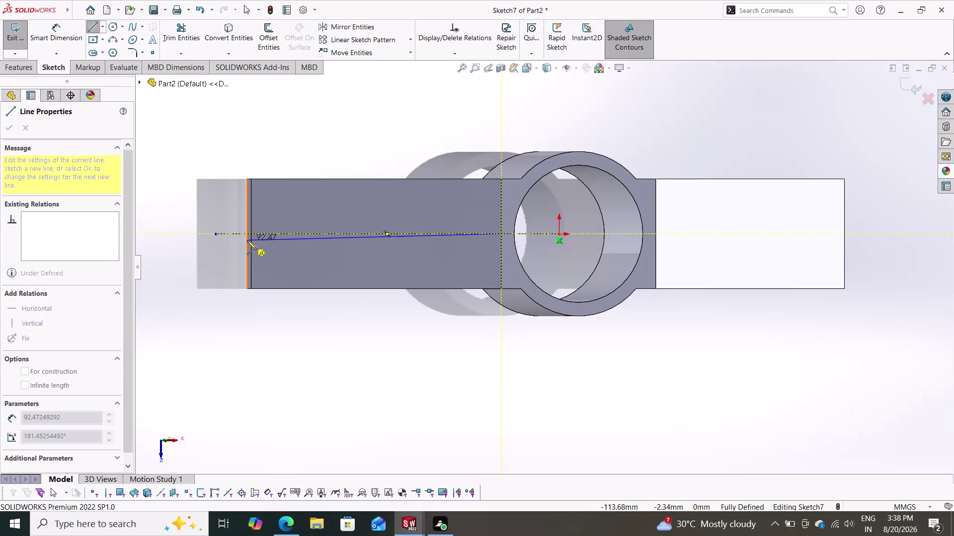
Finish the horizontal centreline at the arm's left edge, then select it.
scroll(down, 3)
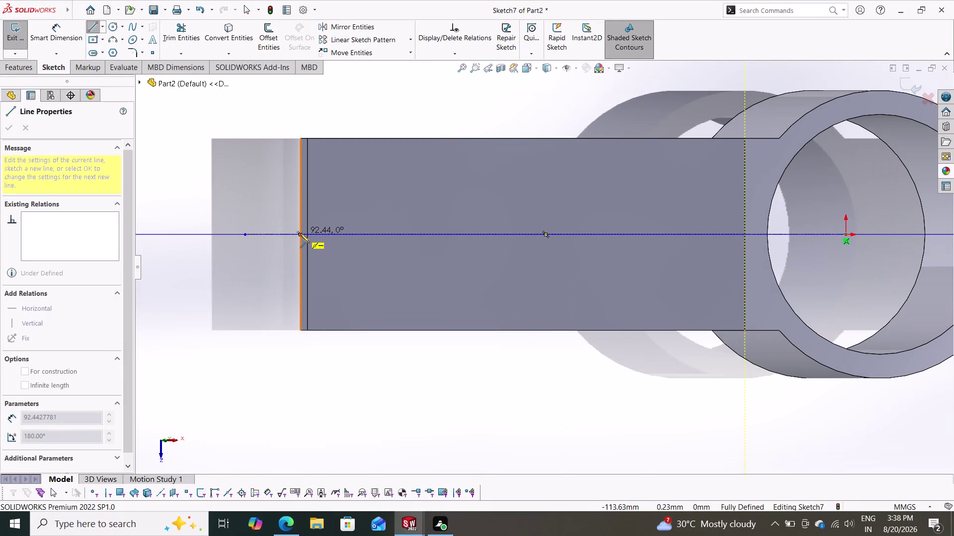
click(300, 233)
key(Escape)
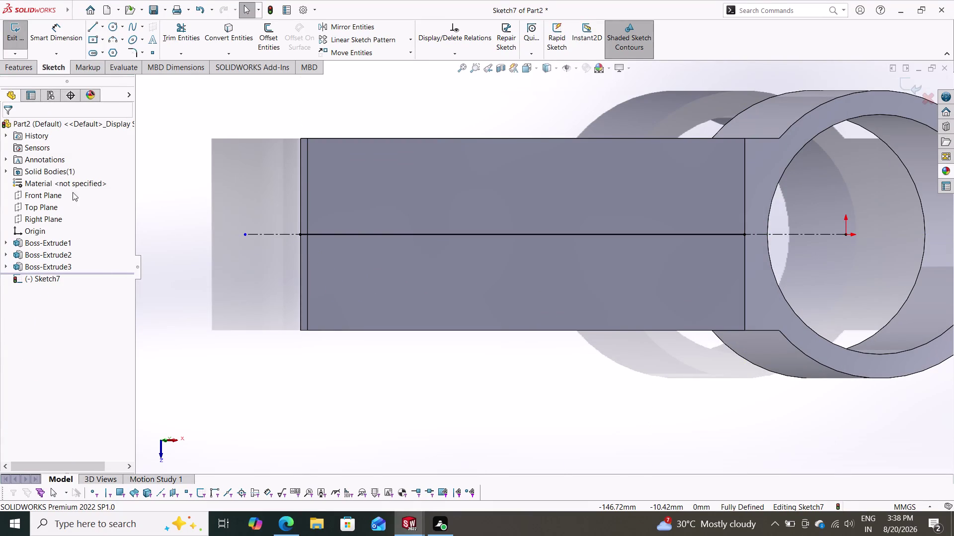
click(265, 37)
click(461, 236)
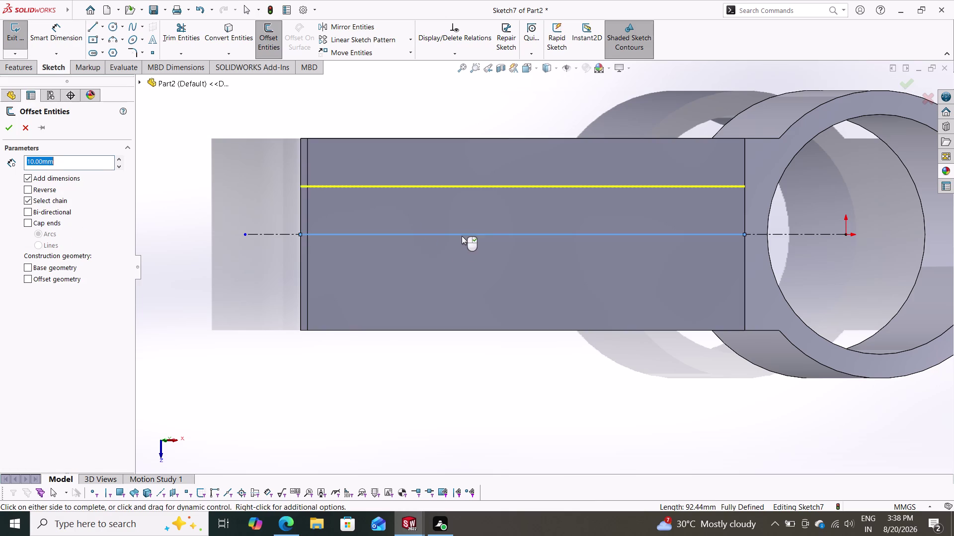
Offset the centreline bi-directionally by 5 mm to create the two slot lines.
click(41, 212)
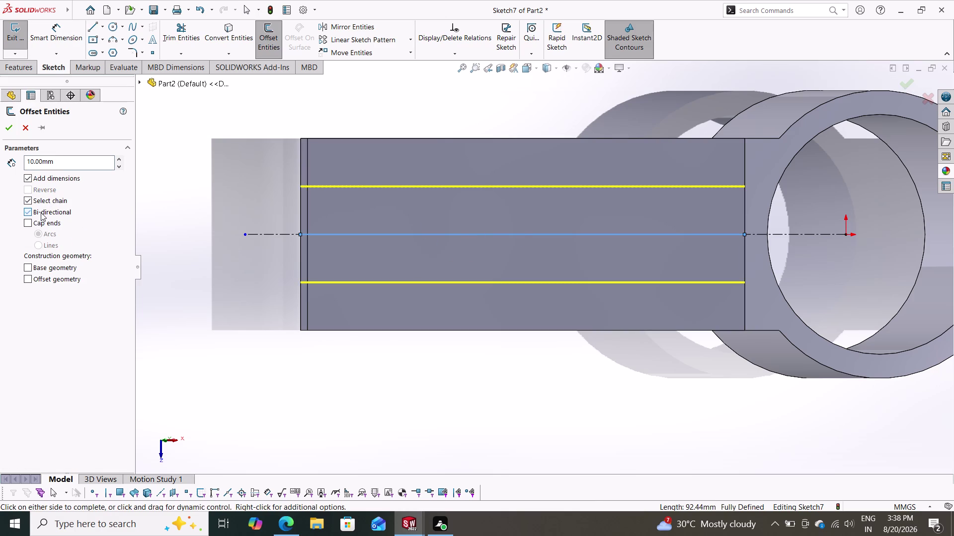
drag(57, 161, 0, 154)
key(5)
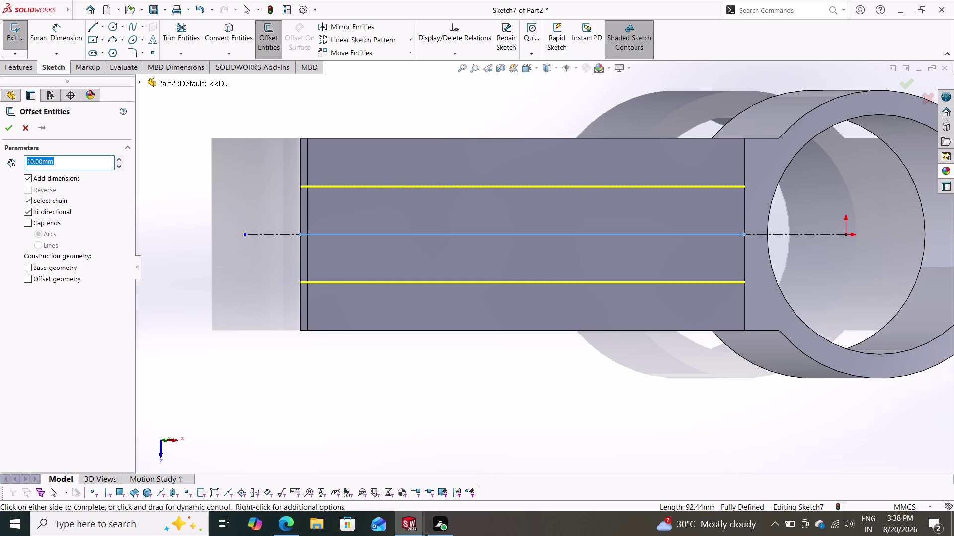
key(Return)
click(5, 127)
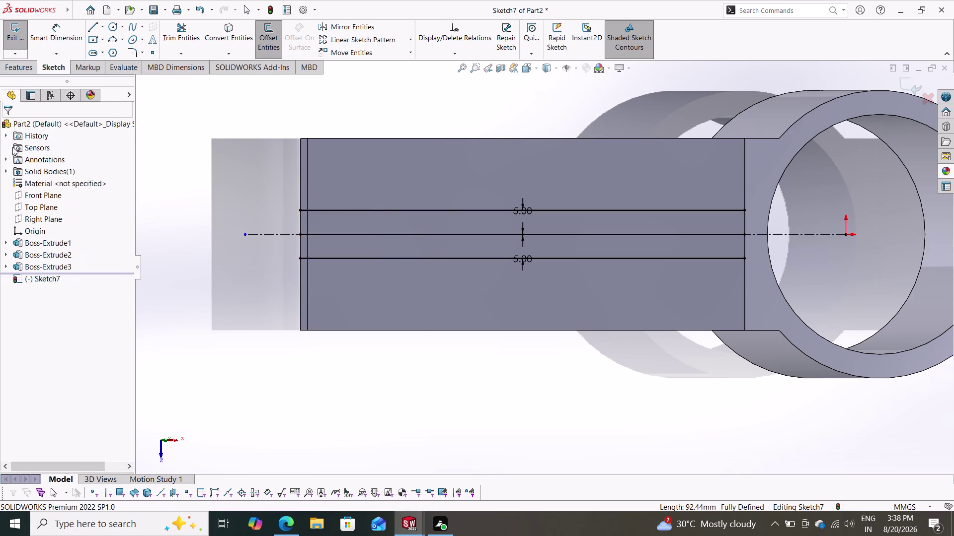
Make the middle line construction geometry.
click(442, 232)
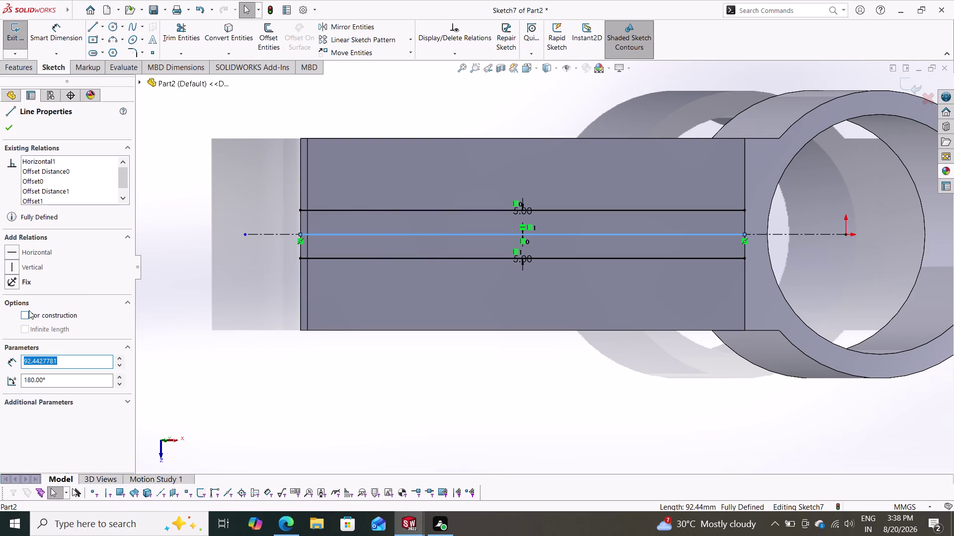
click(23, 313)
click(12, 128)
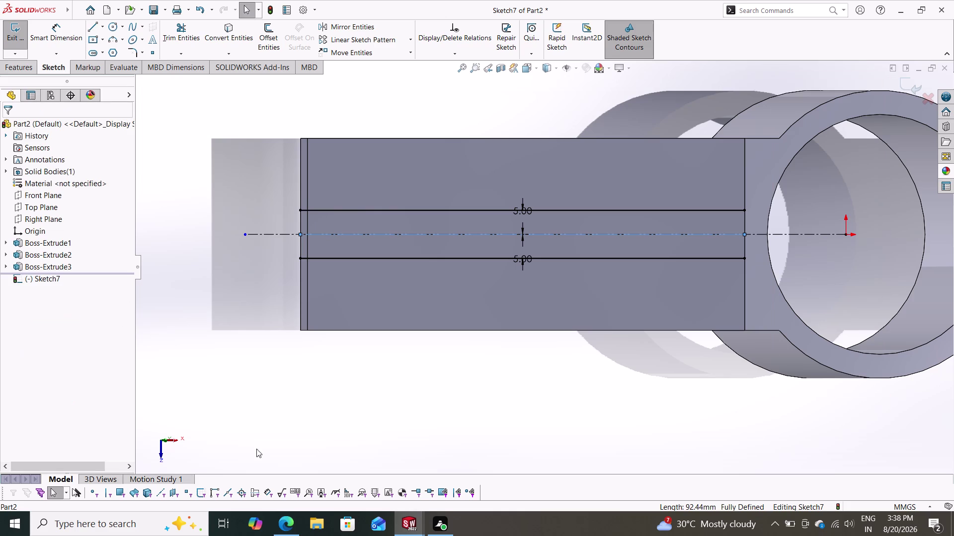
scroll(down, 3)
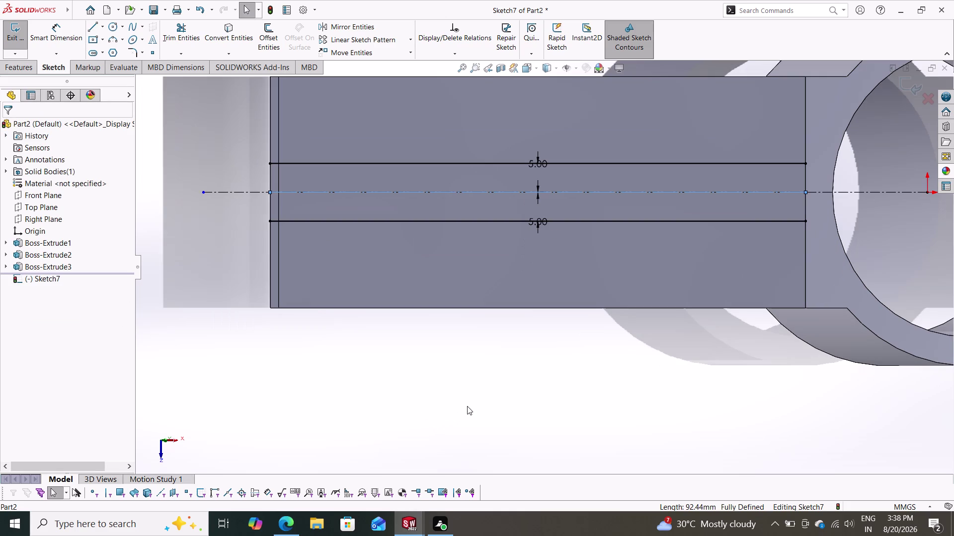
scroll(up, 3)
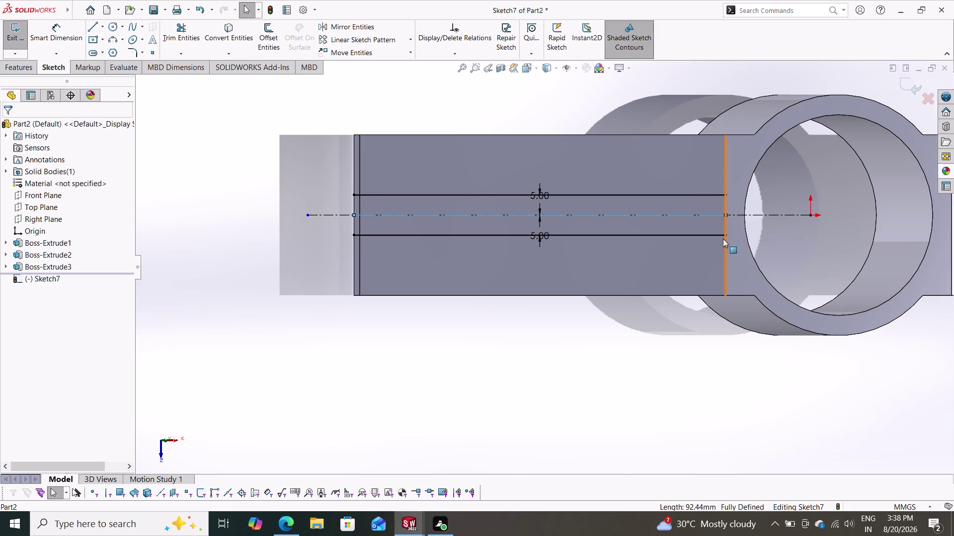
Draw a short line from the upper slot line's end to the hub's inner circle.
click(90, 26)
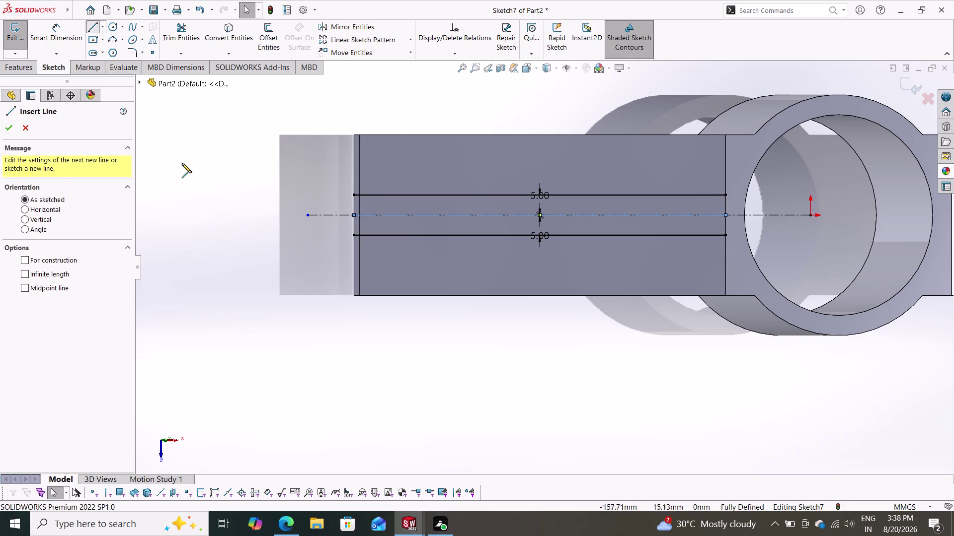
click(727, 197)
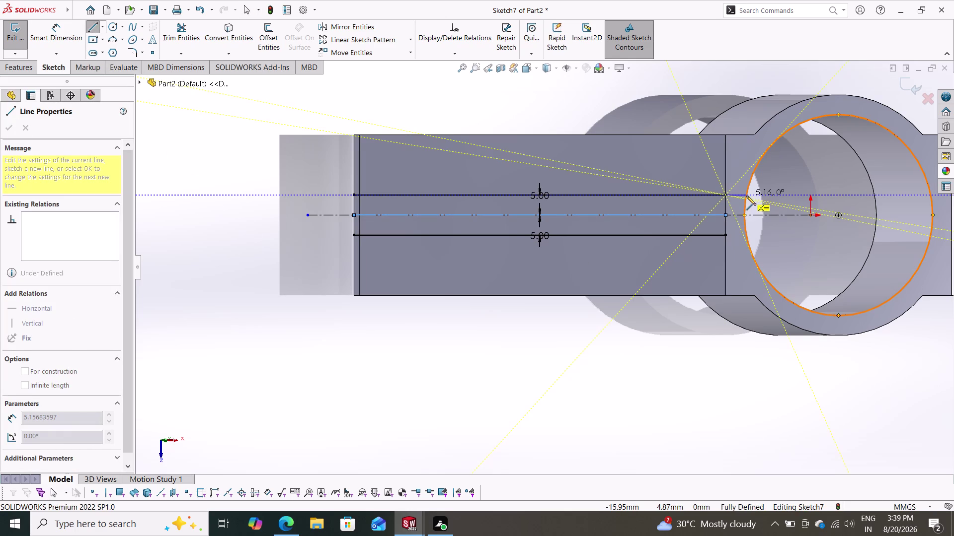
click(746, 196)
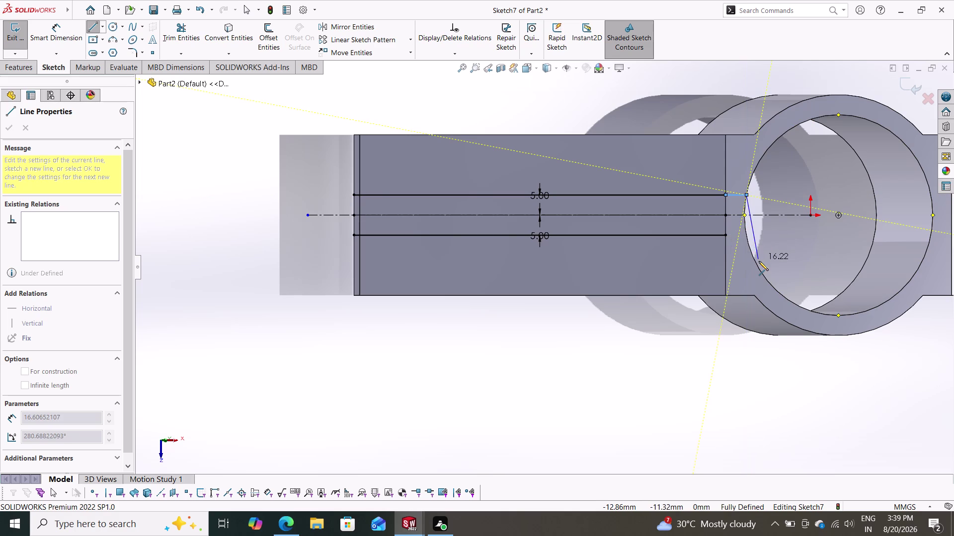
key(Escape)
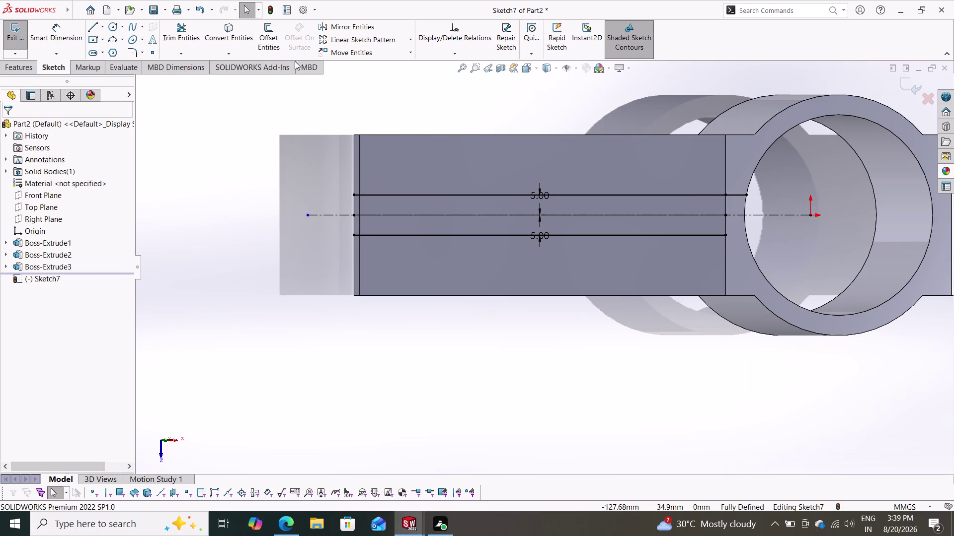
Convert the hub's inner circle edge into the sketch.
click(234, 24)
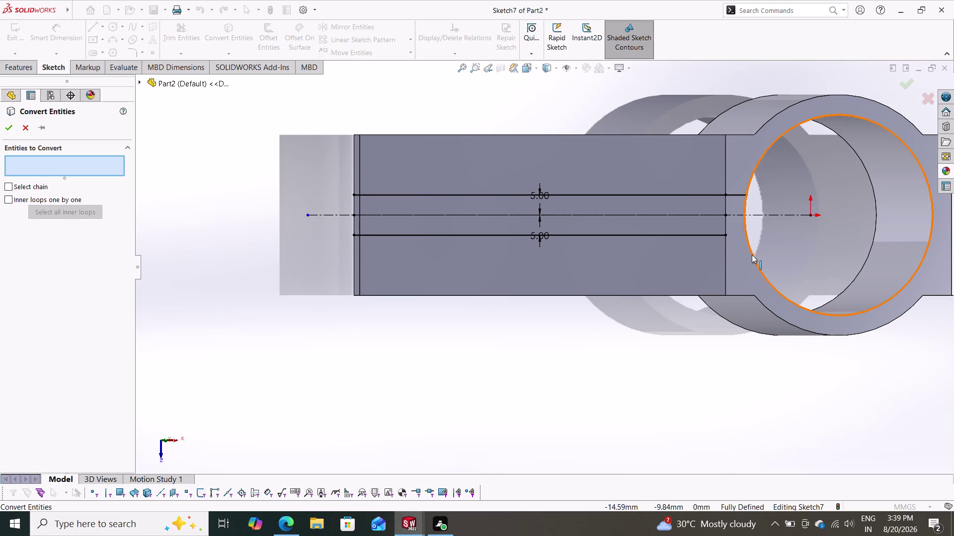
click(751, 255)
click(6, 123)
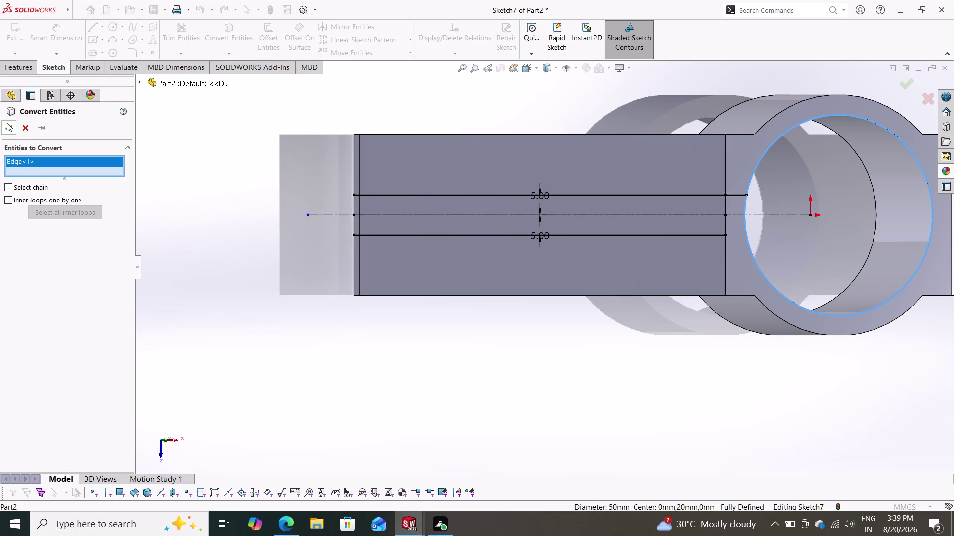
key(Escape)
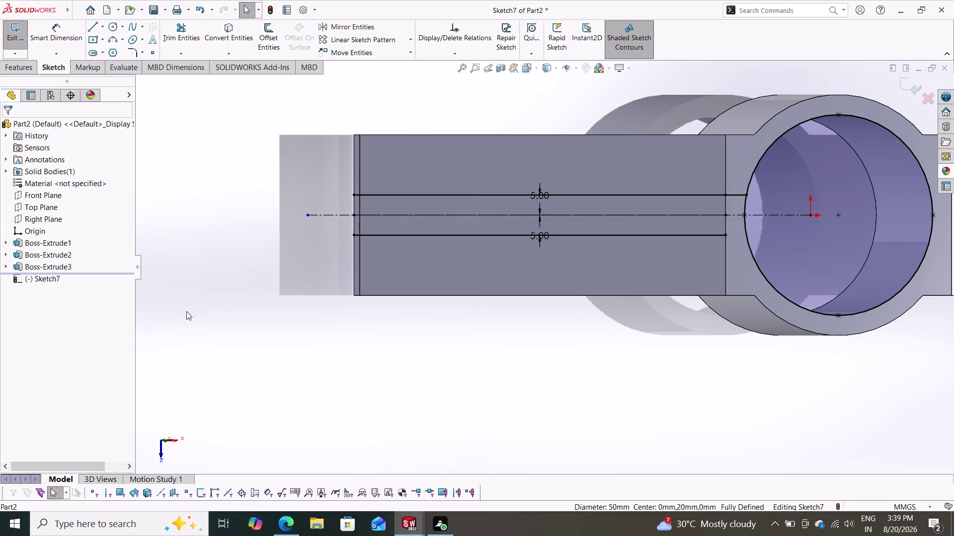
Extend the lower slot line to the inner circle and trim away excess circle segments.
click(94, 23)
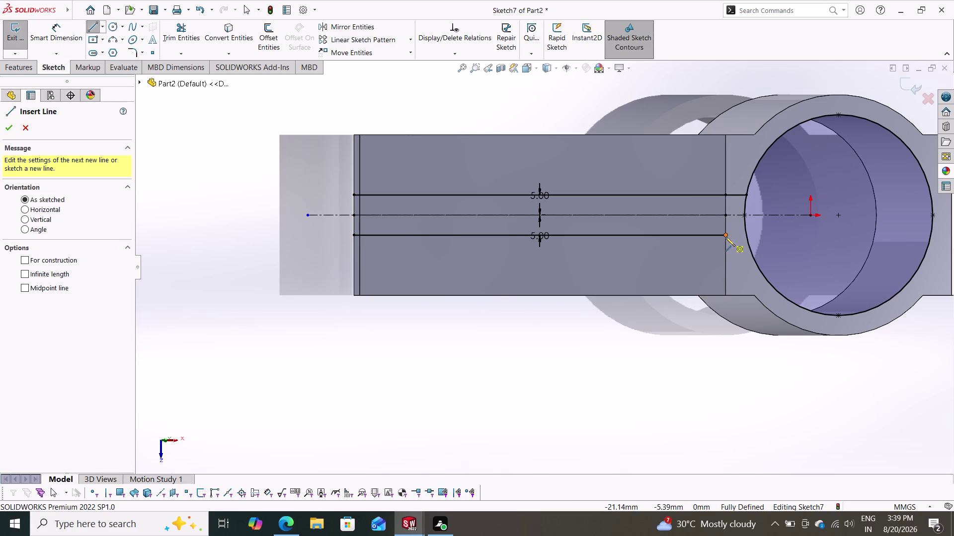
click(725, 237)
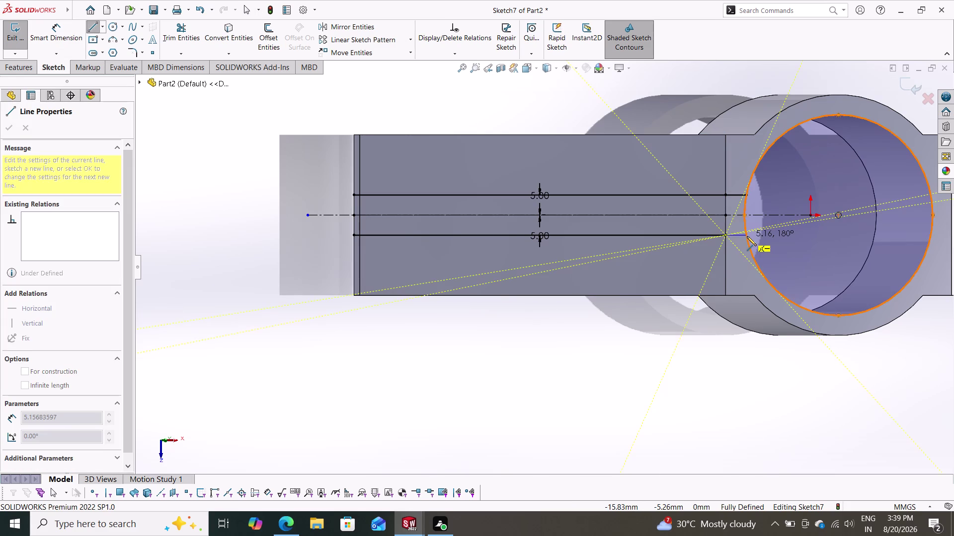
click(747, 236)
key(Escape)
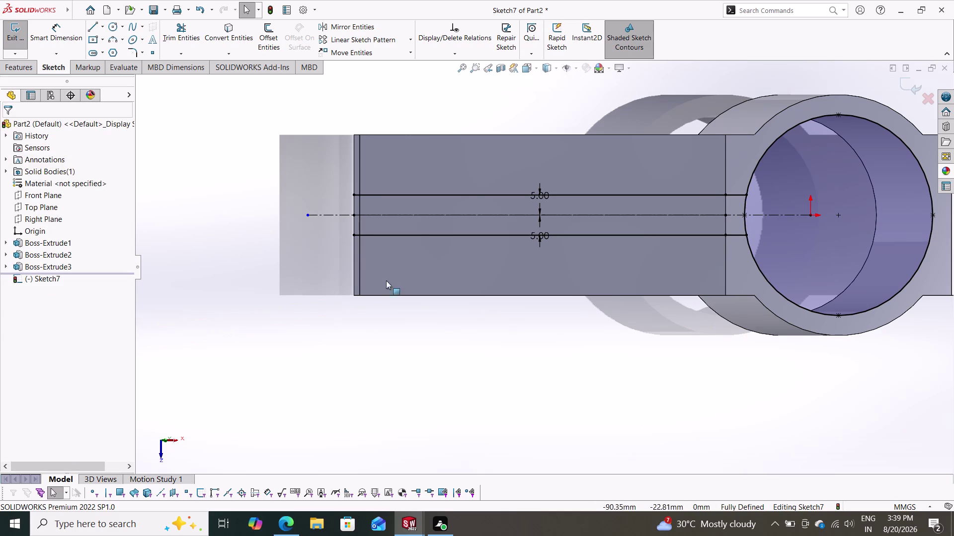
click(189, 30)
drag(823, 183, 759, 151)
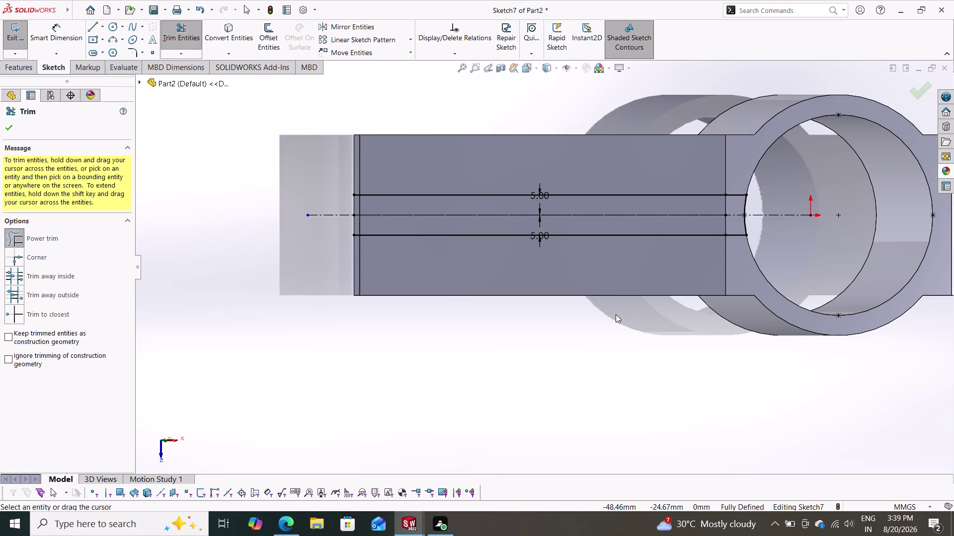
Join the left ends of the two offset lines with a 10 mm vertical line.
key(Escape)
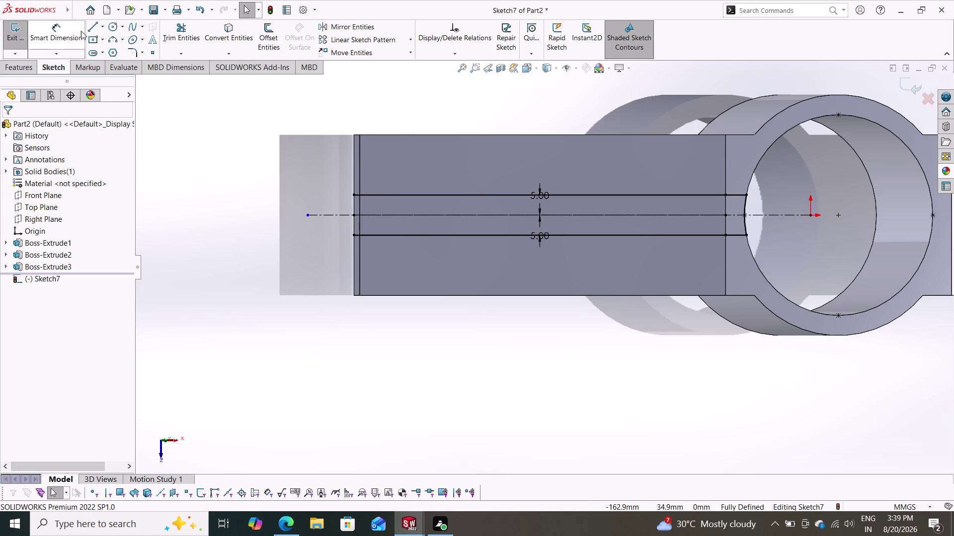
click(89, 28)
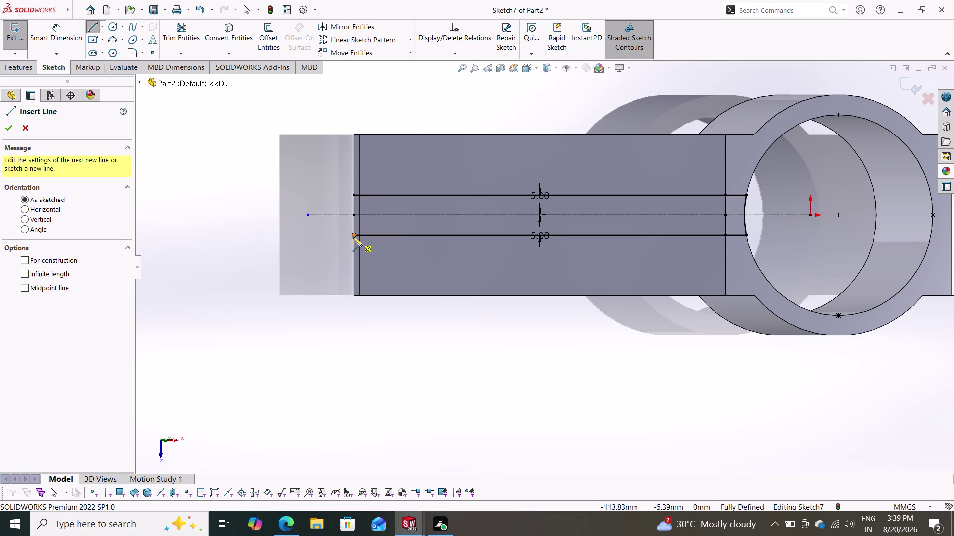
click(353, 236)
click(354, 194)
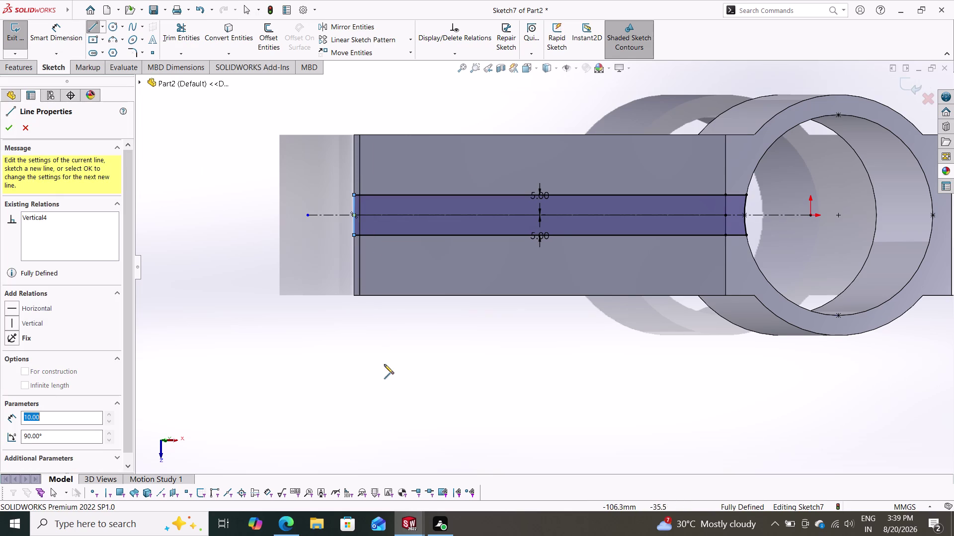
key(Escape)
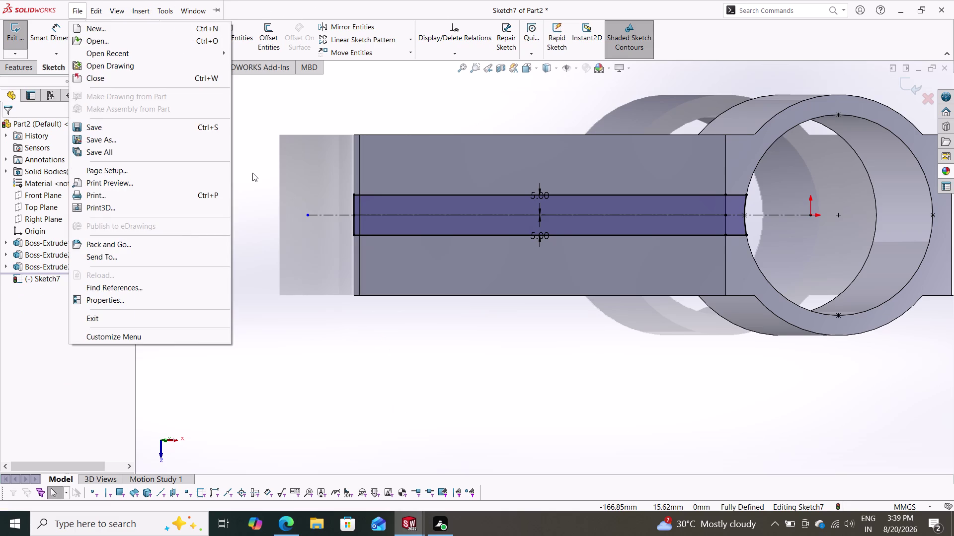
Draw a vertical construction centreline running down from the hub centre.
click(252, 173)
click(100, 30)
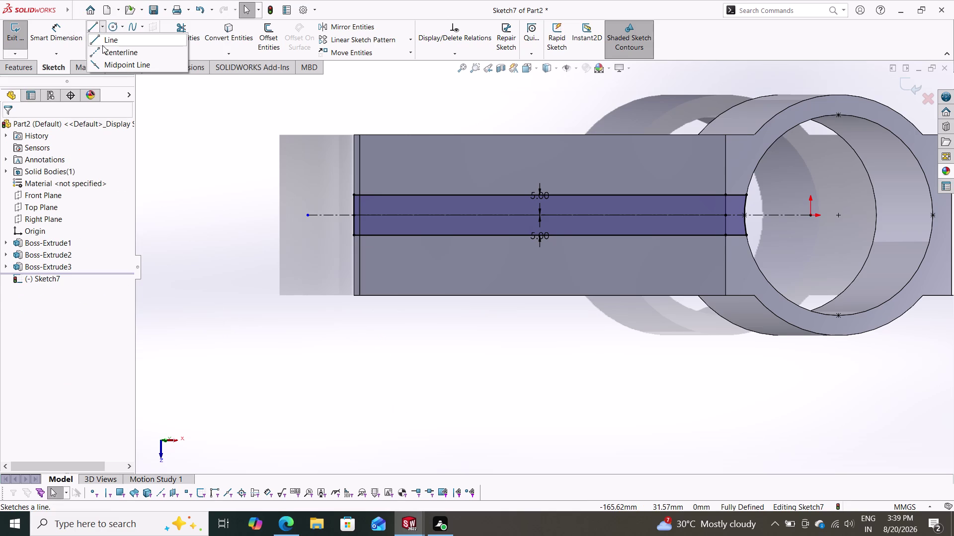
click(107, 56)
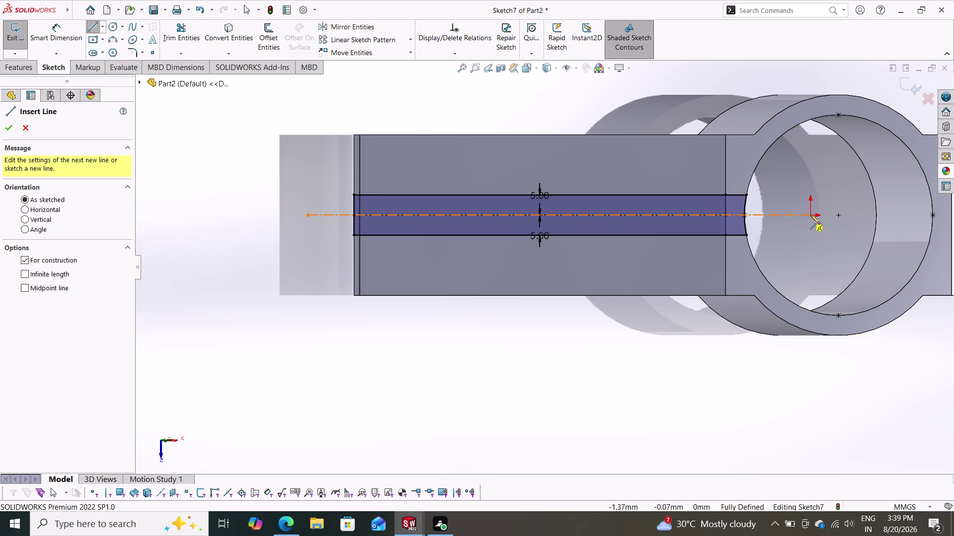
drag(811, 214, 811, 228)
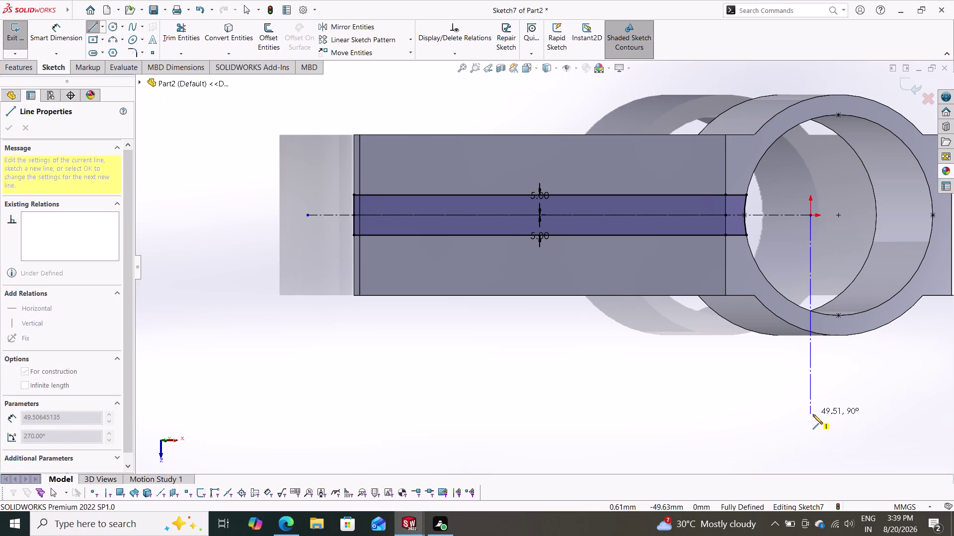
click(812, 415)
key(Escape)
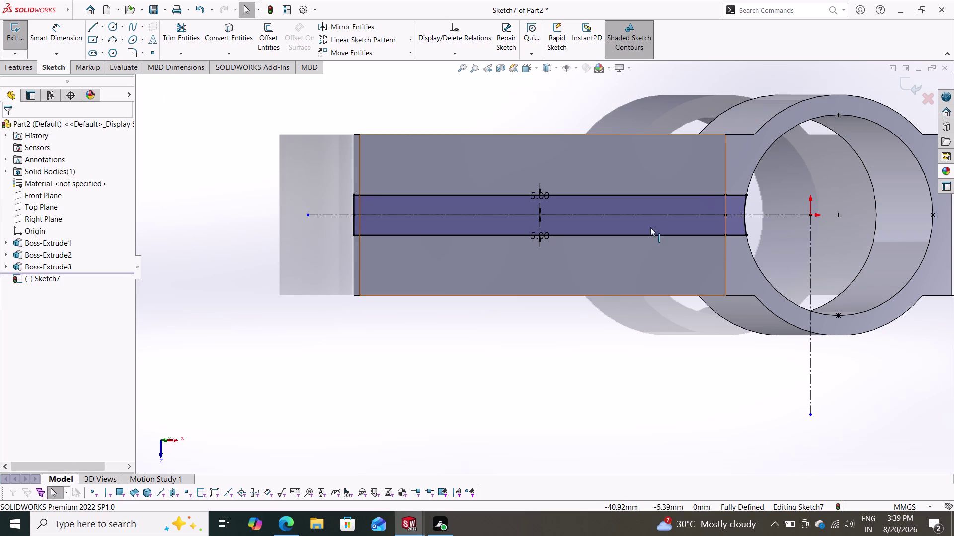
click(368, 28)
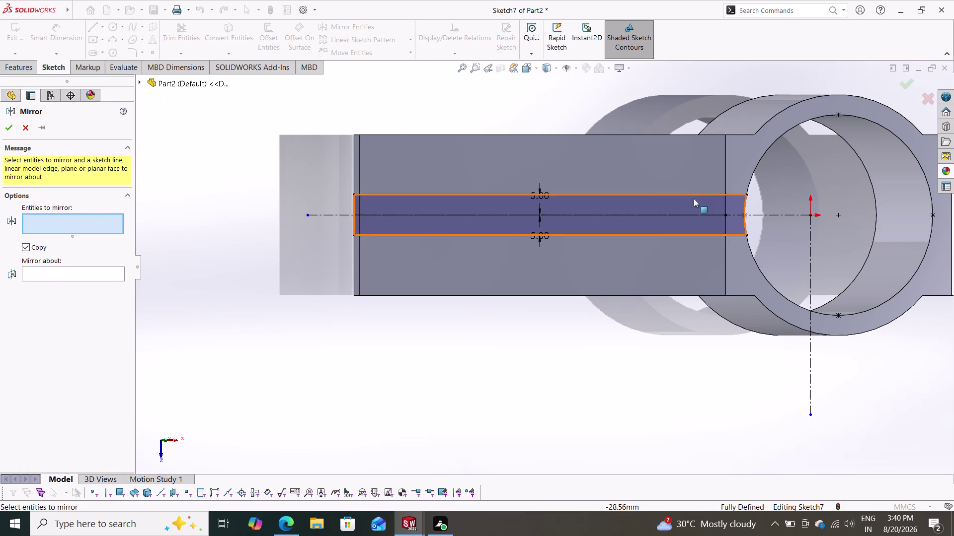
Mirror the slot outline lines about the vertical centreline (Line10).
drag(766, 177, 385, 239)
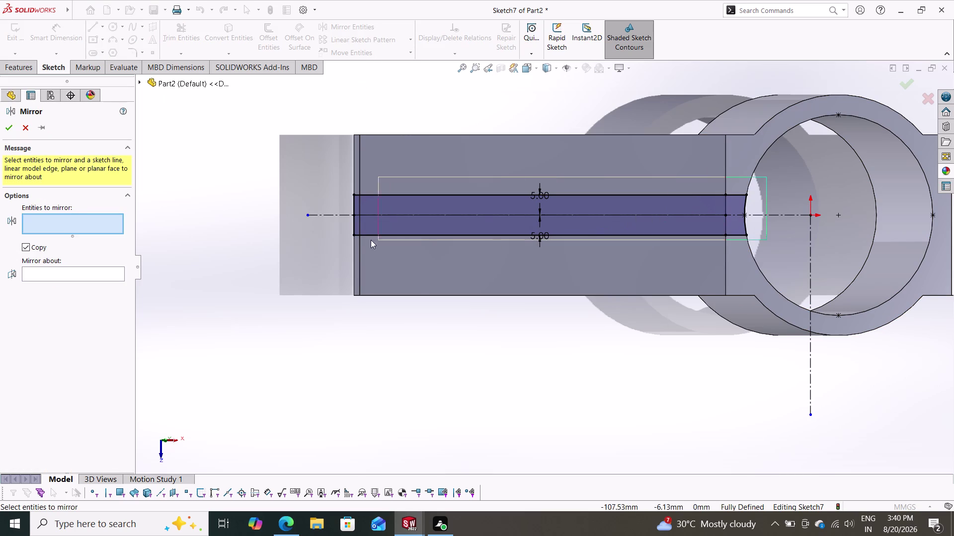
drag(385, 240, 307, 245)
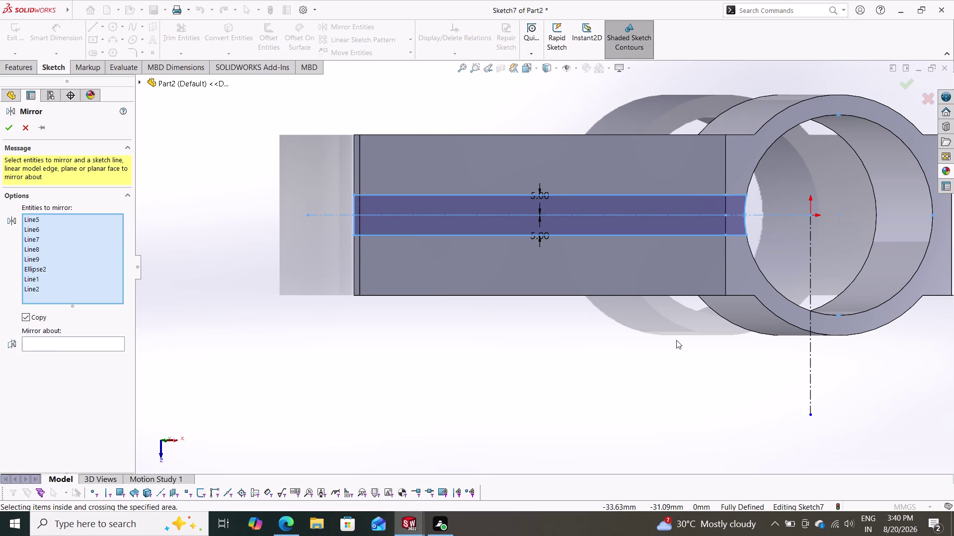
click(57, 343)
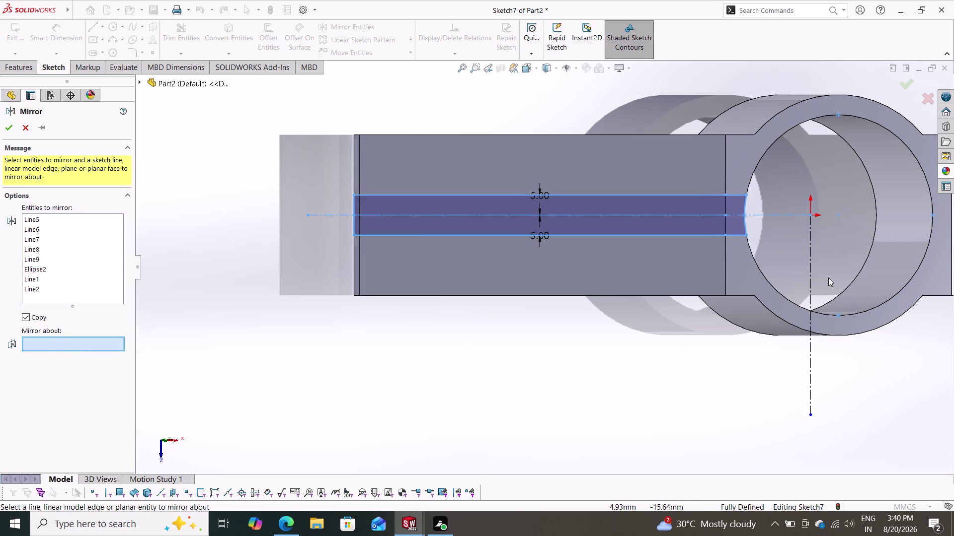
click(811, 273)
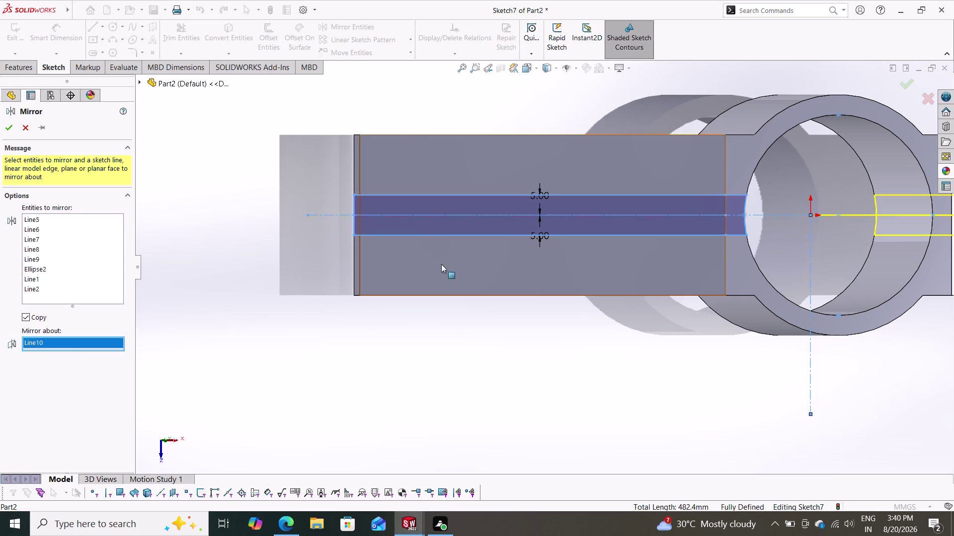
click(8, 130)
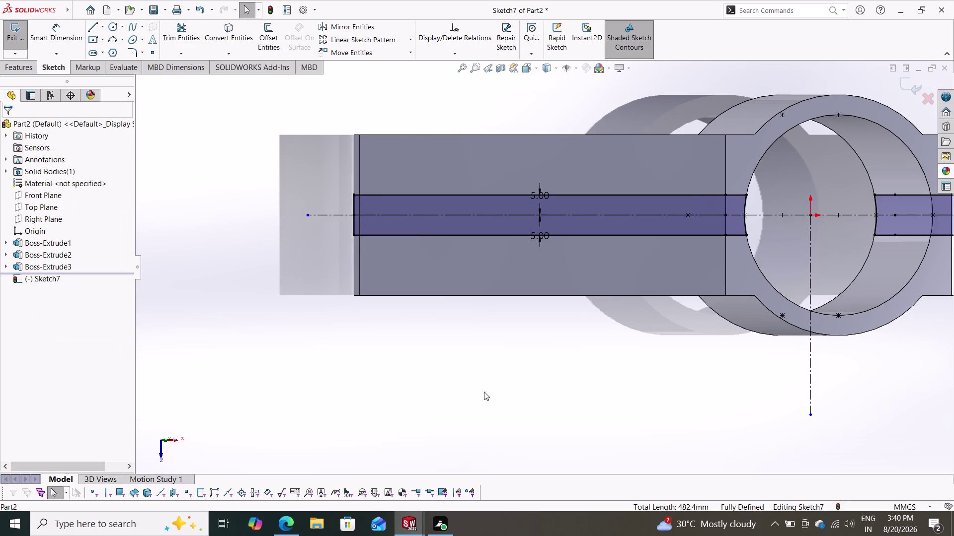
scroll(down, 3)
scroll(up, 3)
scroll(up, 3)
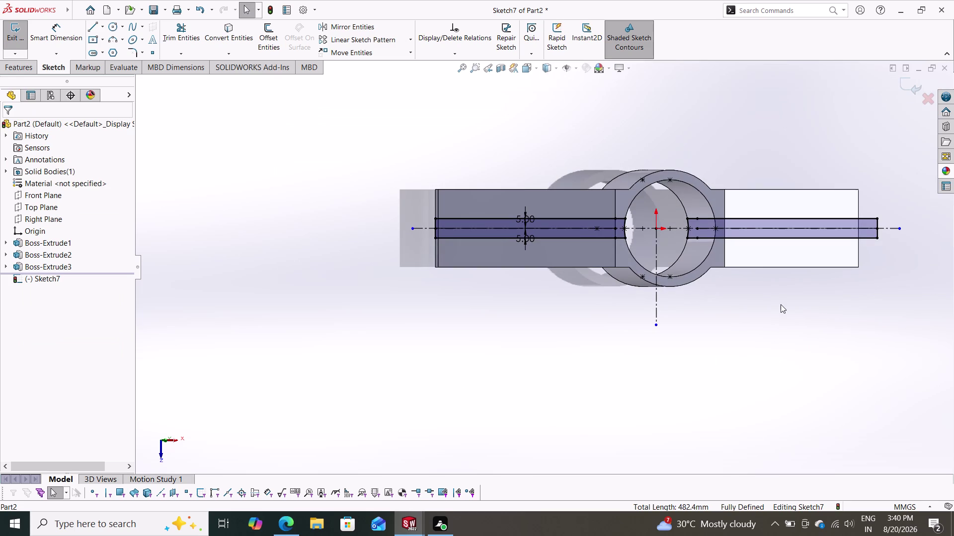
Orbit the part to a slight tilt and pick the mirrored slot's inner endpoint.
scroll(down, 3)
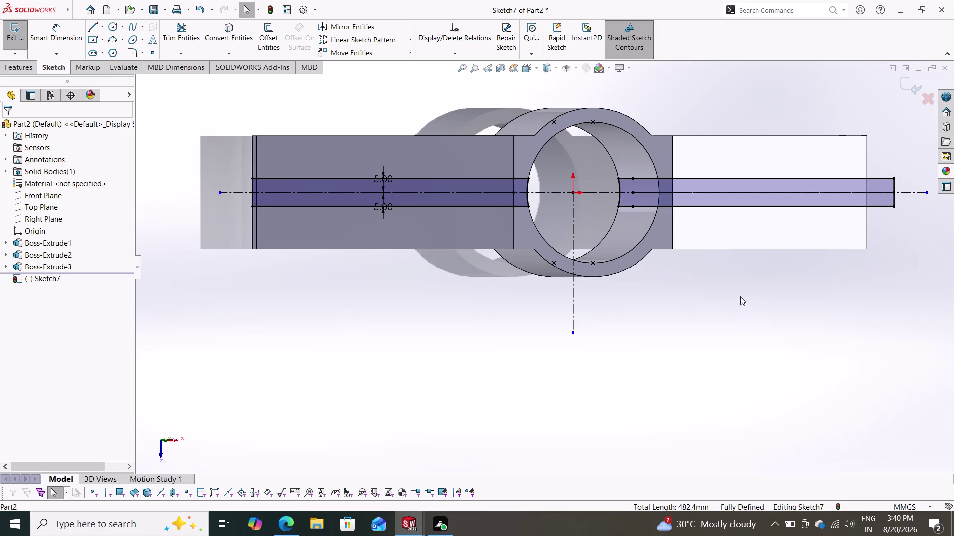
middle_drag(714, 298, 698, 291)
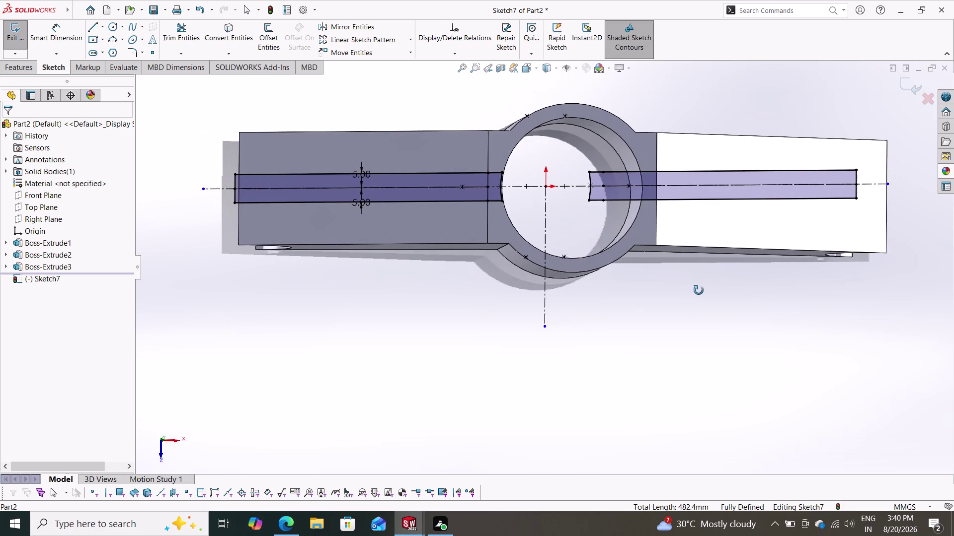
middle_drag(698, 291, 695, 296)
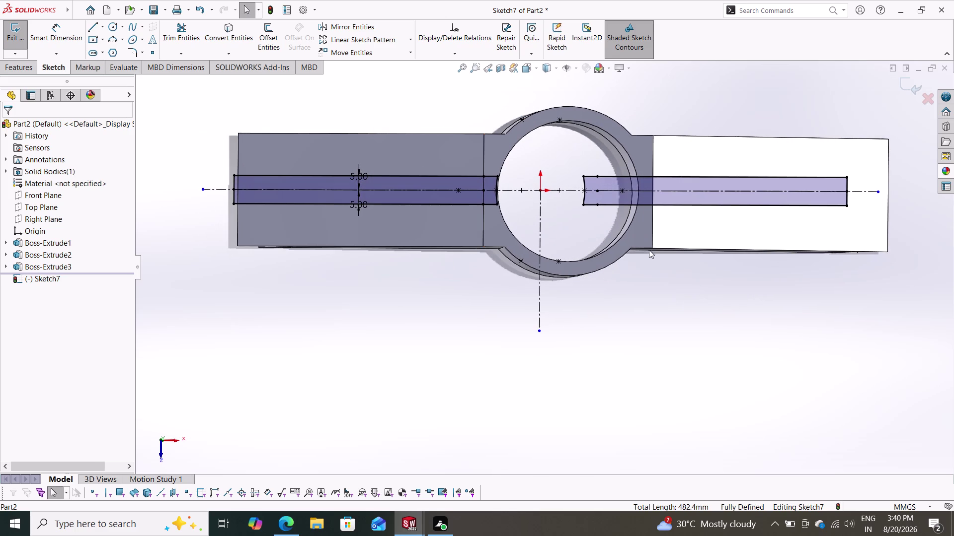
drag(584, 191, 654, 197)
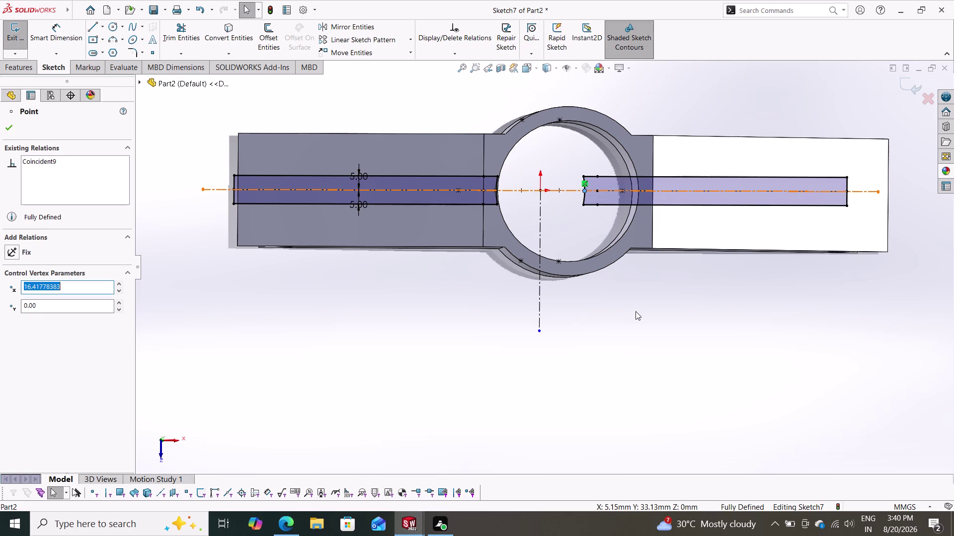
Undo the mirrored slot and delete the old vertical centreline.
key(Escape)
key(Escape)
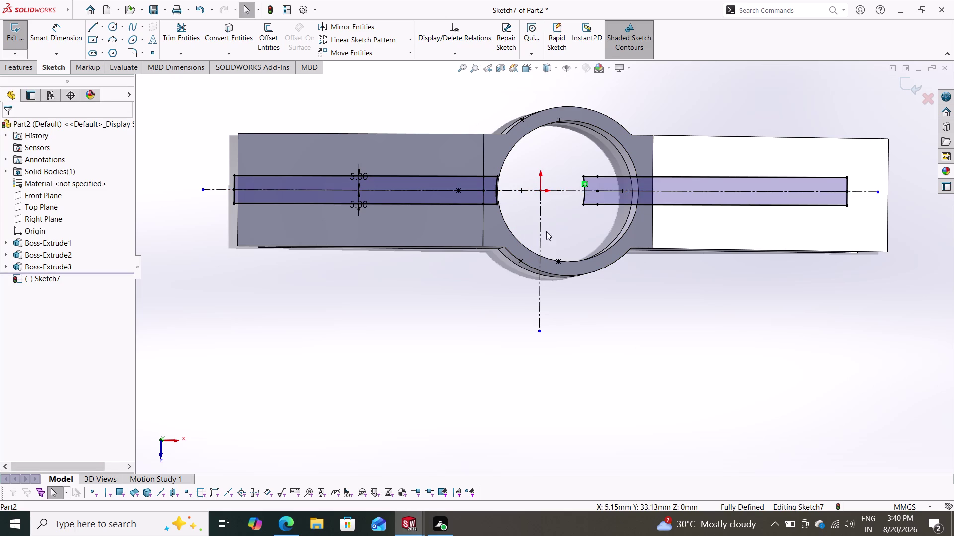
key(ctrl+z)
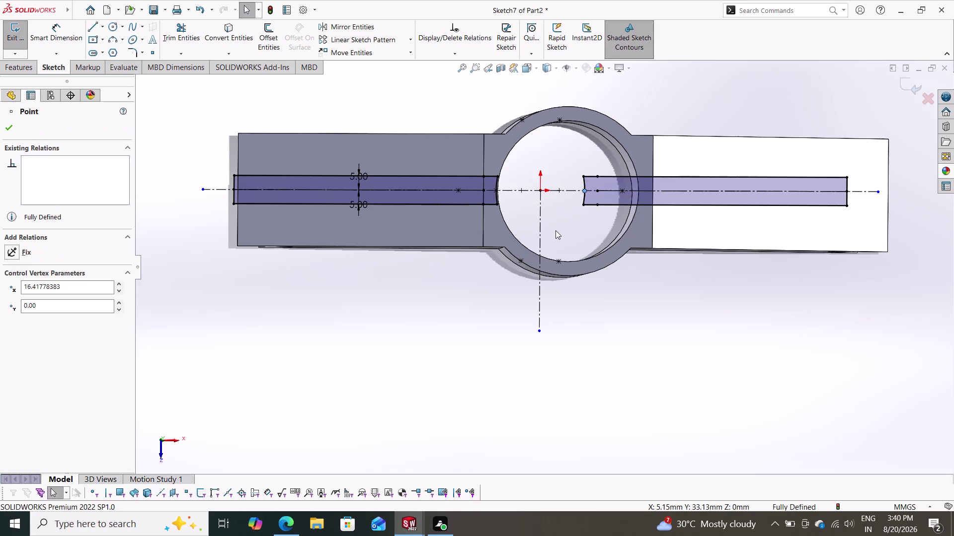
key(ctrl+z)
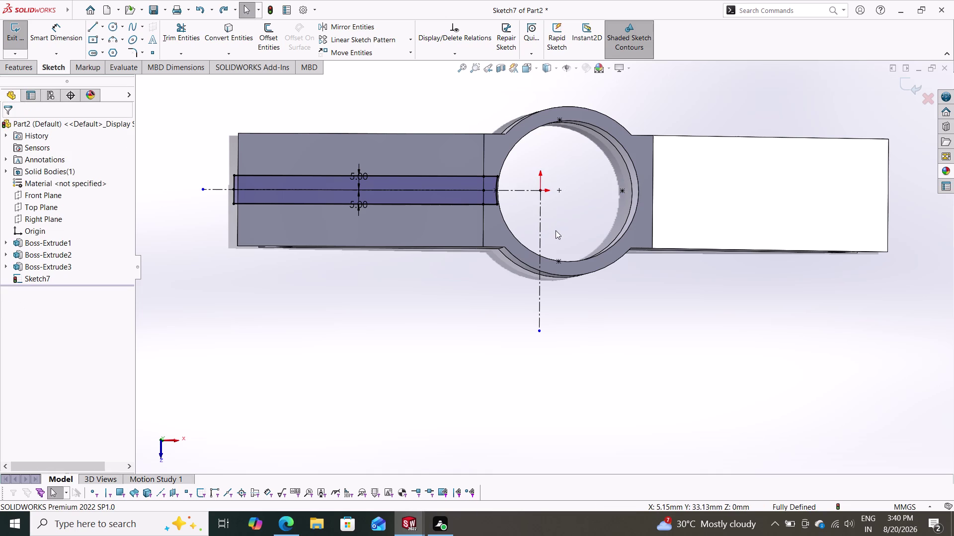
click(539, 229)
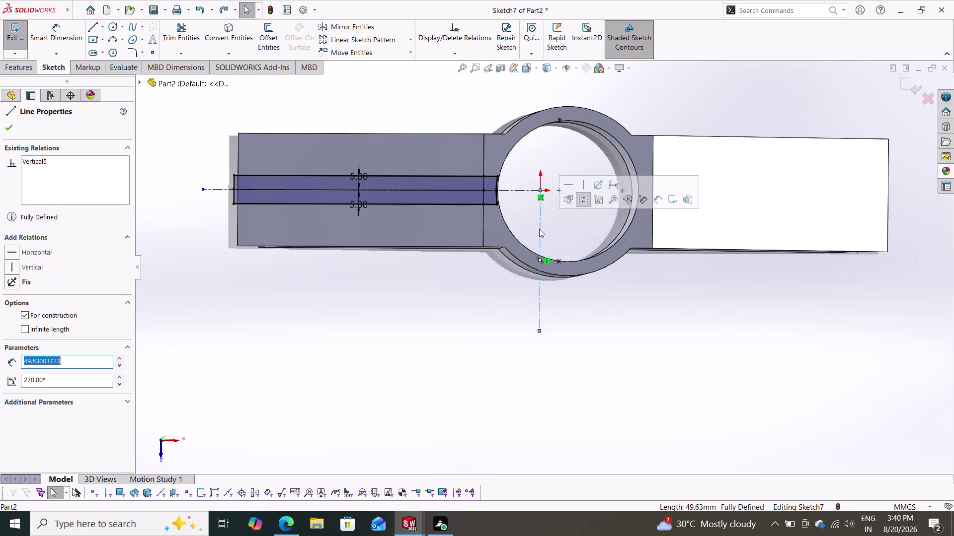
key(Delete)
Draw a new 70 mm vertical centreline down from the point beside the origin.
click(100, 25)
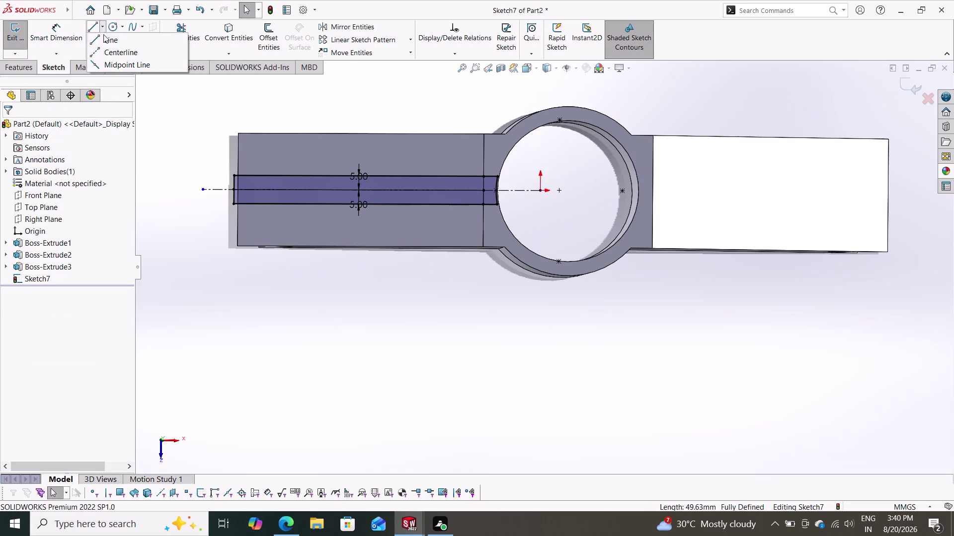
drag(109, 50, 115, 57)
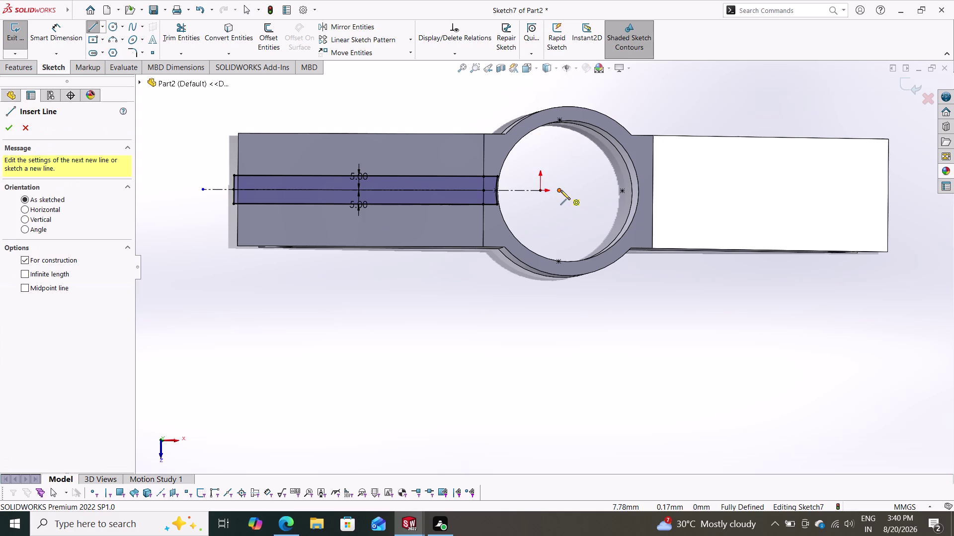
click(560, 190)
click(557, 389)
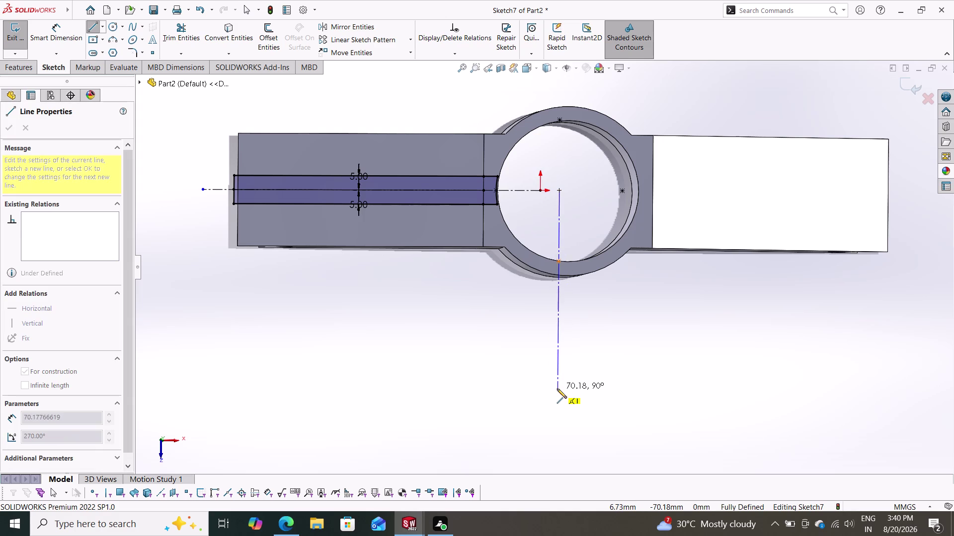
key(Escape)
Box-select the left slot and mirror it about the new centreline (Line11).
drag(537, 145, 365, 185)
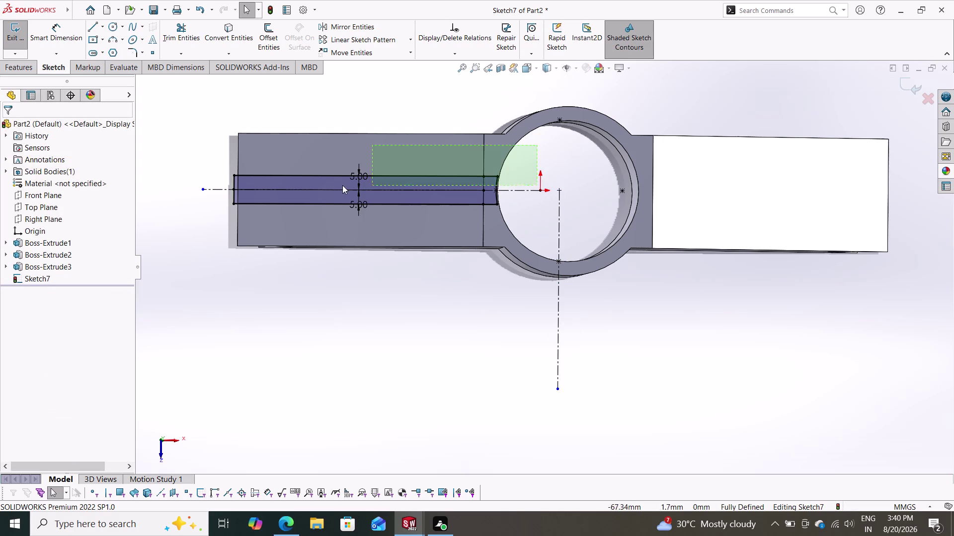
drag(365, 186, 192, 236)
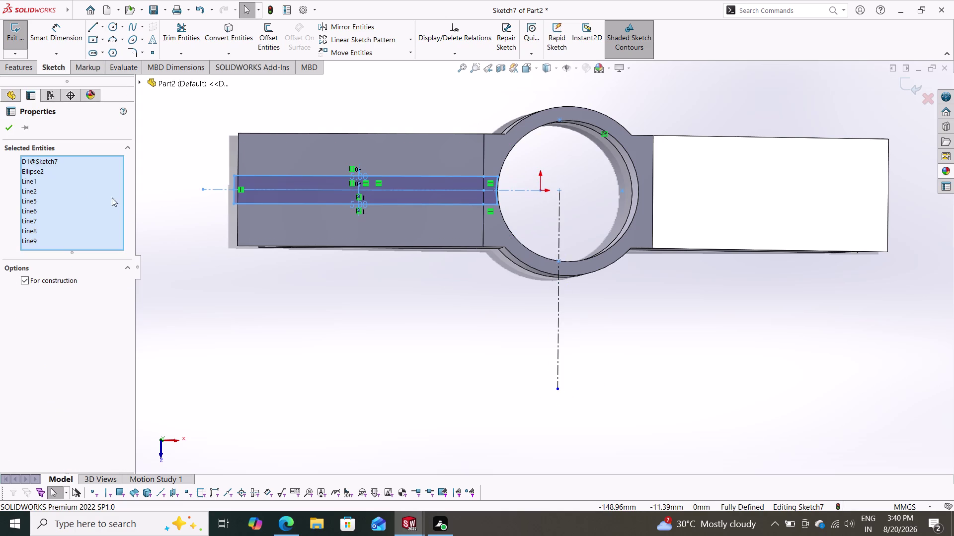
click(347, 29)
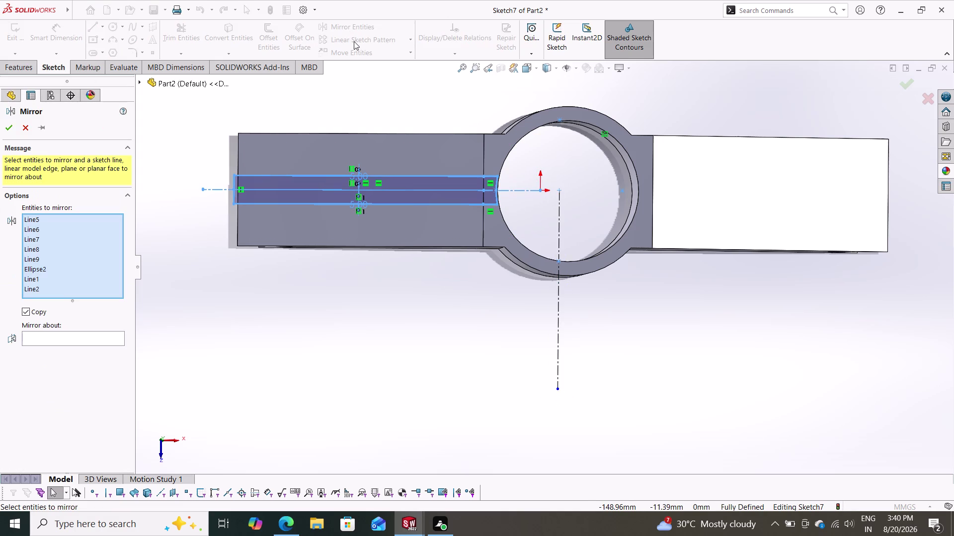
click(56, 338)
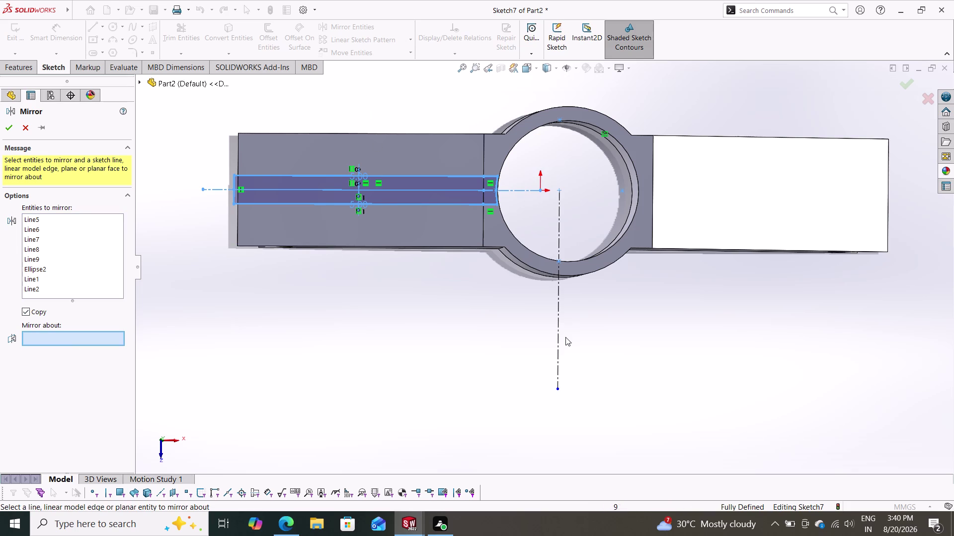
click(558, 336)
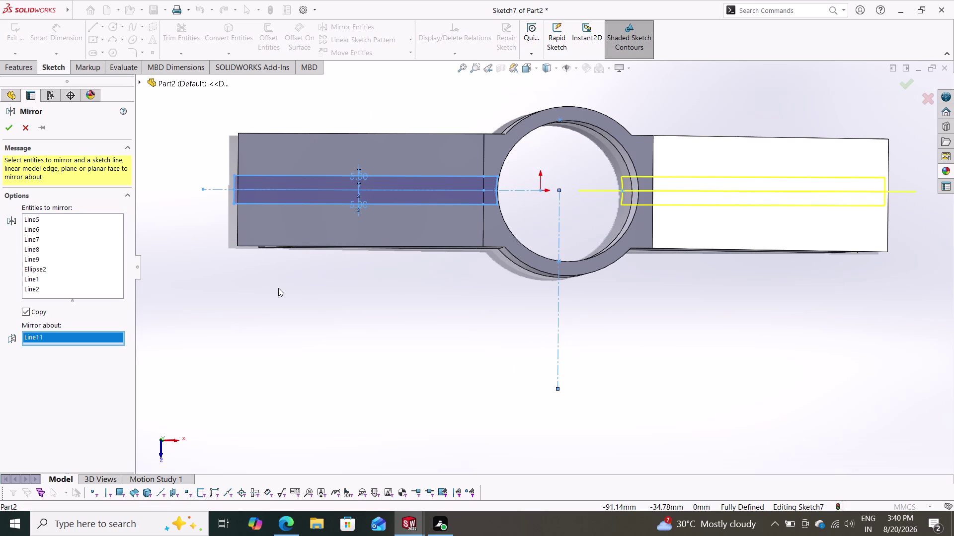
click(13, 128)
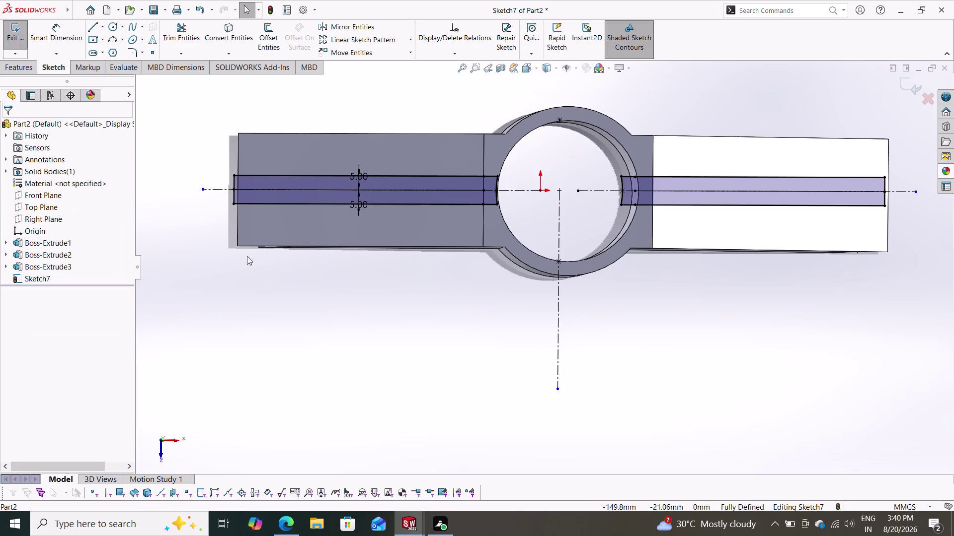
key(Escape)
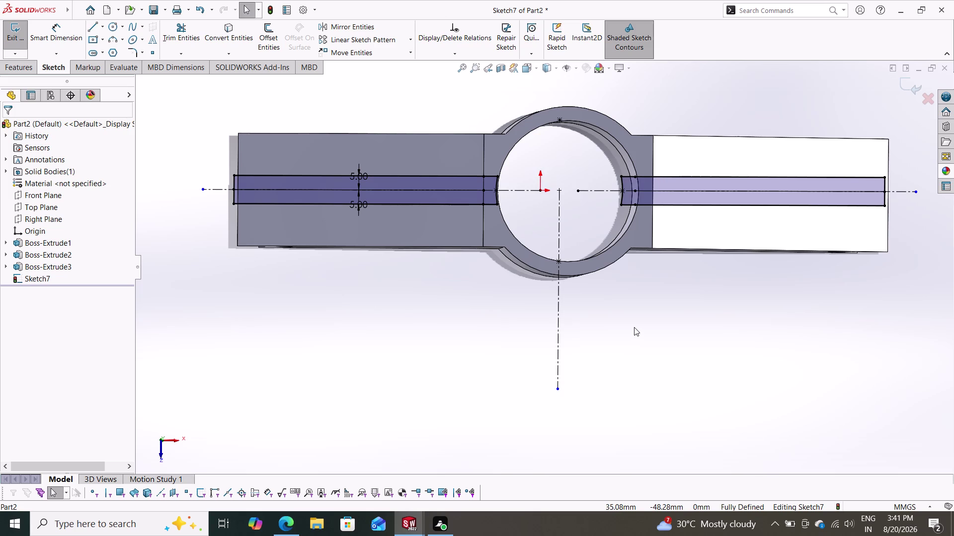
Orbit and zoom to view both slots from a low angle, then box-select the right slot's lines.
middle_drag(403, 329, 479, 297)
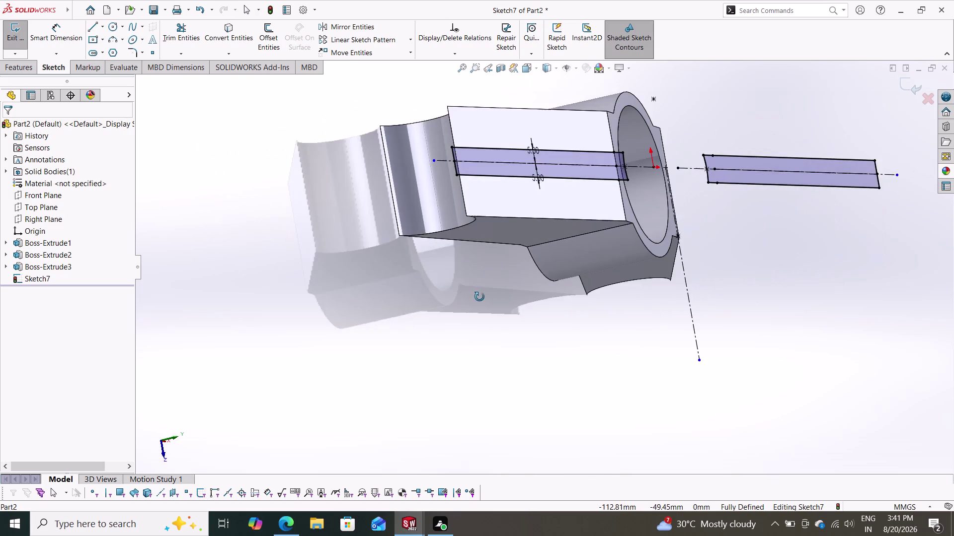
middle_drag(479, 297, 459, 314)
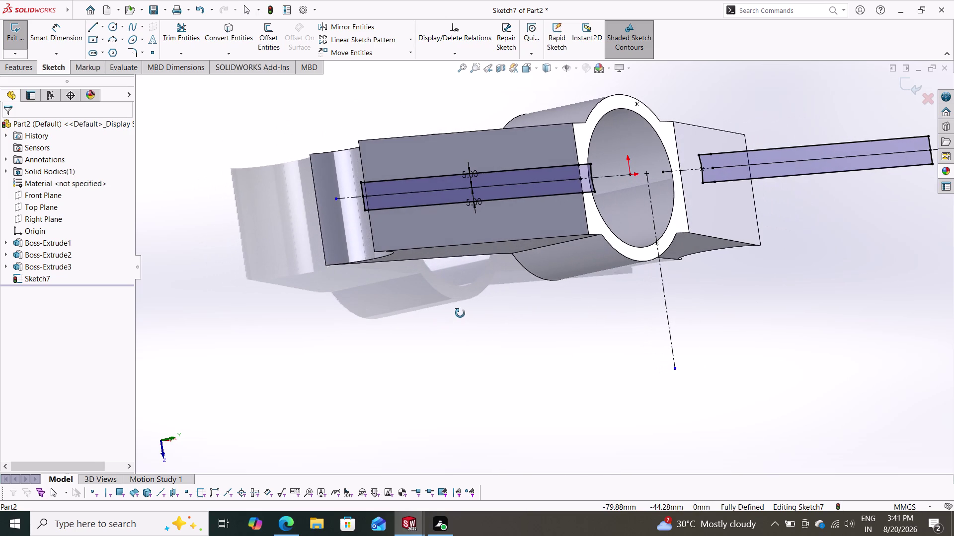
middle_drag(459, 314, 460, 314)
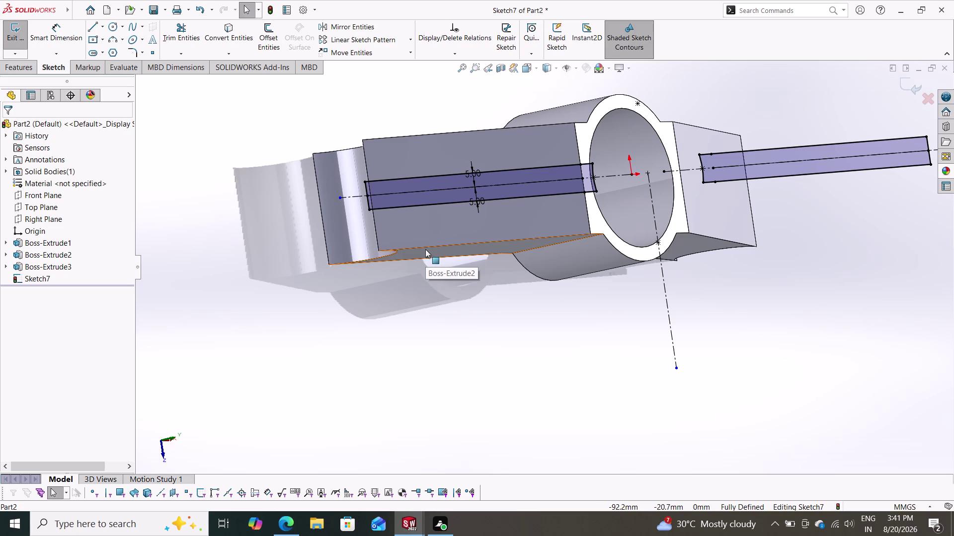
scroll(down, 3)
middle_drag(520, 293, 463, 289)
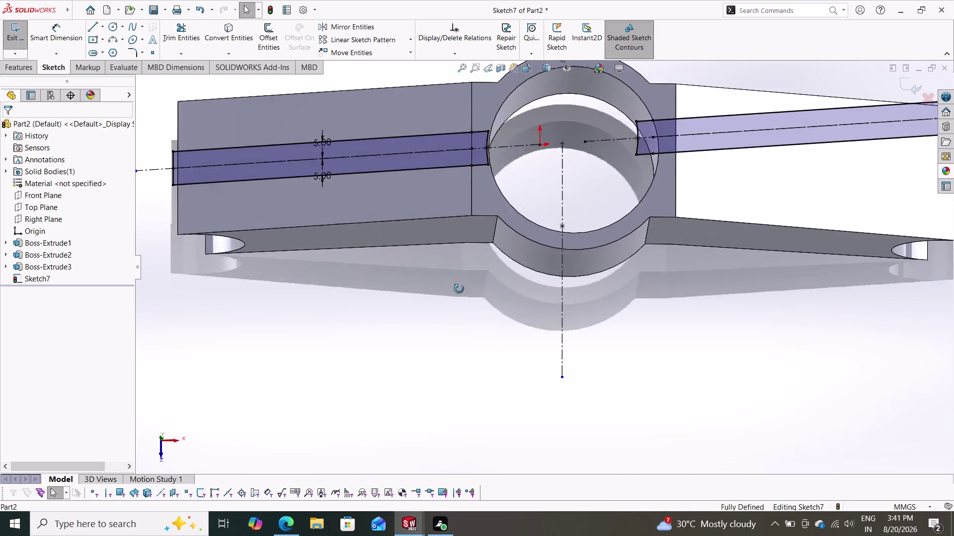
middle_drag(463, 289, 457, 299)
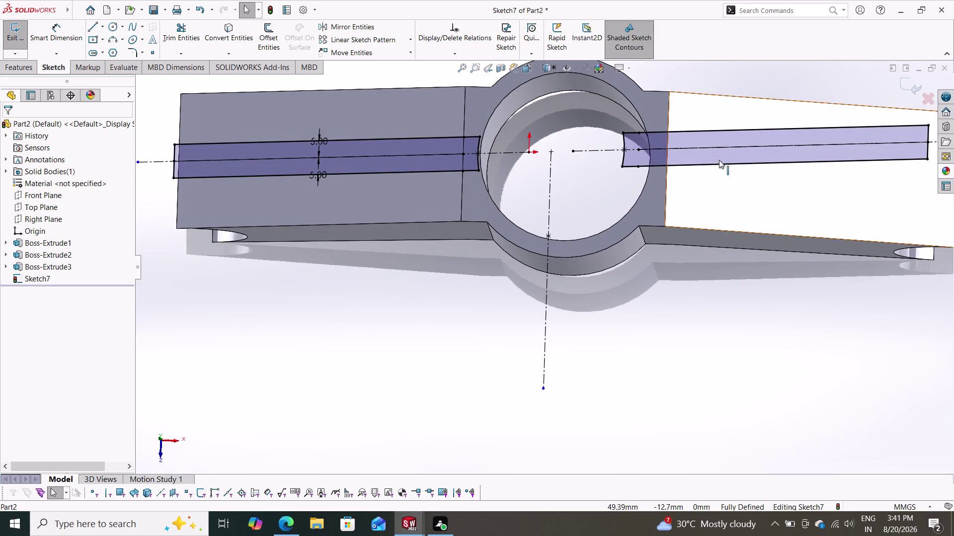
drag(841, 103, 675, 197)
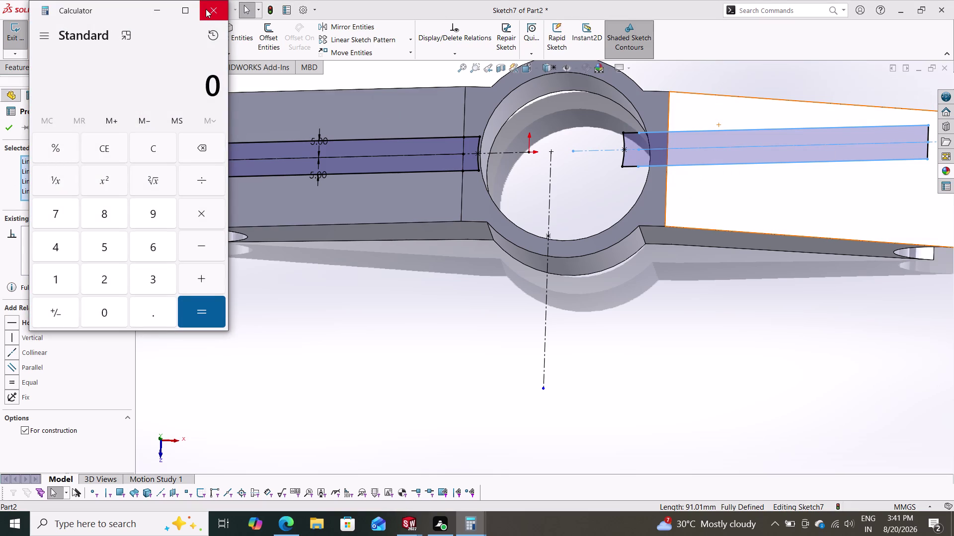
Close the Calculator and delete the mirrored right-arm slot from Sketch7.
click(206, 6)
click(208, 10)
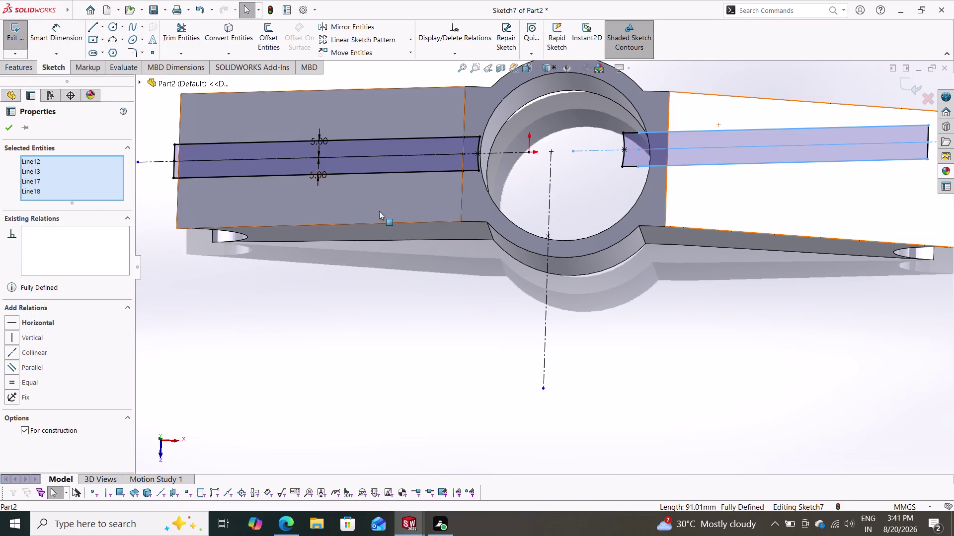
drag(824, 99, 572, 185)
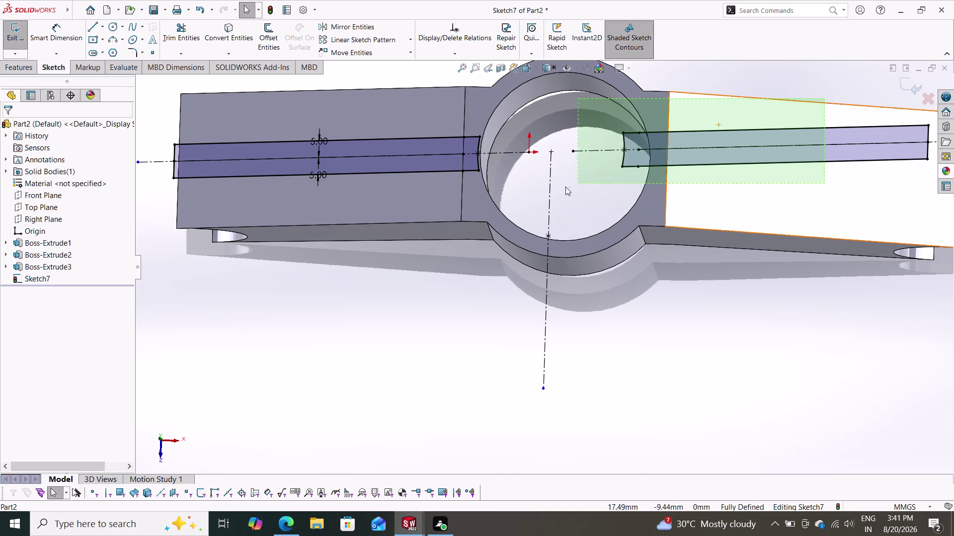
drag(572, 185, 600, 203)
key(Delete)
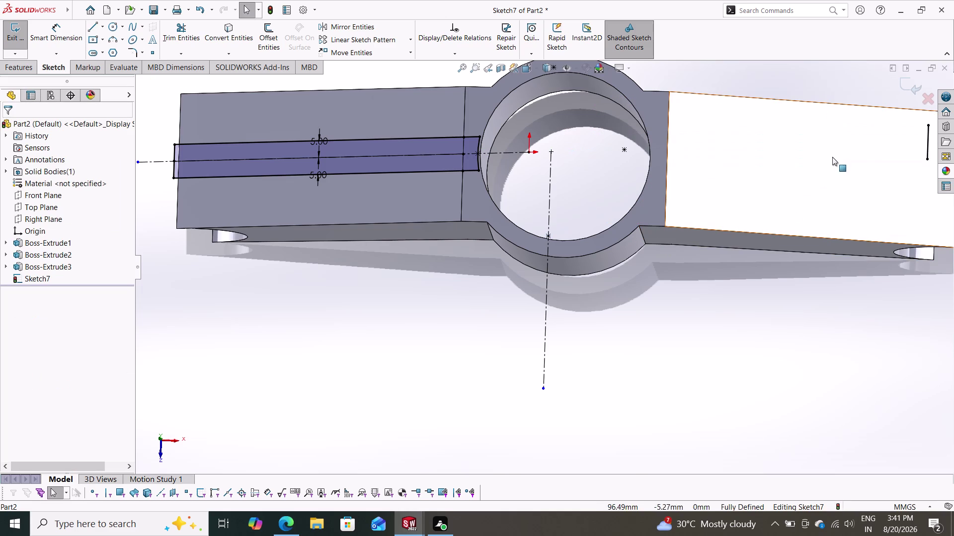
Delete the leftover slot end line.
click(928, 138)
key(Delete)
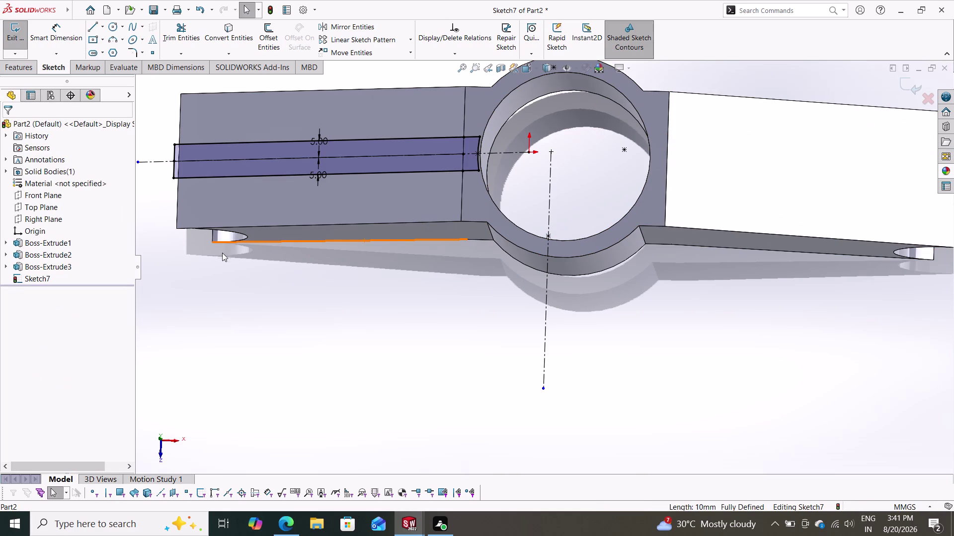
scroll(down, 3)
Zoom in and delete the slot's left end line.
middle_drag(206, 257, 215, 269)
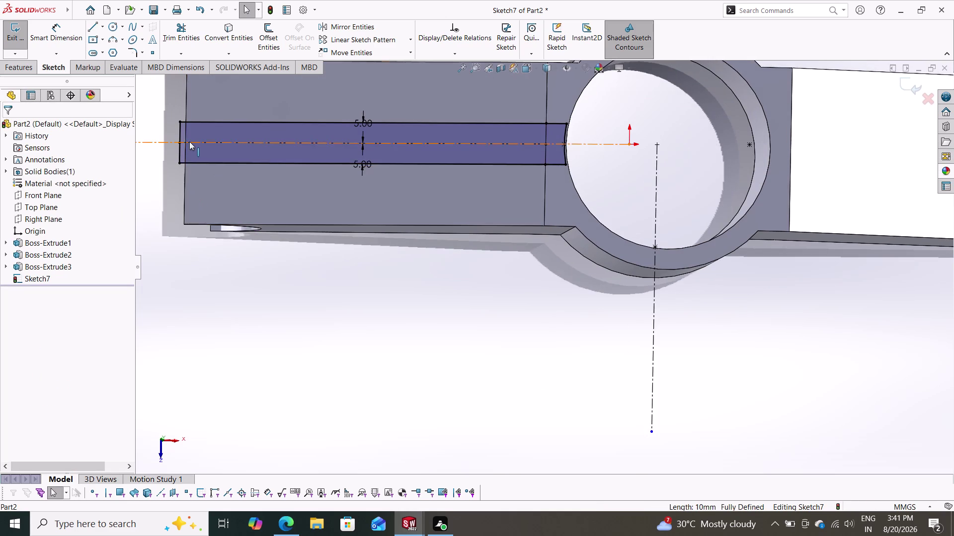
click(182, 135)
key(Delete)
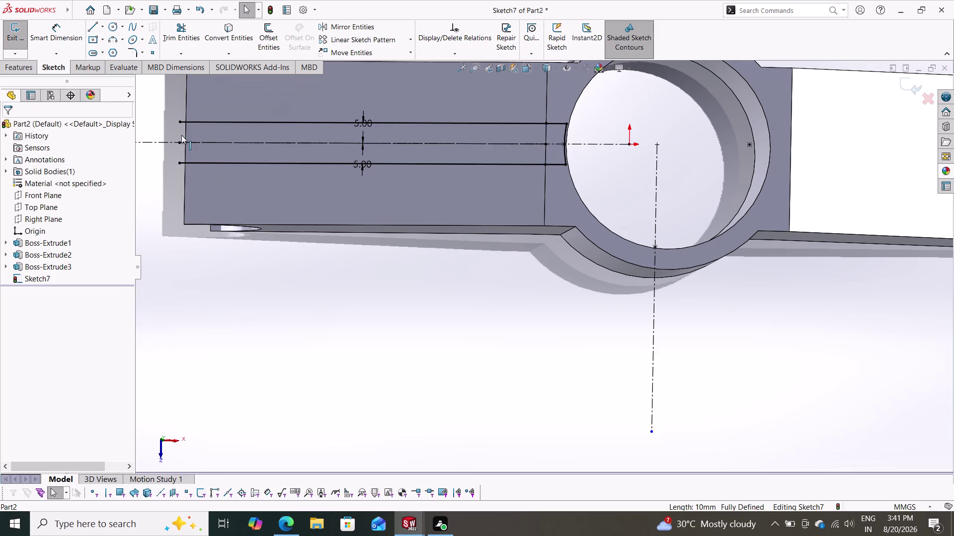
Draw a 10 mm line joining the slot's two long edges at its open left end.
click(94, 25)
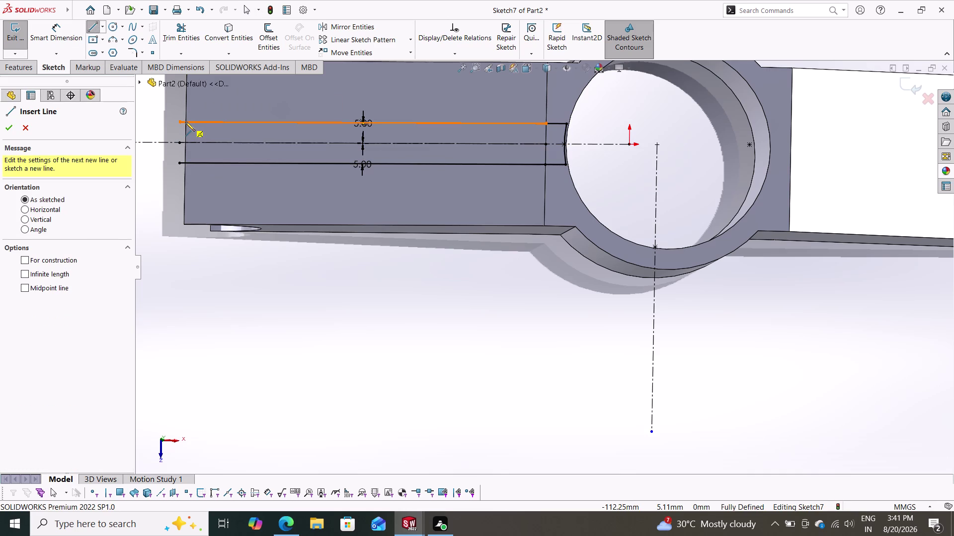
click(185, 122)
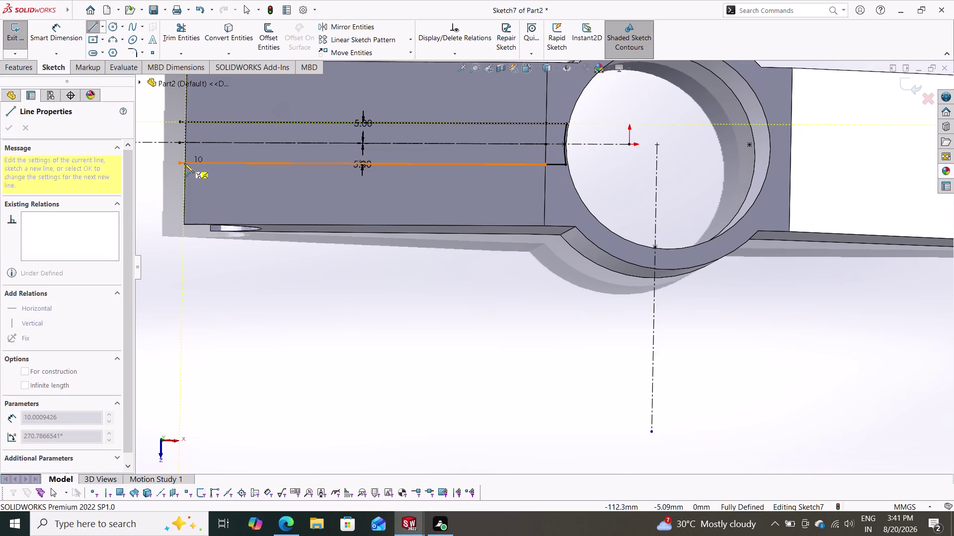
click(184, 164)
key(Escape)
scroll(down, 3)
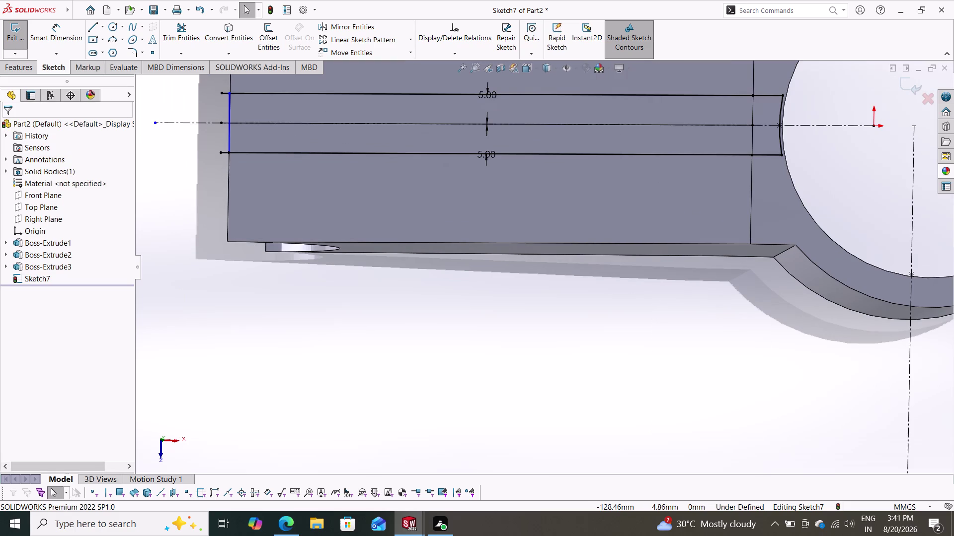
click(175, 29)
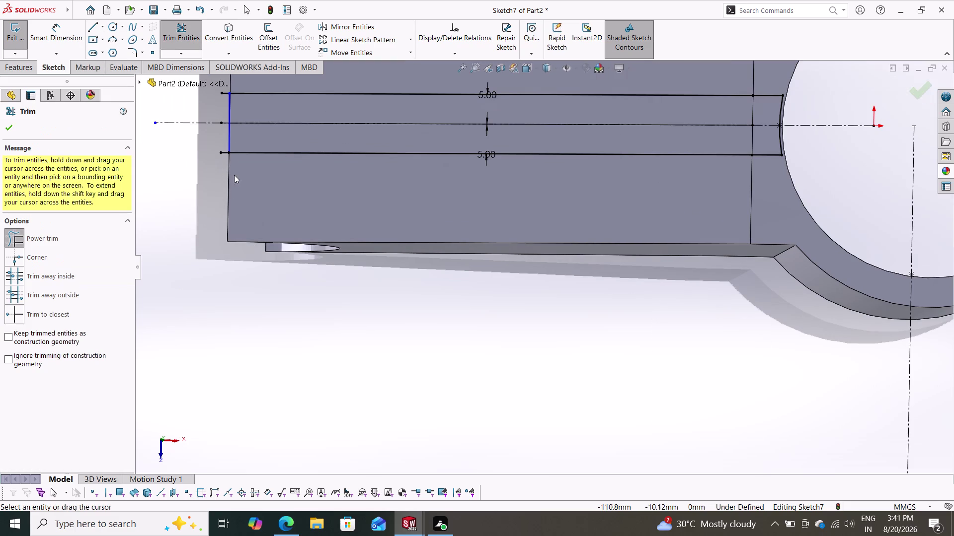
Power-trim the leftover stubs at the slot's bottom-left and top-left corners.
scroll(down, 3)
drag(247, 181, 260, 140)
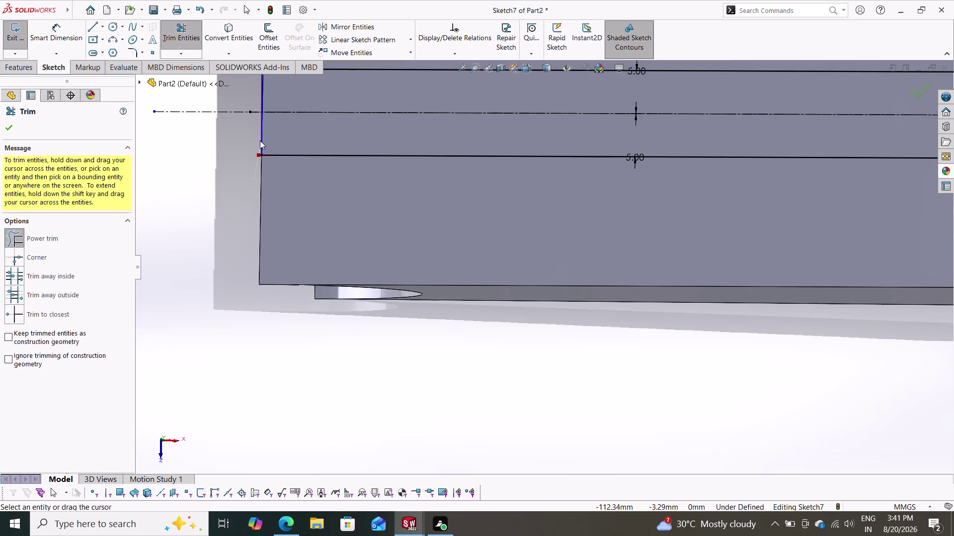
drag(260, 140, 254, 106)
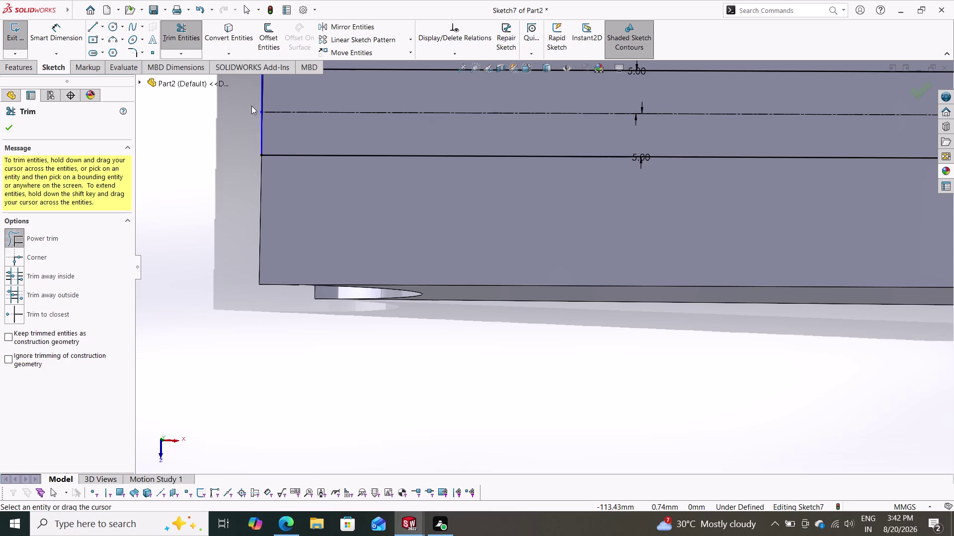
scroll(down, 3)
scroll(up, 3)
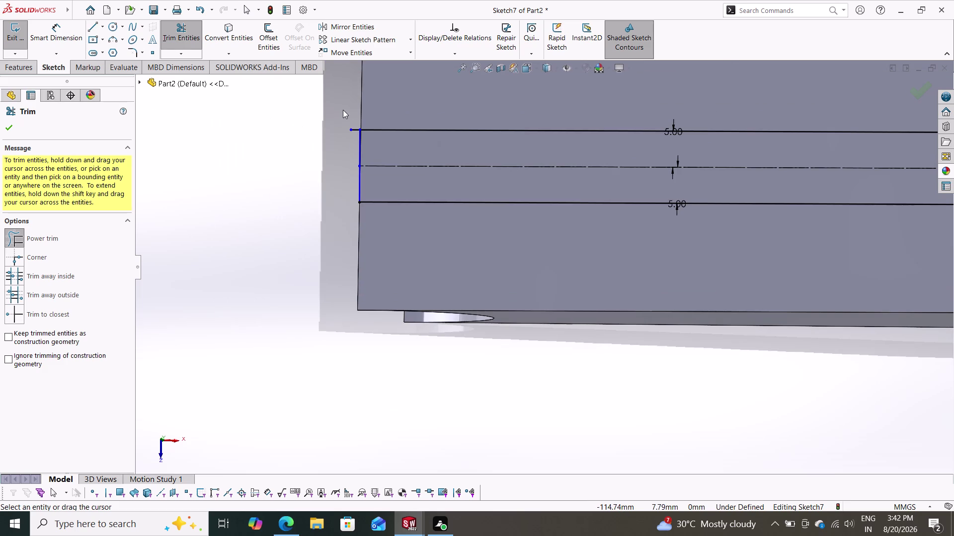
scroll(down, 3)
drag(371, 131, 375, 179)
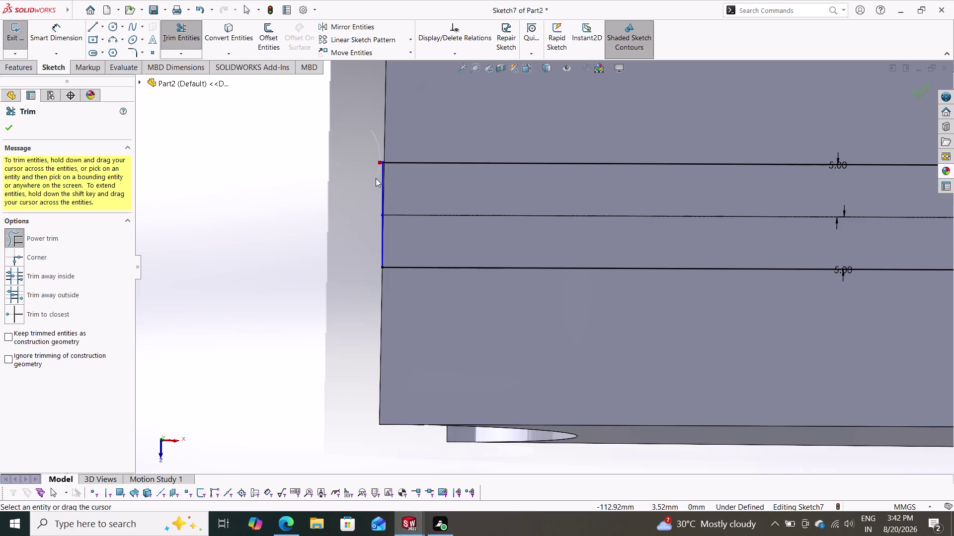
drag(375, 179, 375, 179)
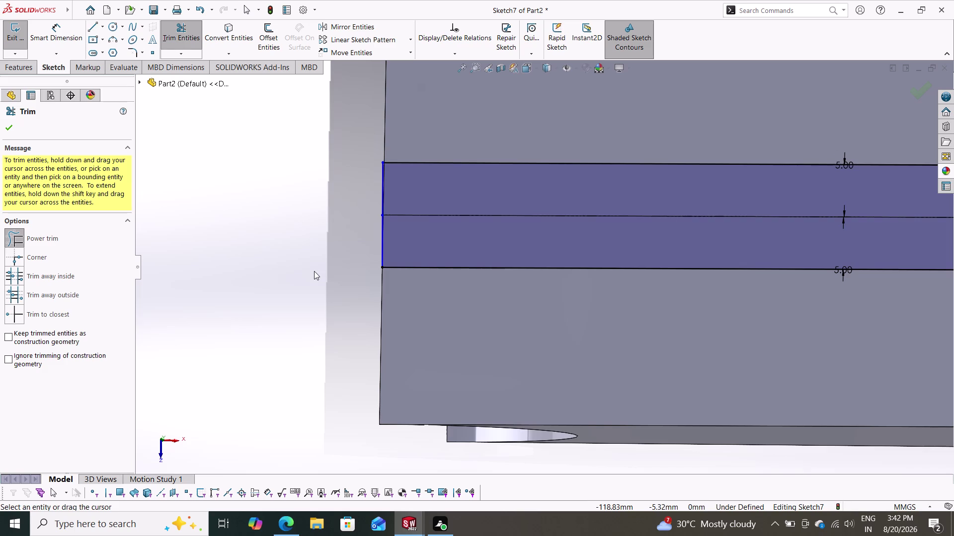
Orbit to check the now-closed slot end, then finish trimming.
middle_drag(315, 266, 428, 255)
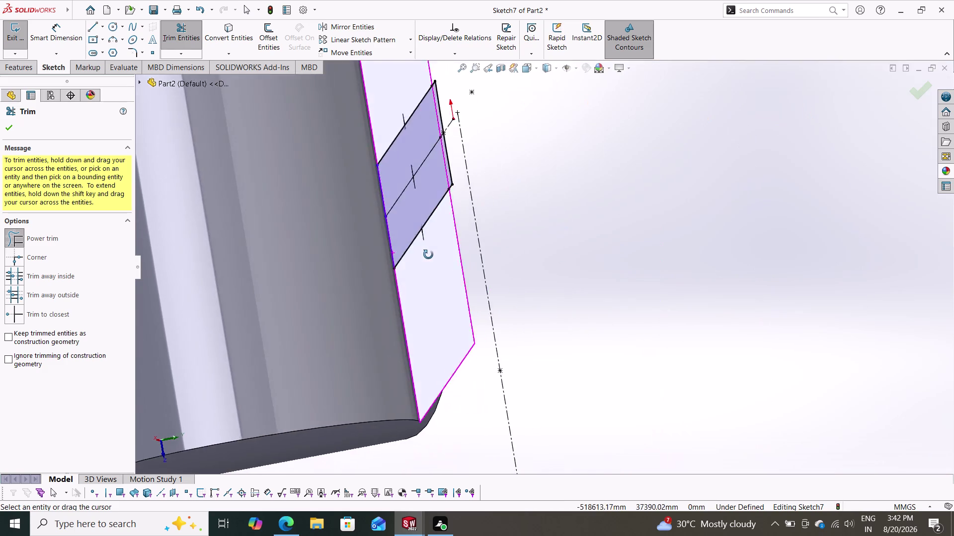
middle_drag(428, 255, 376, 252)
scroll(down, 3)
scroll(up, 3)
scroll(up, 3)
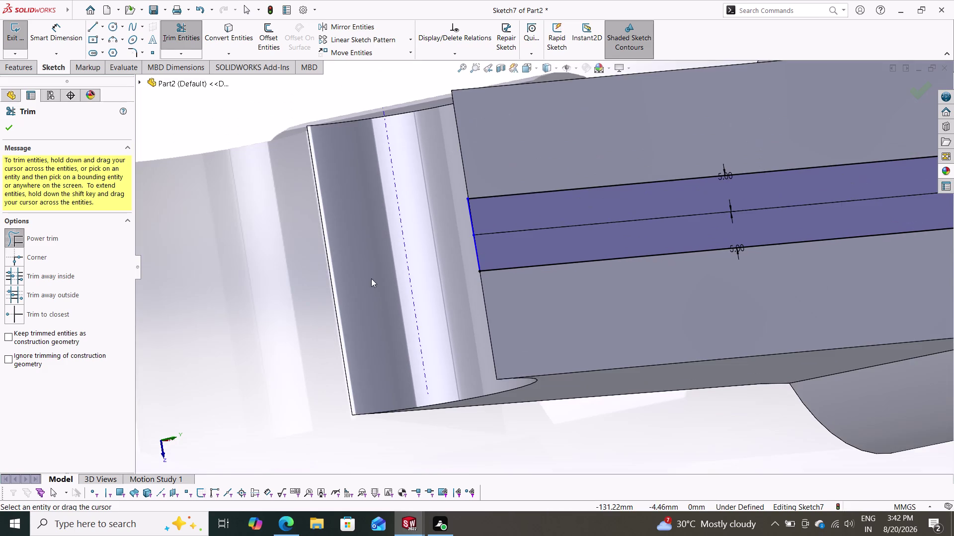
scroll(up, 3)
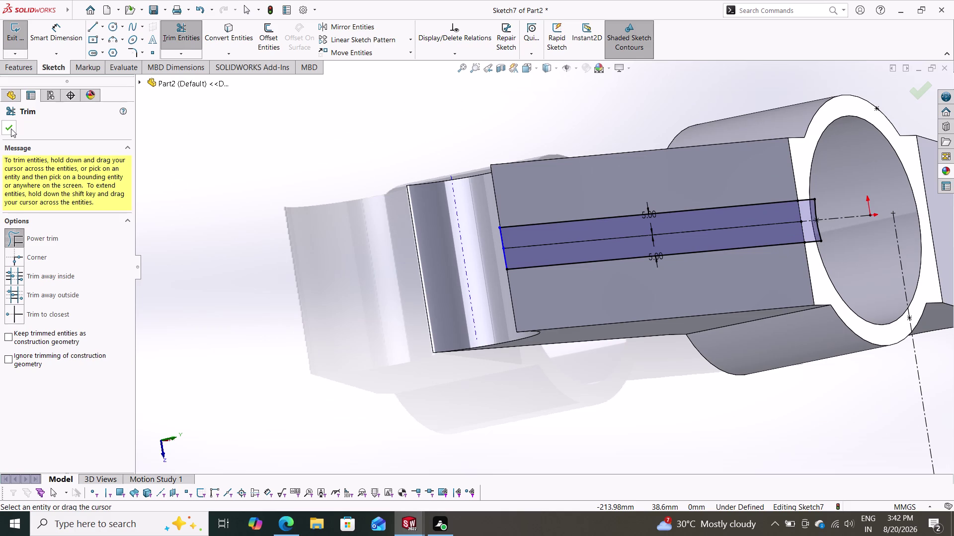
click(8, 127)
scroll(down, 3)
scroll(down, 3)
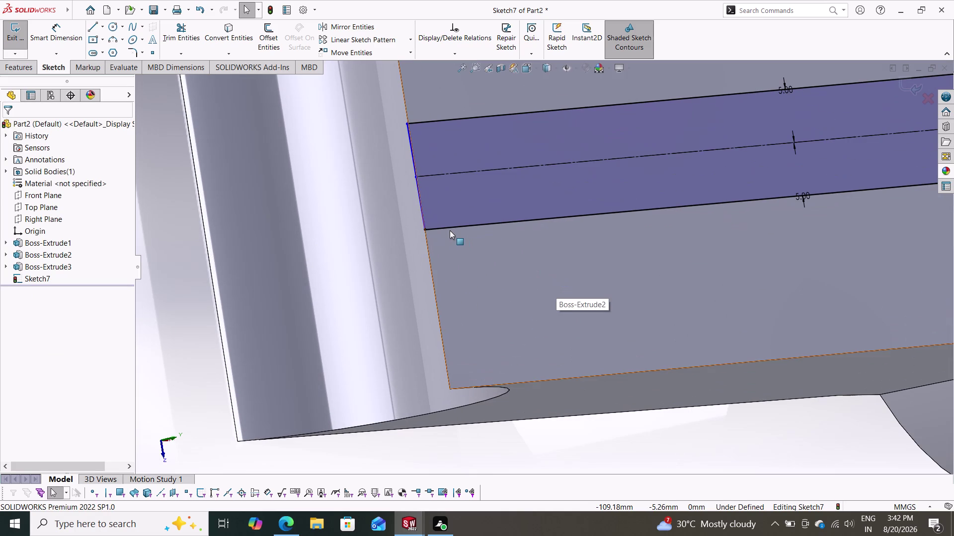
Add a Vertical relation to the slot's left end line, then zoom out to the whole slot and hub.
key(Escape)
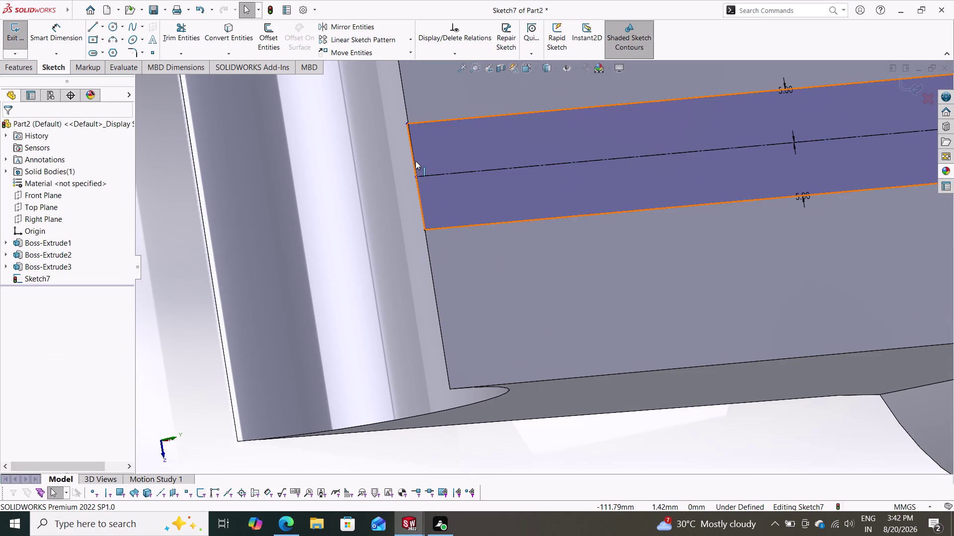
click(412, 160)
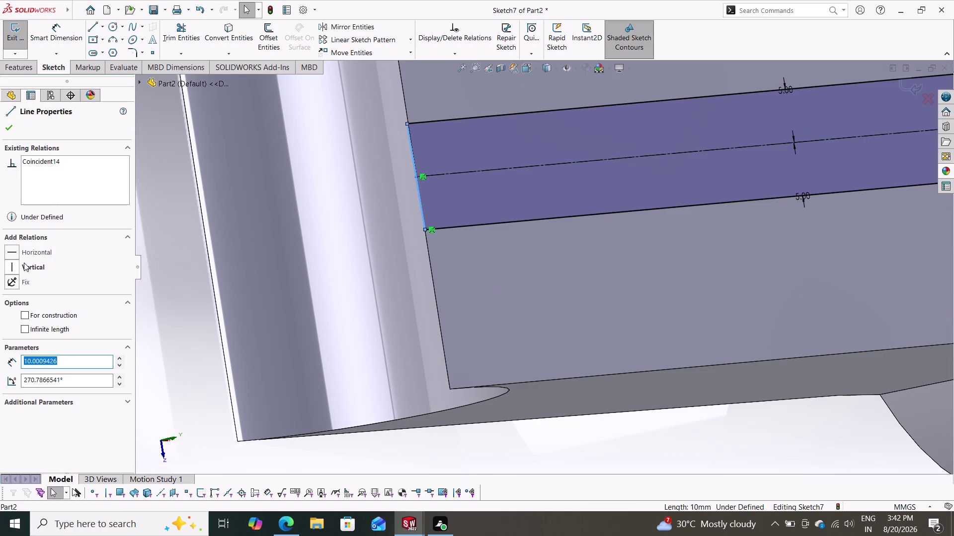
click(24, 262)
click(7, 125)
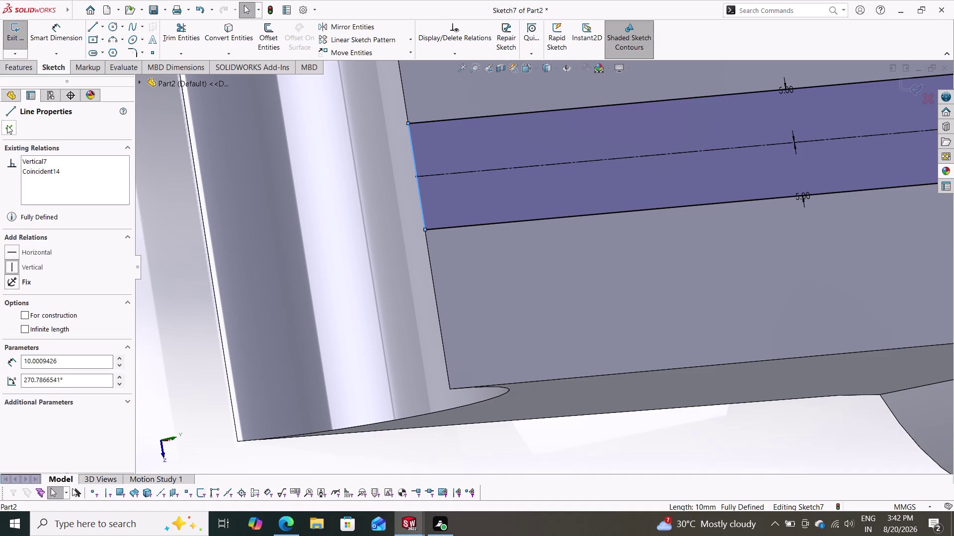
key(Escape)
scroll(down, 3)
scroll(up, 3)
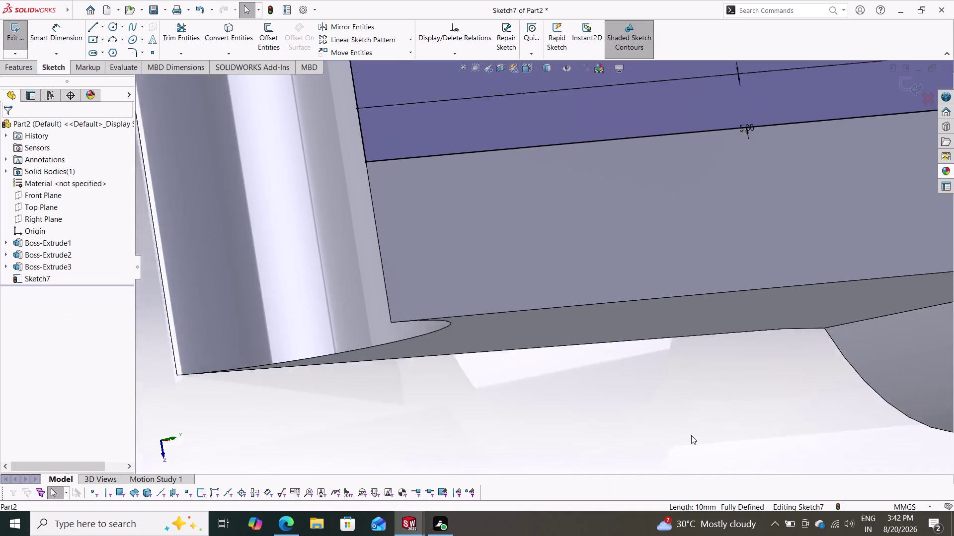
scroll(up, 3)
scroll(up, 3)
middle_drag(727, 380, 677, 384)
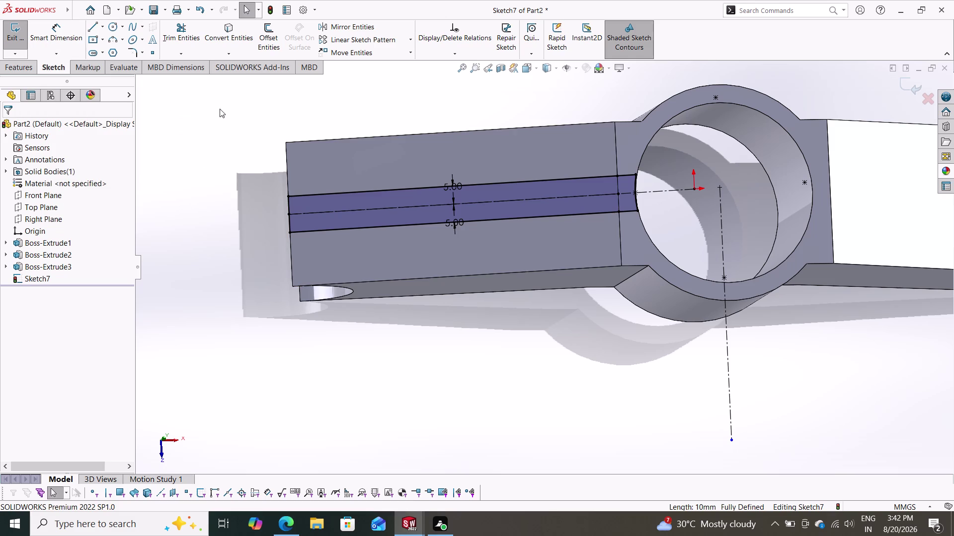
click(341, 29)
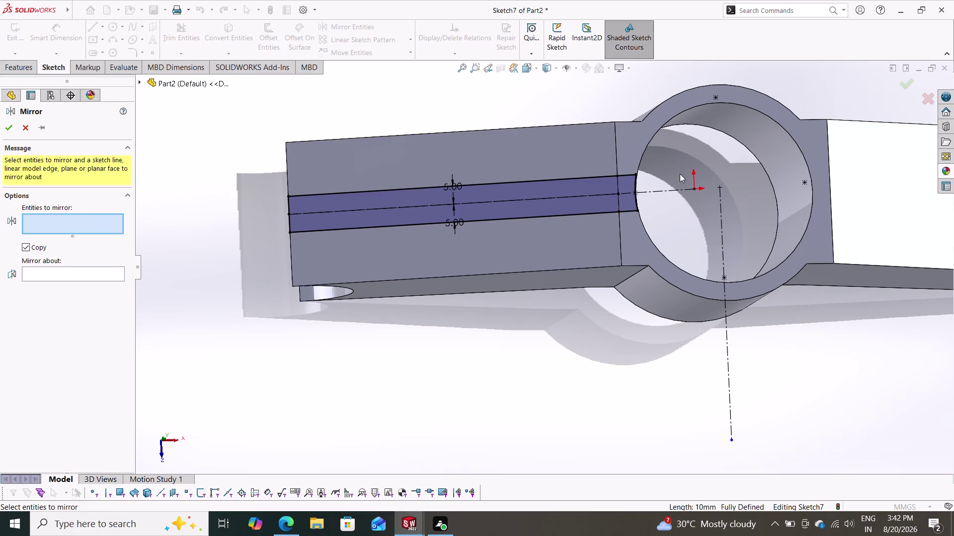
Mirror all the left slot's lines about the vertical centreline onto the right arm.
drag(673, 155, 236, 262)
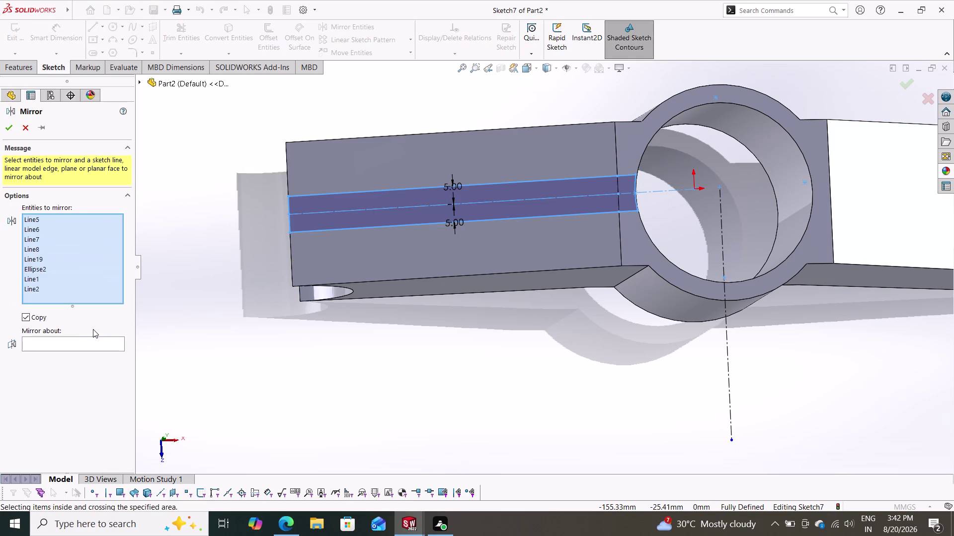
click(84, 339)
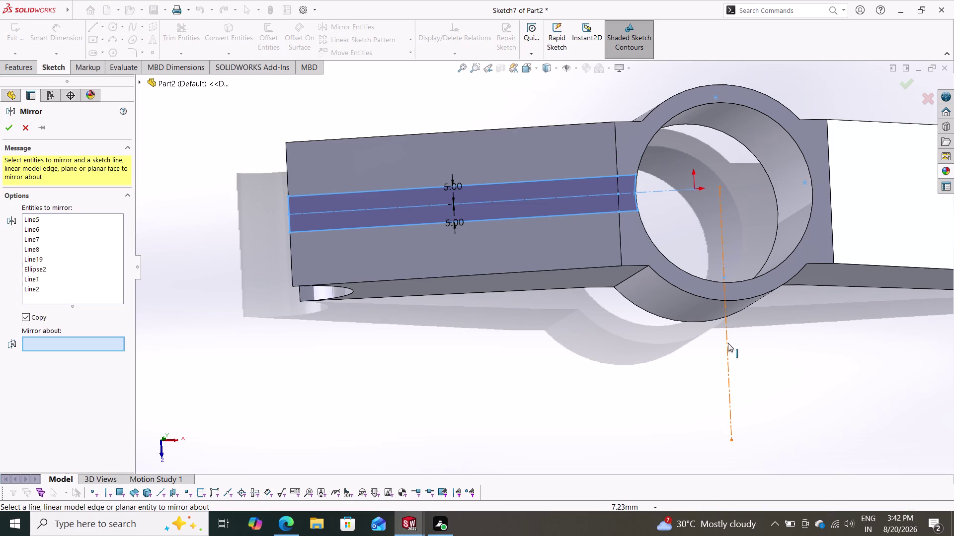
click(727, 344)
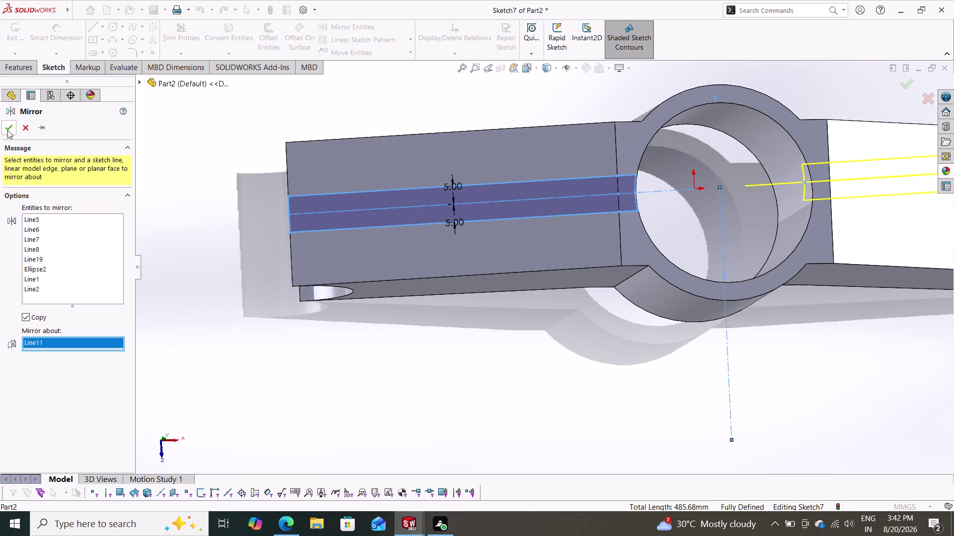
click(8, 129)
scroll(down, 3)
scroll(up, 3)
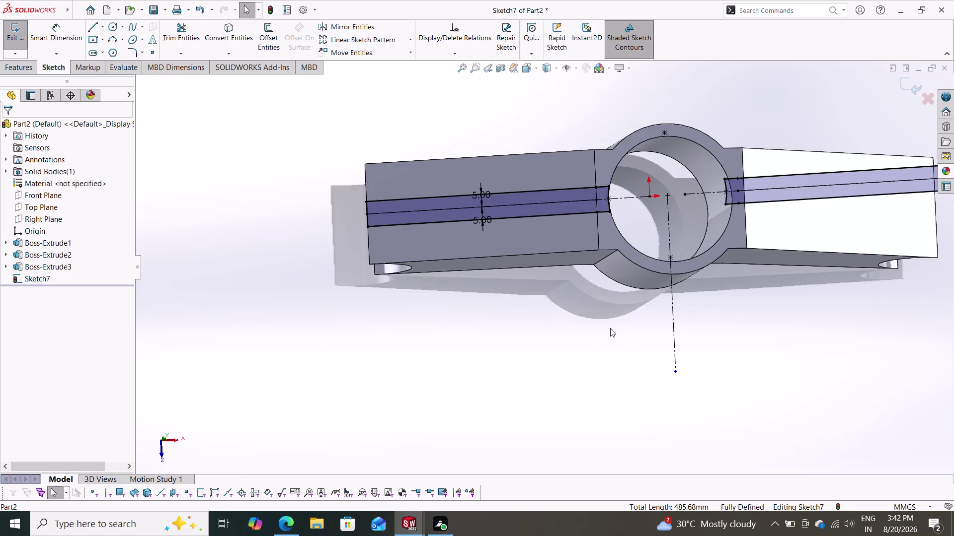
Zoom in on the mirrored slot, then pull back to see both slots.
middle_drag(609, 328, 588, 331)
scroll(down, 3)
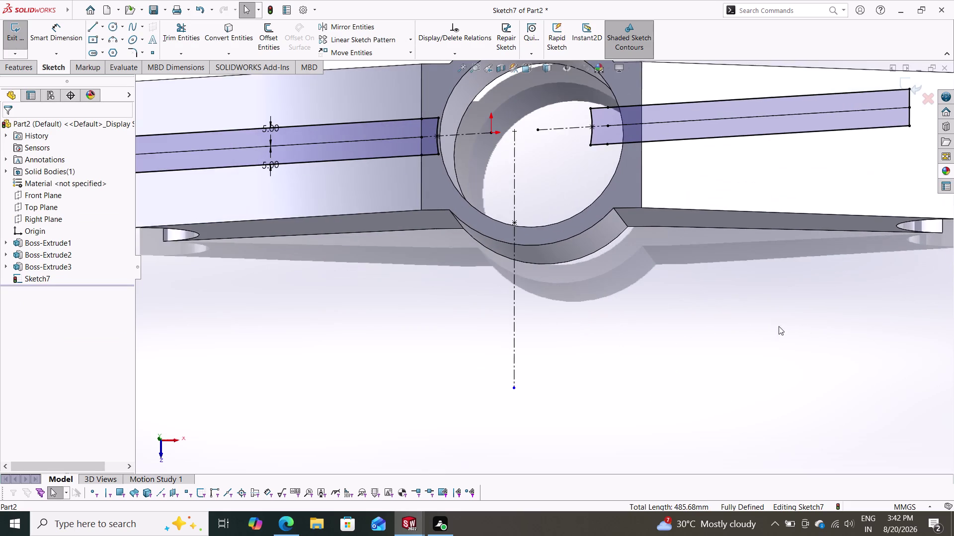
middle_drag(715, 323, 716, 317)
scroll(up, 3)
scroll(up, 3)
scroll(down, 3)
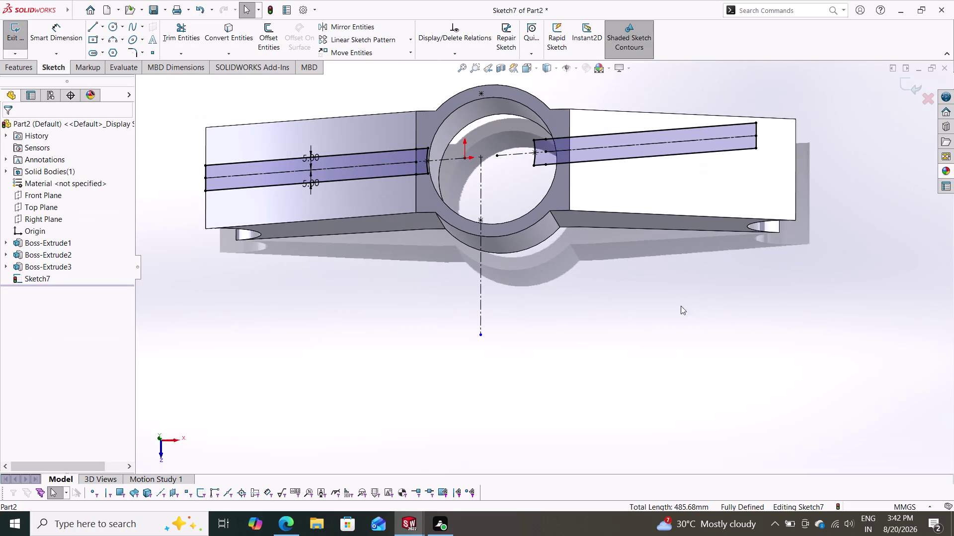
scroll(up, 3)
scroll(down, 3)
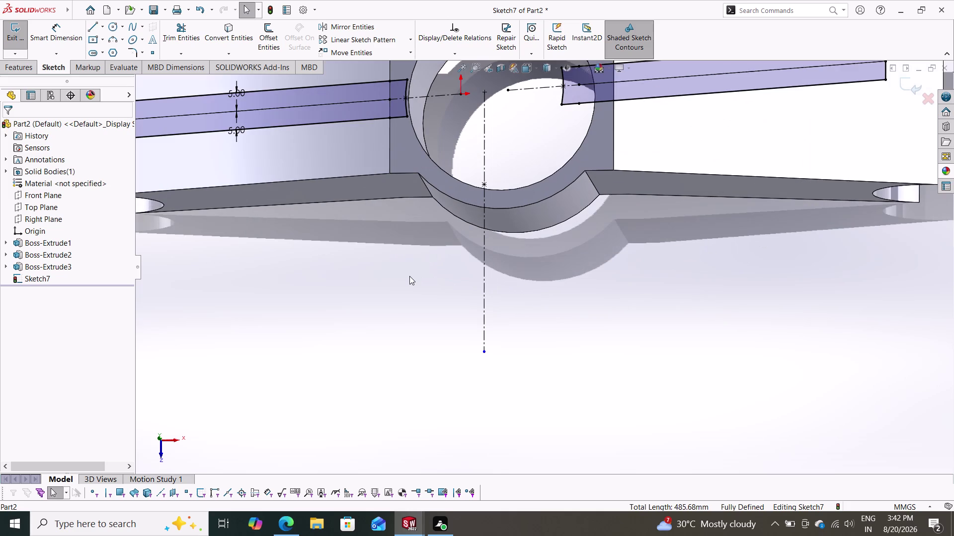
Orbit around the hub and Sketch7 from top-down, edge-on and oblique angles, then show Features commands.
middle_drag(410, 276, 408, 274)
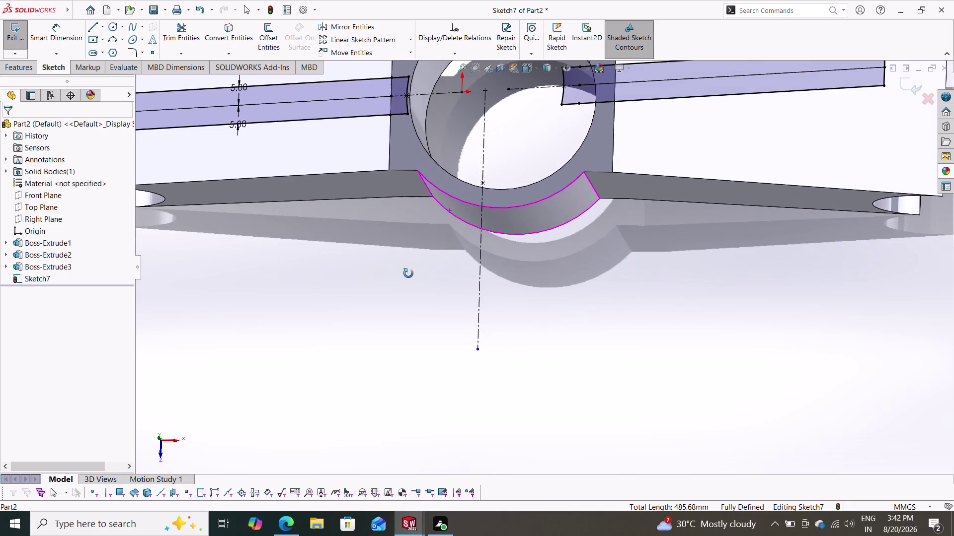
middle_drag(408, 273, 421, 238)
scroll(down, 3)
scroll(up, 3)
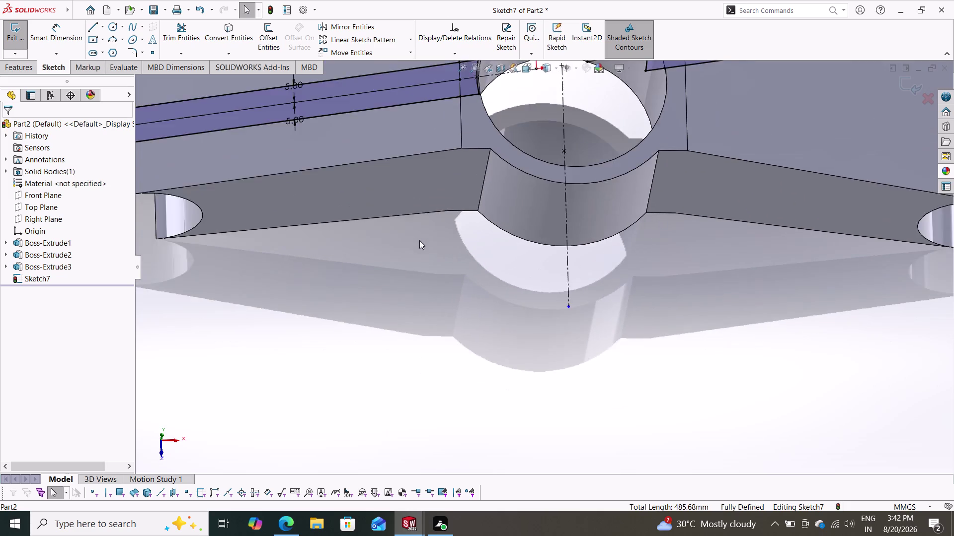
scroll(up, 3)
middle_drag(431, 251, 448, 288)
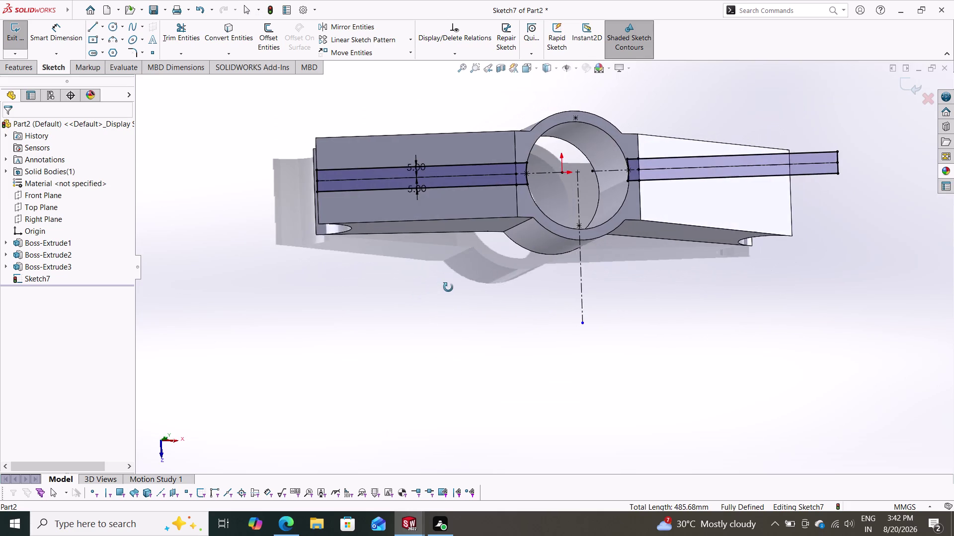
middle_drag(448, 287, 379, 312)
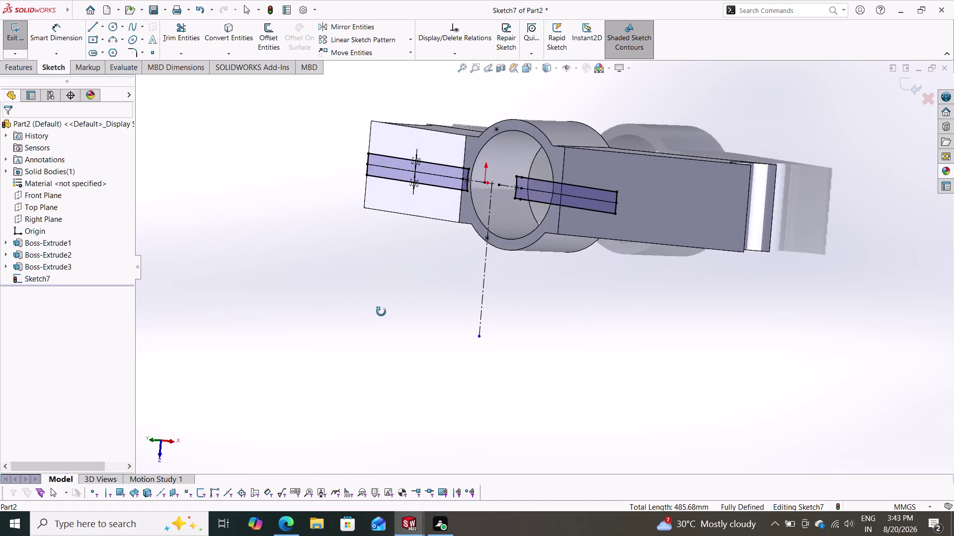
middle_drag(379, 312, 434, 301)
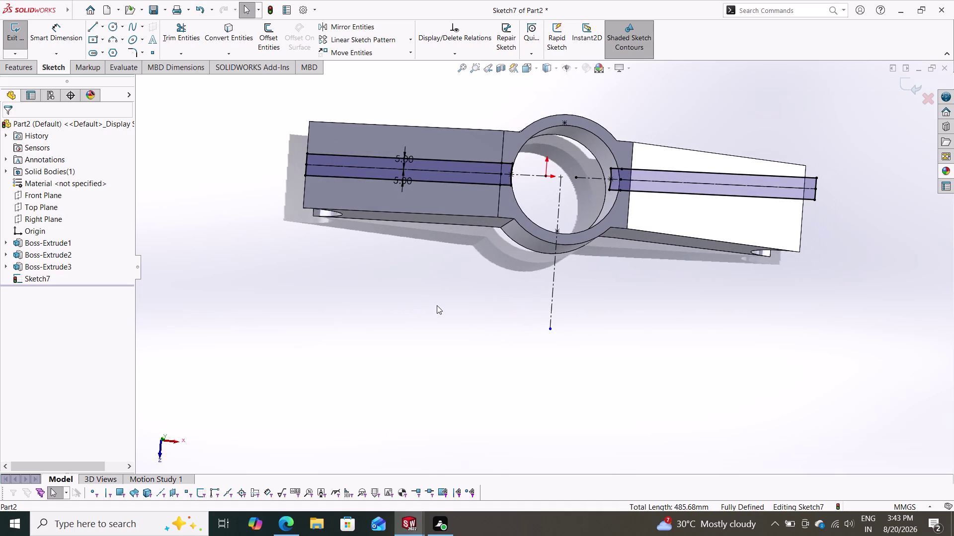
middle_drag(437, 306, 377, 395)
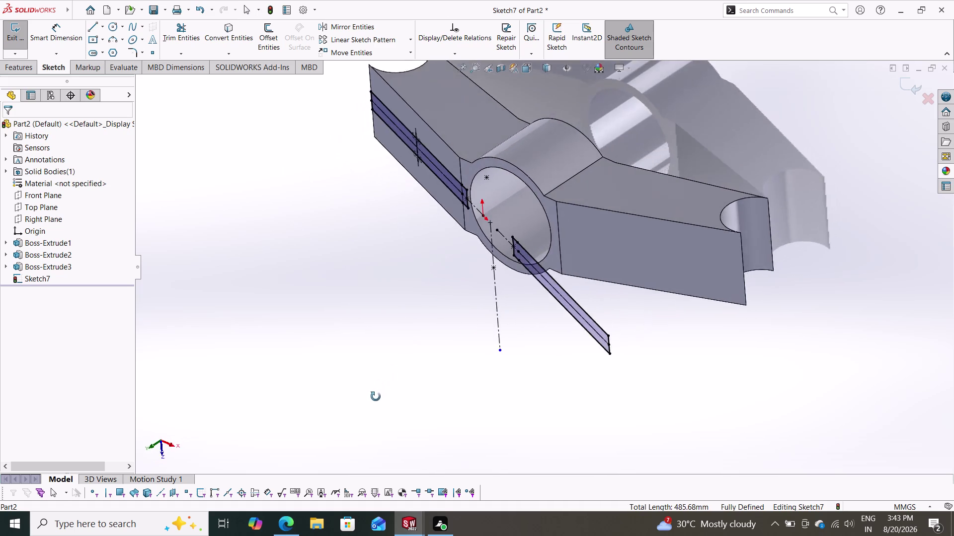
middle_drag(377, 394, 418, 366)
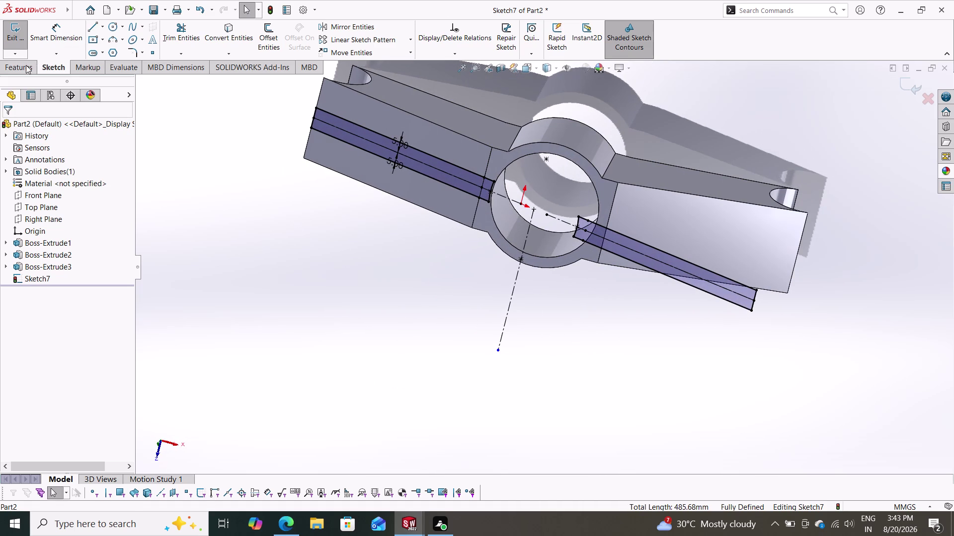
click(20, 66)
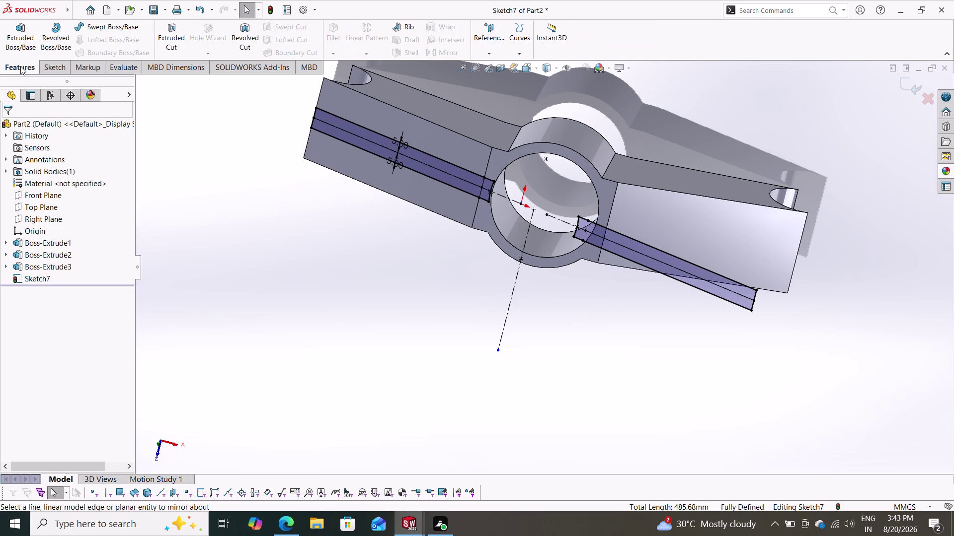
Clear the selection, start an Extruded Cut from the slot sketch, and orbit around its preview.
click(717, 284)
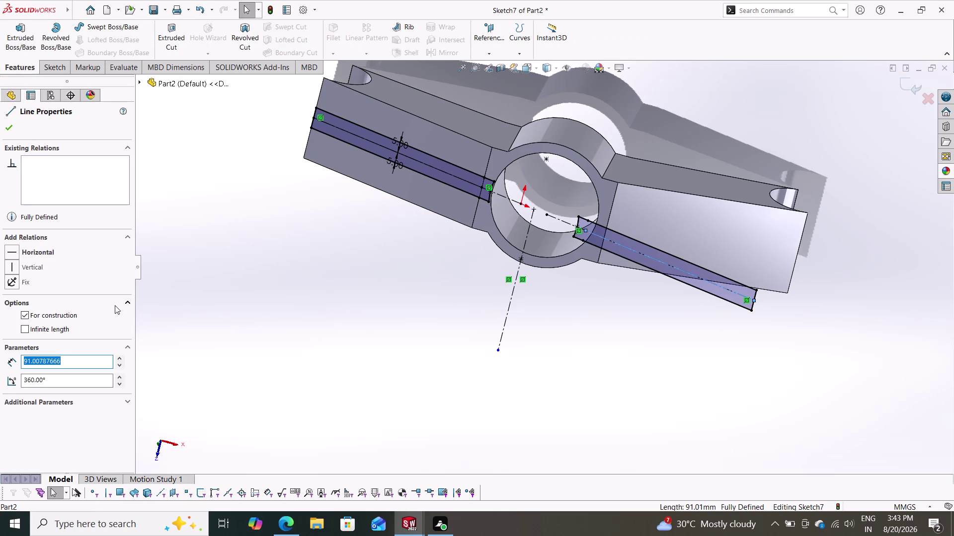
key(Escape)
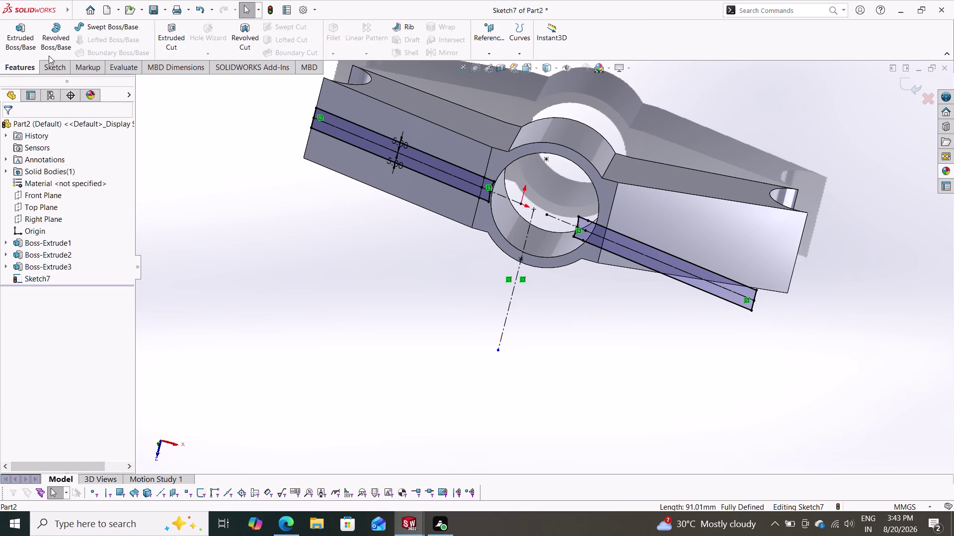
click(168, 34)
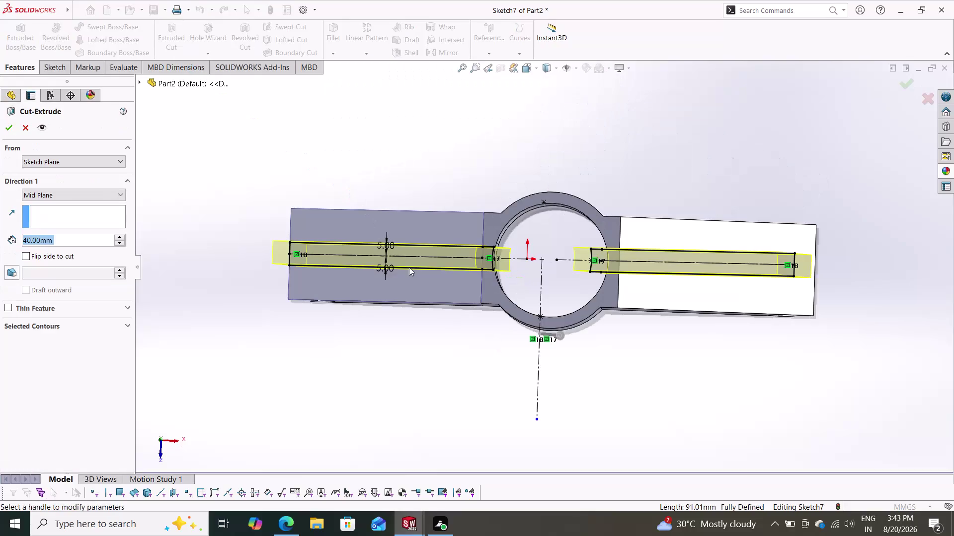
scroll(up, 3)
middle_drag(396, 405, 415, 309)
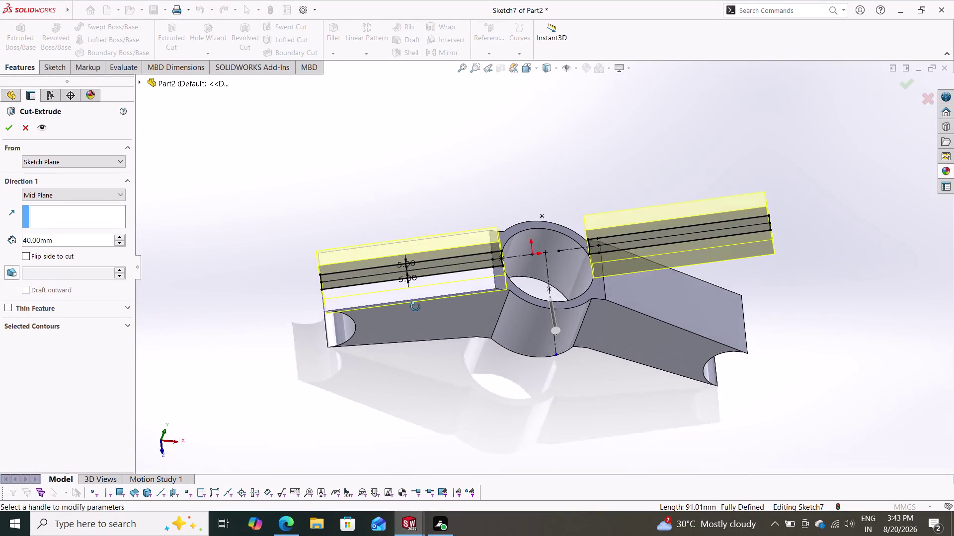
middle_drag(415, 309, 371, 283)
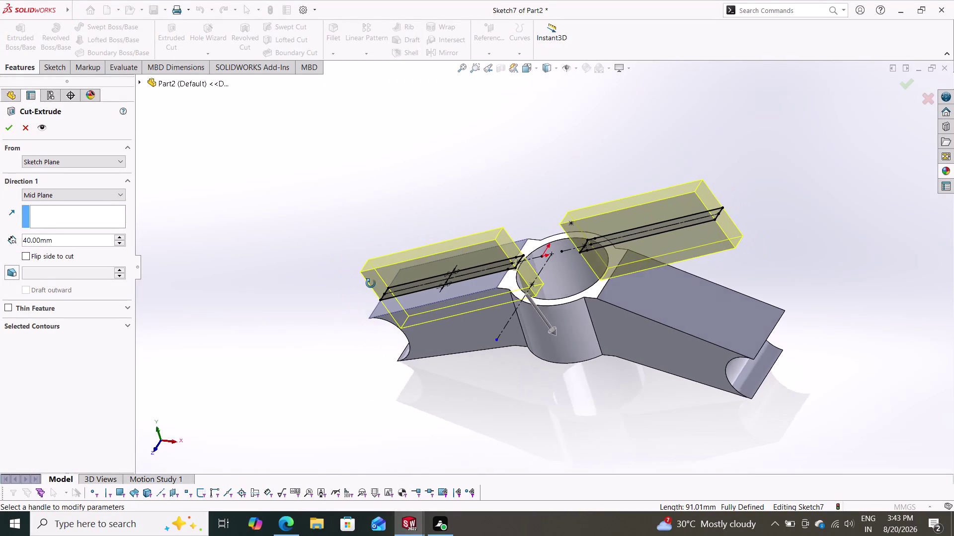
middle_drag(372, 282, 380, 300)
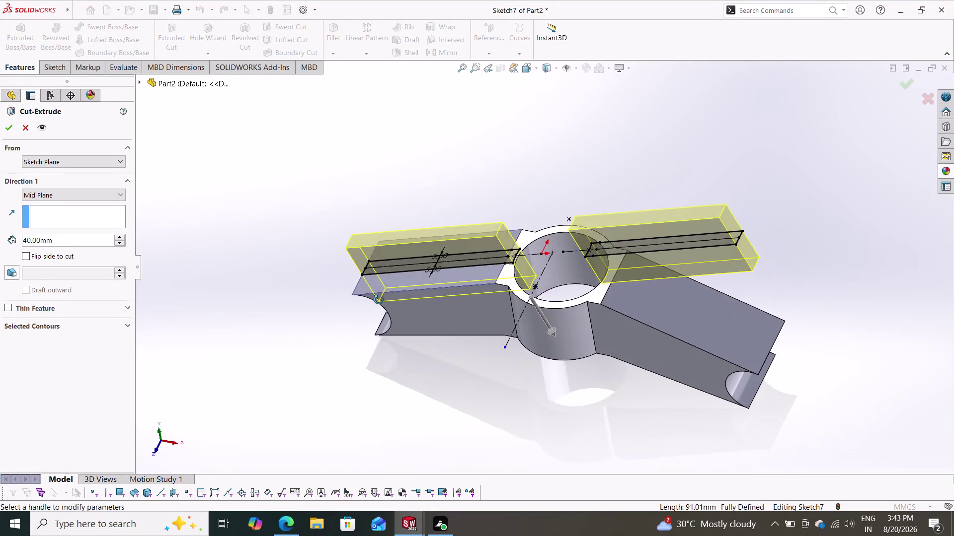
middle_drag(379, 300, 317, 333)
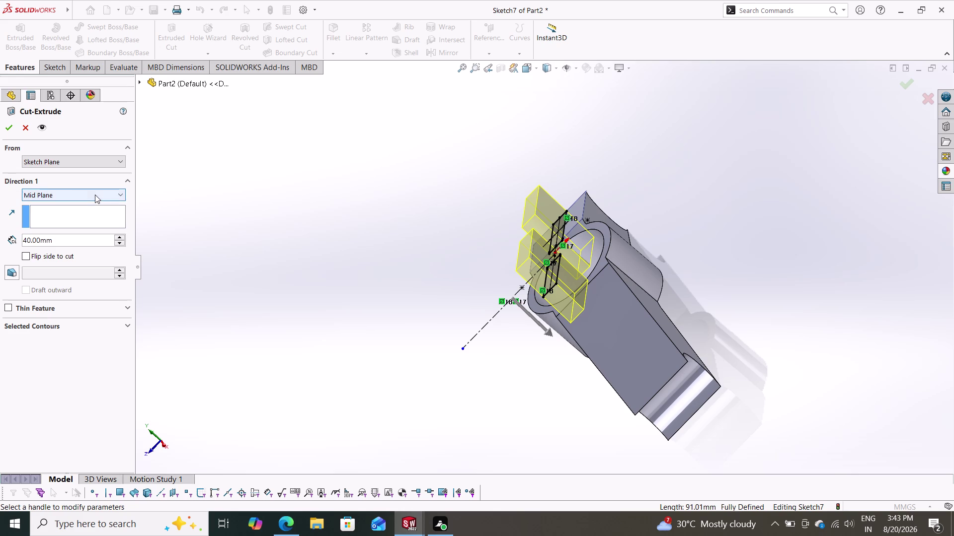
Set the cut depth to Through All, check the preview and create Cut-Extrude1.
click(95, 195)
click(64, 214)
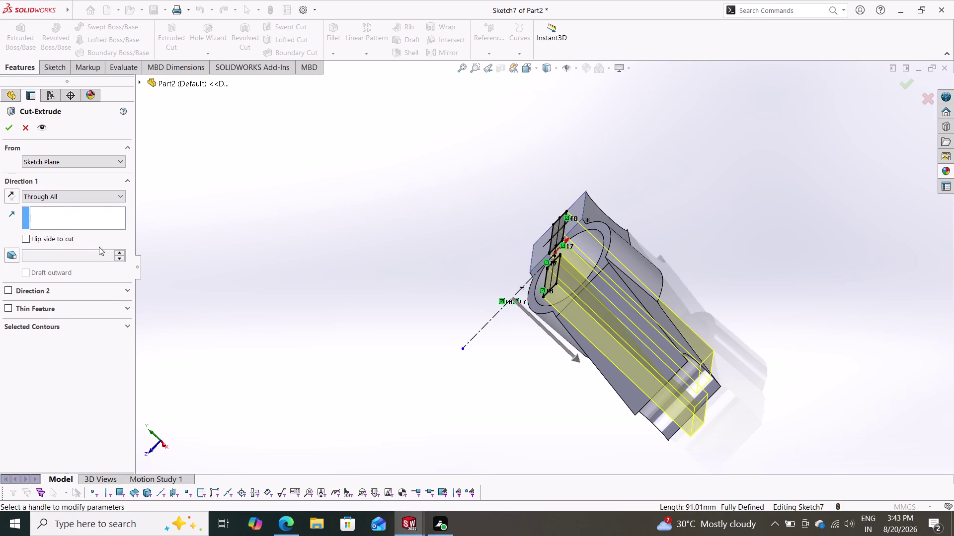
middle_drag(99, 247, 185, 202)
middle_drag(289, 276, 362, 224)
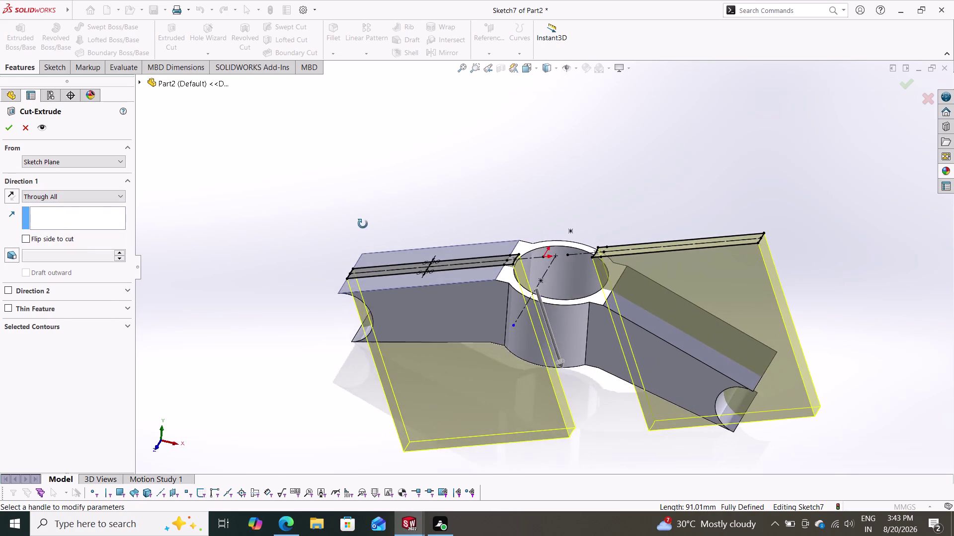
middle_drag(362, 224, 236, 212)
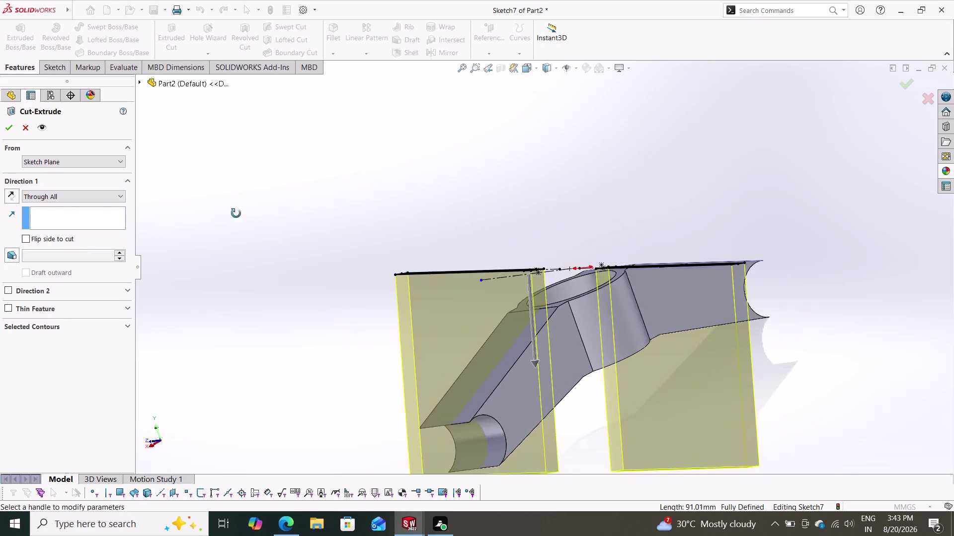
middle_drag(236, 212, 299, 157)
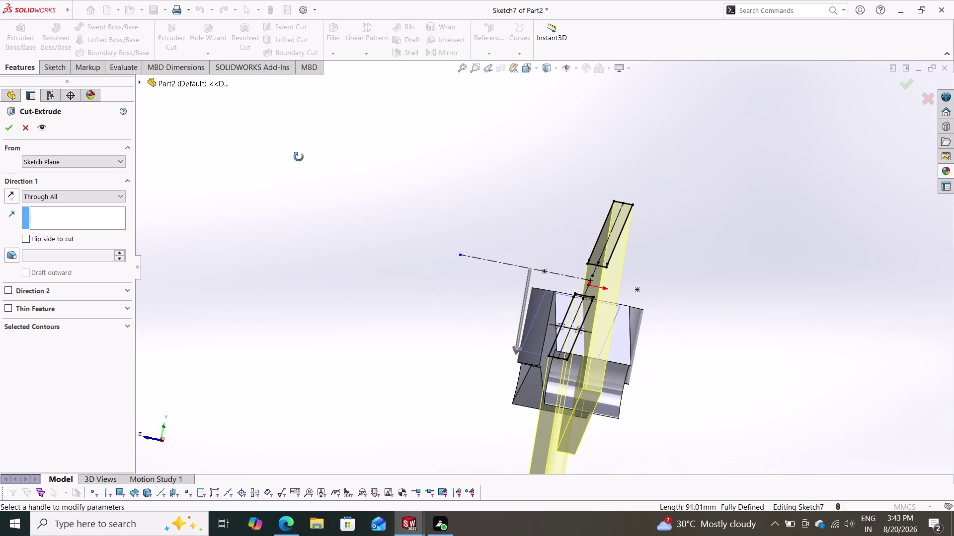
middle_drag(299, 157, 297, 159)
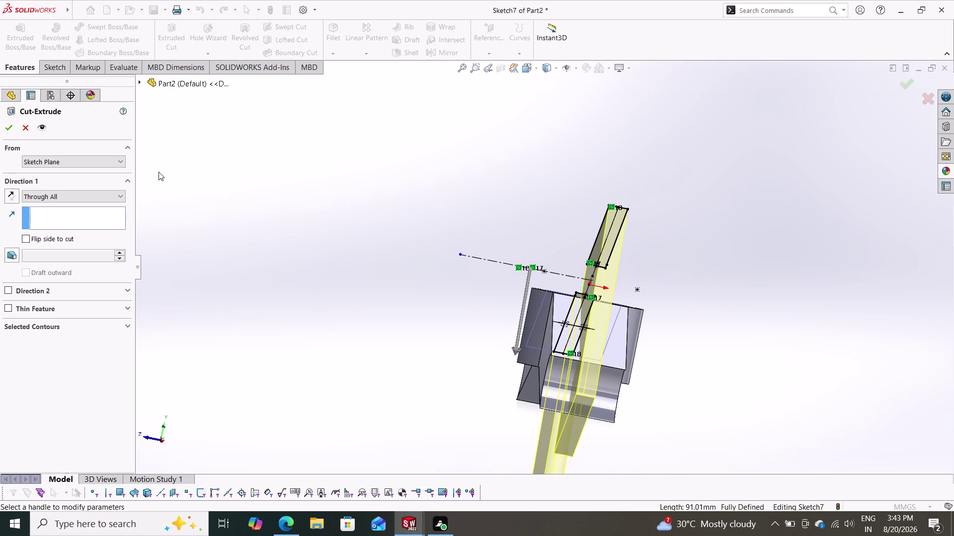
click(7, 123)
middle_drag(366, 296, 358, 395)
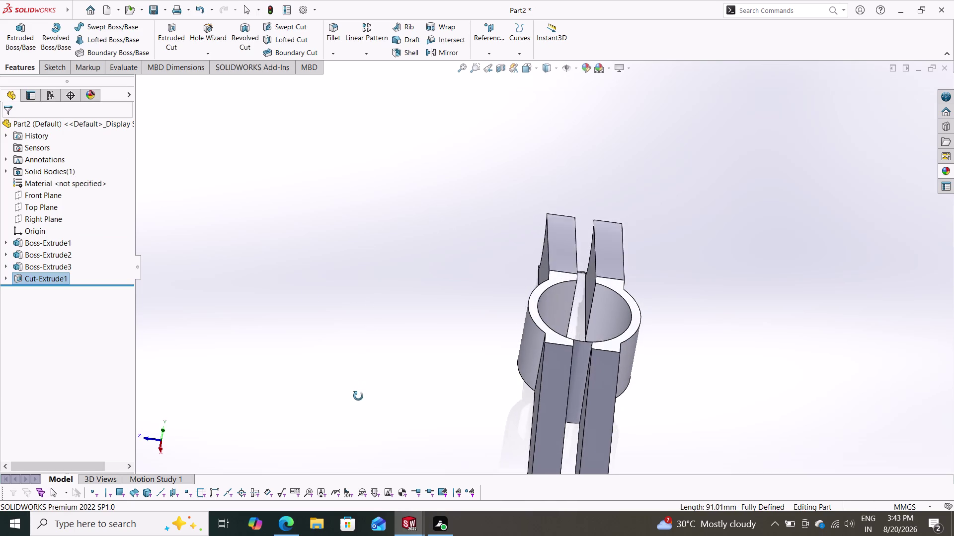
middle_drag(358, 396, 420, 469)
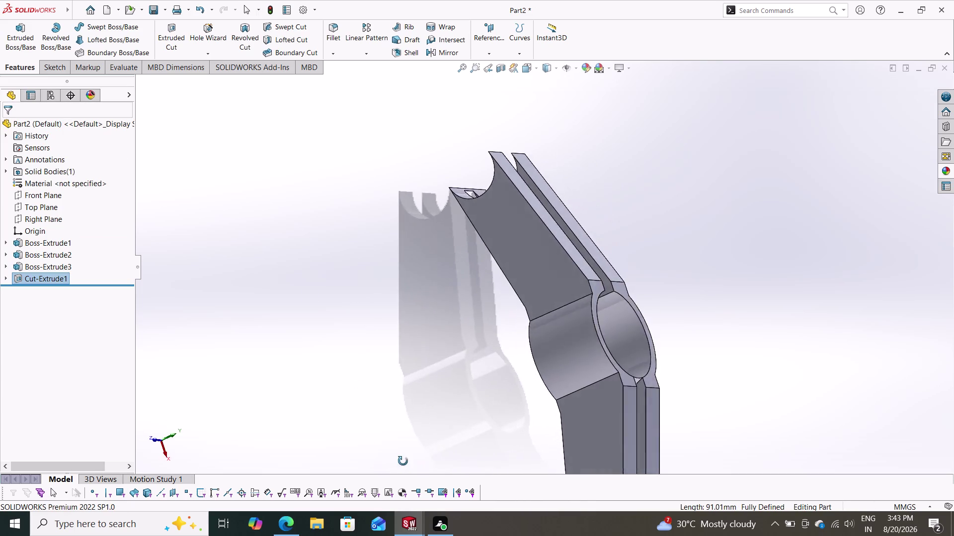
middle_drag(420, 468, 332, 441)
scroll(down, 3)
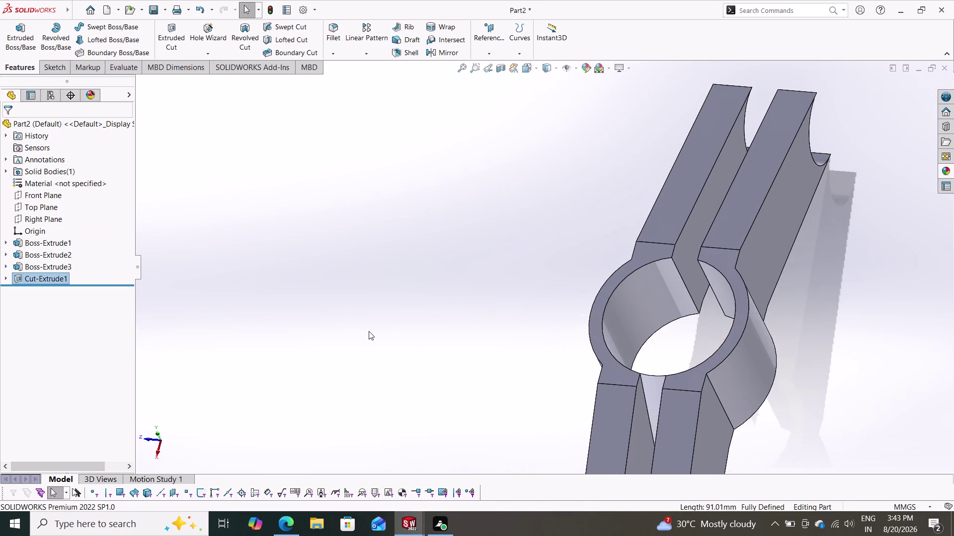
scroll(up, 3)
middle_drag(370, 331, 441, 416)
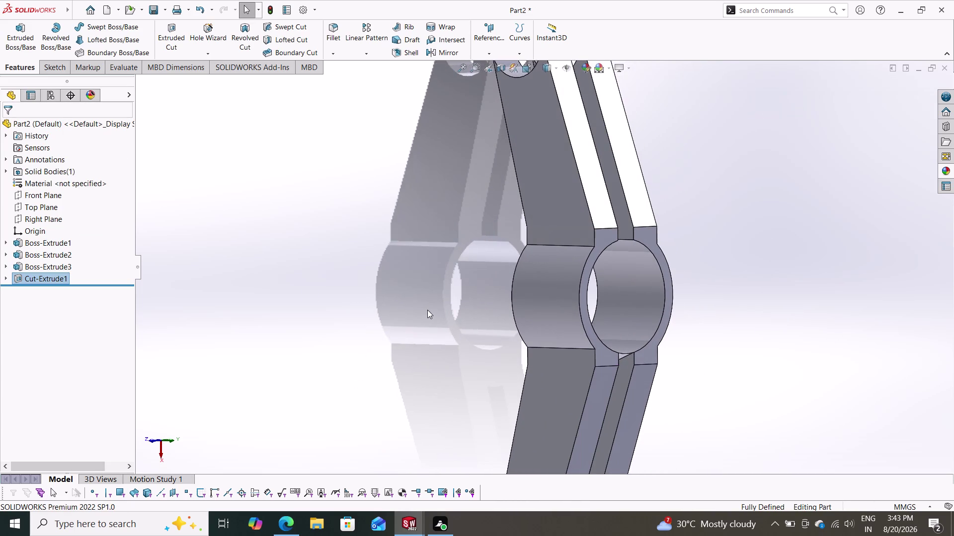
scroll(down, 3)
middle_drag(437, 245, 399, 137)
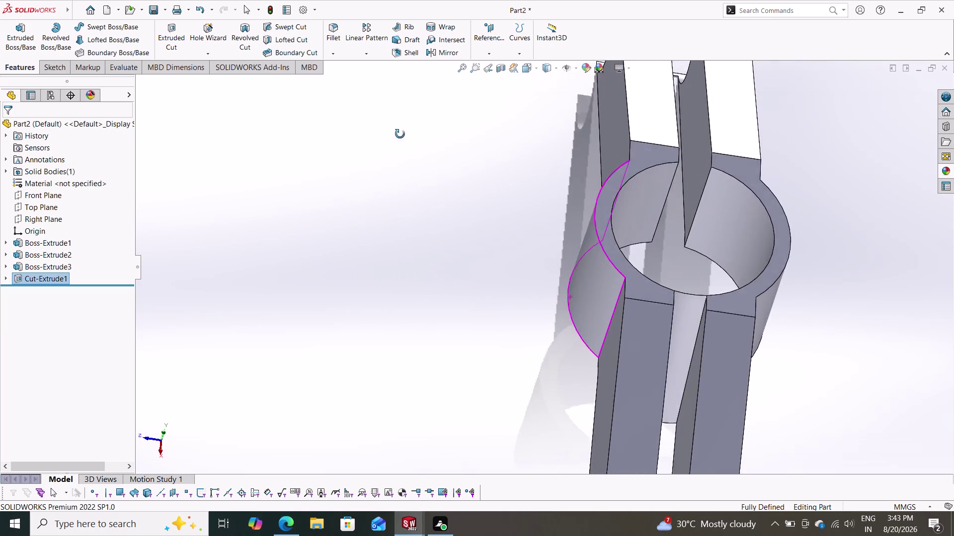
middle_drag(399, 137, 343, 248)
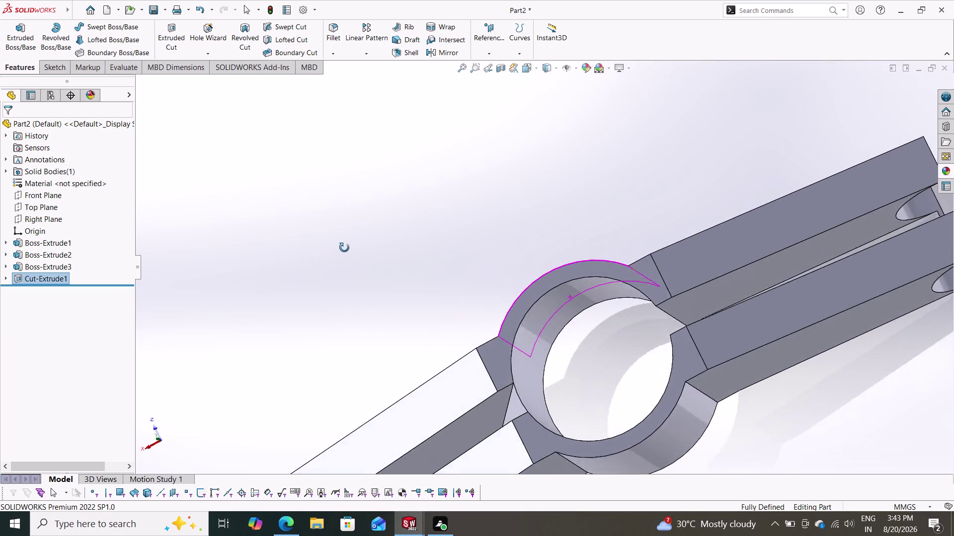
middle_drag(343, 249, 377, 158)
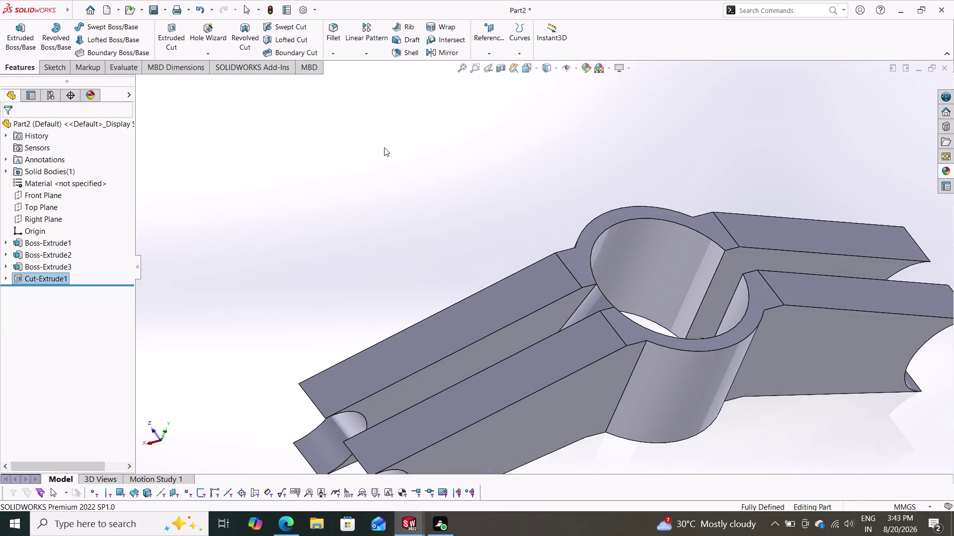
key(ctrl+z)
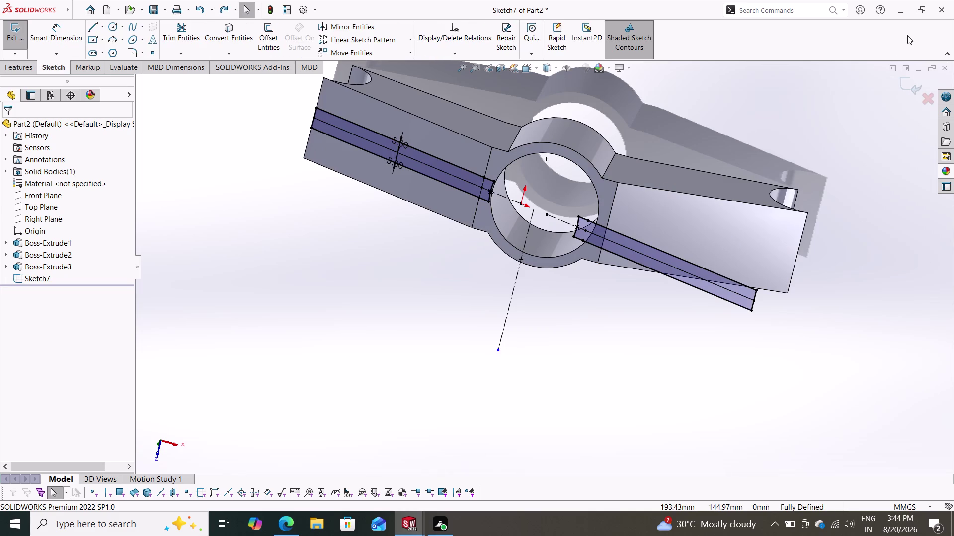
Create a fresh Through All extruded cut from the slot sketch, producing Cut-Extrude2.
click(28, 66)
click(177, 41)
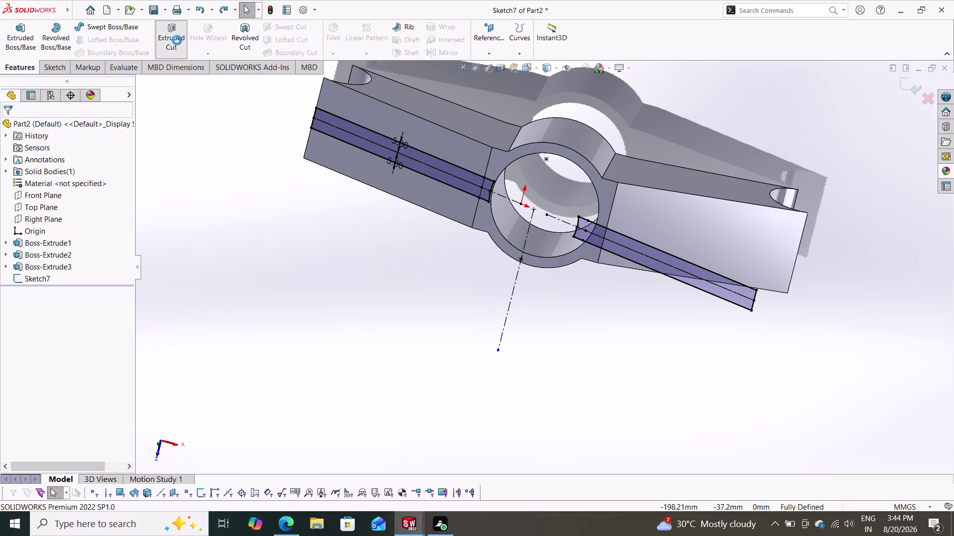
middle_drag(652, 349, 688, 232)
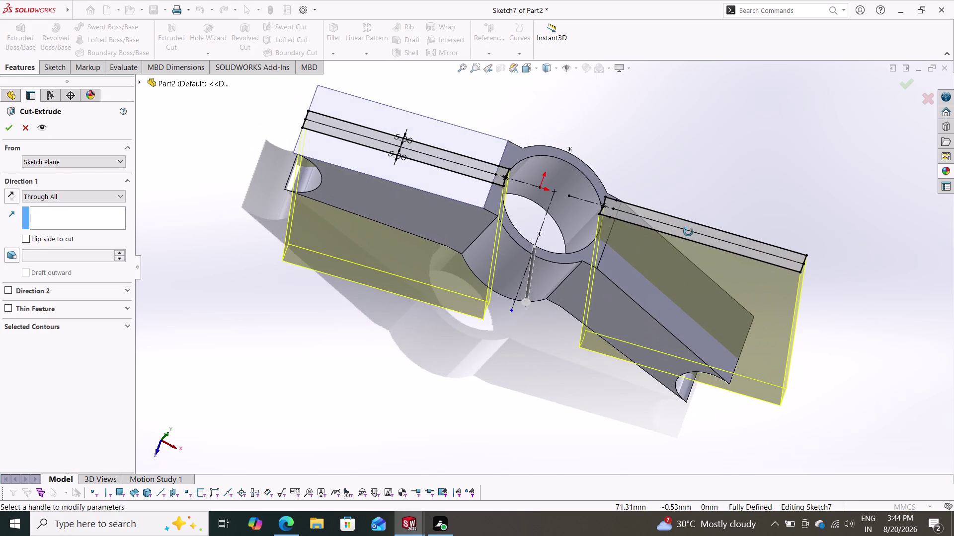
middle_drag(687, 232, 667, 248)
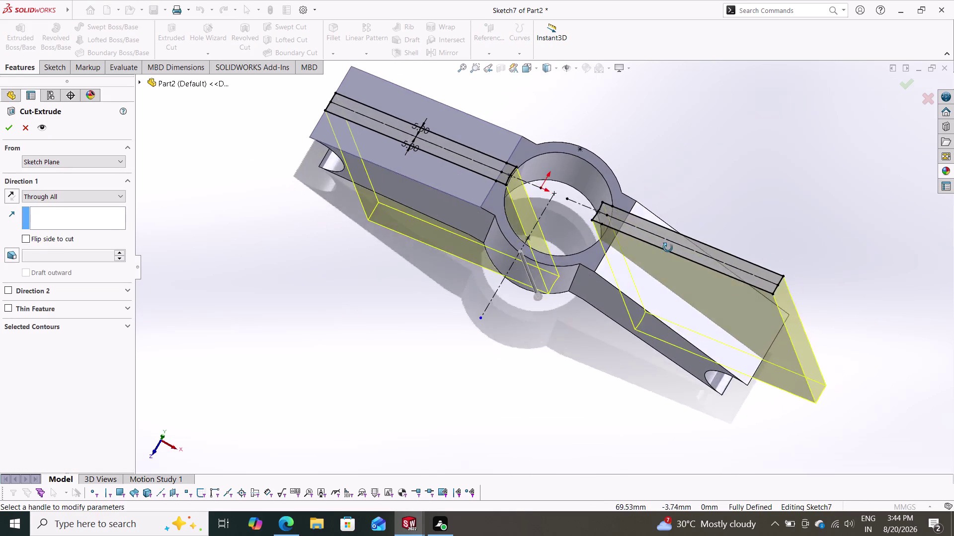
middle_drag(667, 247, 585, 133)
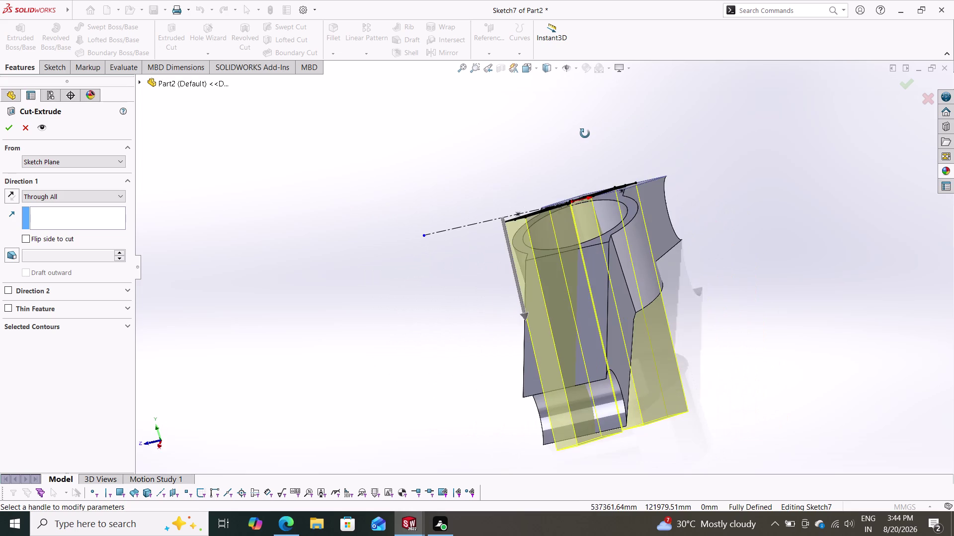
middle_drag(585, 134, 633, 119)
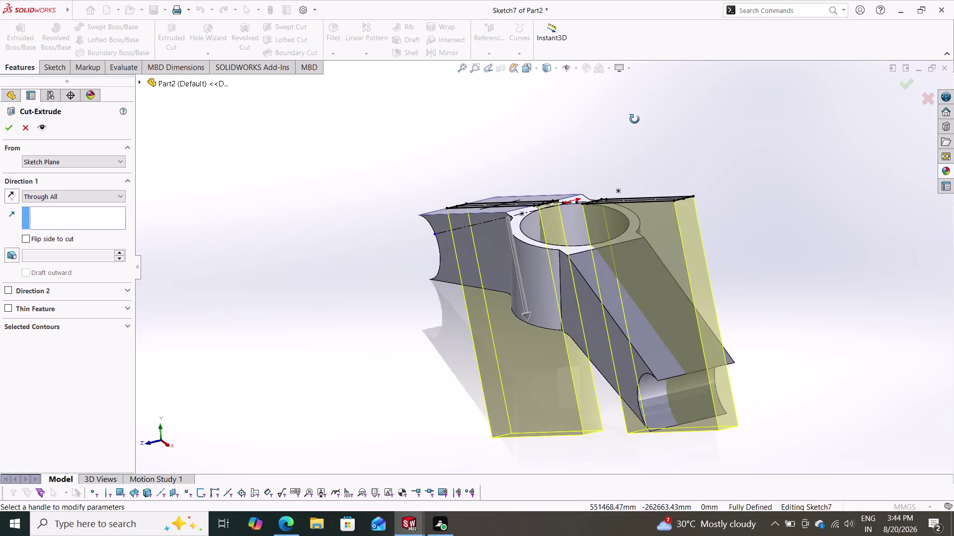
middle_drag(633, 119, 644, 118)
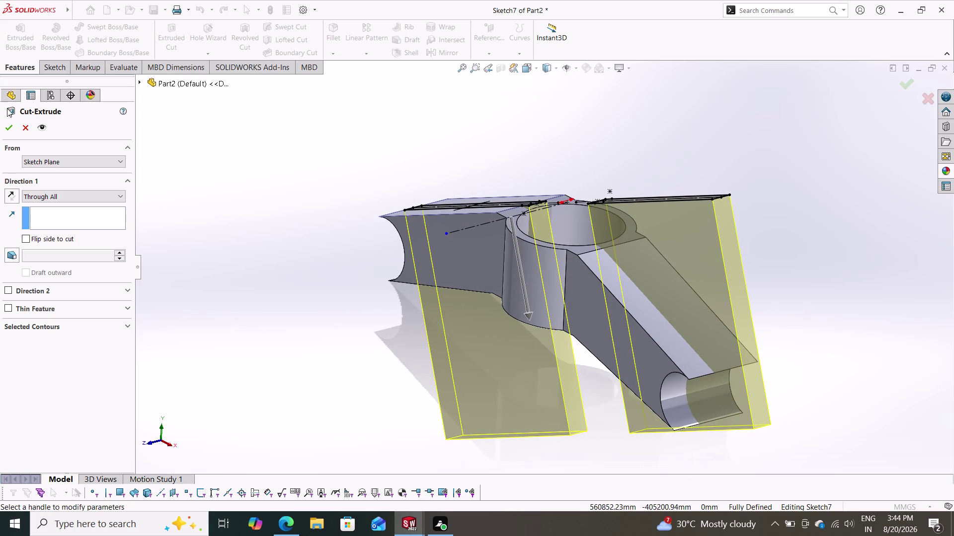
click(5, 123)
scroll(down, 3)
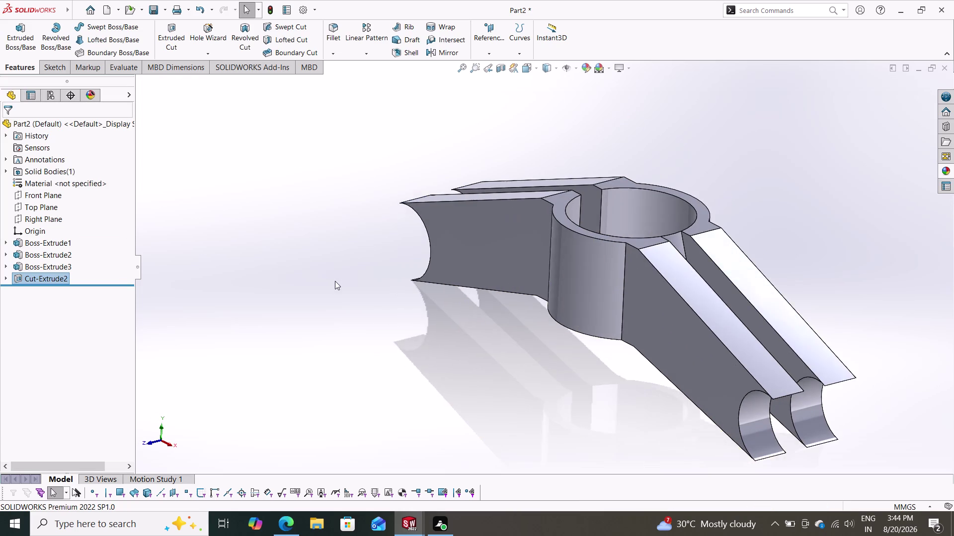
middle_drag(339, 293, 349, 467)
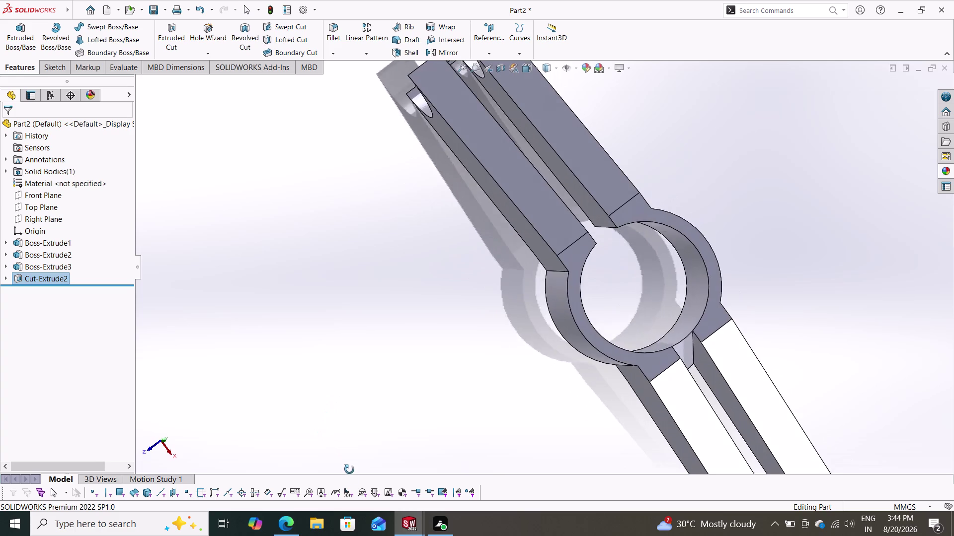
middle_drag(349, 468, 335, 309)
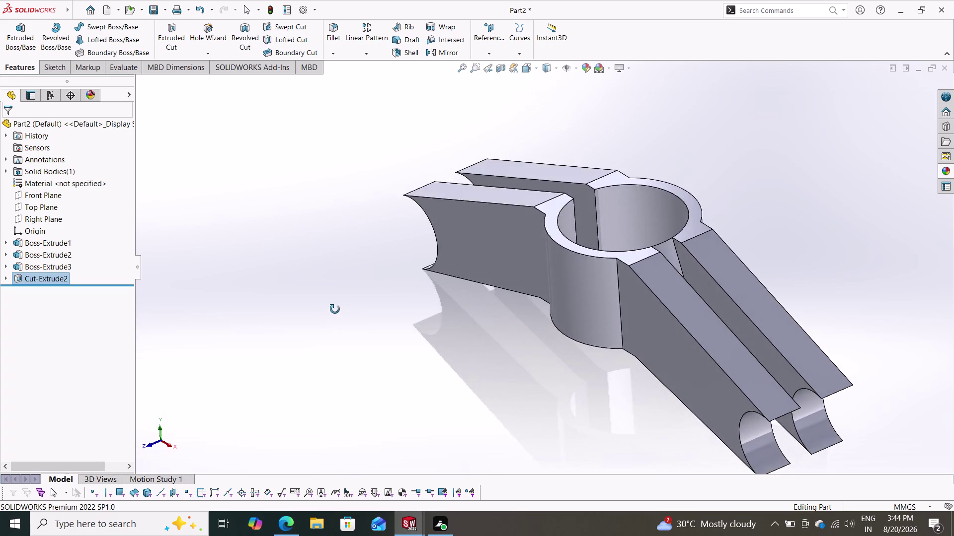
middle_drag(335, 310, 347, 491)
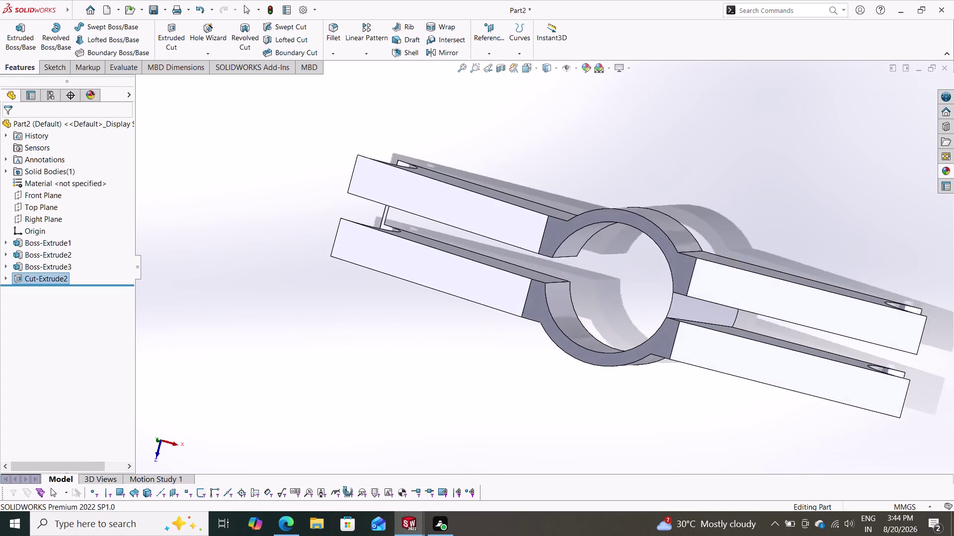
middle_drag(346, 491, 357, 481)
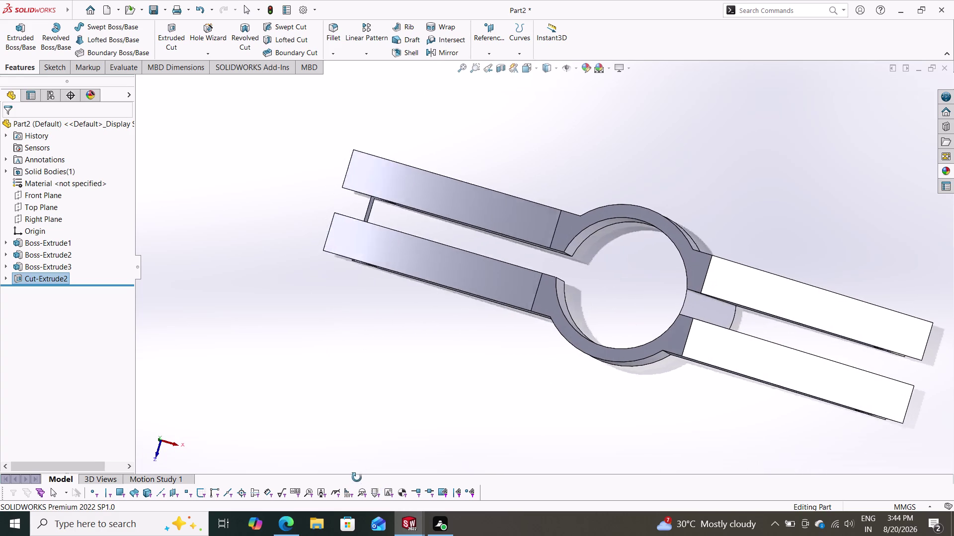
middle_drag(357, 481, 366, 459)
scroll(up, 3)
scroll(down, 3)
middle_drag(547, 336, 551, 331)
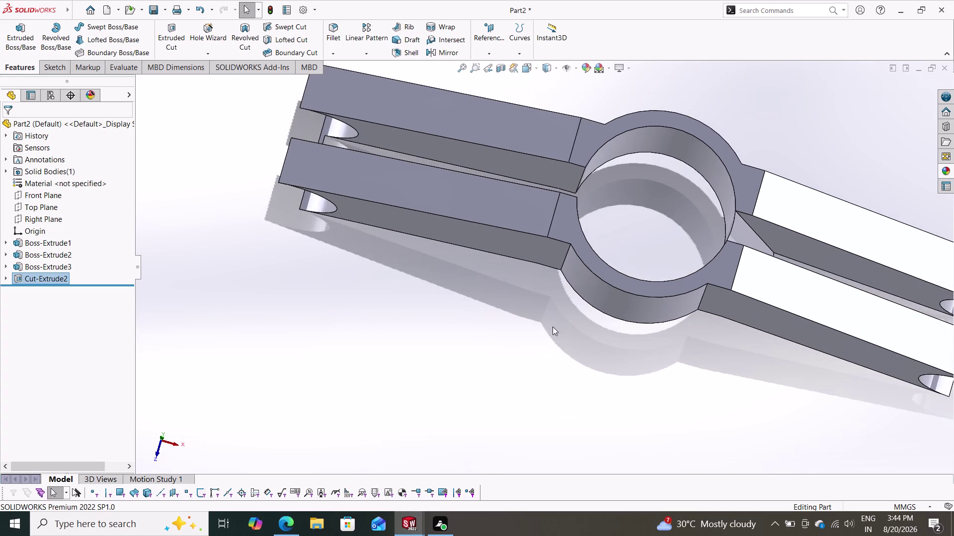
middle_drag(551, 331, 529, 326)
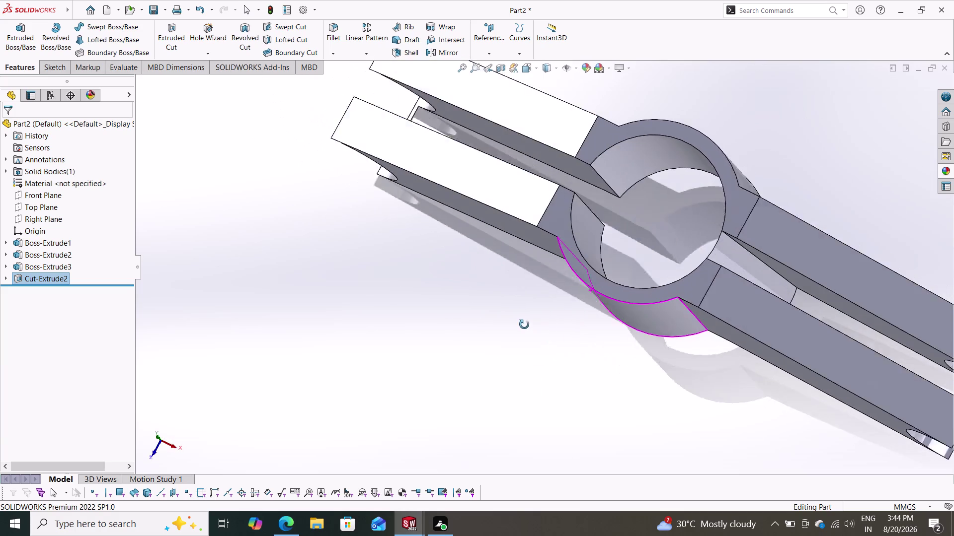
middle_drag(529, 326, 408, 182)
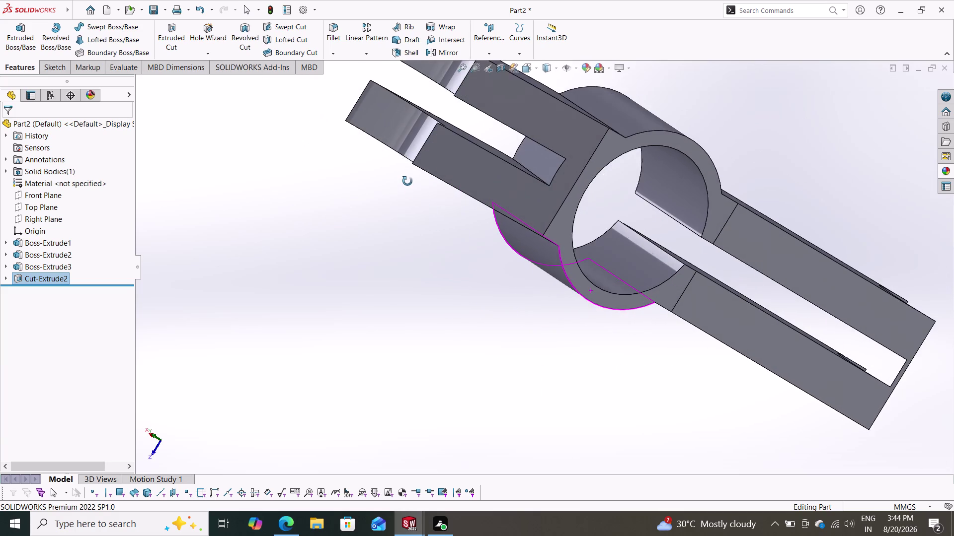
middle_drag(408, 182, 542, 319)
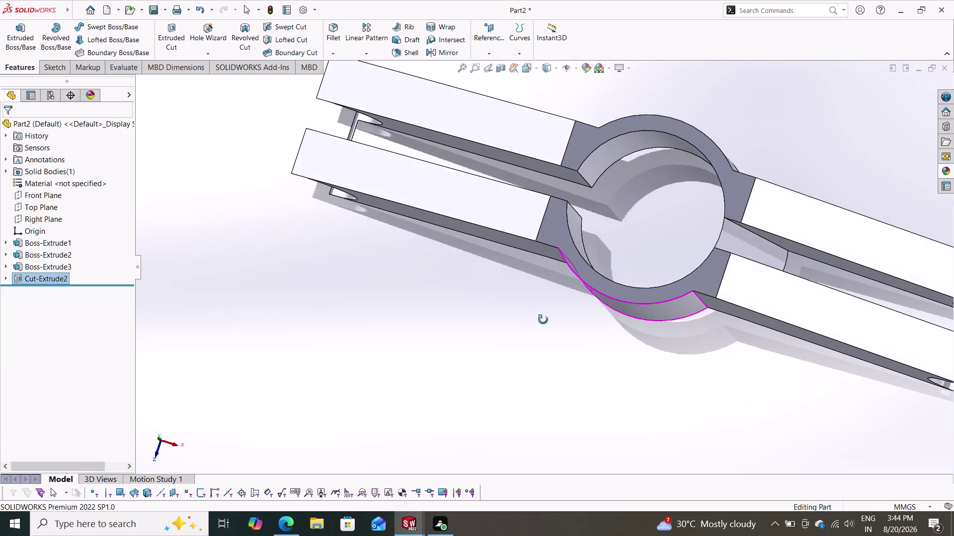
middle_drag(542, 320, 543, 319)
click(739, 233)
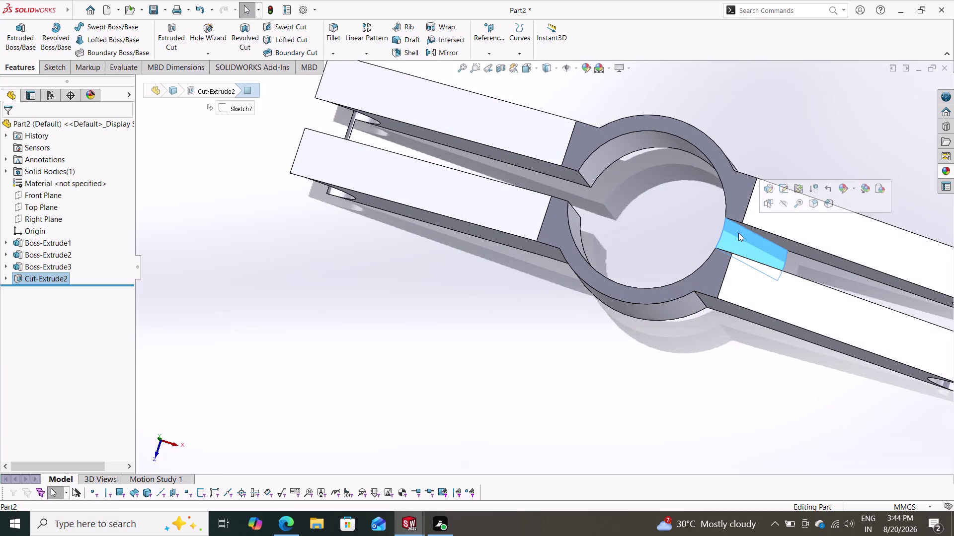
key(Escape)
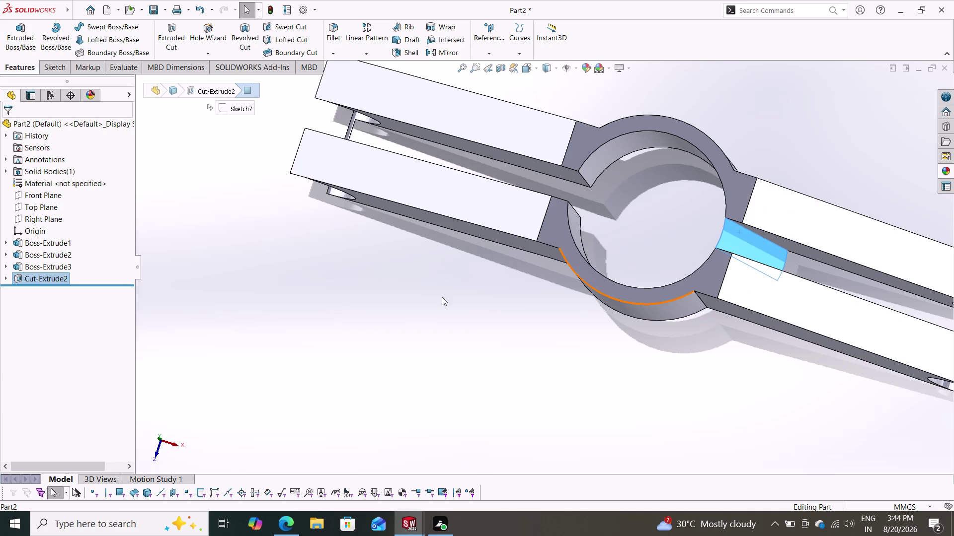
key(Escape)
key(Escape)
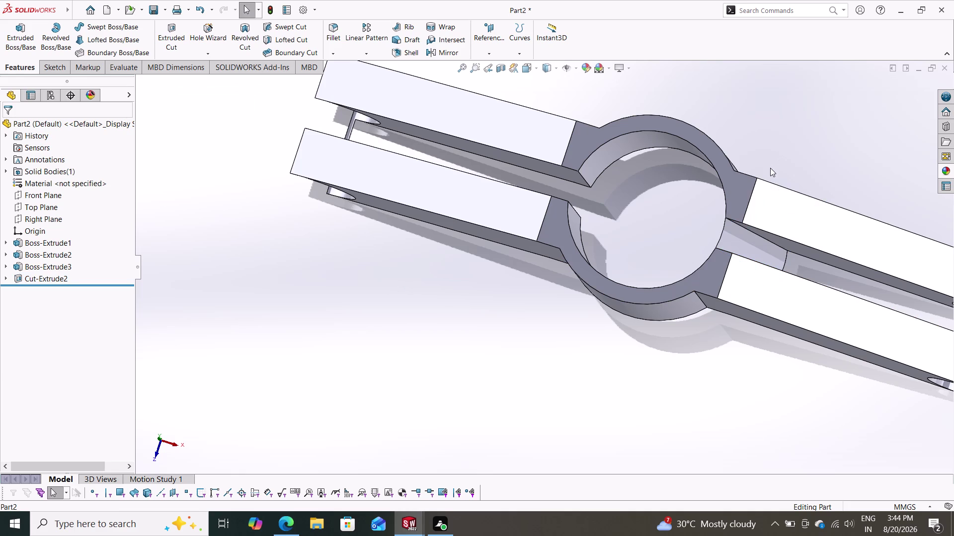
middle_drag(407, 303, 431, 335)
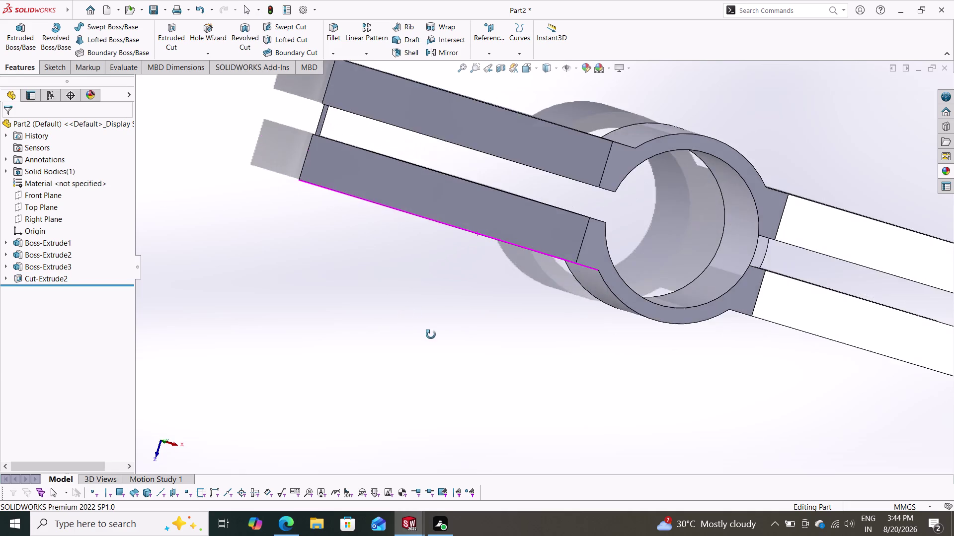
middle_drag(431, 334, 419, 315)
Sketch a corner rectangle over the leftover bridge on the hub's flat face.
click(706, 293)
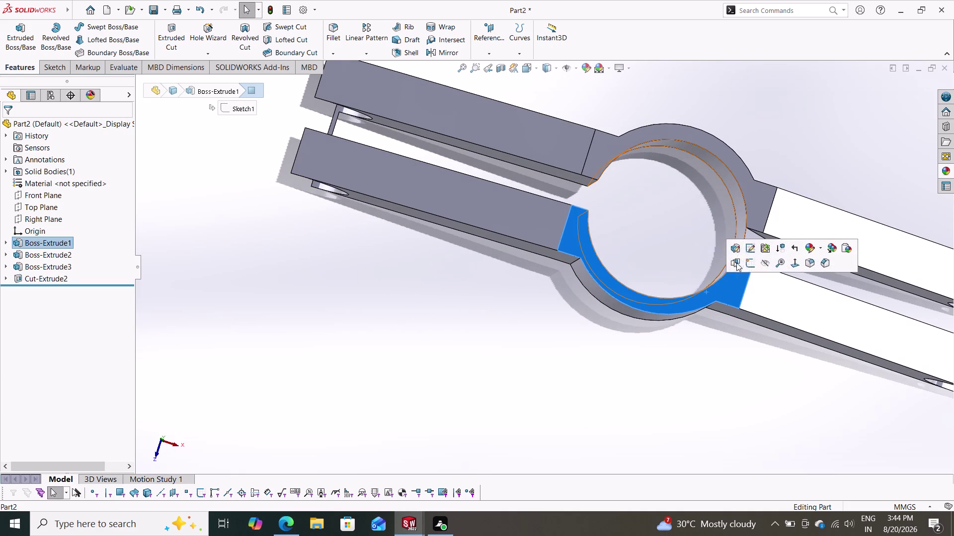
click(745, 263)
key(Escape)
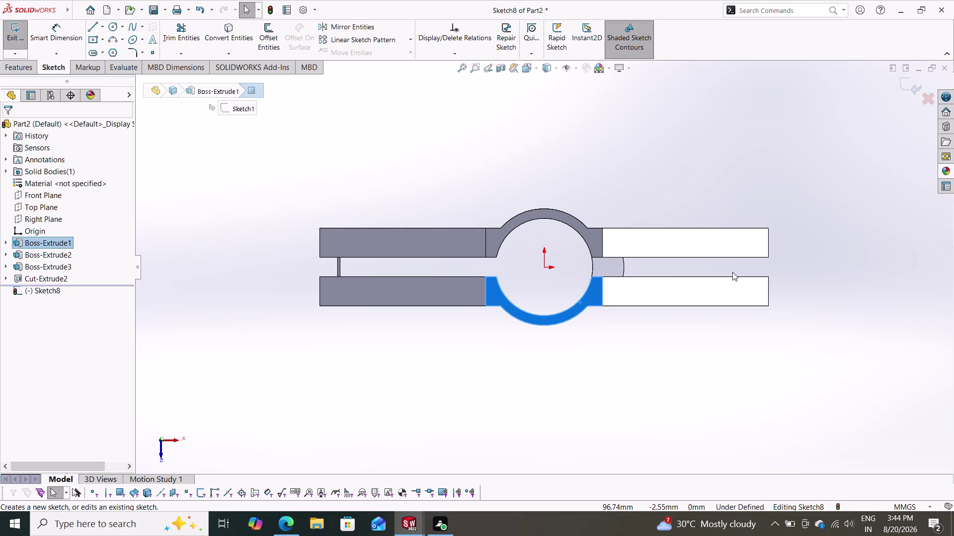
scroll(down, 3)
scroll(down, 3)
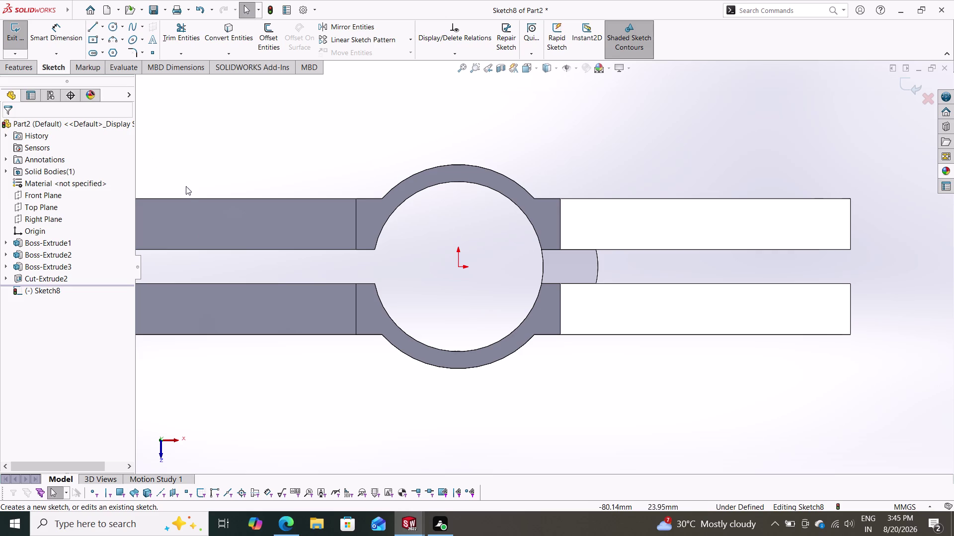
click(94, 40)
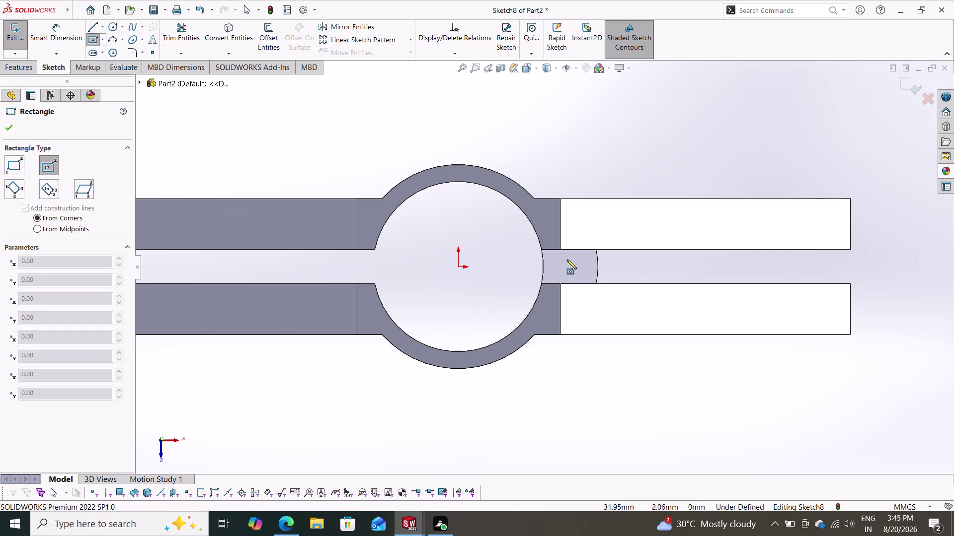
click(570, 268)
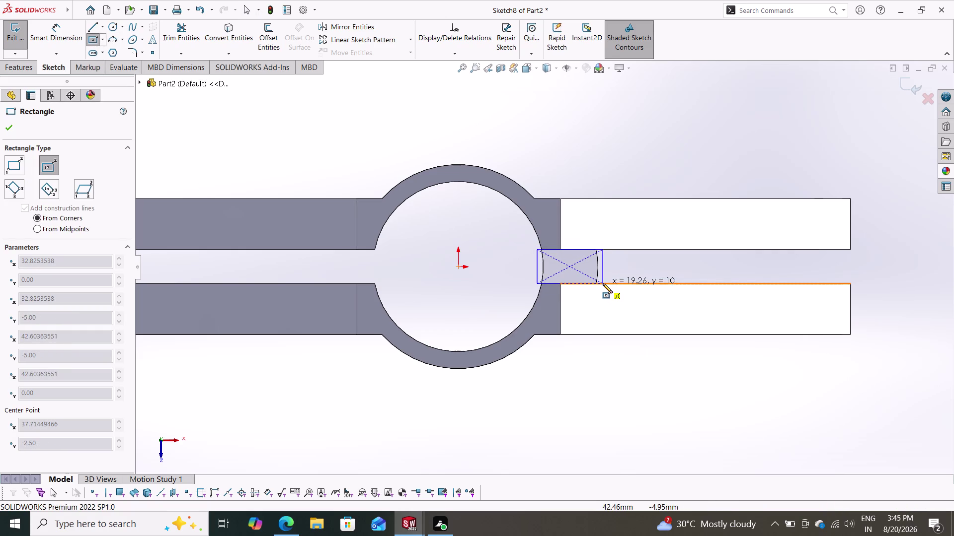
click(602, 284)
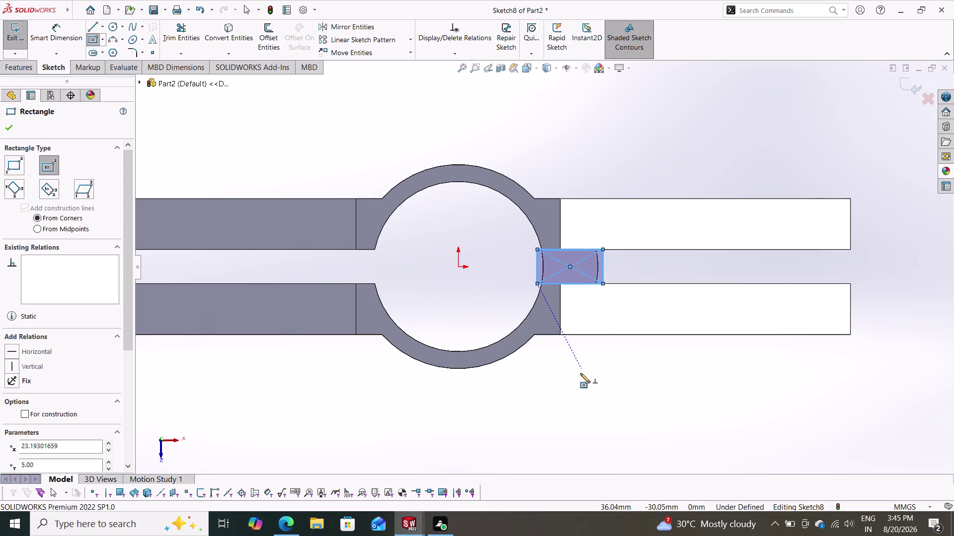
key(Escape)
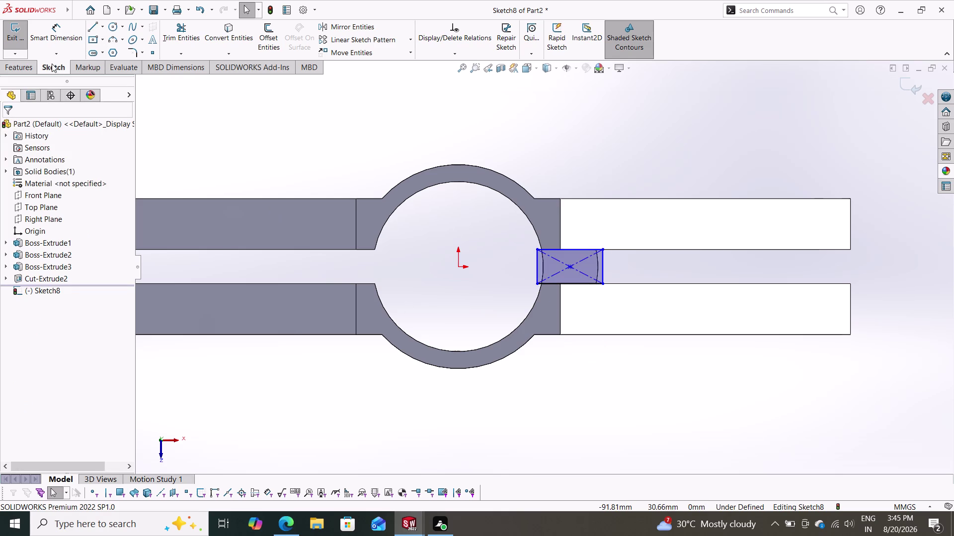
Cut the rectangle Through All to remove the bridge as Cut-Extrude3.
click(27, 64)
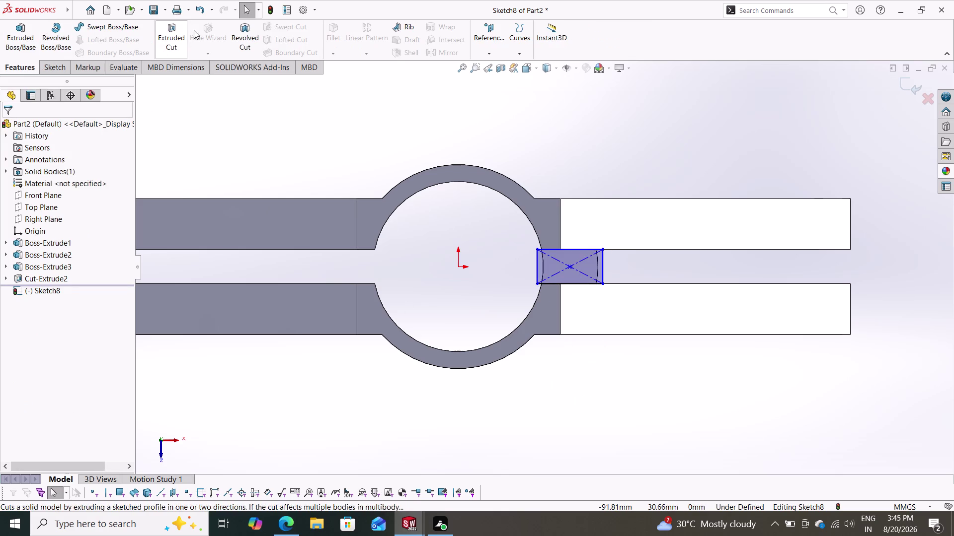
click(175, 36)
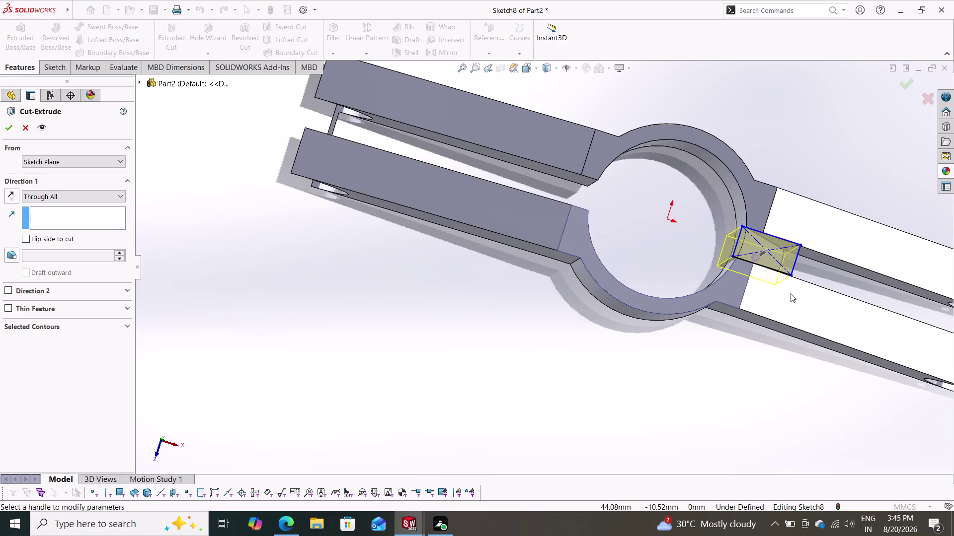
click(7, 122)
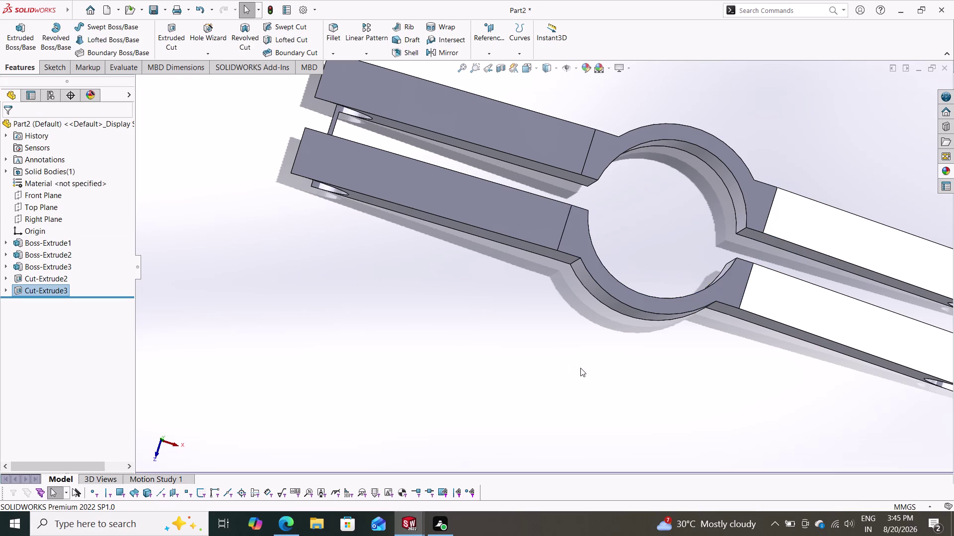
middle_drag(581, 368, 610, 364)
scroll(down, 3)
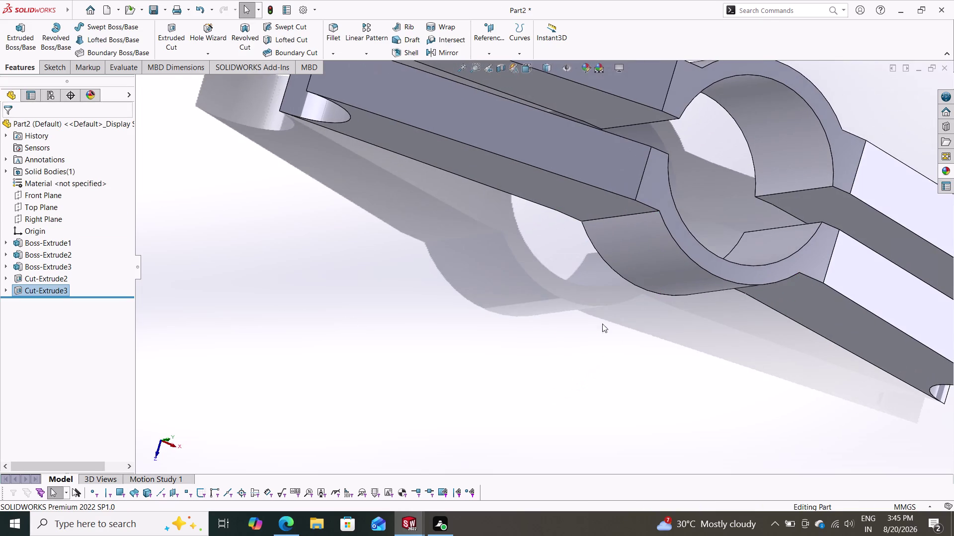
scroll(down, 3)
scroll(up, 3)
middle_drag(603, 301, 655, 274)
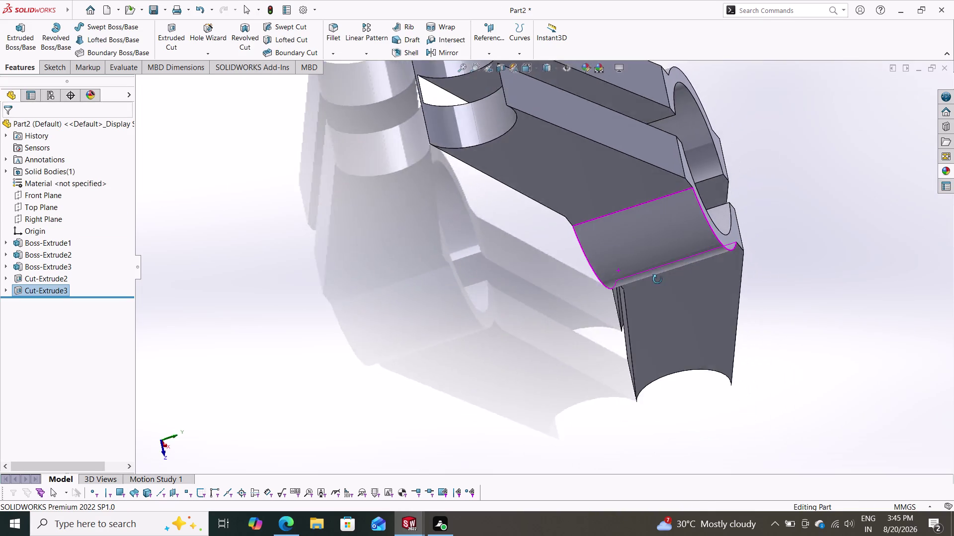
middle_drag(655, 275, 570, 249)
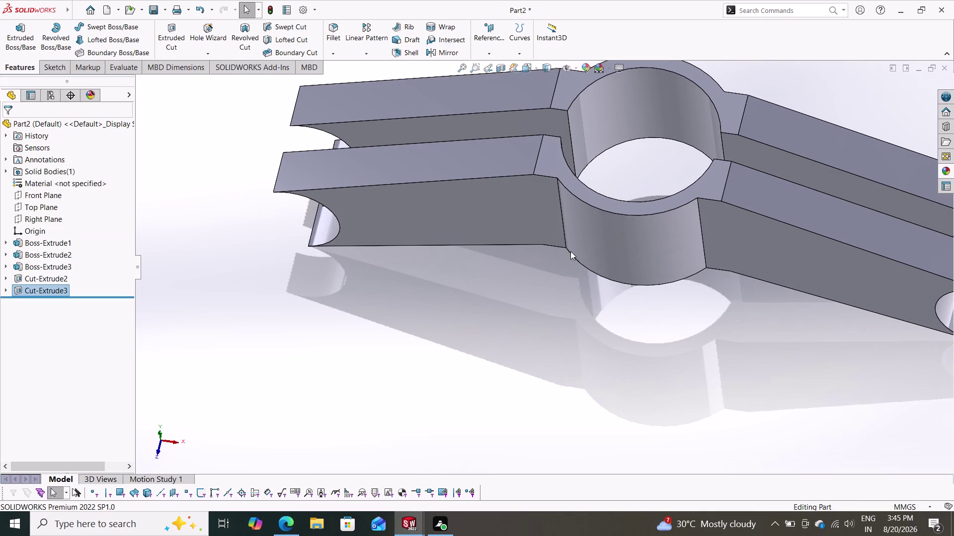
scroll(down, 3)
middle_drag(697, 333, 704, 368)
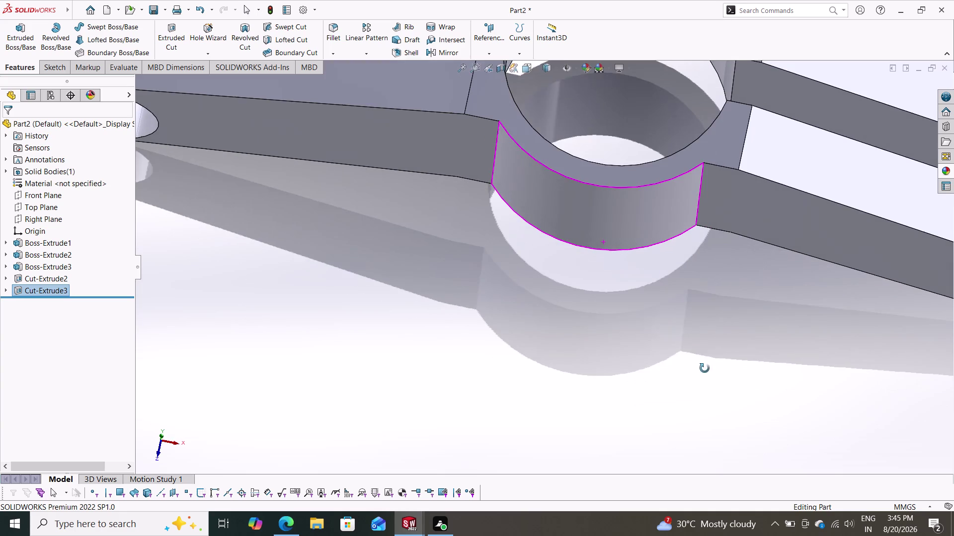
middle_drag(704, 368, 704, 369)
scroll(up, 3)
scroll(up, 3)
scroll(down, 3)
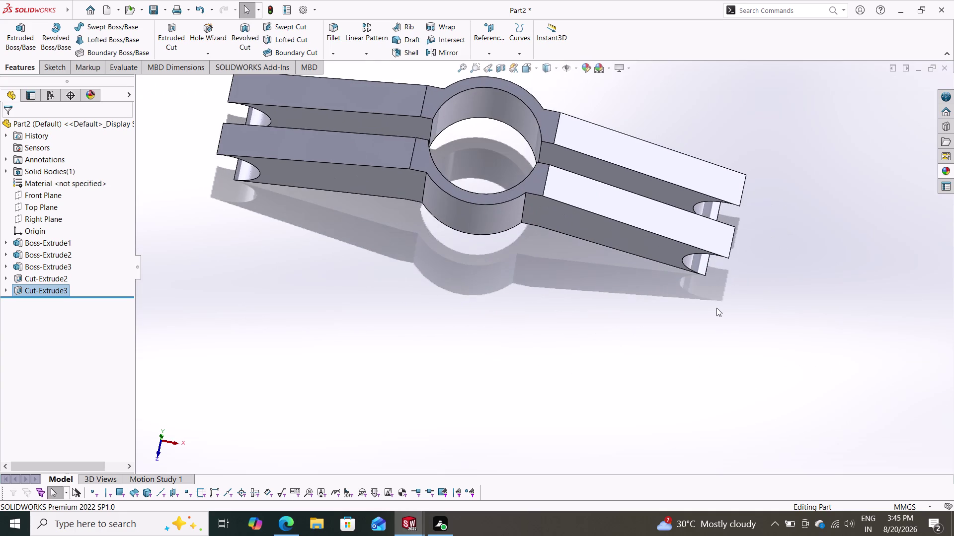
middle_drag(638, 271, 643, 303)
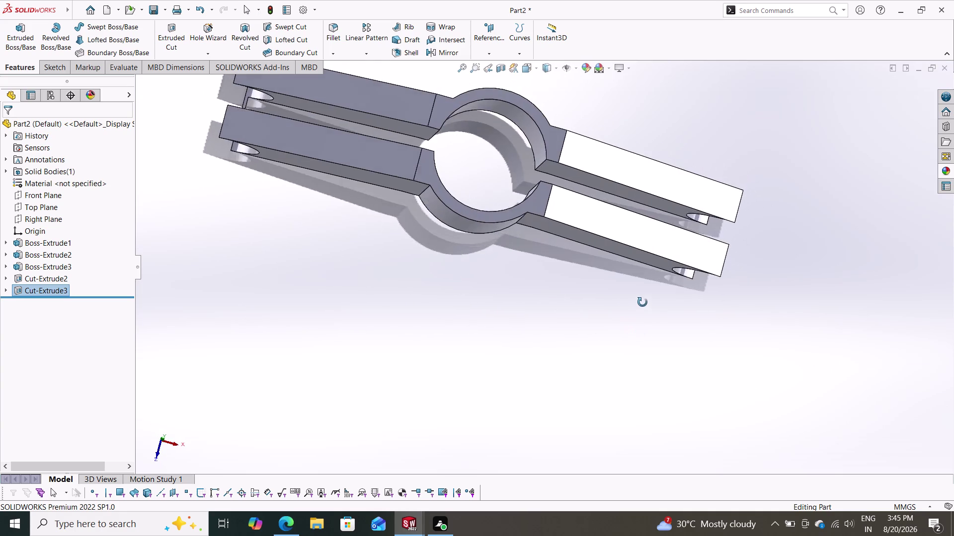
middle_drag(642, 303, 628, 285)
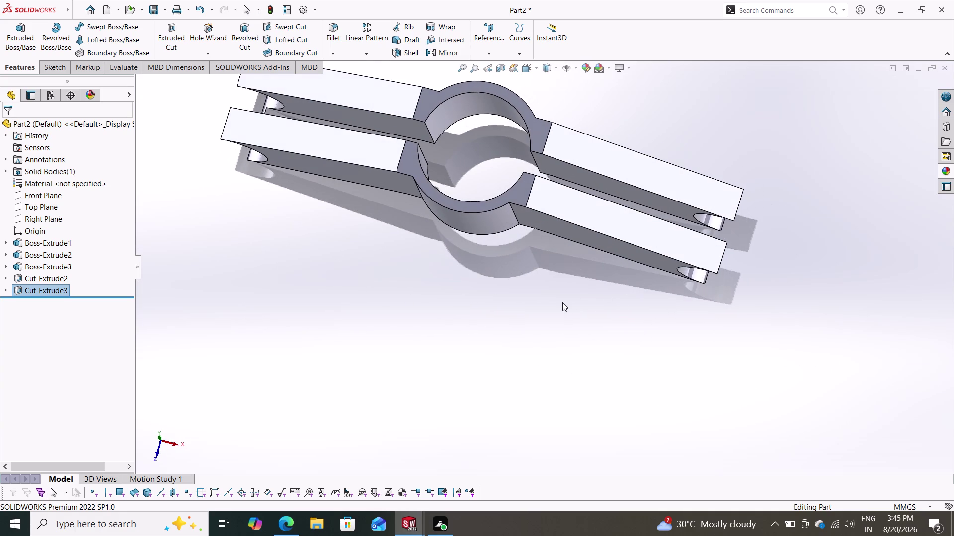
scroll(down, 3)
middle_drag(509, 275, 503, 196)
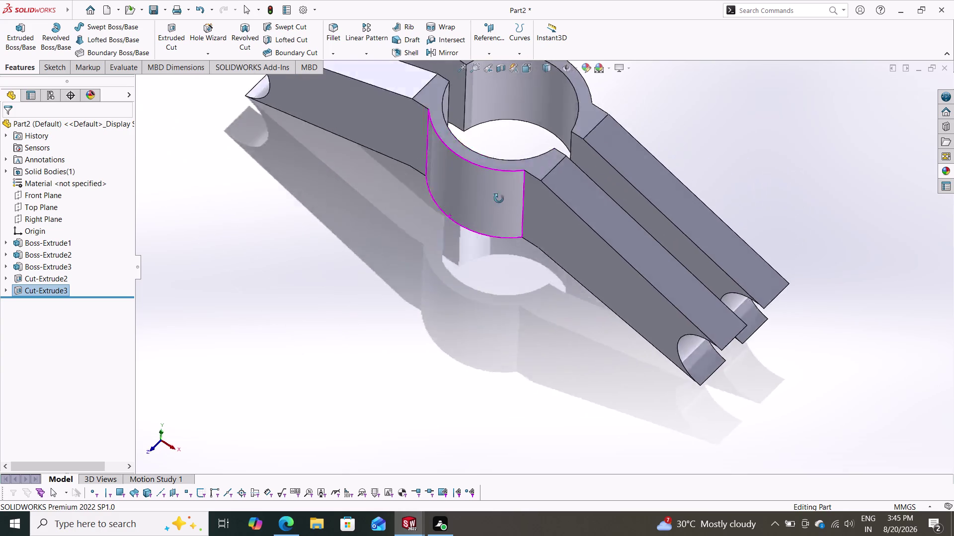
middle_drag(503, 195, 494, 280)
scroll(up, 3)
middle_drag(503, 283, 547, 259)
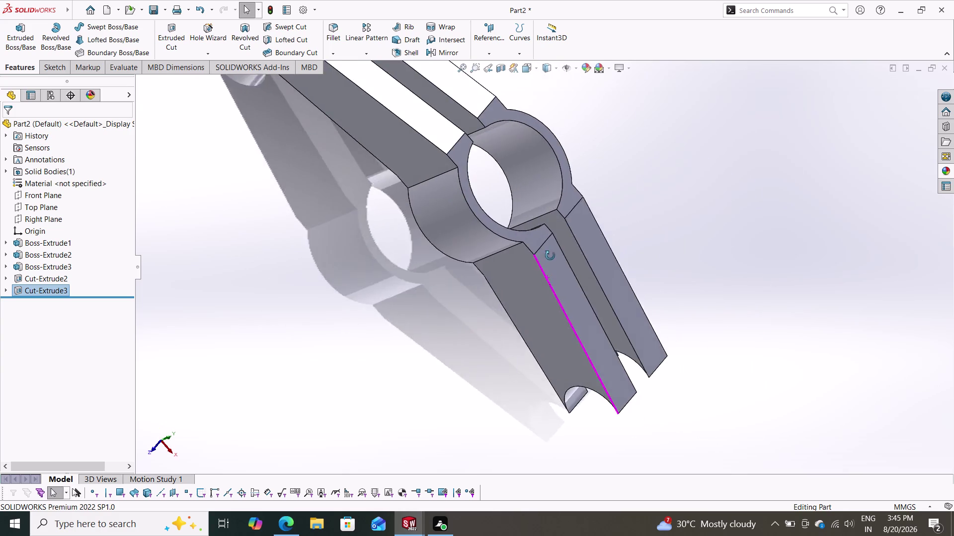
middle_drag(547, 258, 553, 216)
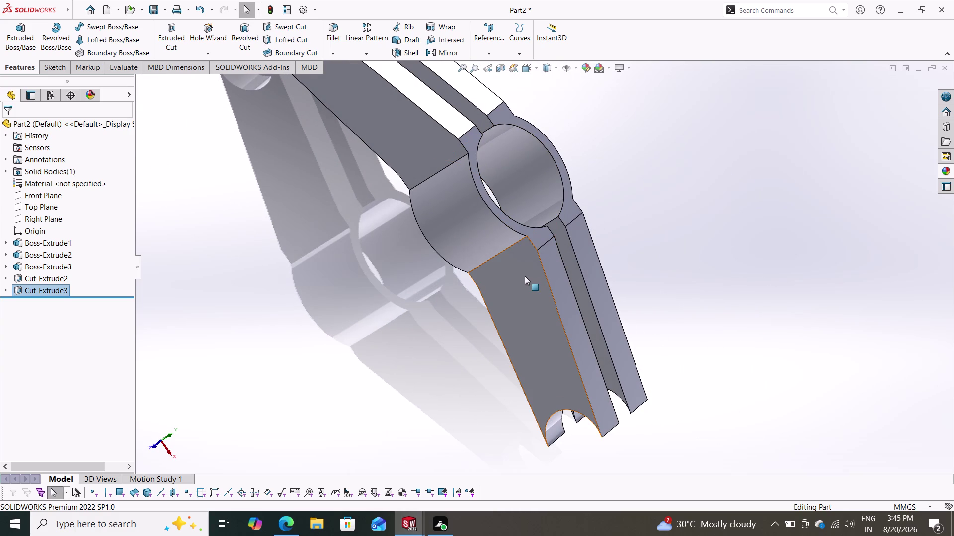
key(Escape)
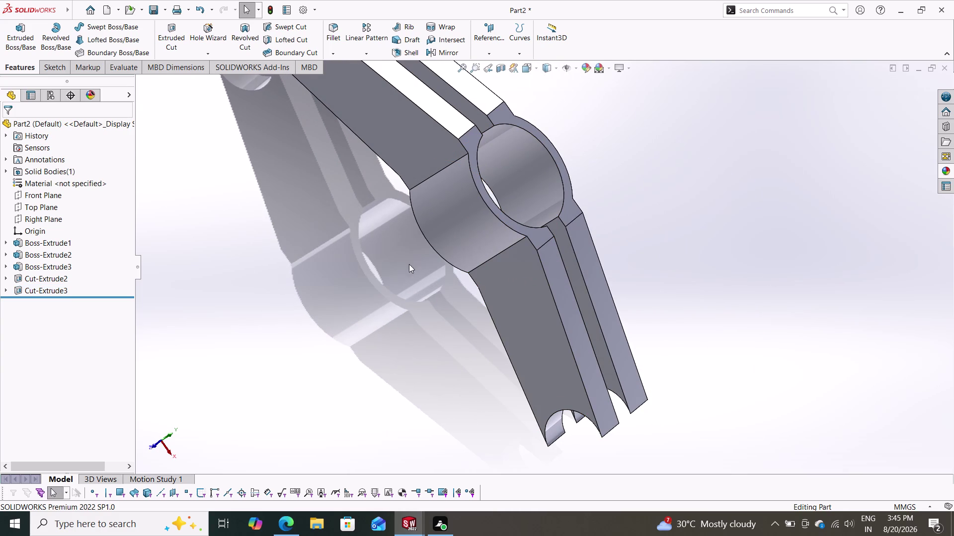
middle_drag(425, 248, 411, 360)
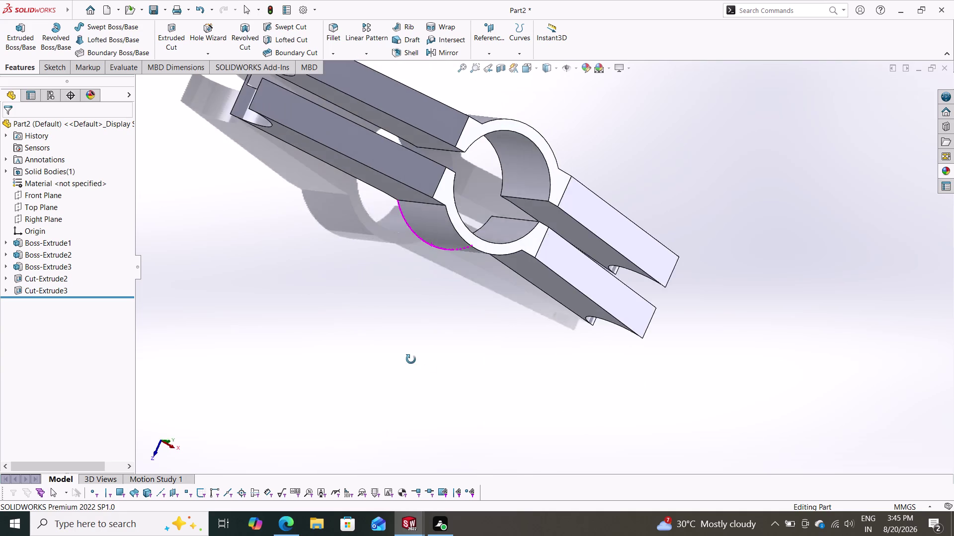
middle_drag(411, 359, 408, 348)
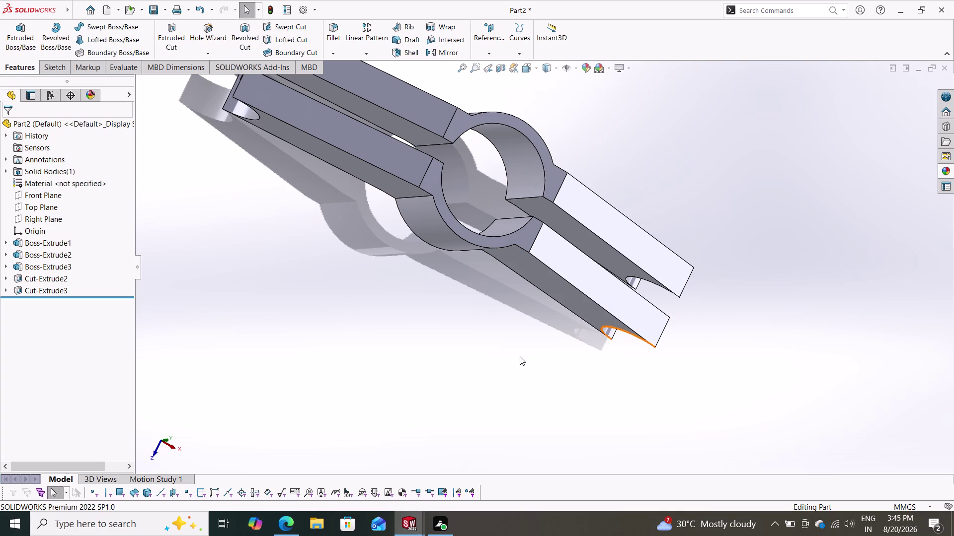
middle_drag(519, 357, 520, 225)
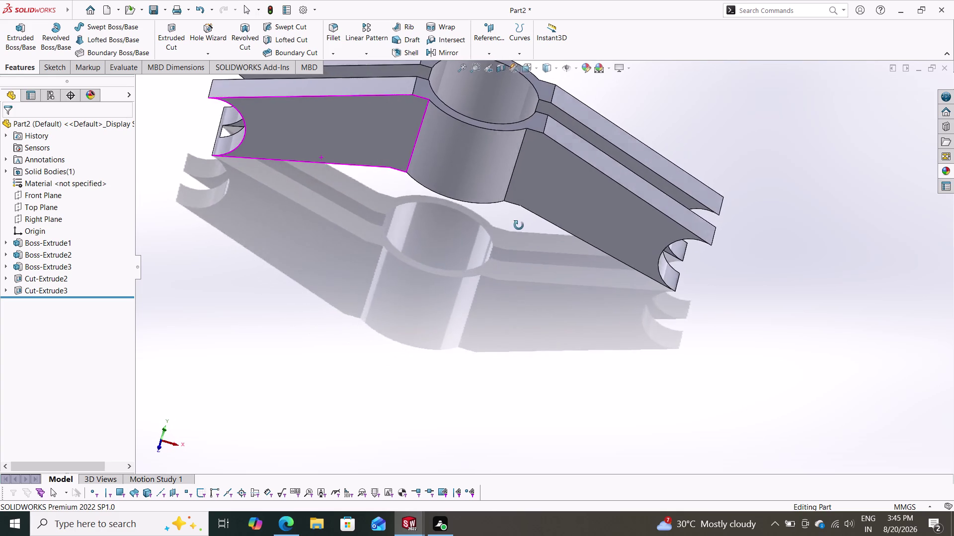
middle_drag(519, 225, 493, 361)
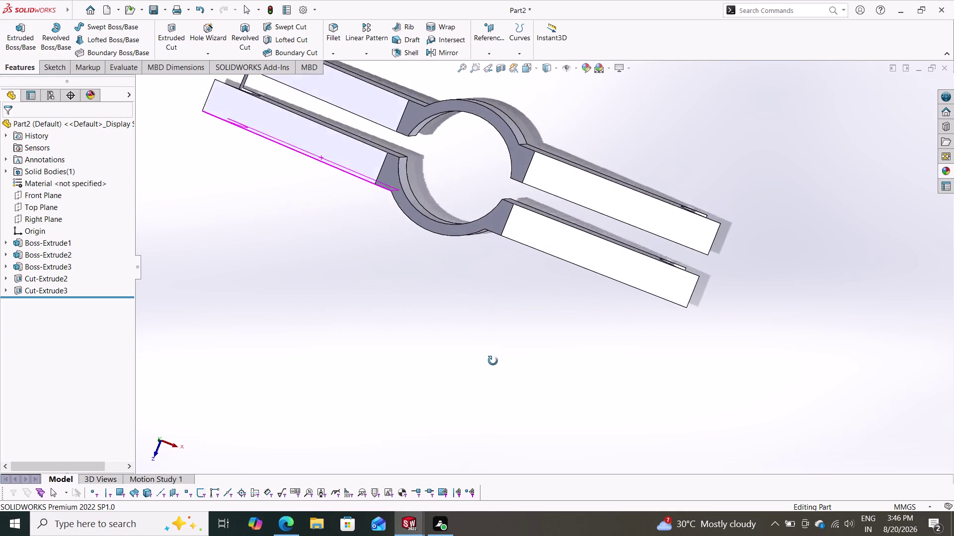
middle_drag(493, 361, 519, 207)
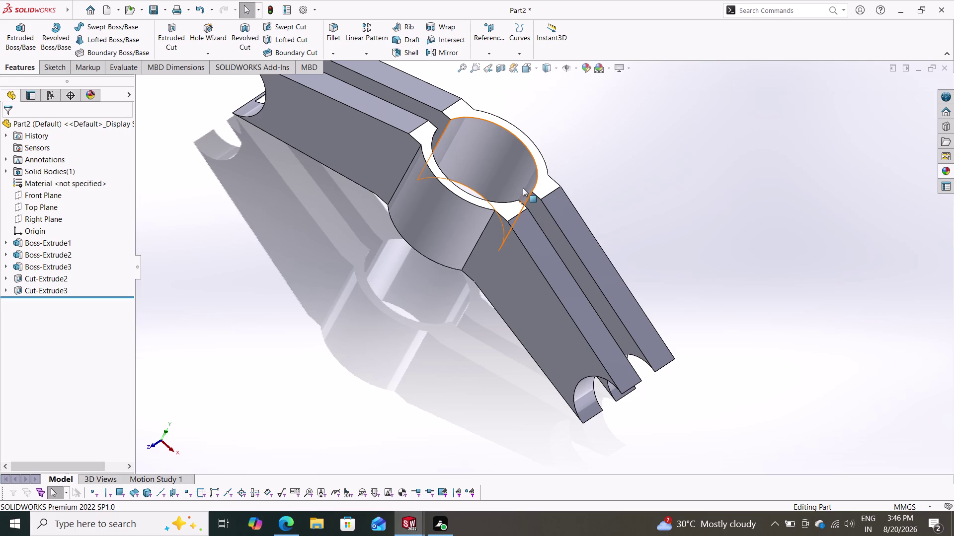
Start Sketch9 on the Front Plane and view it face-on.
click(429, 243)
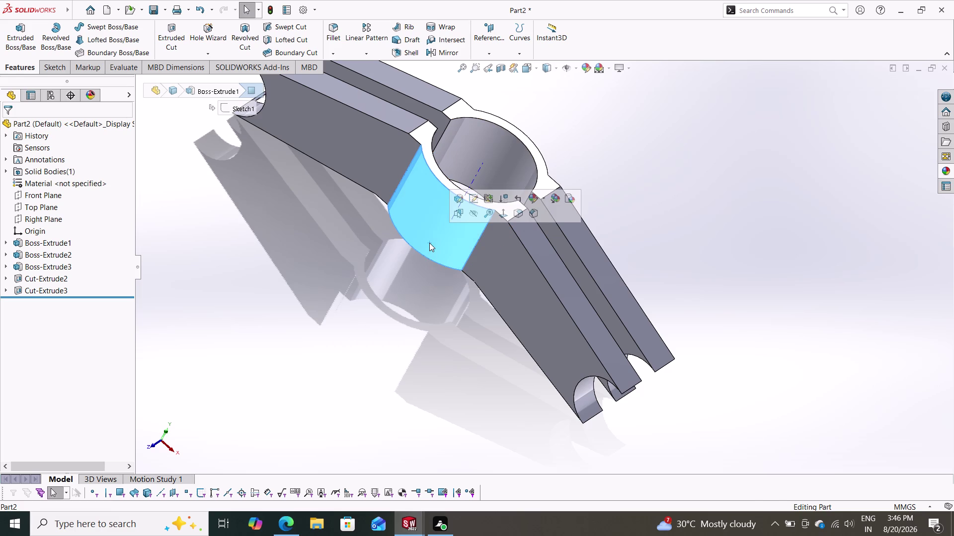
key(Escape)
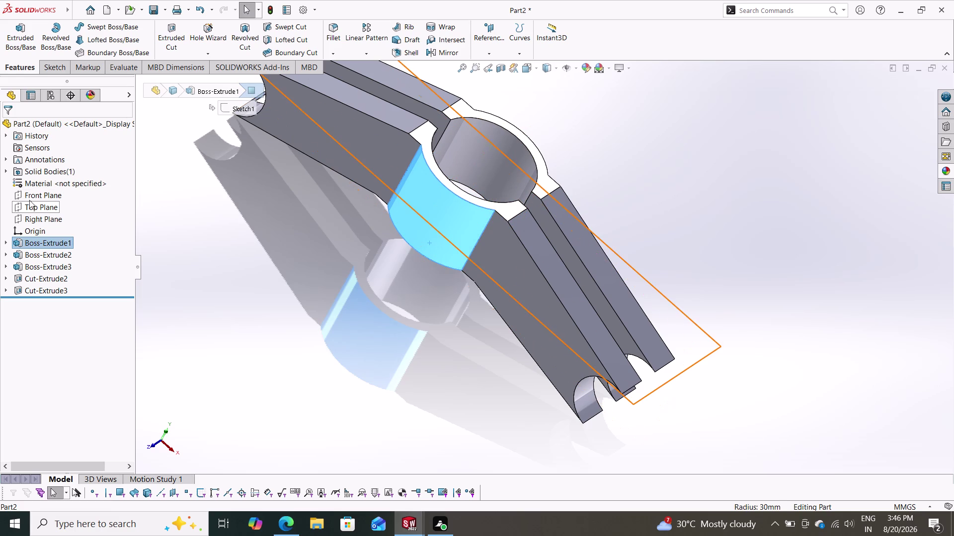
click(31, 195)
click(42, 179)
key(Escape)
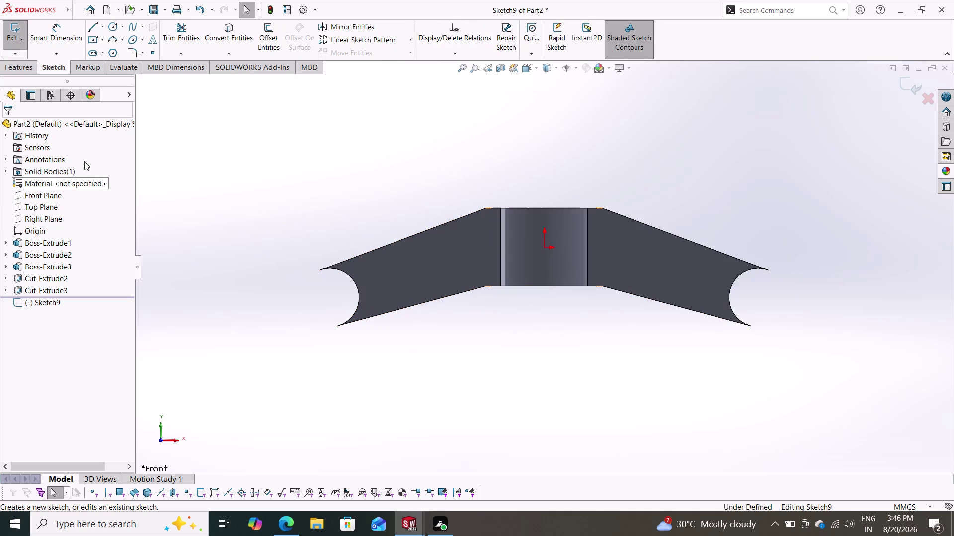
click(111, 24)
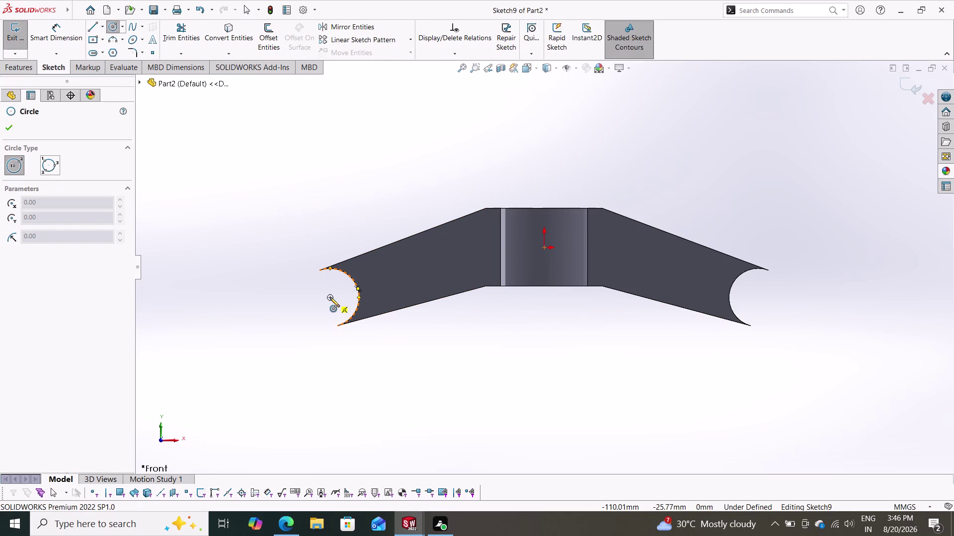
Draw two concentric circles at the left arm end.
click(330, 297)
click(360, 291)
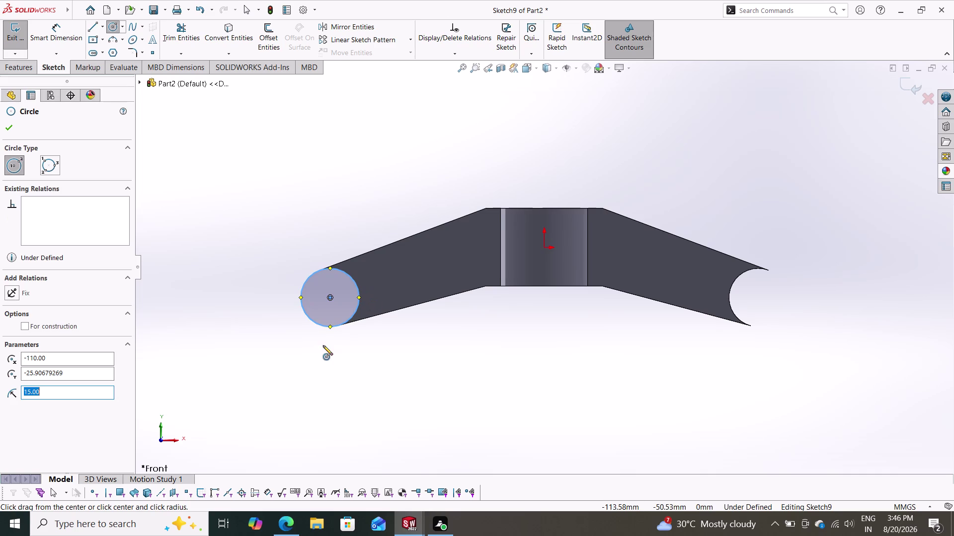
click(331, 297)
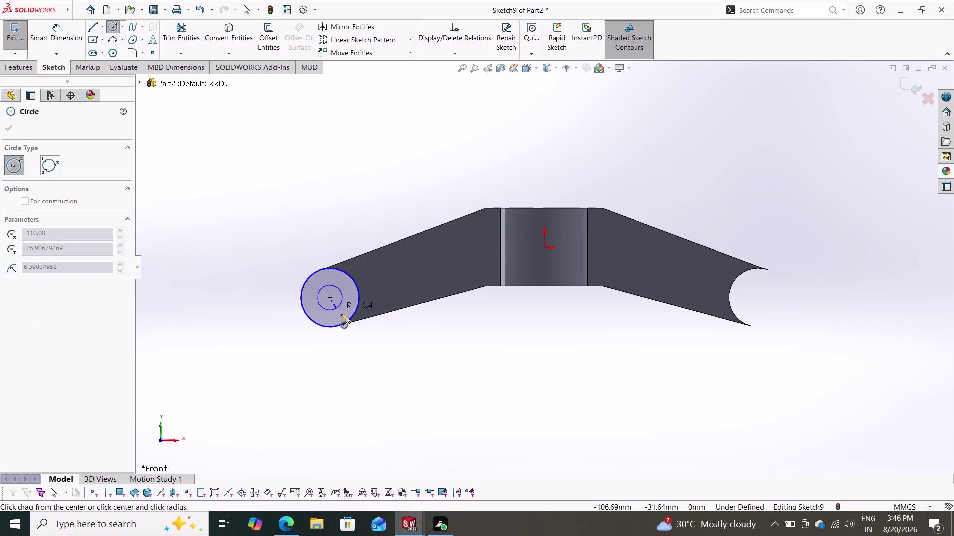
click(338, 310)
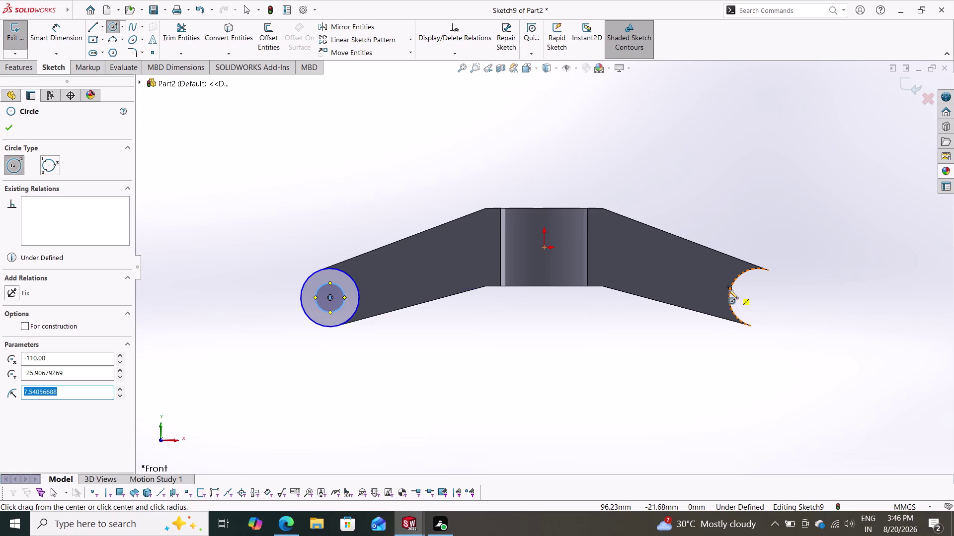
Draw two concentric circles, the outer one larger, at the right arm end.
click(759, 299)
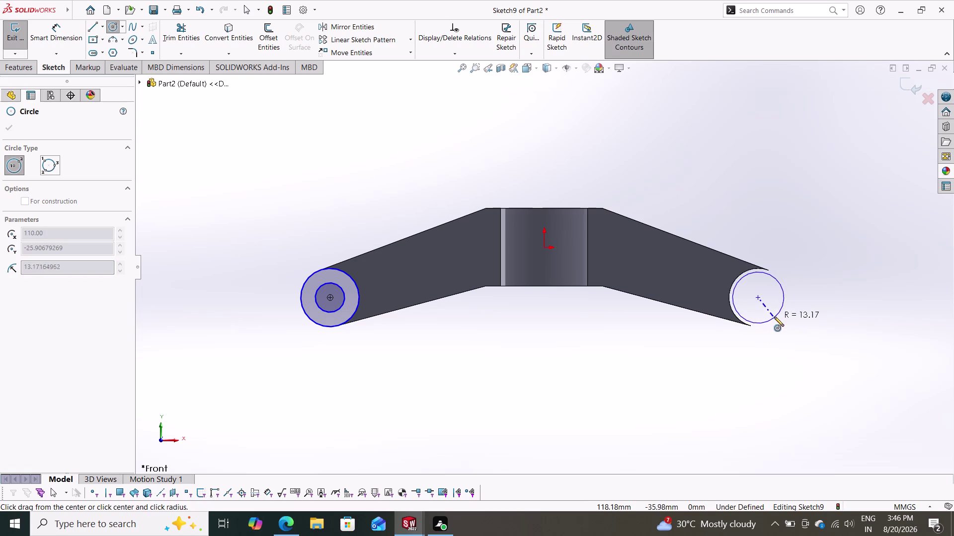
click(777, 318)
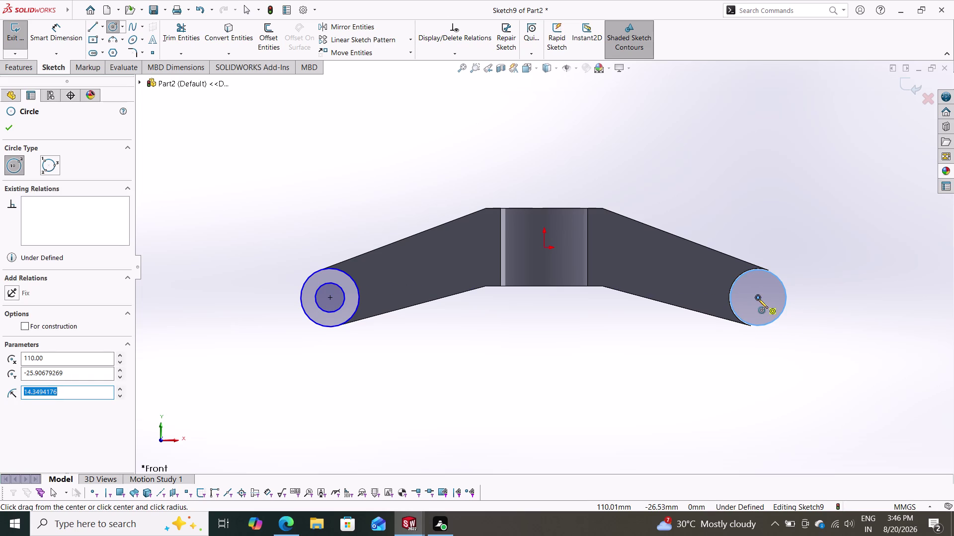
click(758, 299)
click(798, 329)
key(Escape)
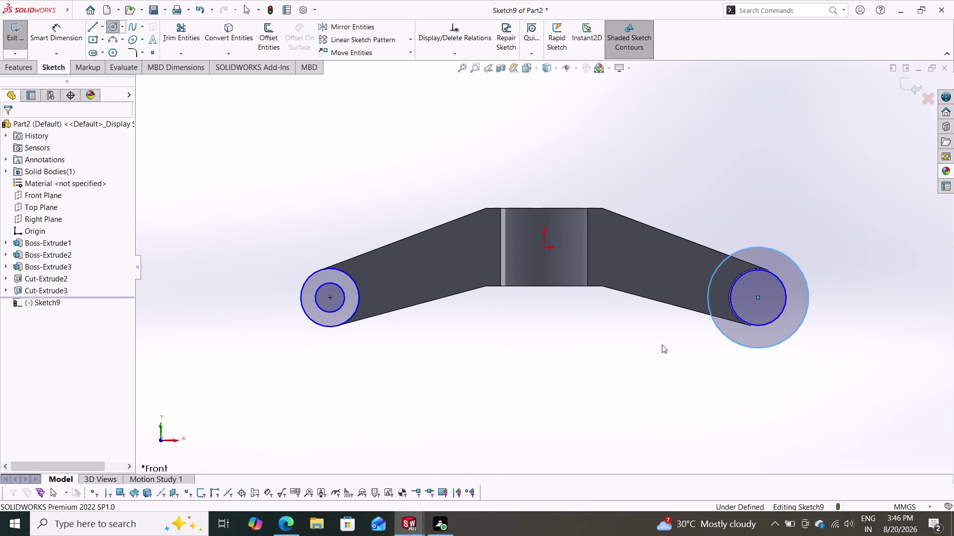
click(50, 37)
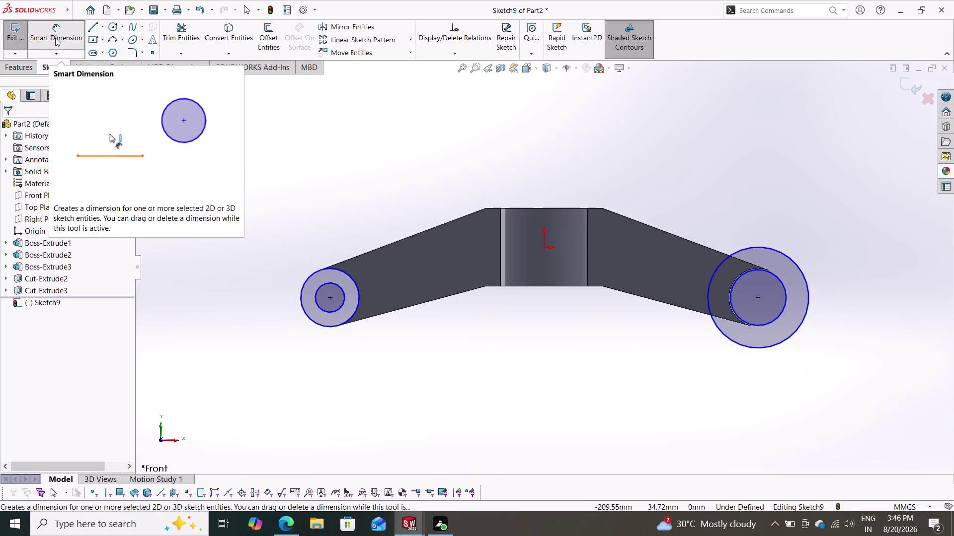
Dimension the left arm-end circles to 20 mm inner and 30 mm outer diameter.
click(346, 295)
click(345, 284)
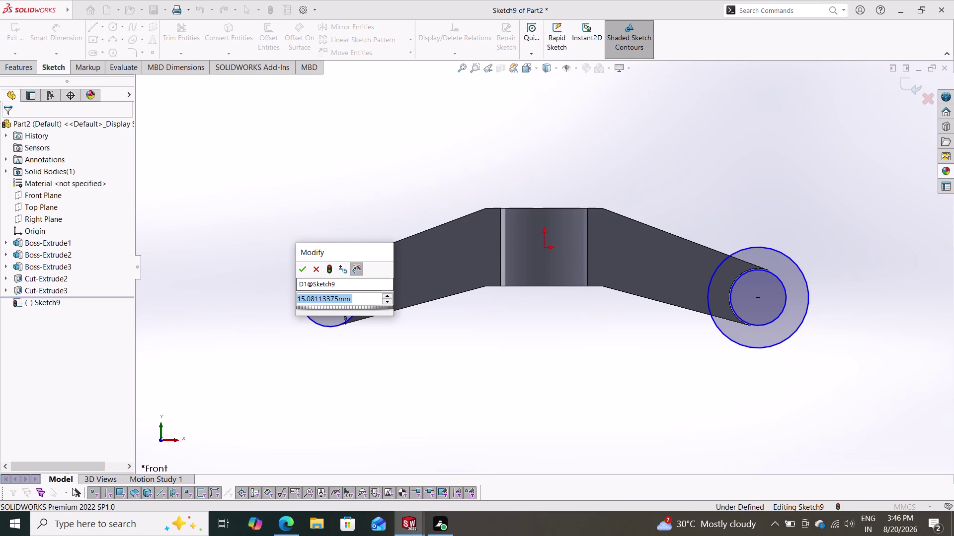
text(20)
key(Return)
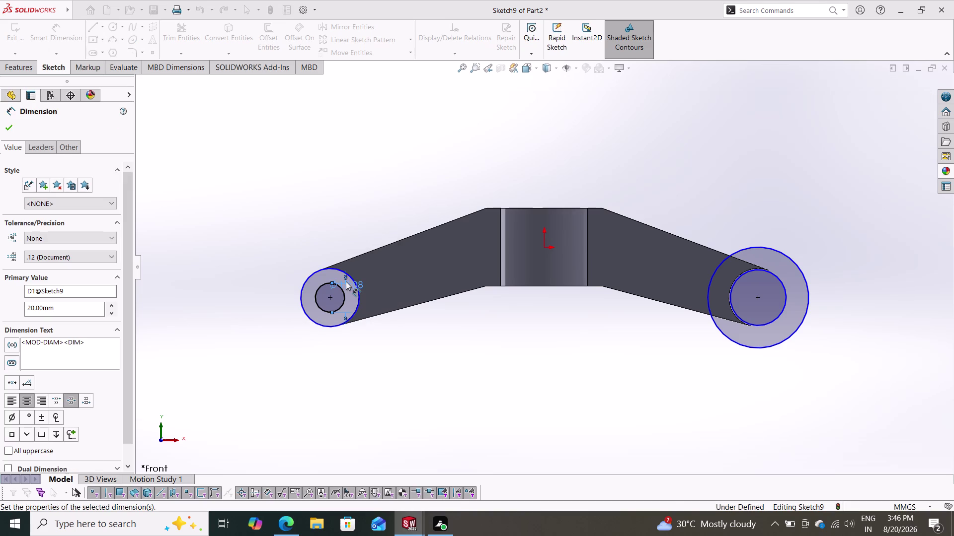
click(307, 278)
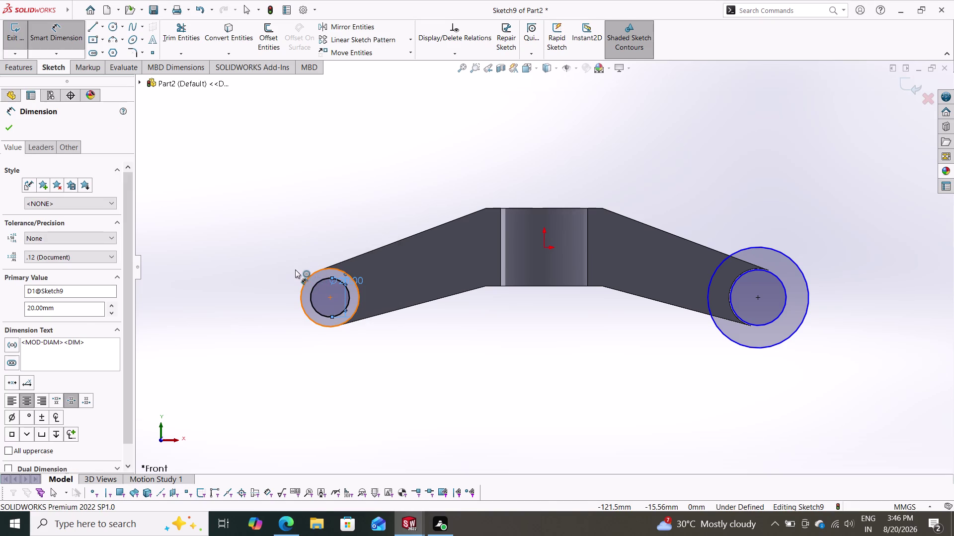
click(281, 259)
text(3)
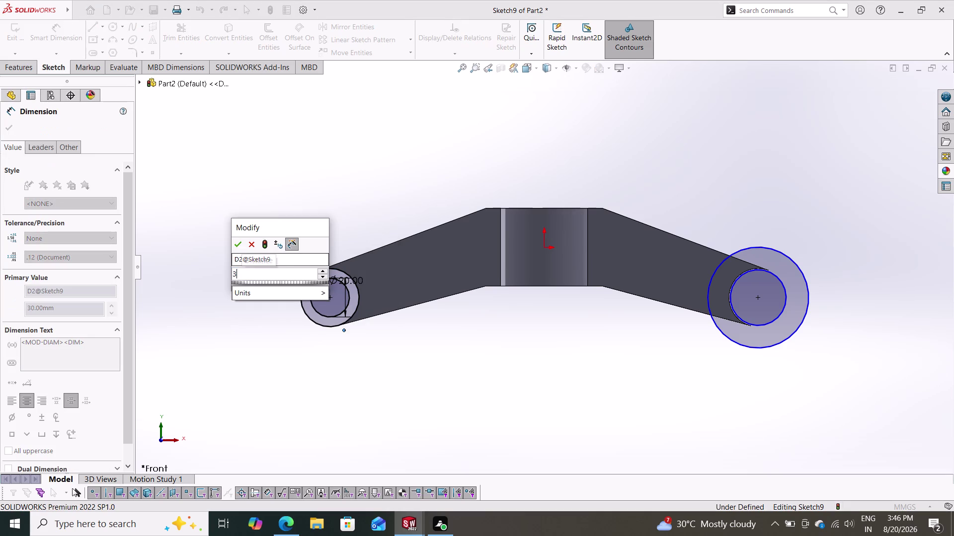
text(0)
key(Return)
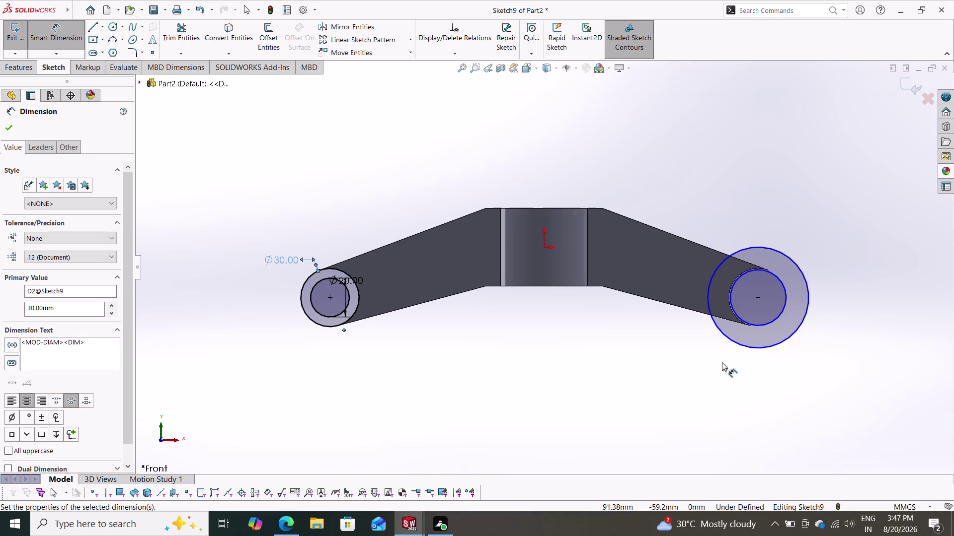
Dimension the right arm-end circles to 30 mm outer and 20 mm inner diameter.
click(810, 288)
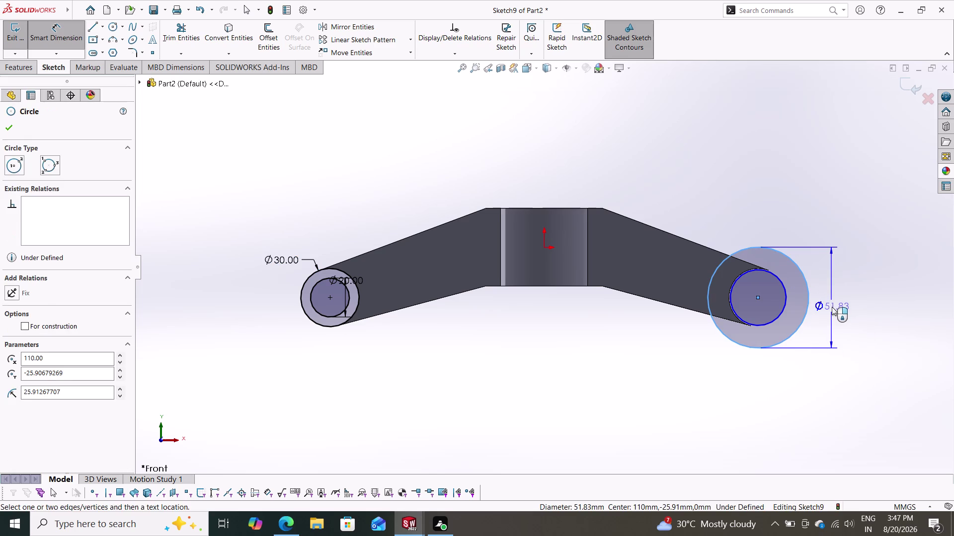
click(831, 307)
text(30)
key(Return)
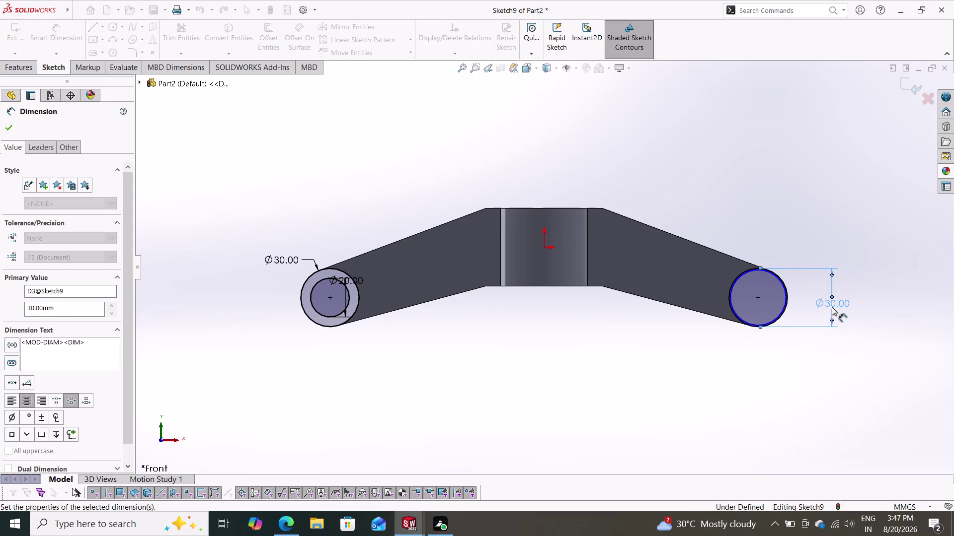
scroll(down, 3)
scroll(down, 3)
scroll(down, 3)
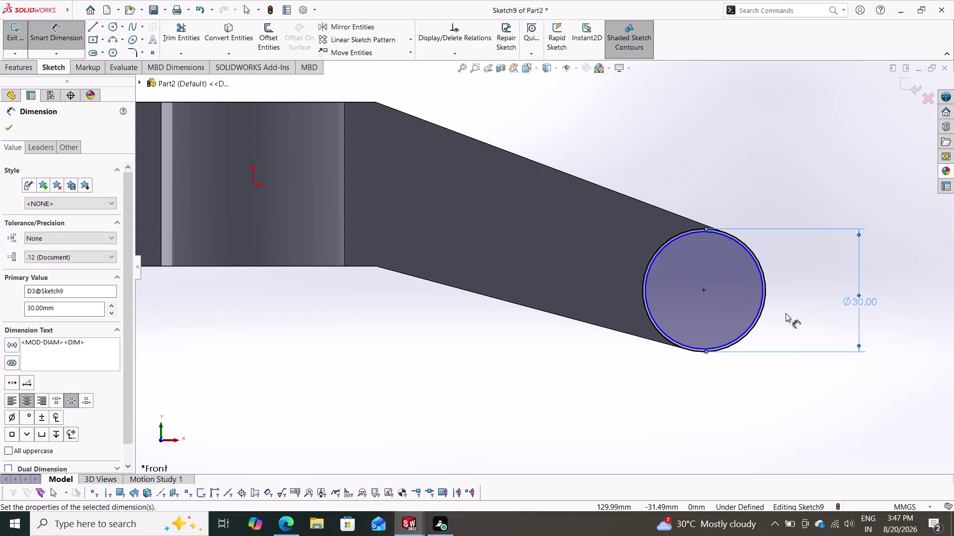
scroll(down, 3)
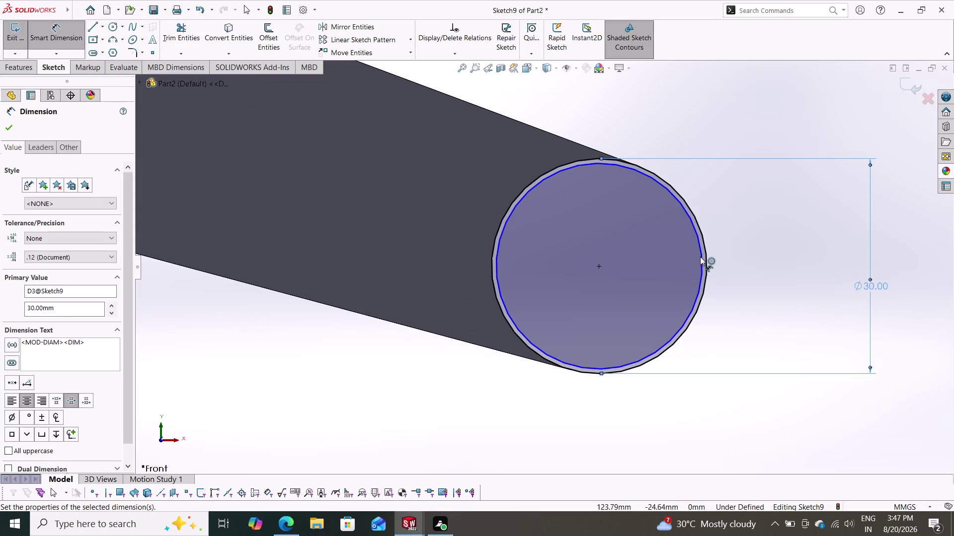
click(700, 257)
click(774, 255)
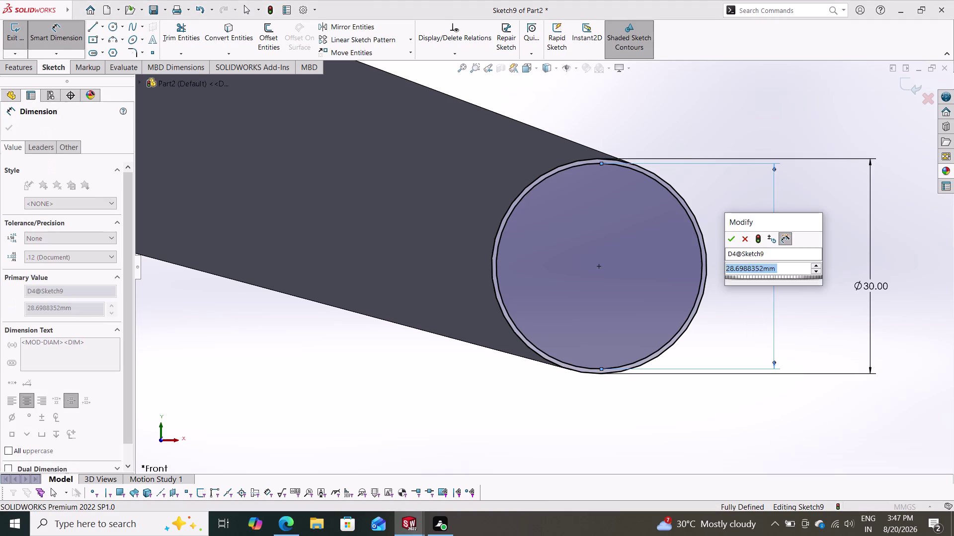
text(20)
key(Return)
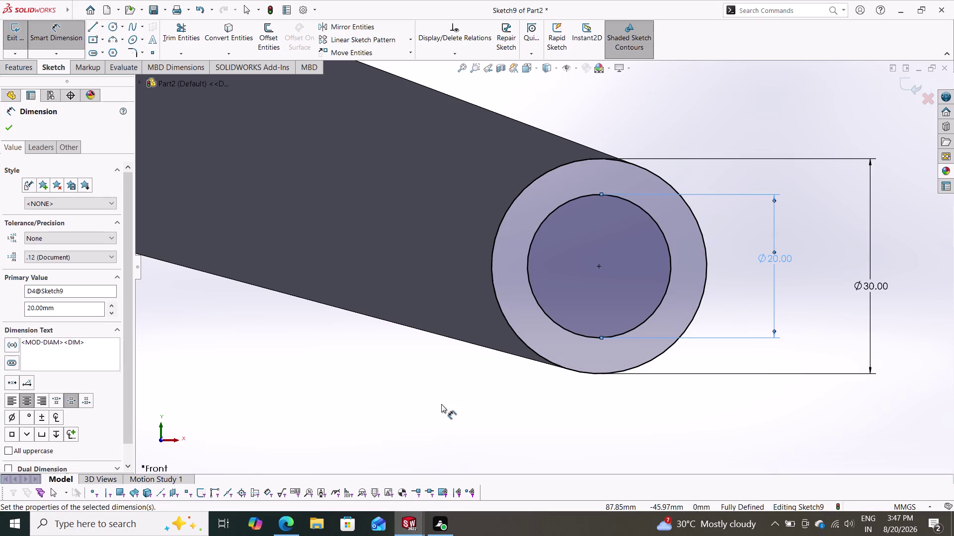
Orbit to check the fully defined Sketch9 in 3D, then start a boss extrusion.
scroll(up, 3)
scroll(up, 3)
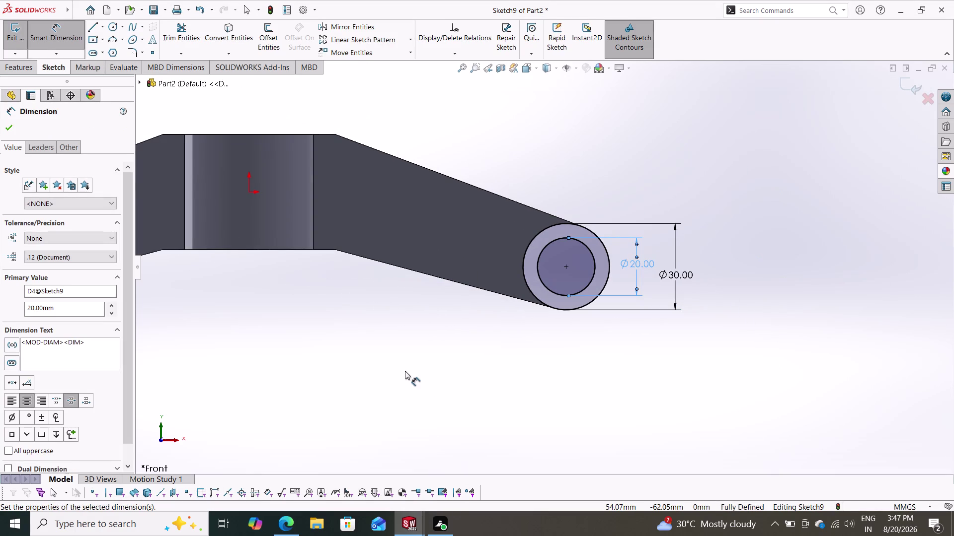
middle_drag(354, 344, 328, 384)
scroll(down, 3)
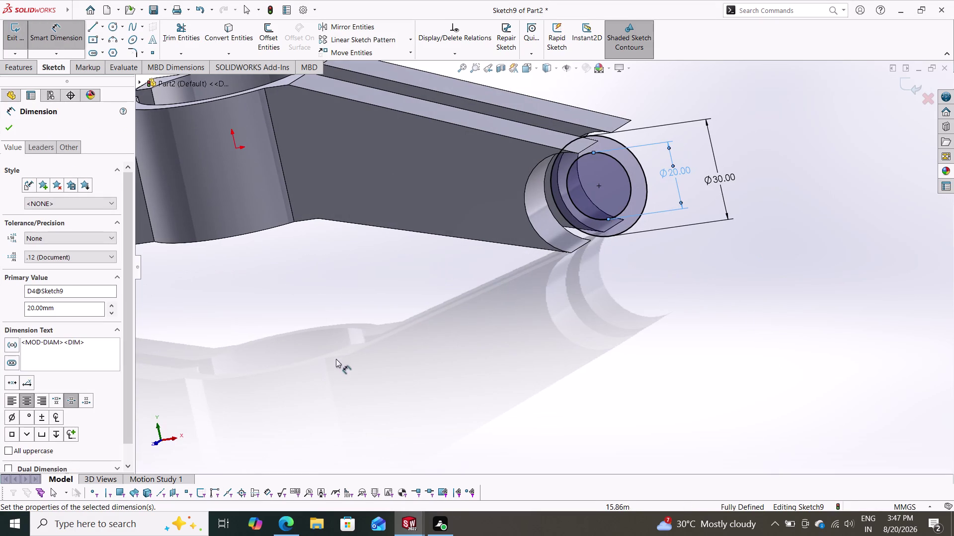
scroll(down, 3)
scroll(up, 3)
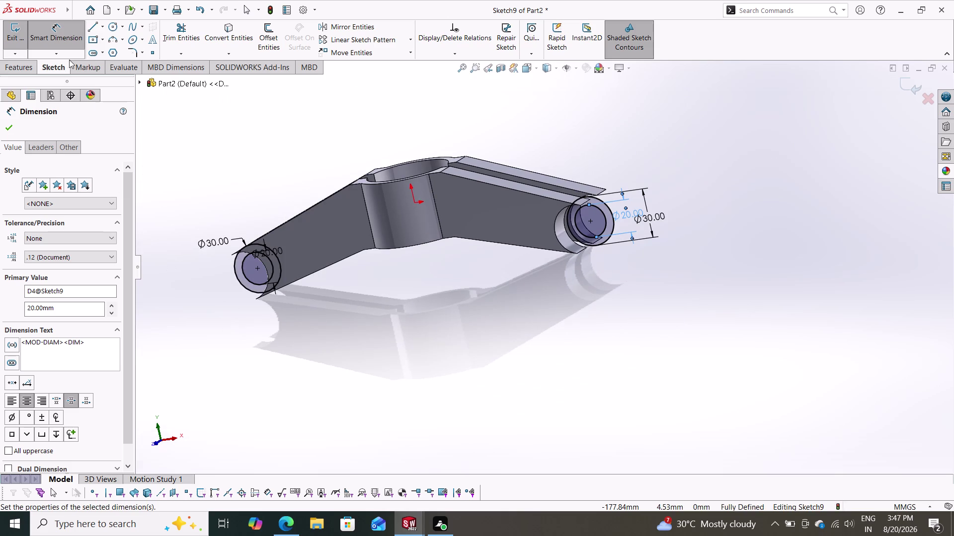
click(27, 64)
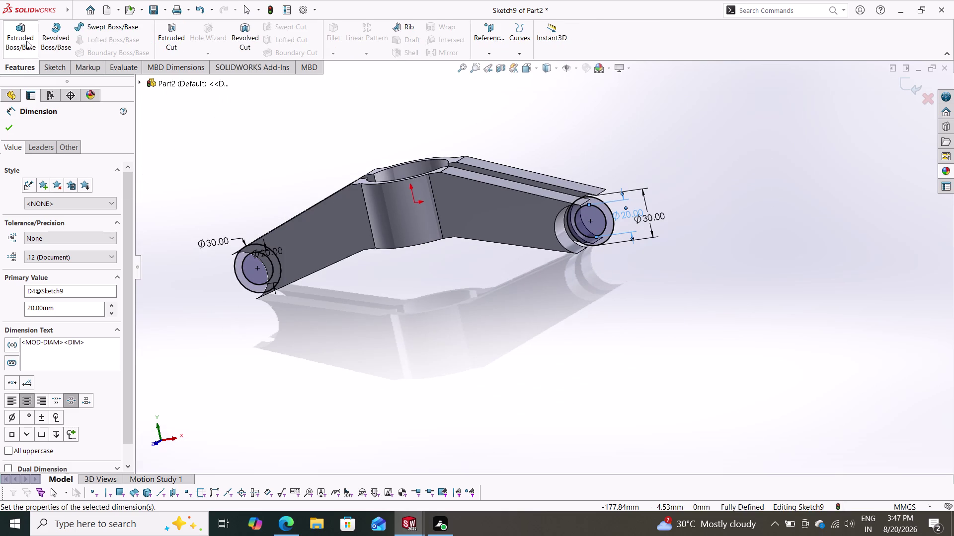
click(27, 41)
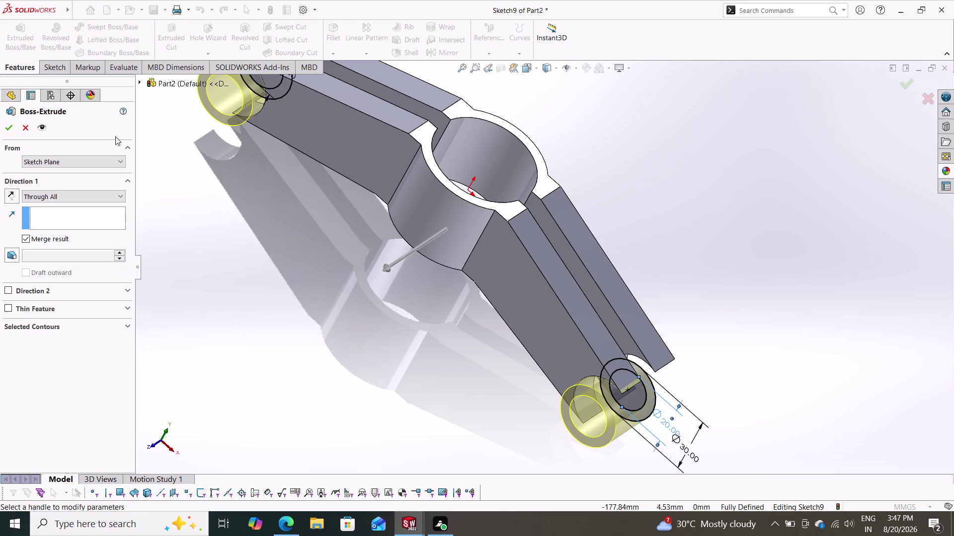
Extrude the end-boss circles 40 mm with Mid Plane, merged into the arm ends.
click(60, 195)
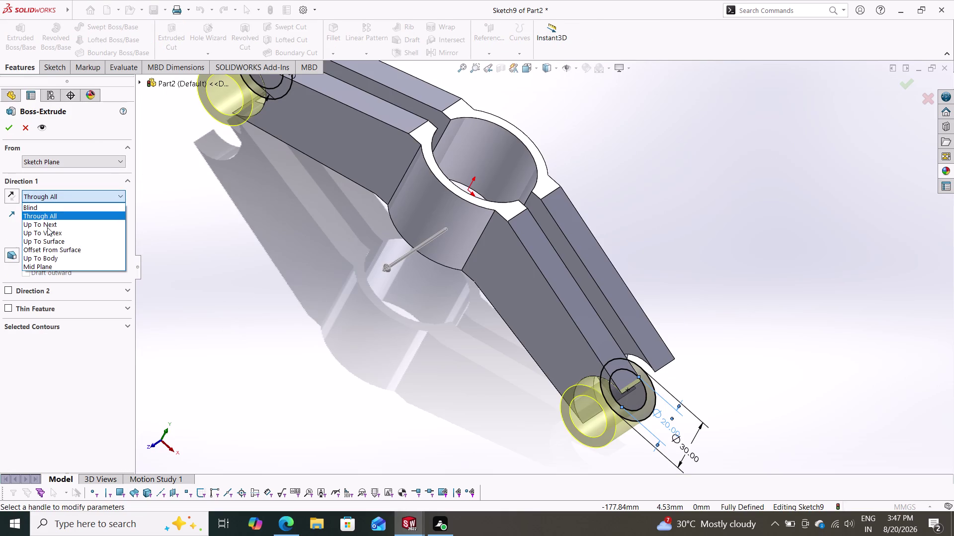
click(48, 264)
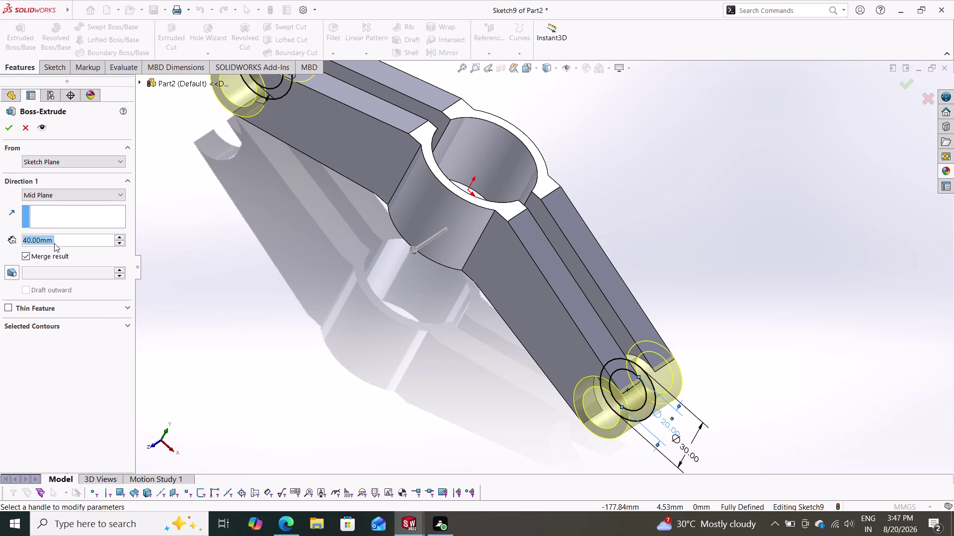
click(9, 125)
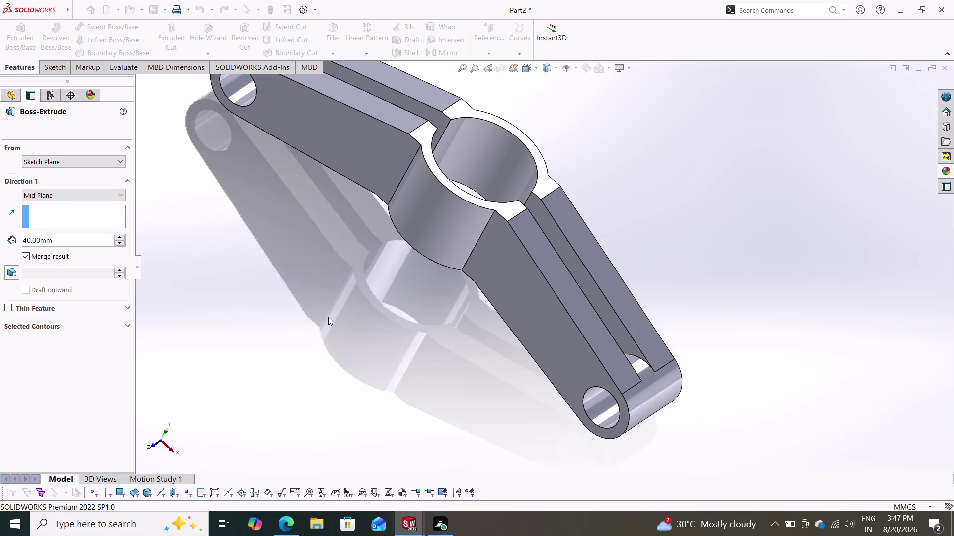
middle_drag(342, 301, 379, 214)
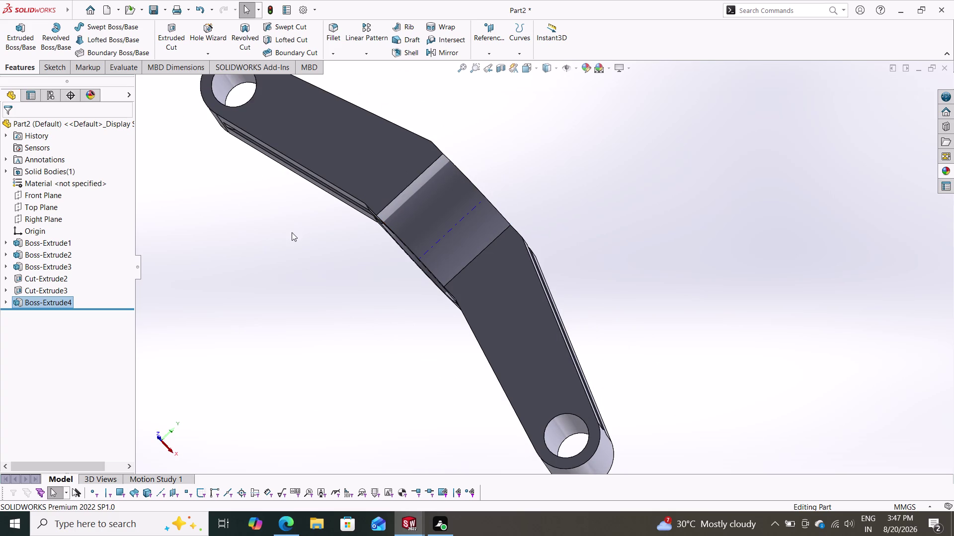
Orbit around the clamp to inspect the hub and arms, then select a flat face.
middle_drag(287, 236, 274, 158)
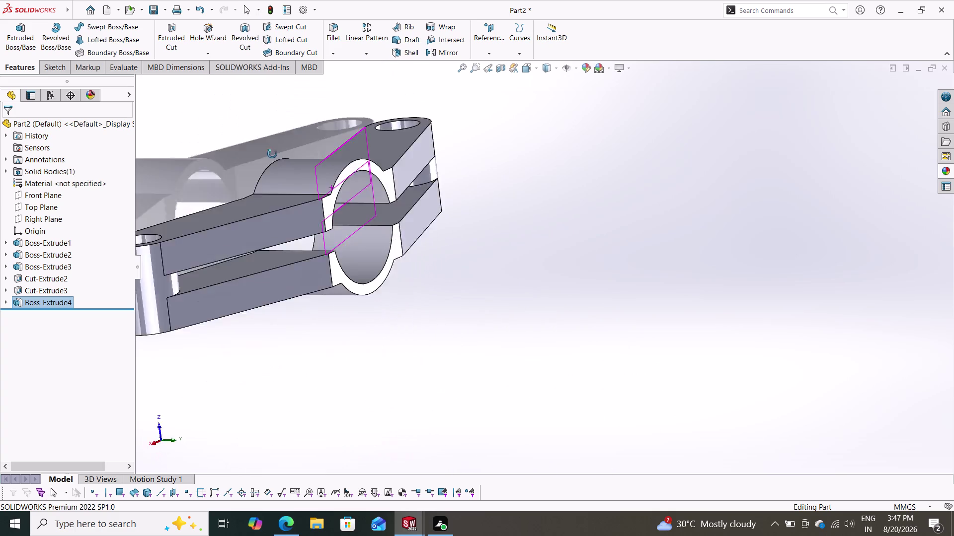
middle_drag(274, 158, 198, 221)
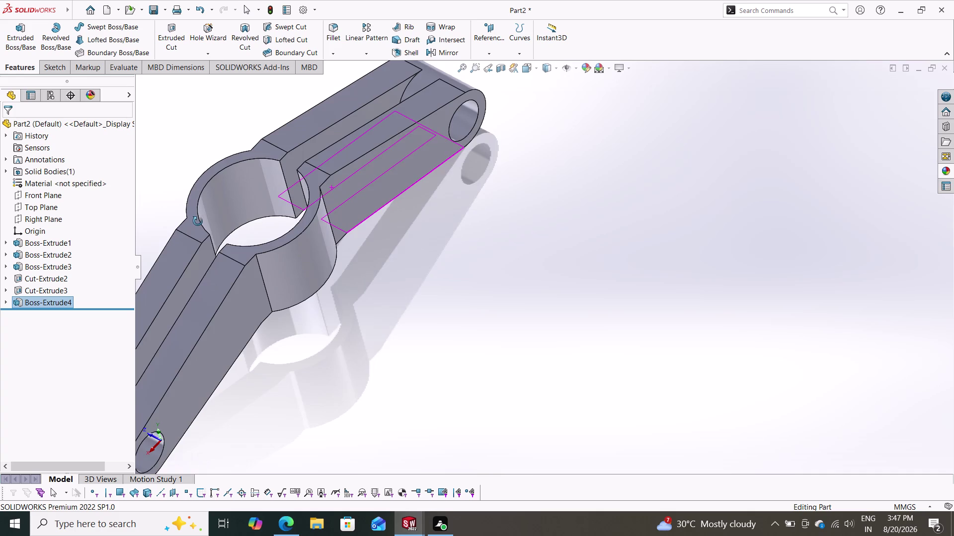
middle_drag(198, 221, 241, 246)
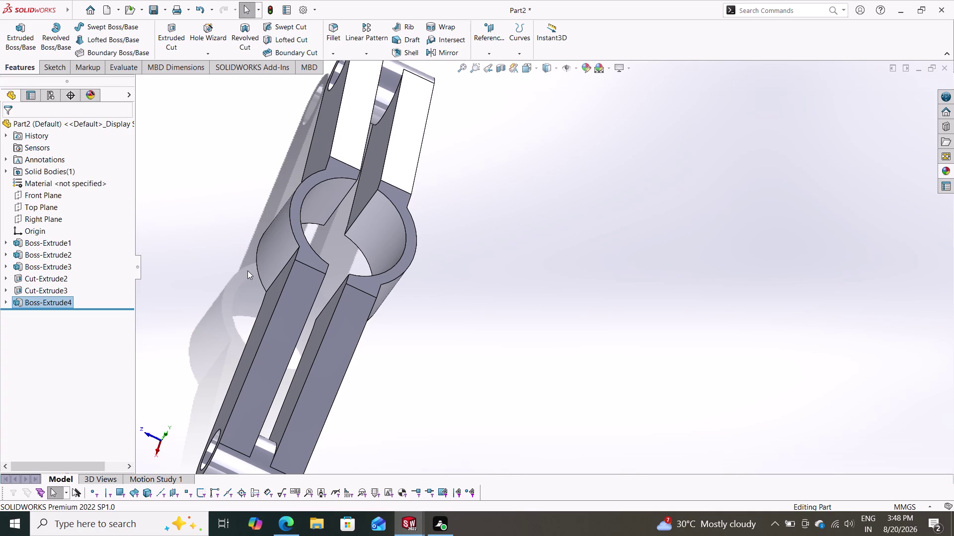
middle_drag(244, 270, 226, 245)
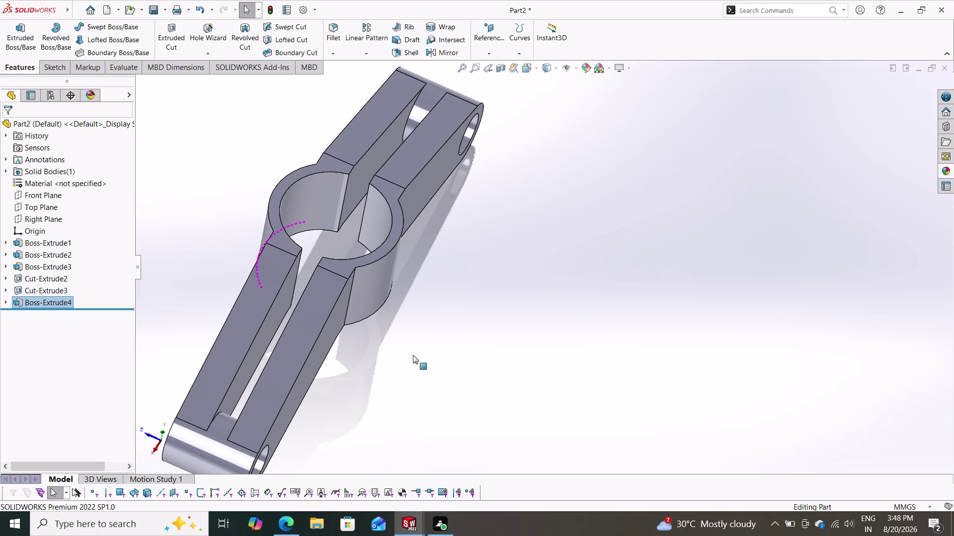
middle_drag(420, 384, 404, 408)
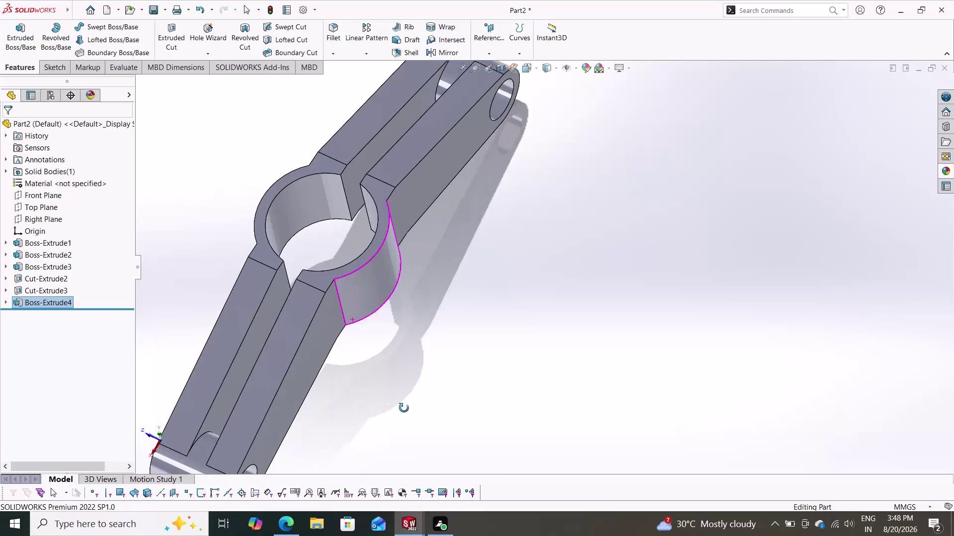
middle_drag(404, 409, 451, 529)
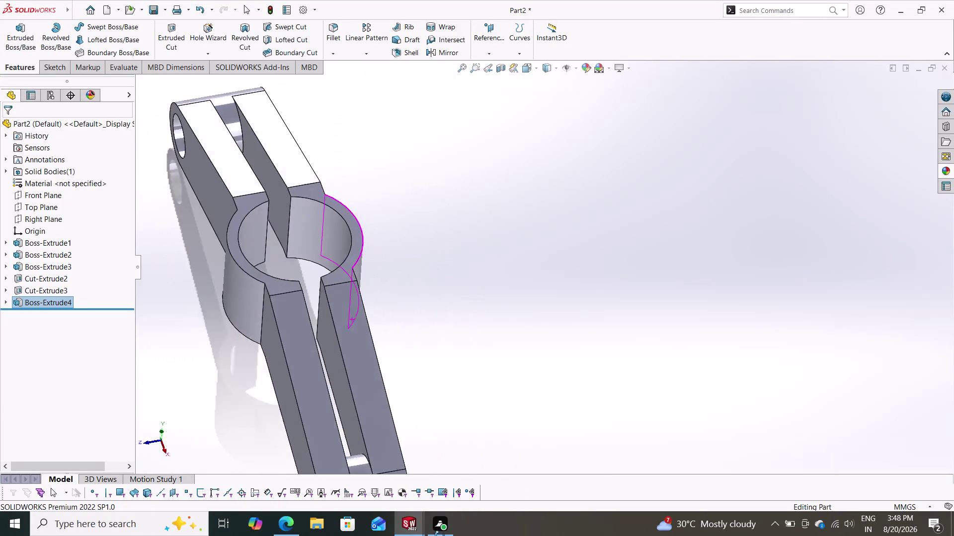
middle_drag(451, 529, 491, 535)
middle_drag(536, 230, 509, 217)
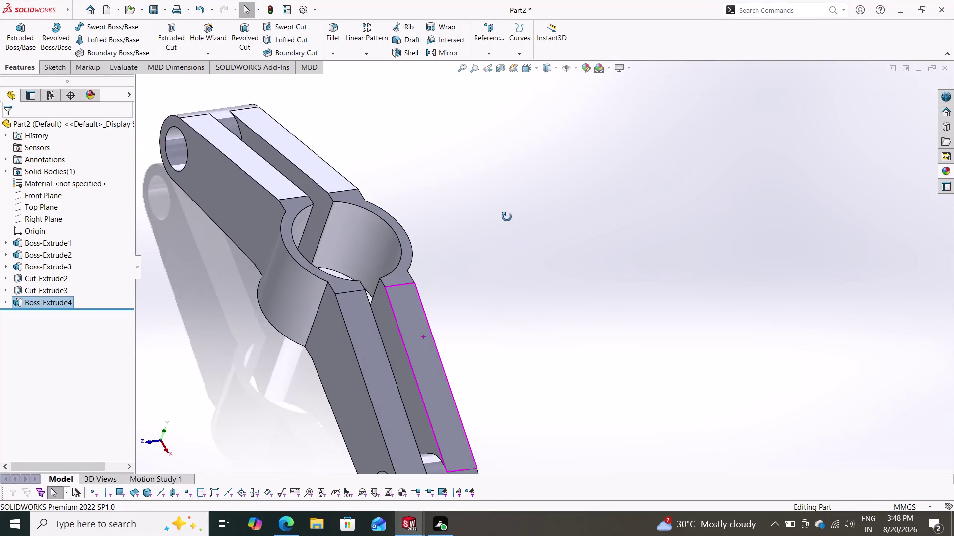
middle_drag(508, 217, 472, 260)
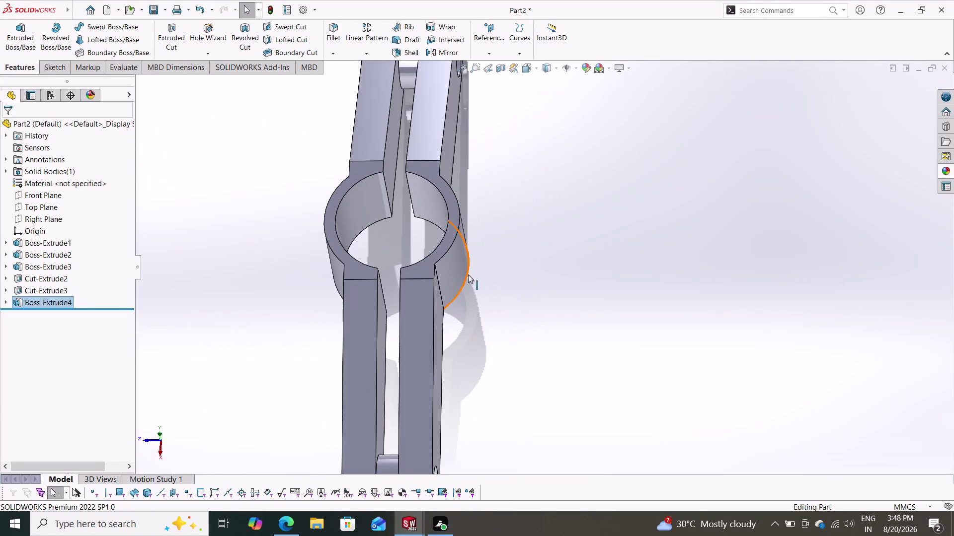
click(409, 334)
Open Sketch10 on the selected face, viewed normal to and zoomed in.
click(450, 305)
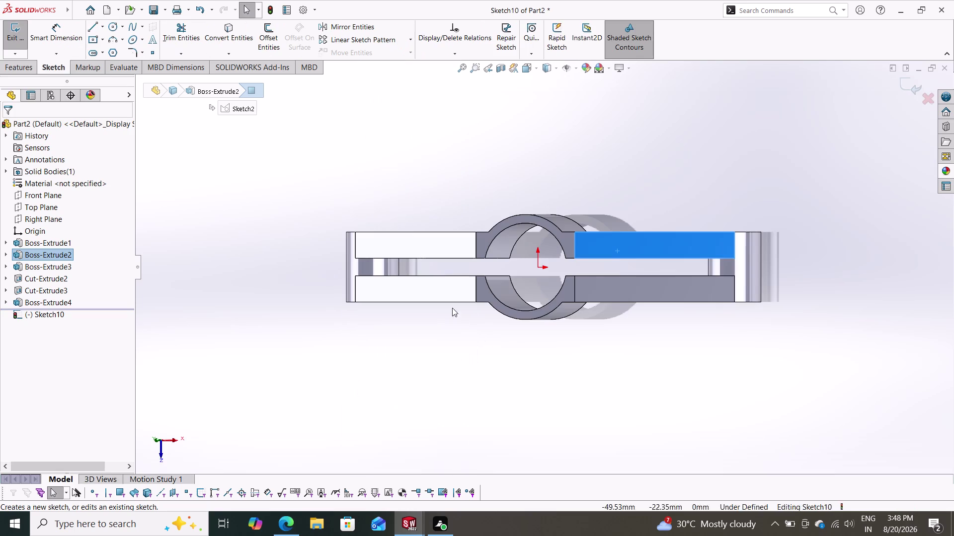
key(Escape)
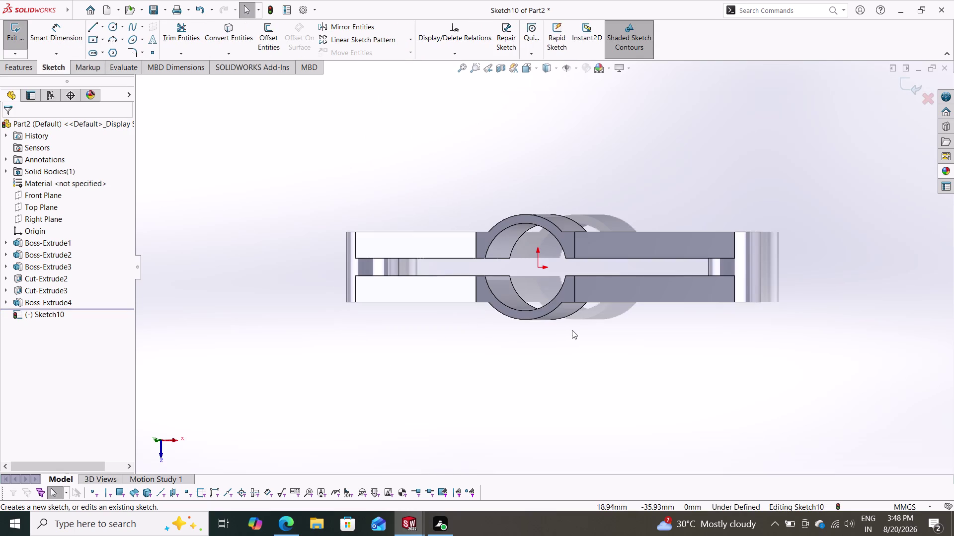
middle_drag(580, 330, 604, 328)
key(Escape)
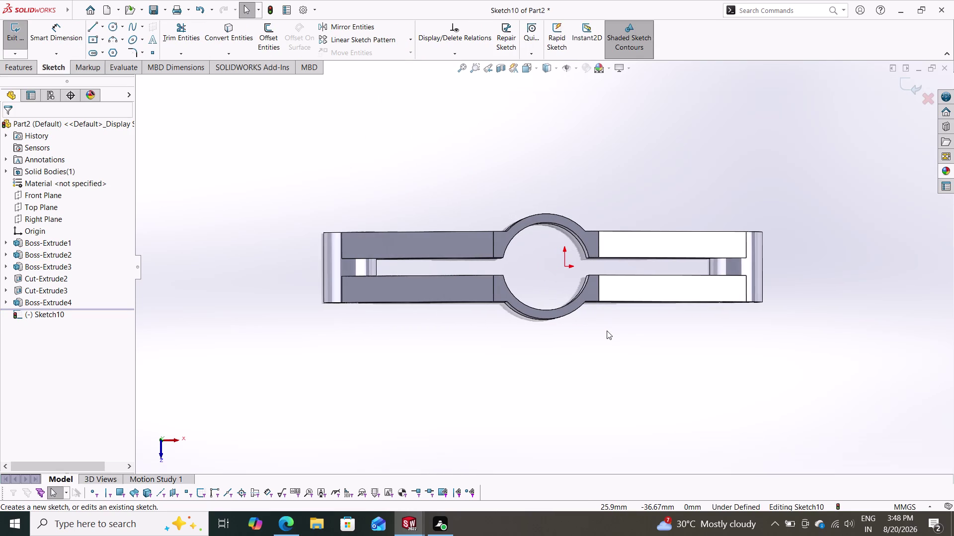
scroll(down, 3)
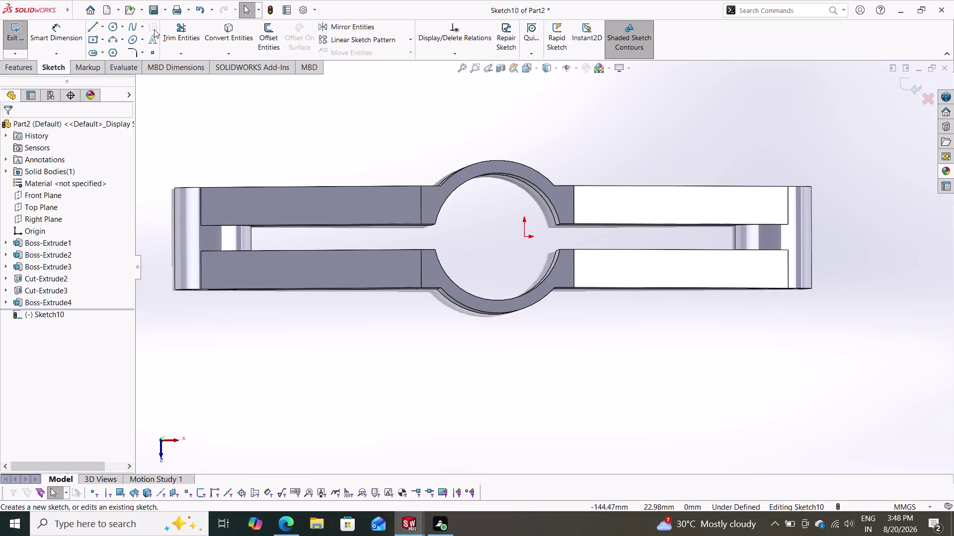
click(224, 32)
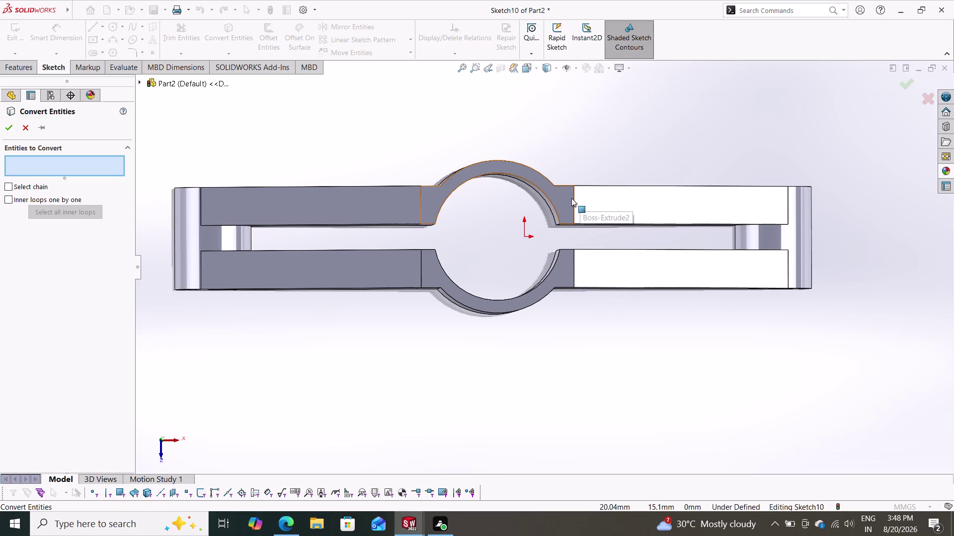
Convert the four vertical end edges of the right-hand arms into Sketch10 lines.
click(574, 202)
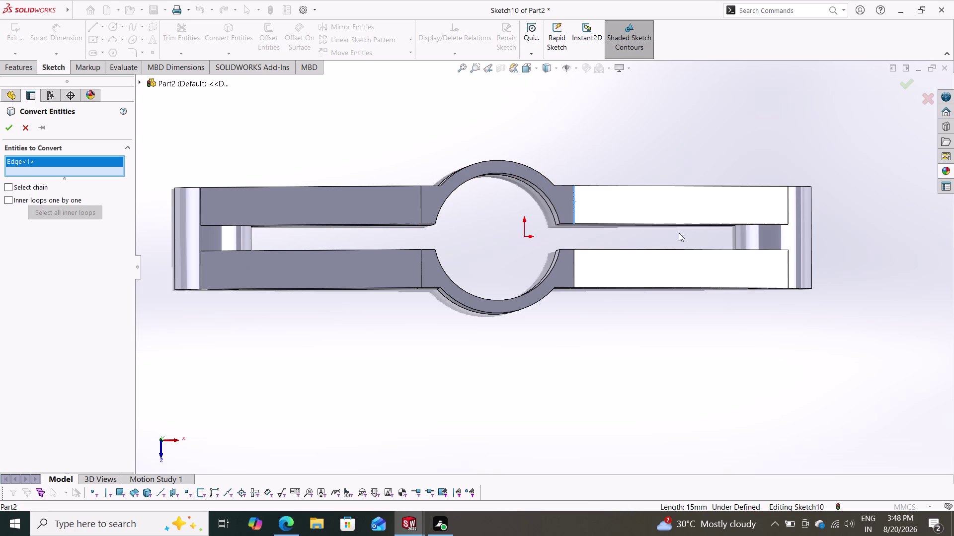
click(787, 210)
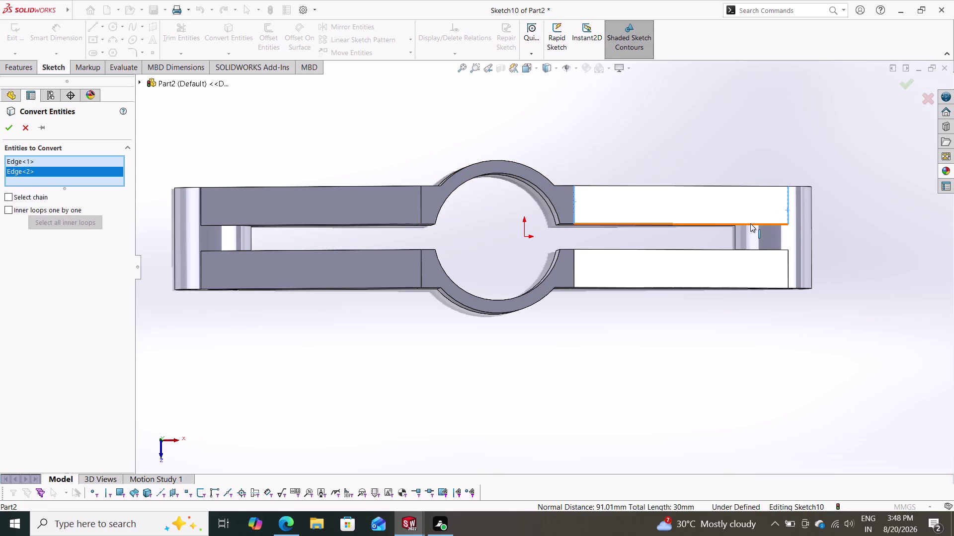
click(574, 269)
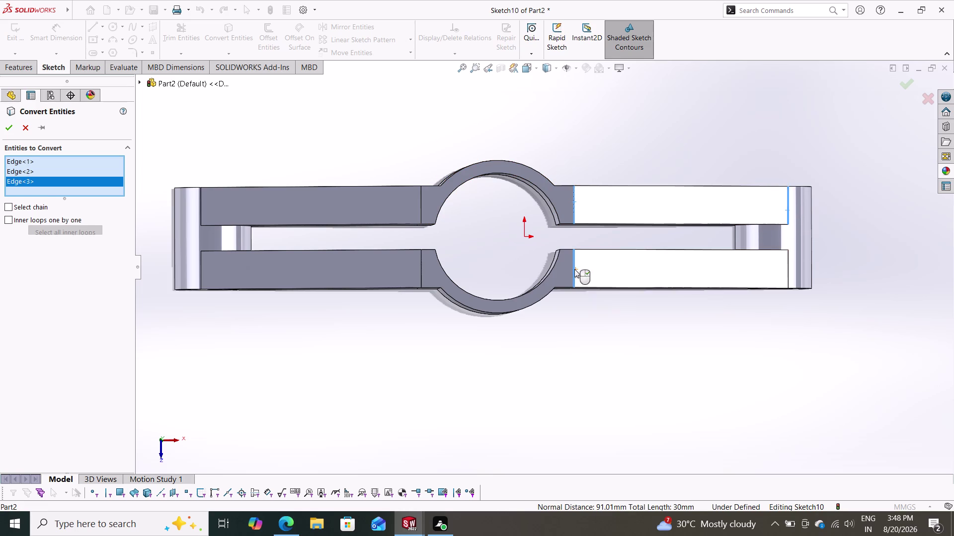
click(790, 259)
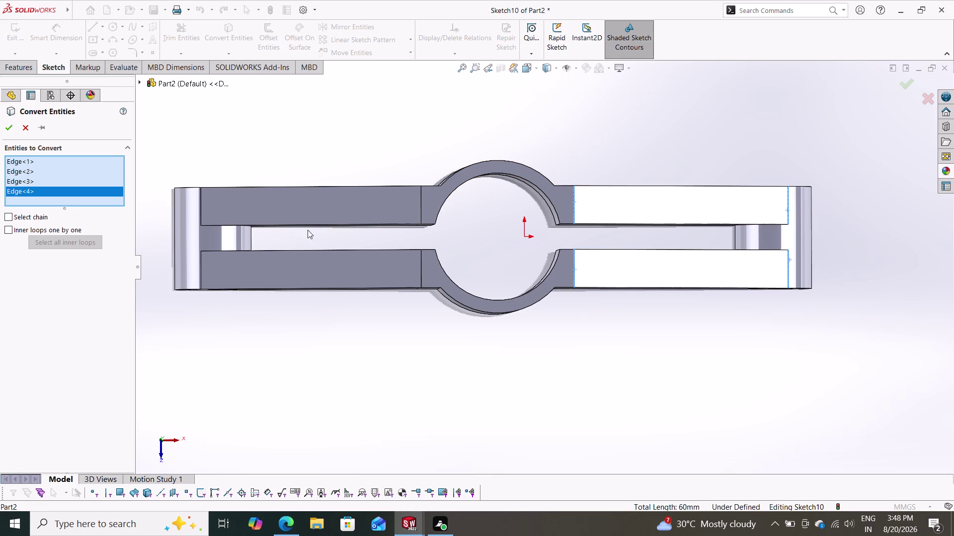
click(9, 122)
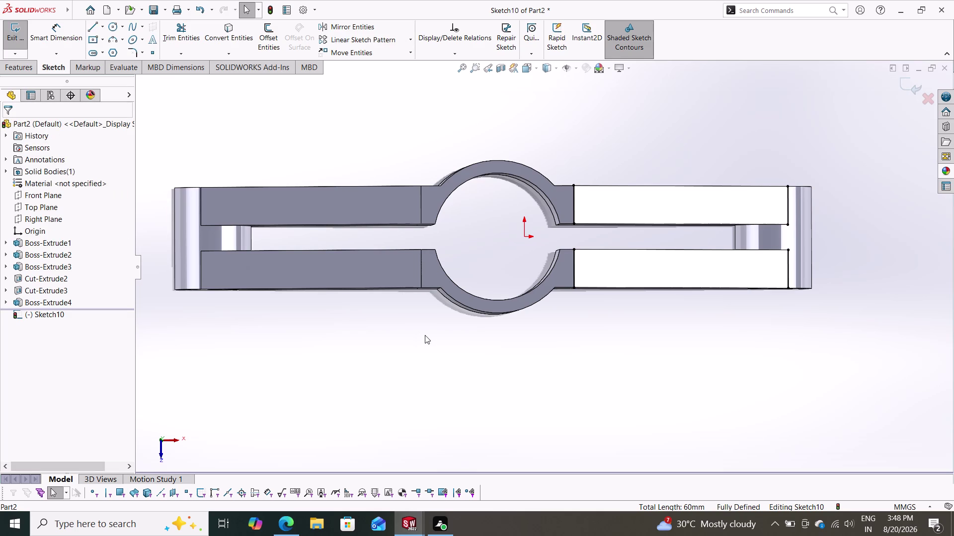
key(Escape)
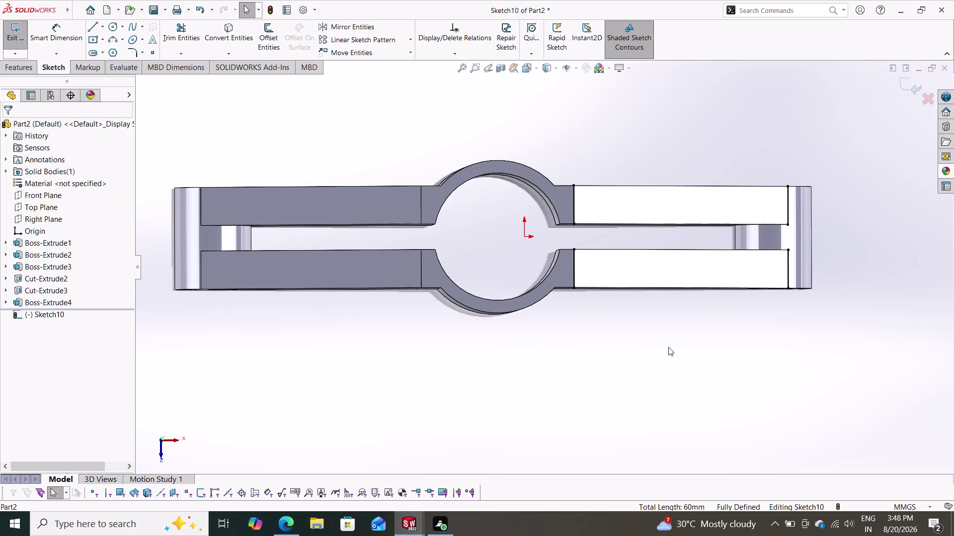
click(91, 26)
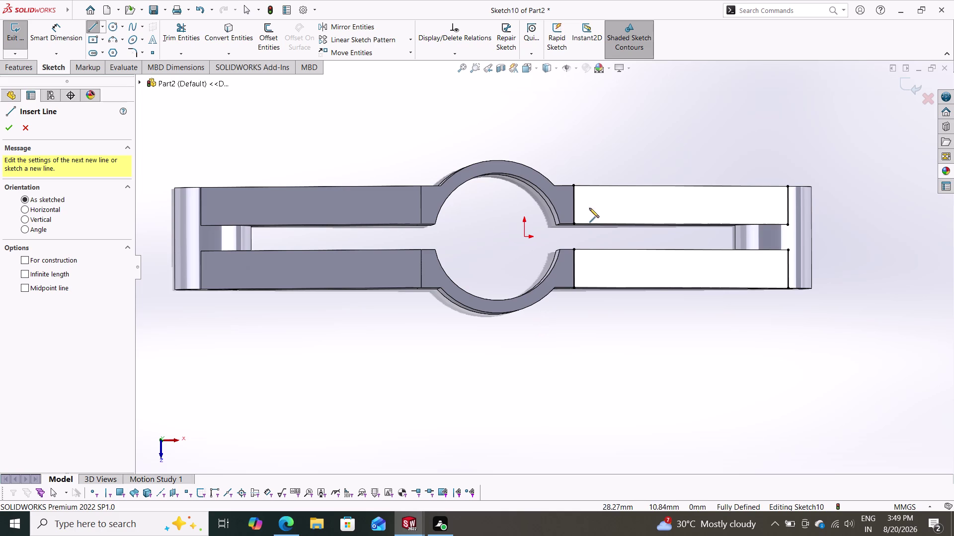
Draw a horizontal middle line across each right-hand arm face between the converted edges.
click(572, 205)
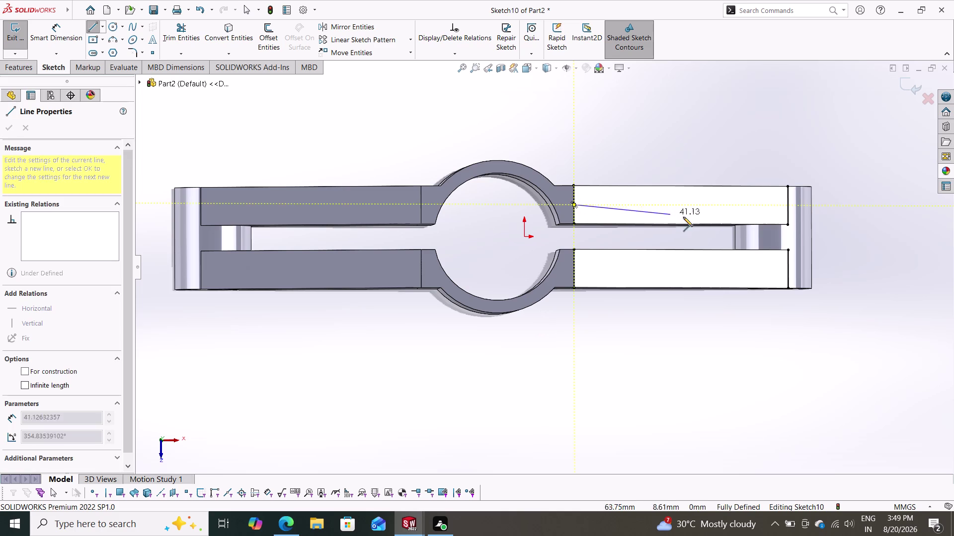
click(788, 203)
double_click(653, 402)
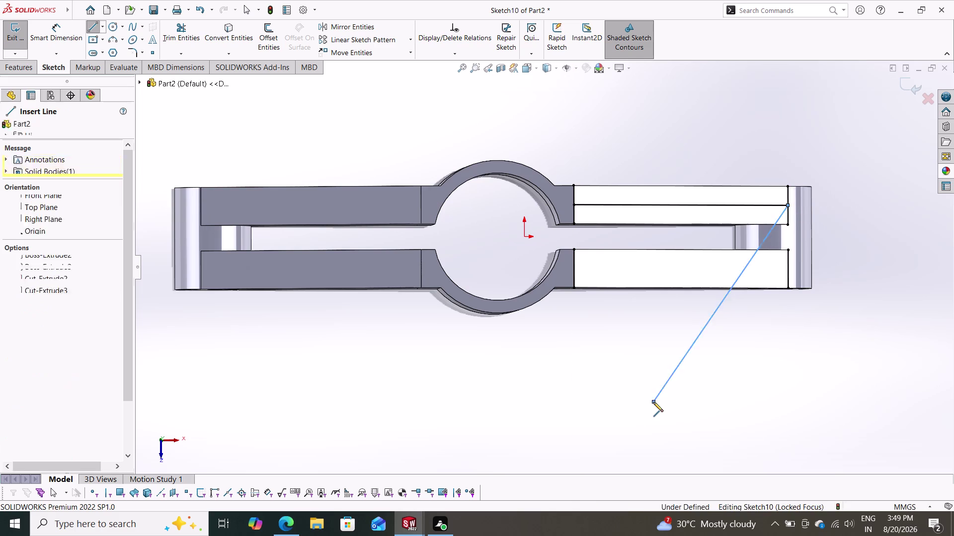
click(575, 266)
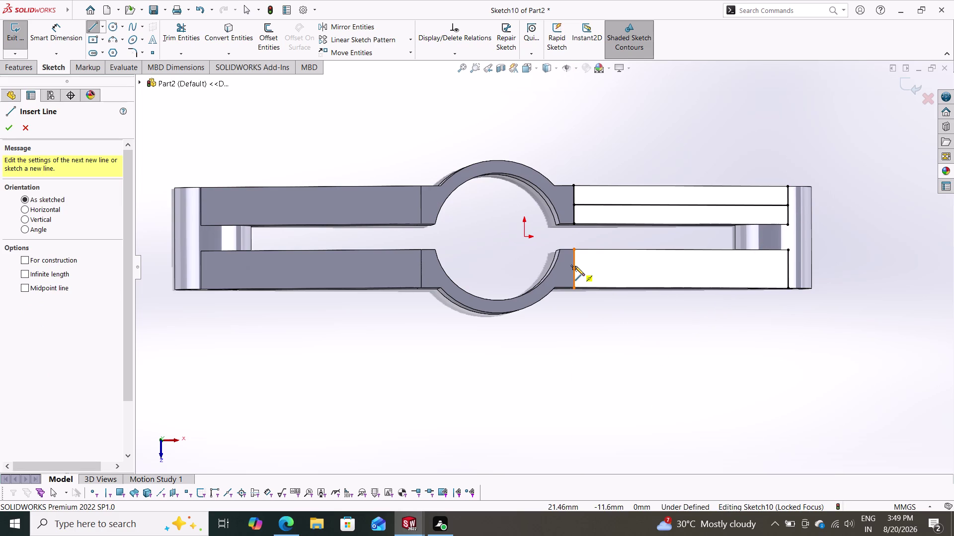
click(790, 269)
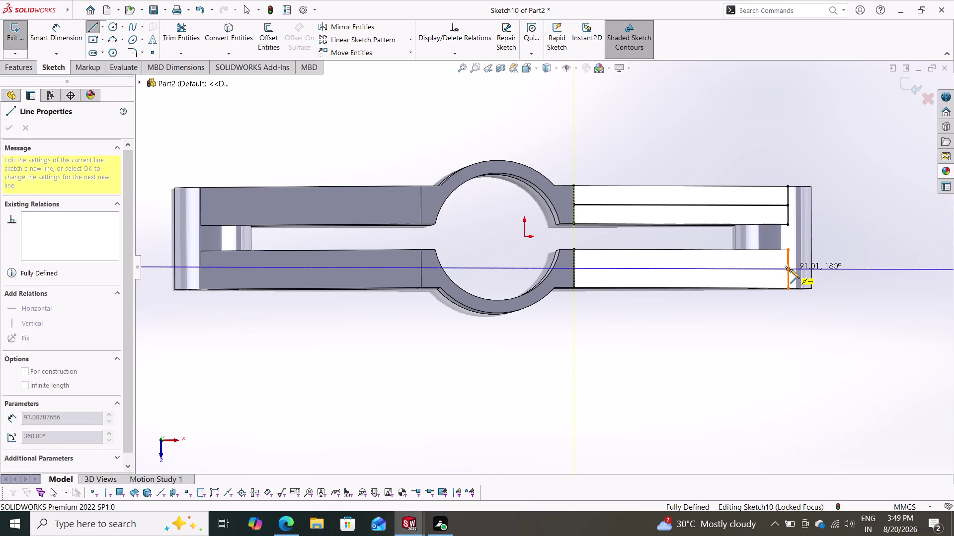
key(Escape)
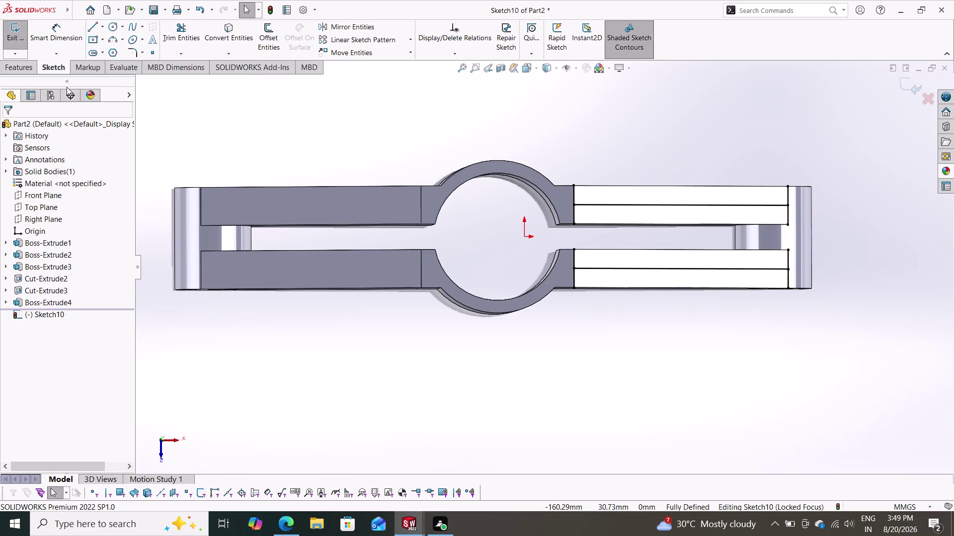
click(266, 37)
click(687, 206)
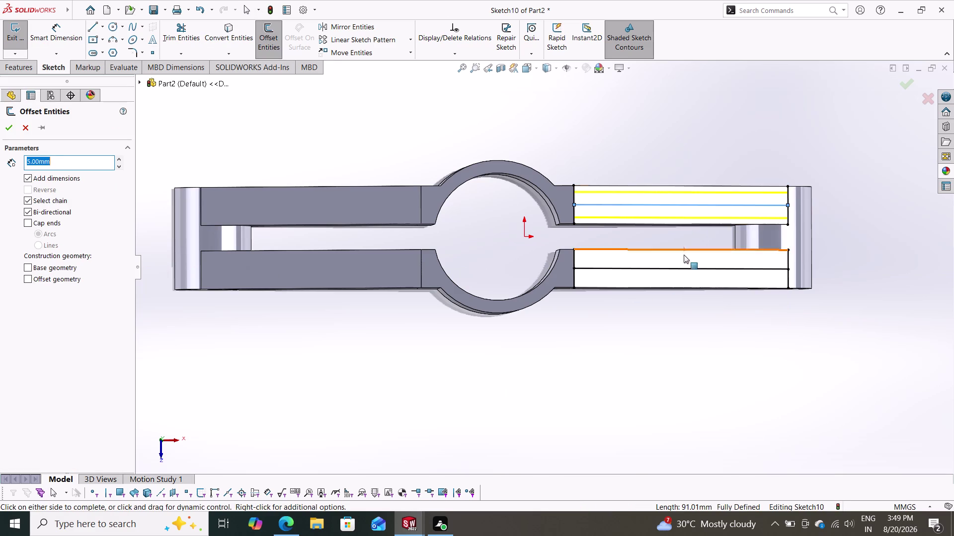
Offset both middle lines 5 mm to each side and set them For construction.
click(683, 270)
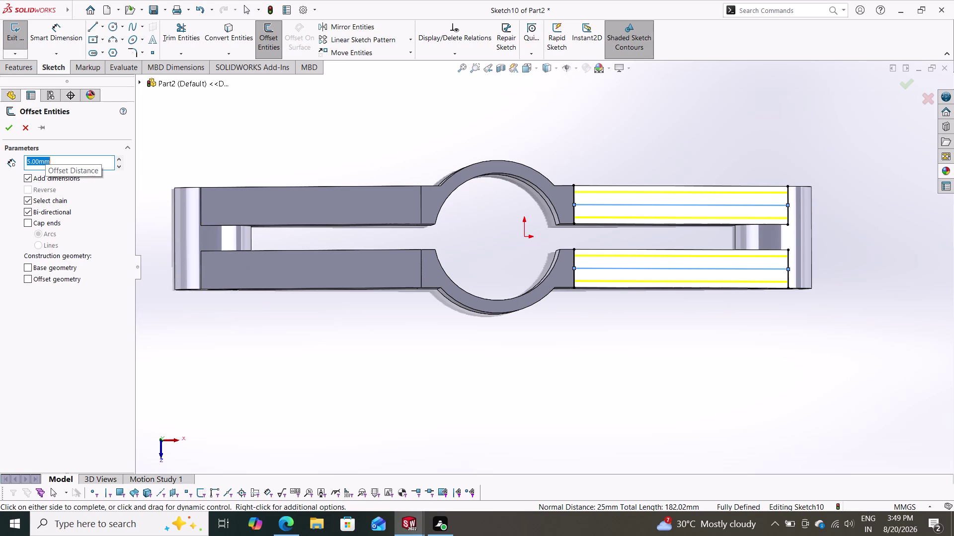
click(13, 132)
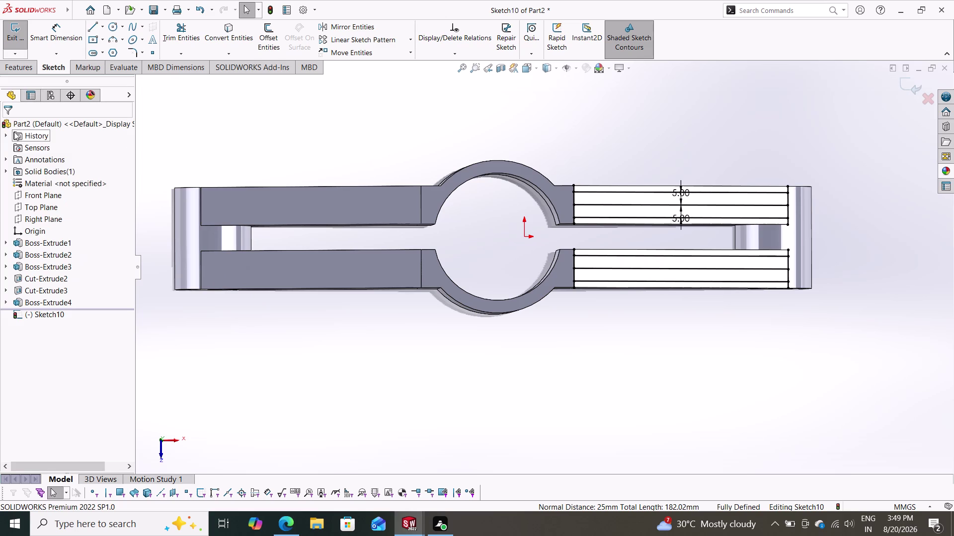
click(616, 203)
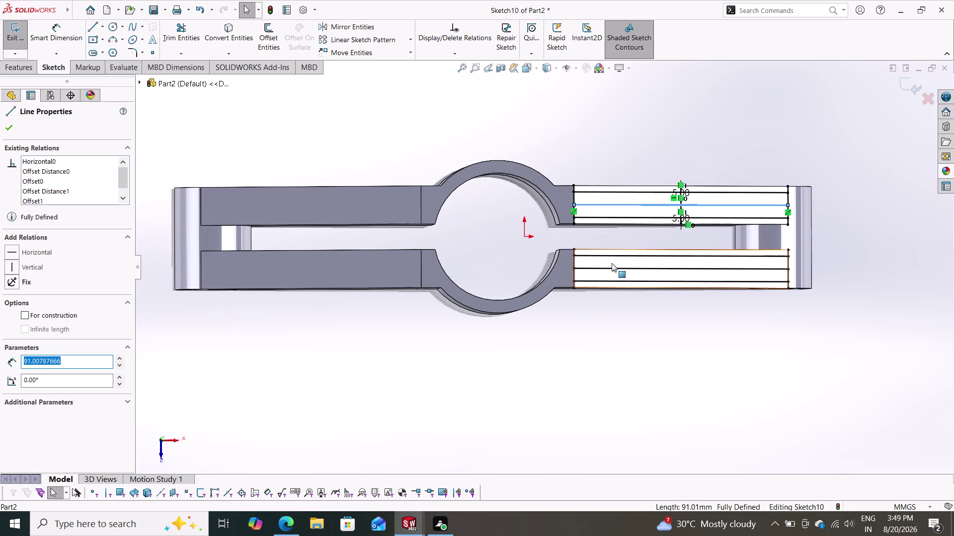
click(611, 270)
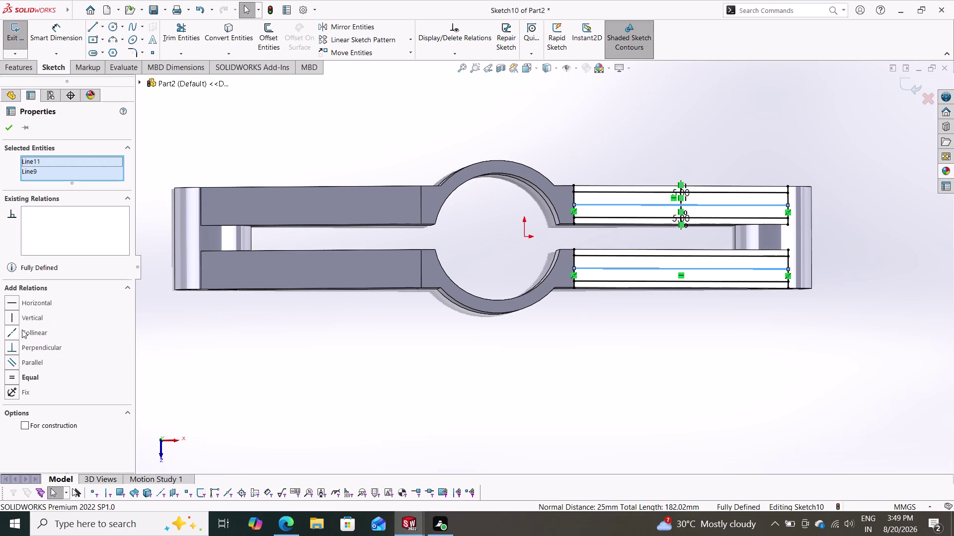
click(23, 421)
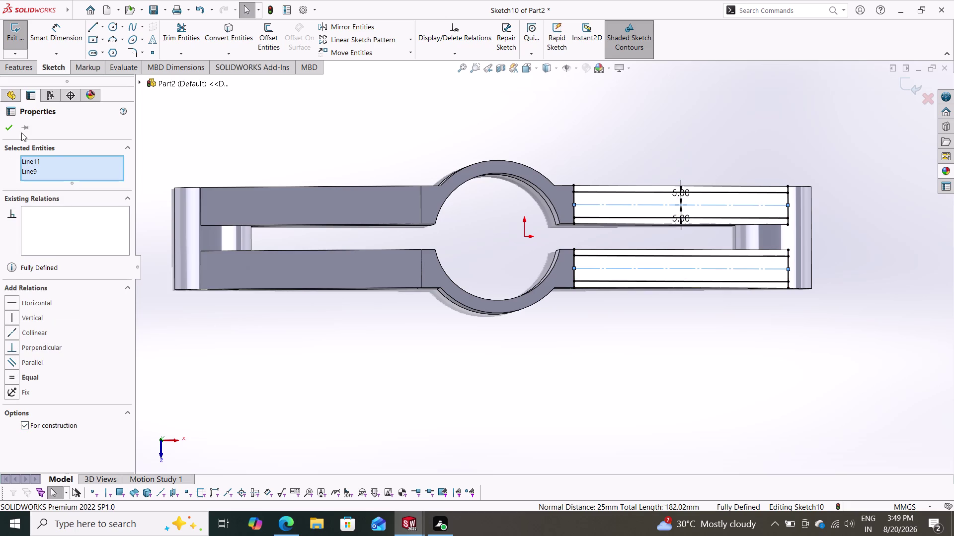
click(10, 126)
key(Escape)
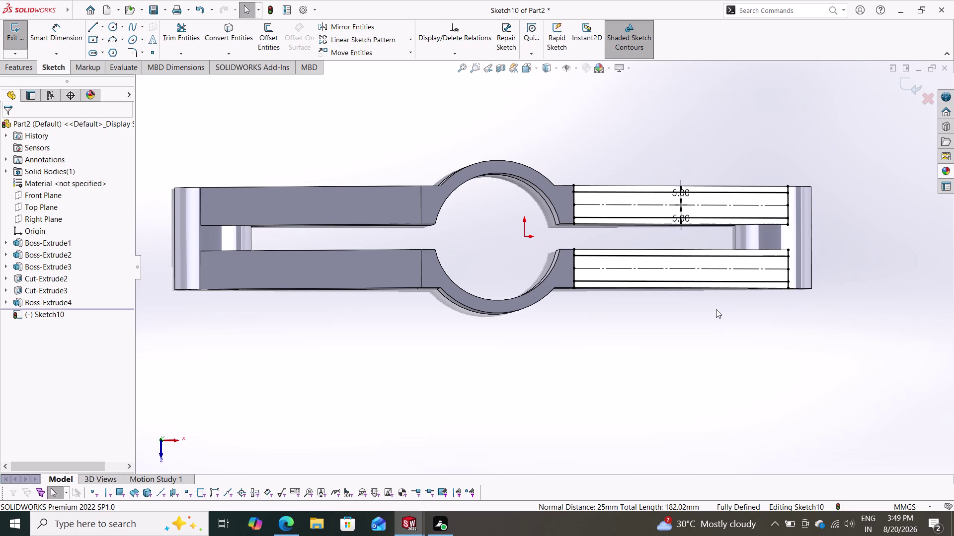
scroll(down, 3)
scroll(down, 3)
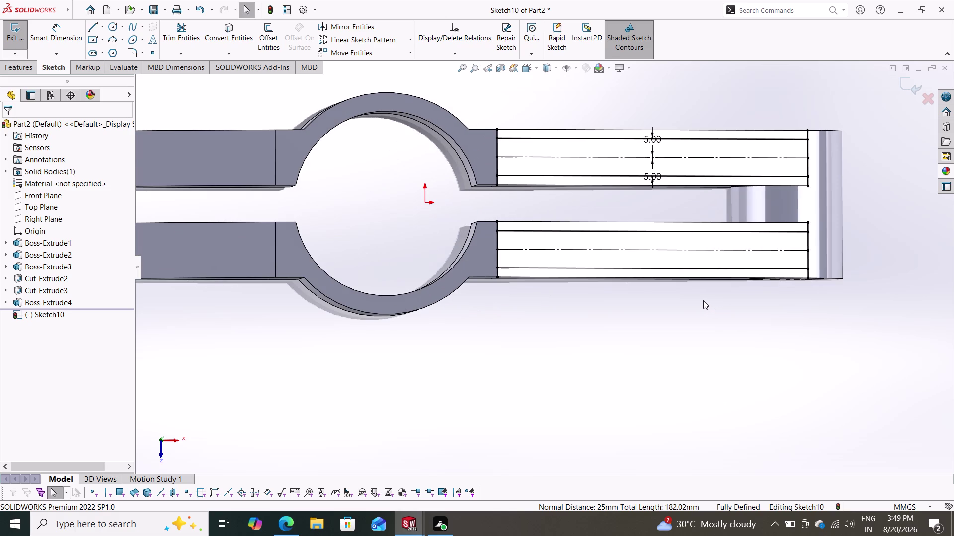
Draw edge lines along the lower arm's bottom and top and the upper arm's top.
click(95, 24)
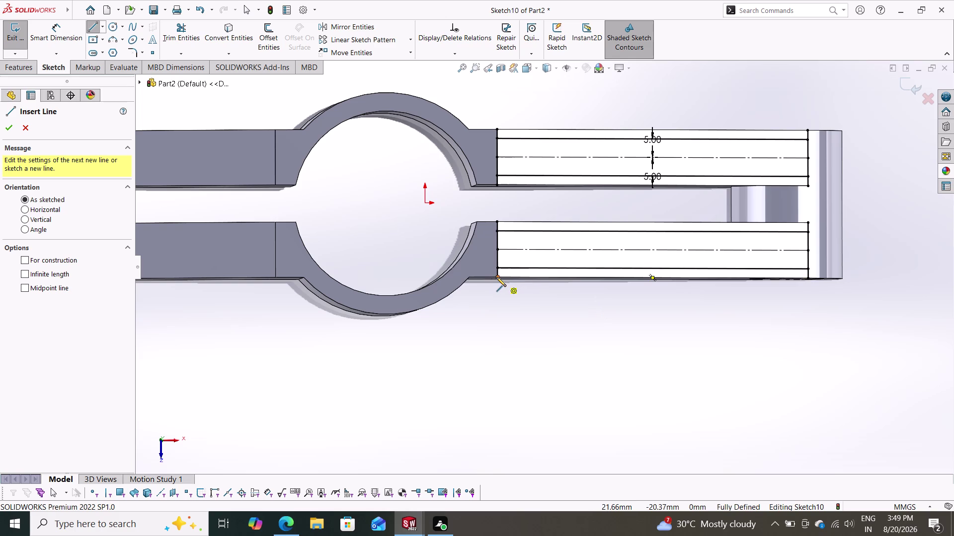
click(497, 277)
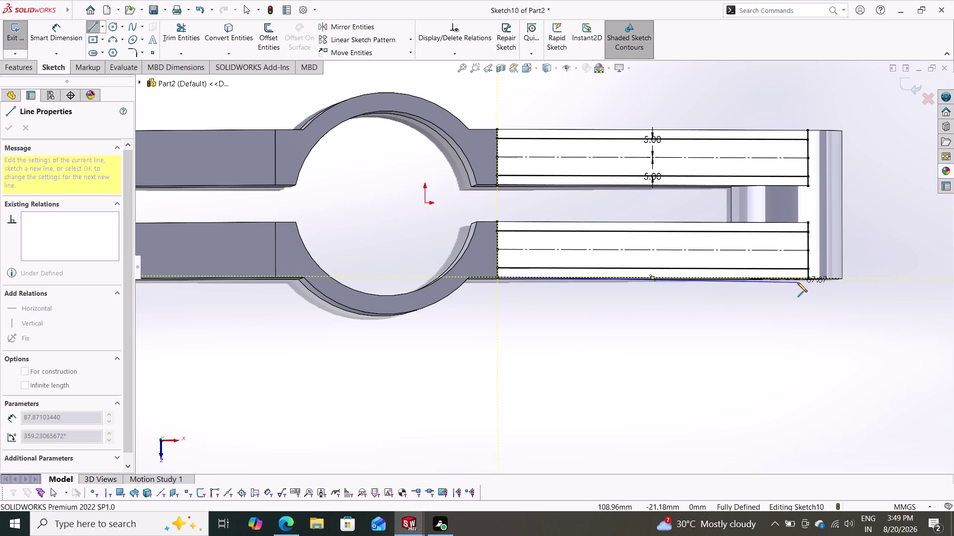
click(807, 278)
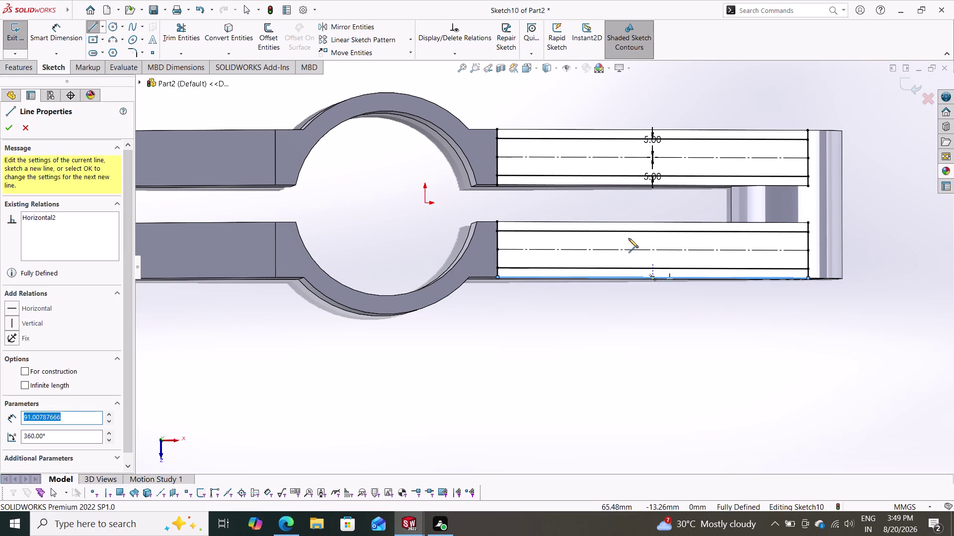
click(498, 129)
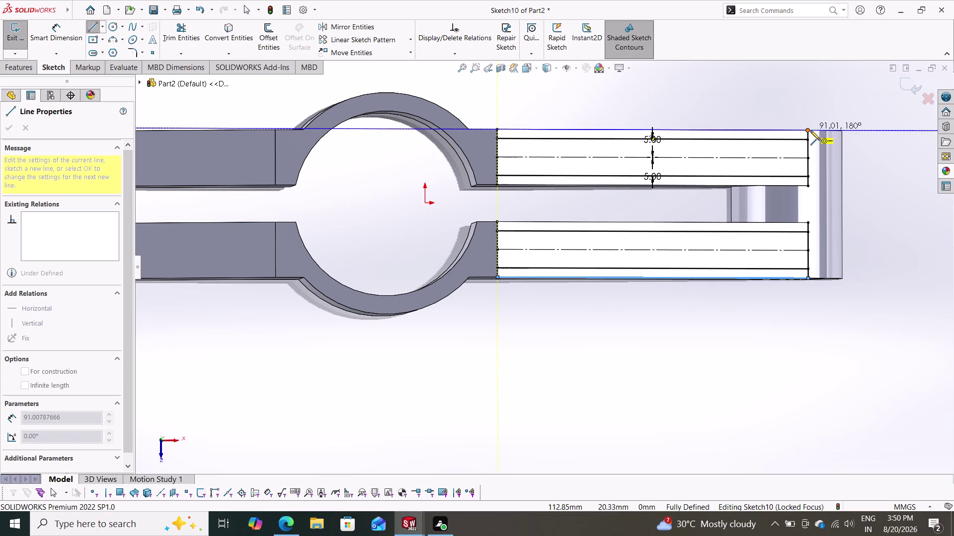
click(810, 131)
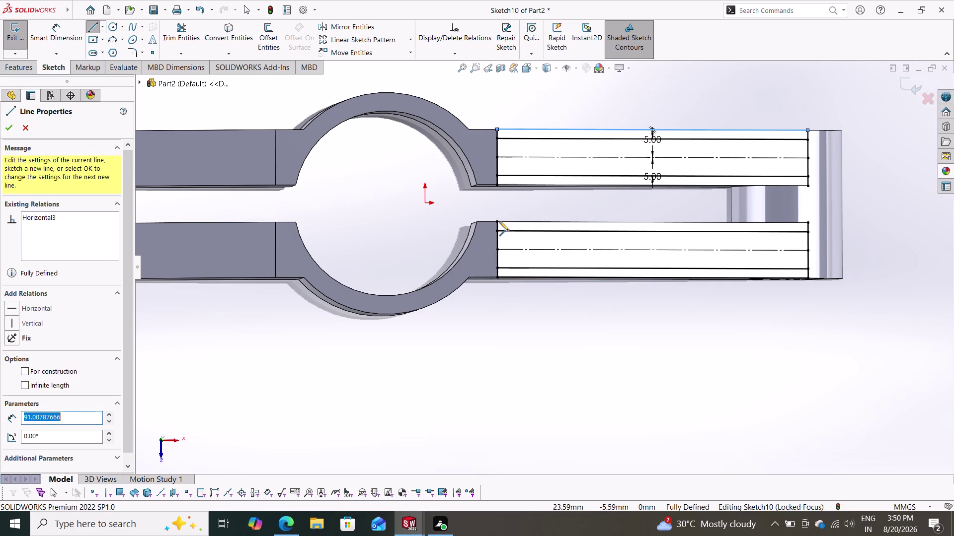
click(498, 221)
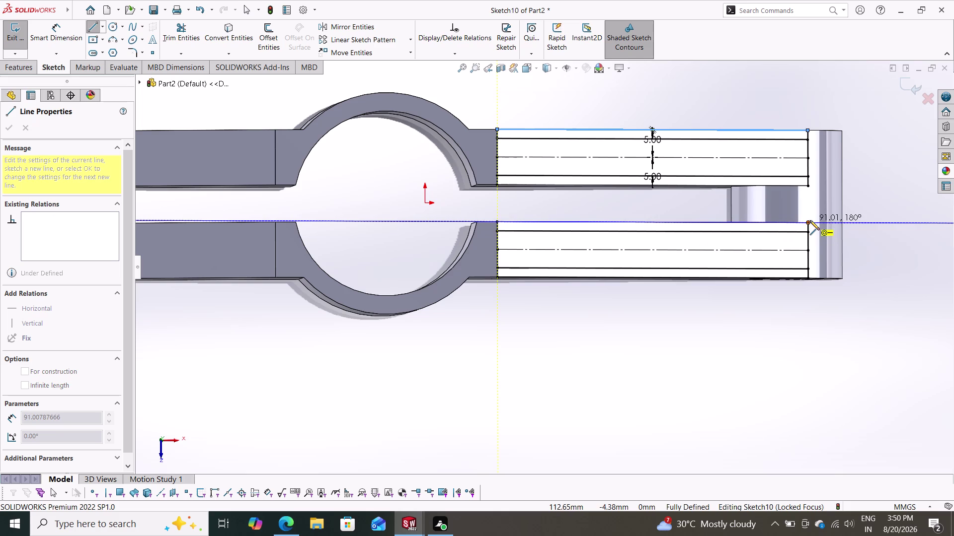
click(808, 221)
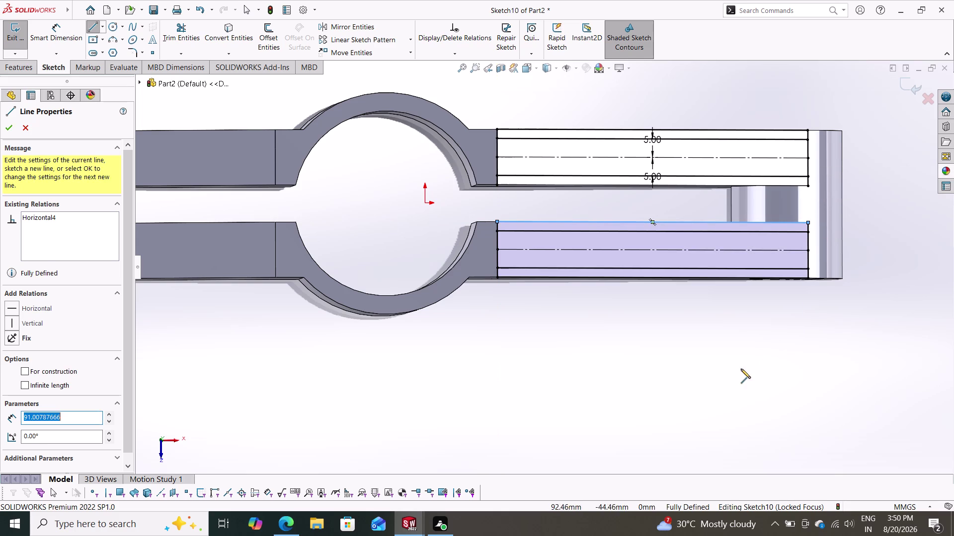
key(Escape)
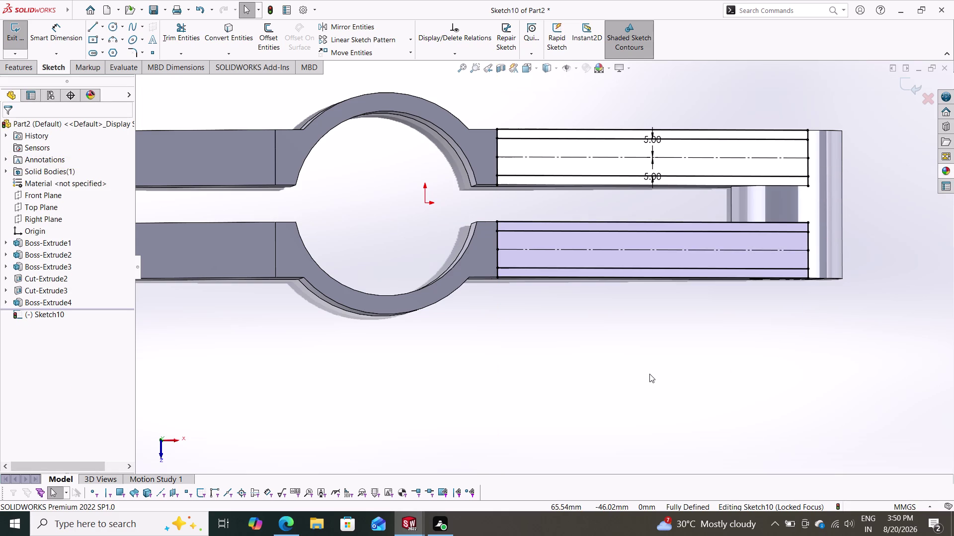
Draw the last edge line along the upper arm's bottom edge.
click(89, 28)
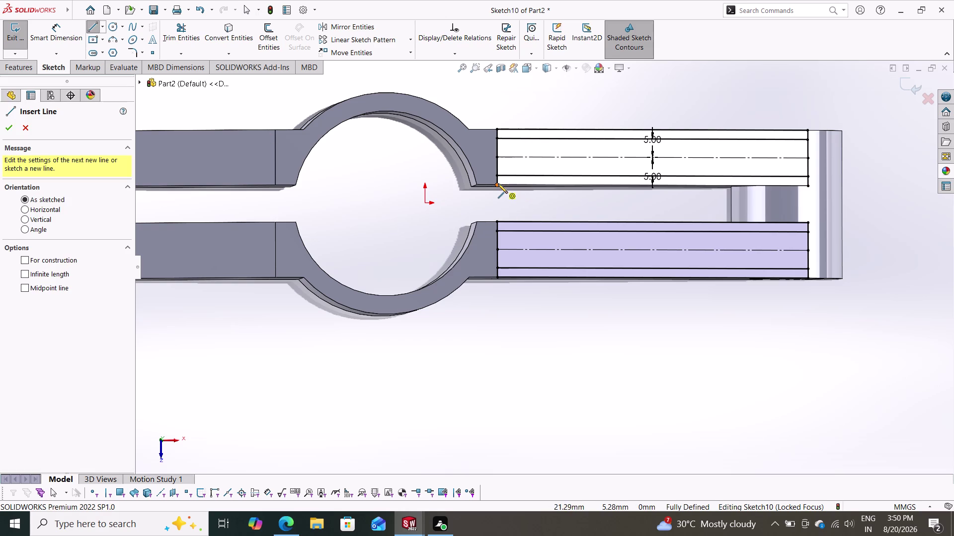
click(498, 184)
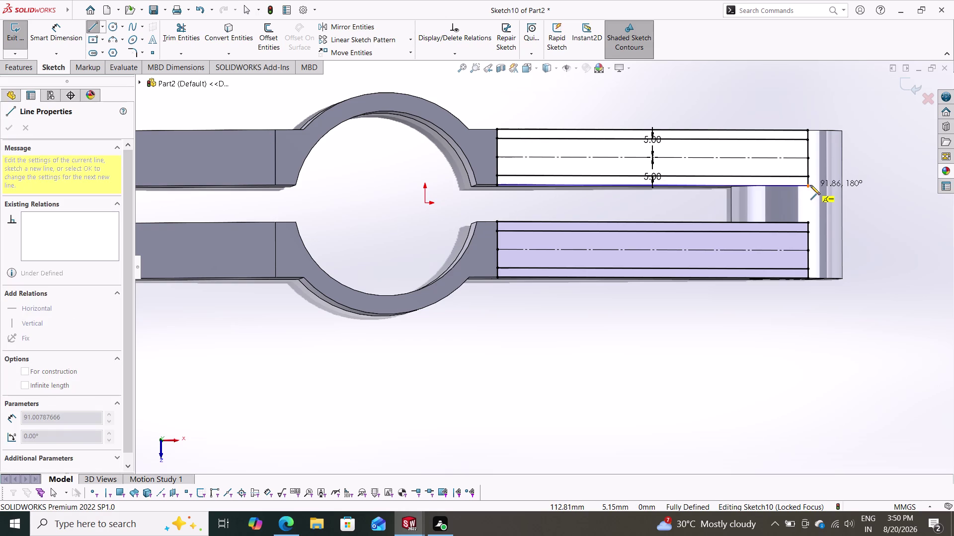
click(810, 186)
key(Escape)
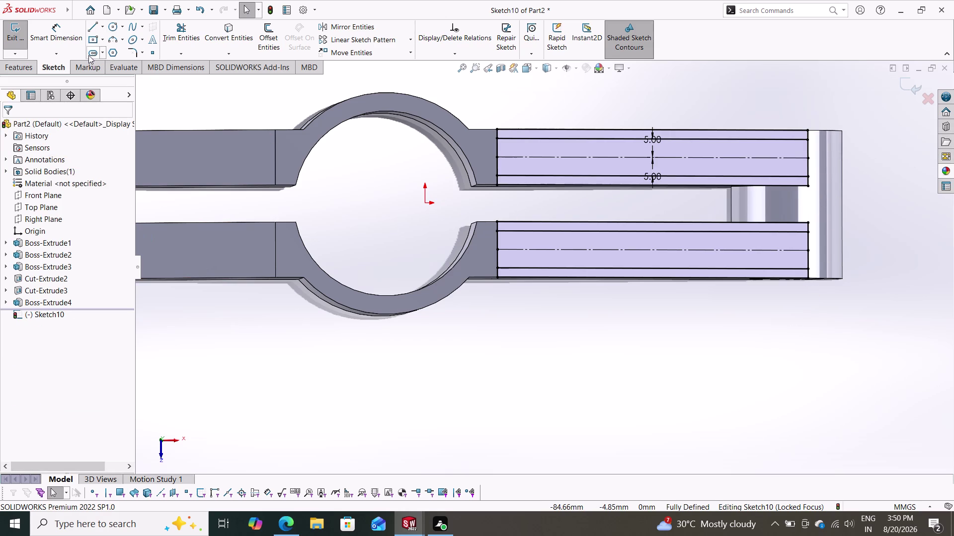
Start an extruded cut using the lower arm's bottom edge contour and both strip regions.
click(27, 66)
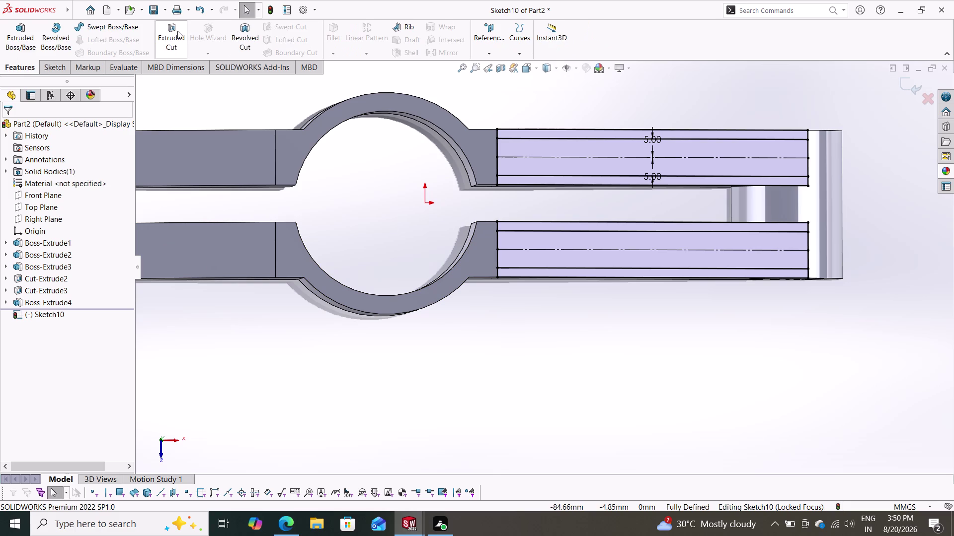
click(177, 30)
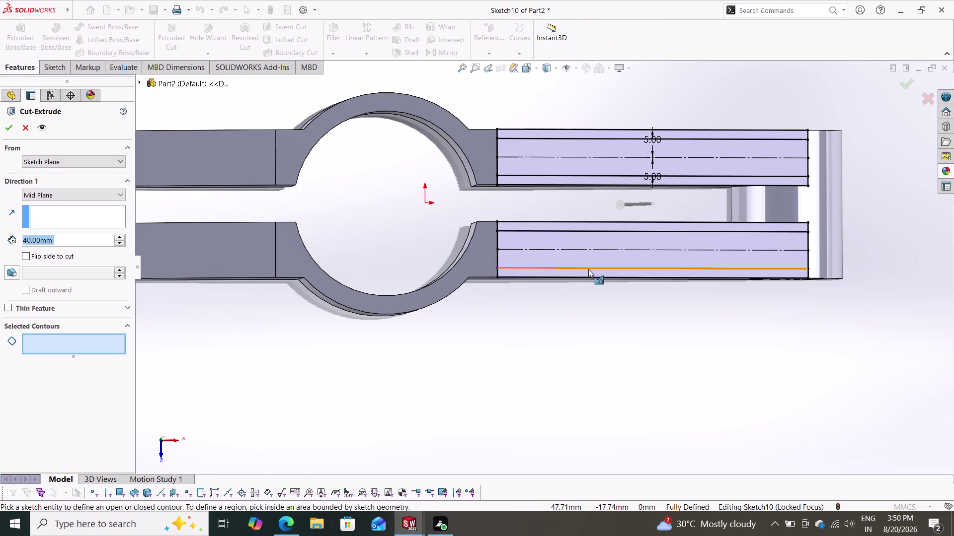
click(591, 271)
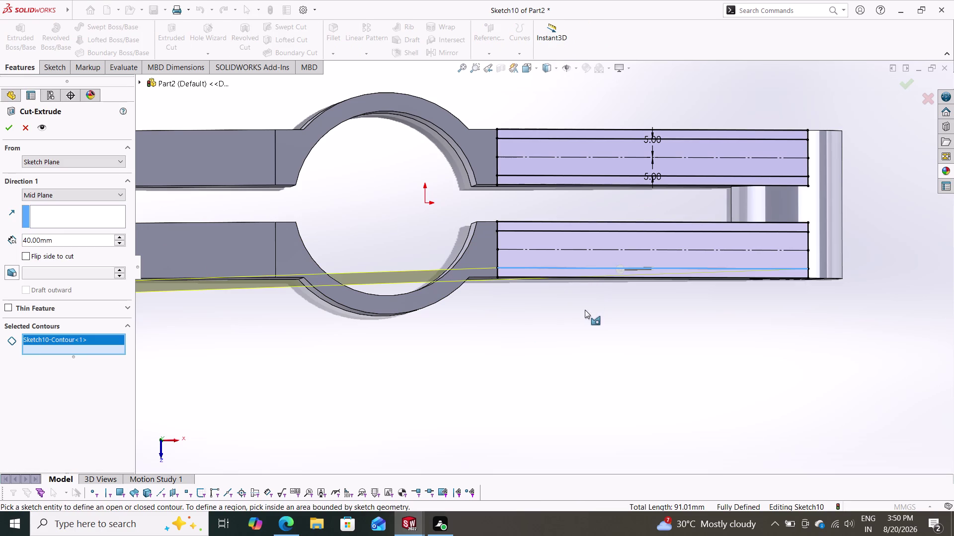
middle_drag(588, 315, 558, 242)
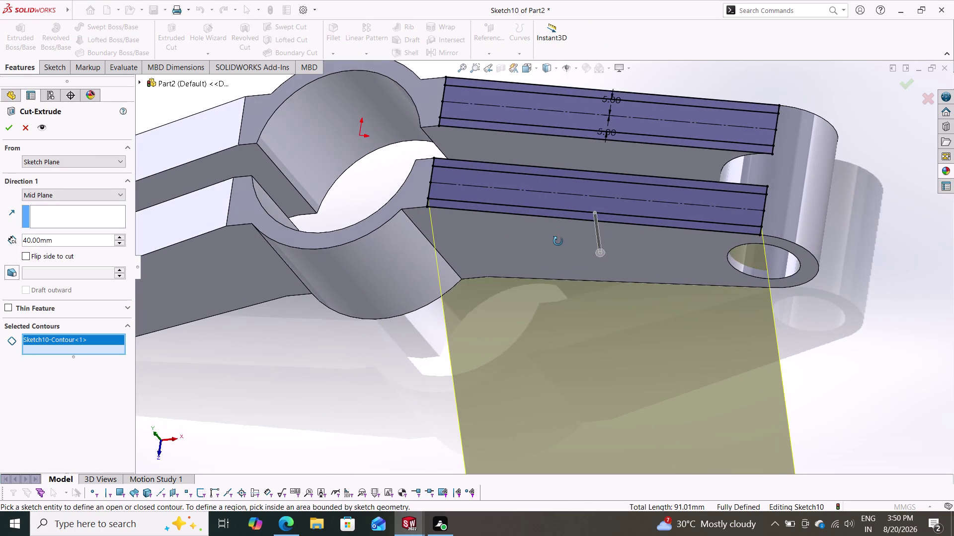
middle_drag(558, 242, 558, 295)
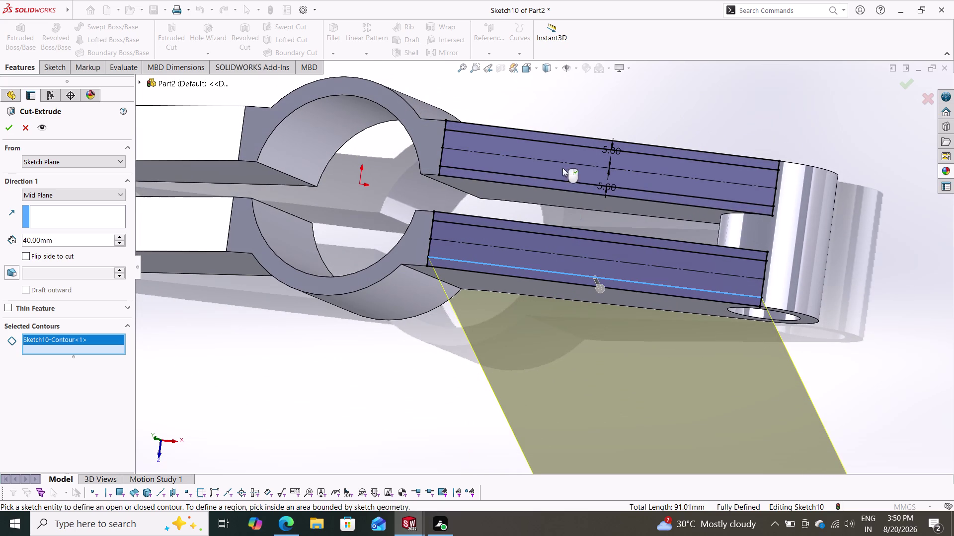
click(533, 227)
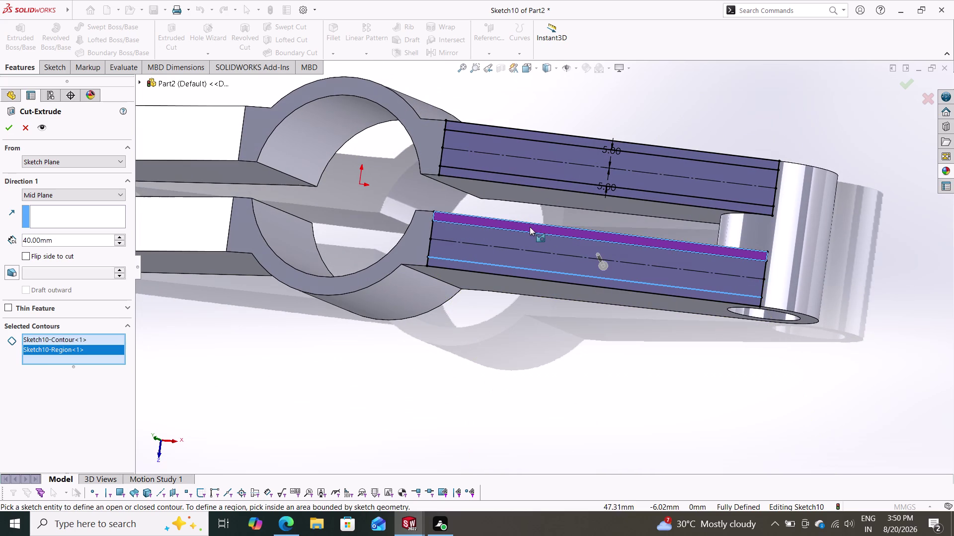
middle_drag(538, 346, 543, 338)
middle_drag(542, 338, 545, 296)
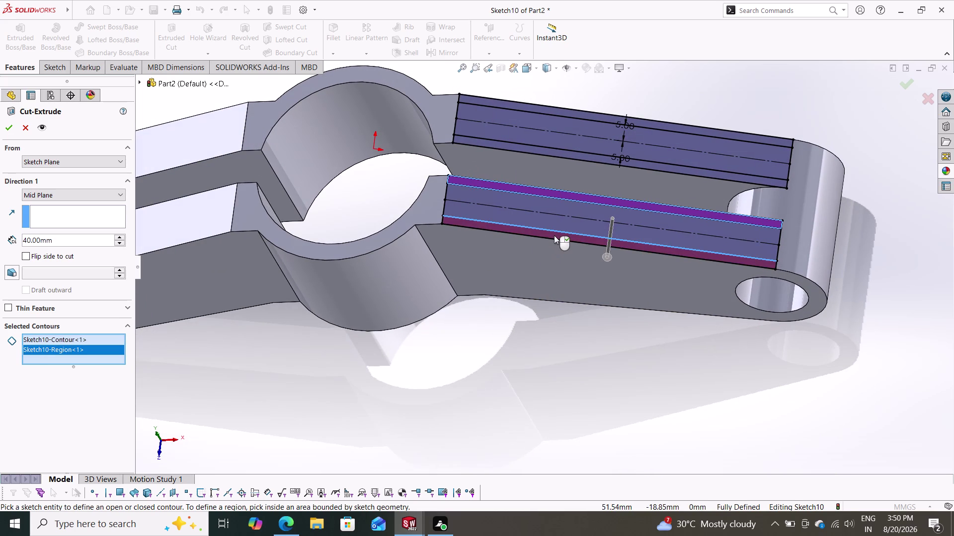
click(554, 235)
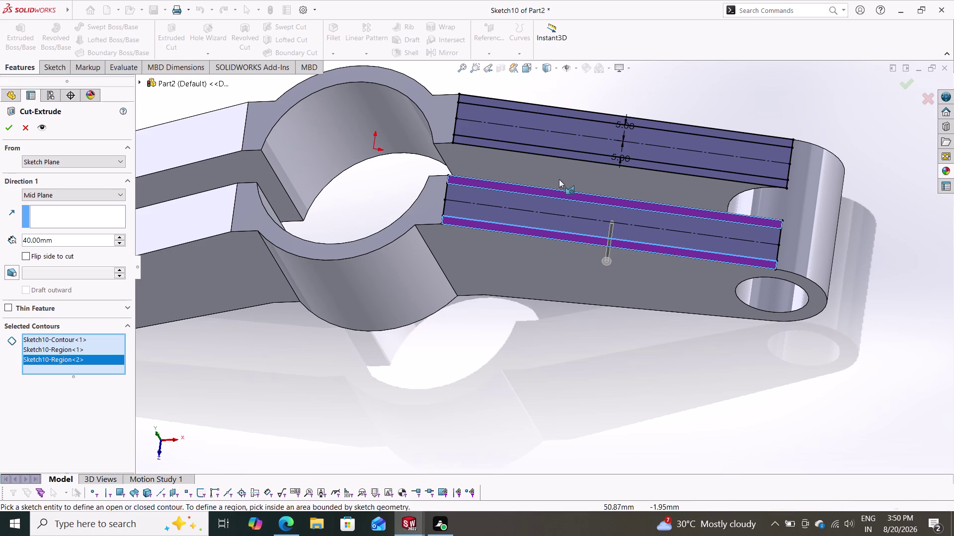
Add the upper arm's strip regions and top edge, then confirm a Through All cut.
click(579, 157)
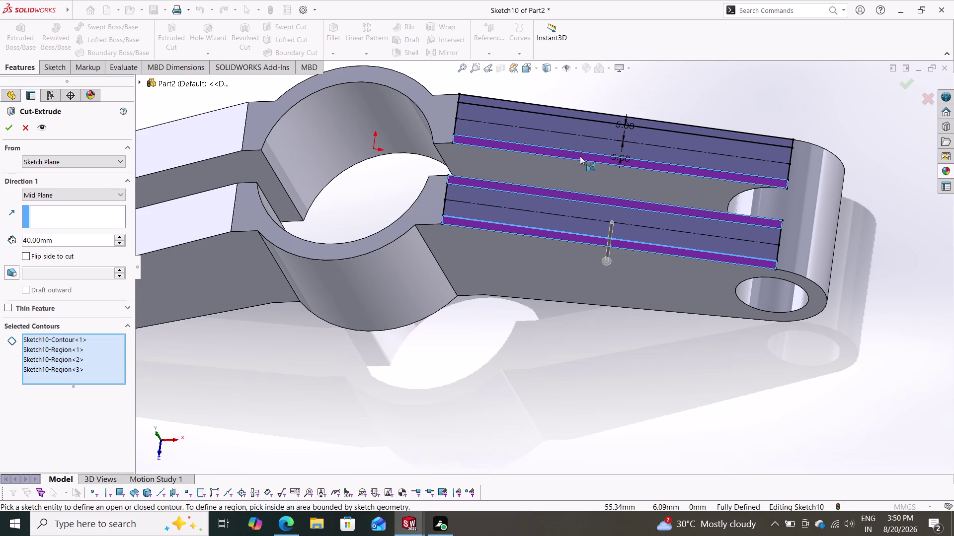
click(598, 115)
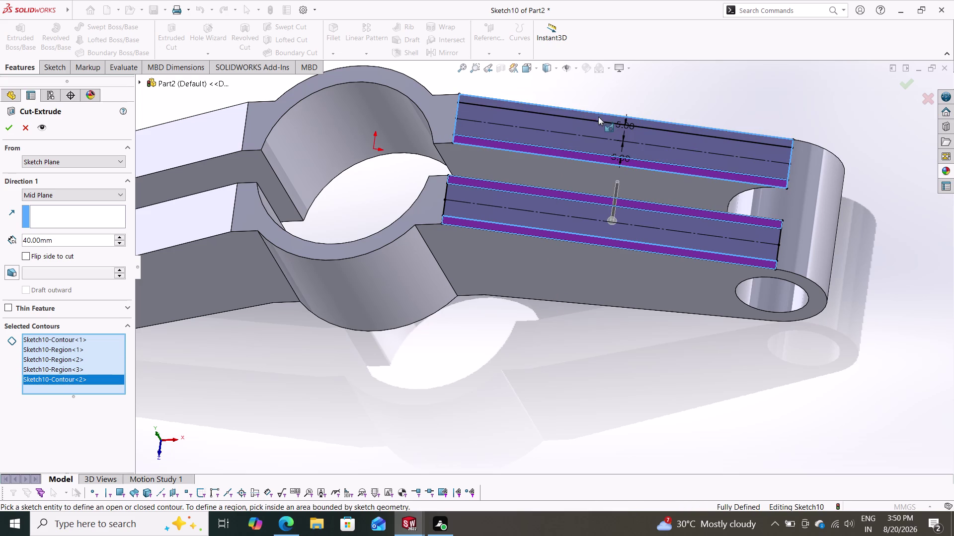
middle_drag(641, 355, 641, 426)
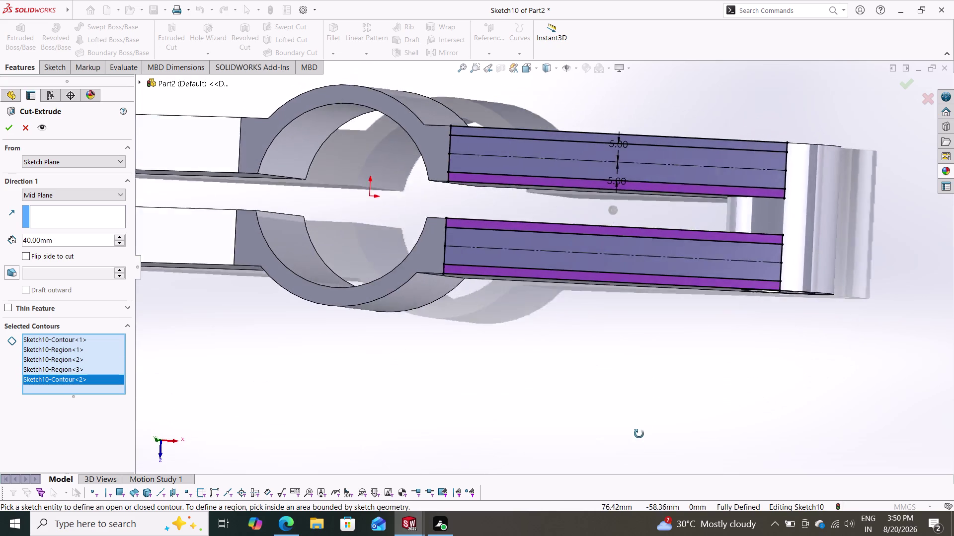
middle_drag(641, 427, 632, 460)
click(578, 169)
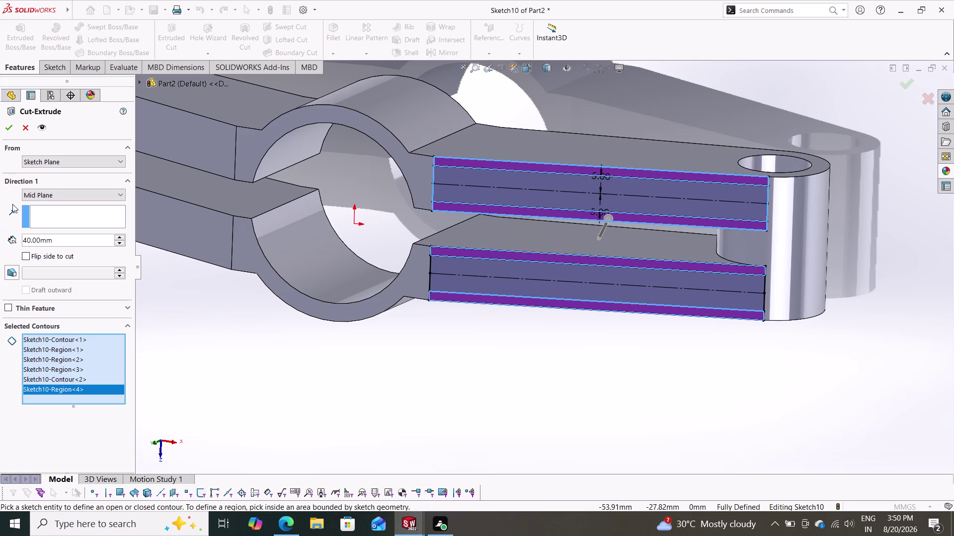
click(52, 192)
click(49, 212)
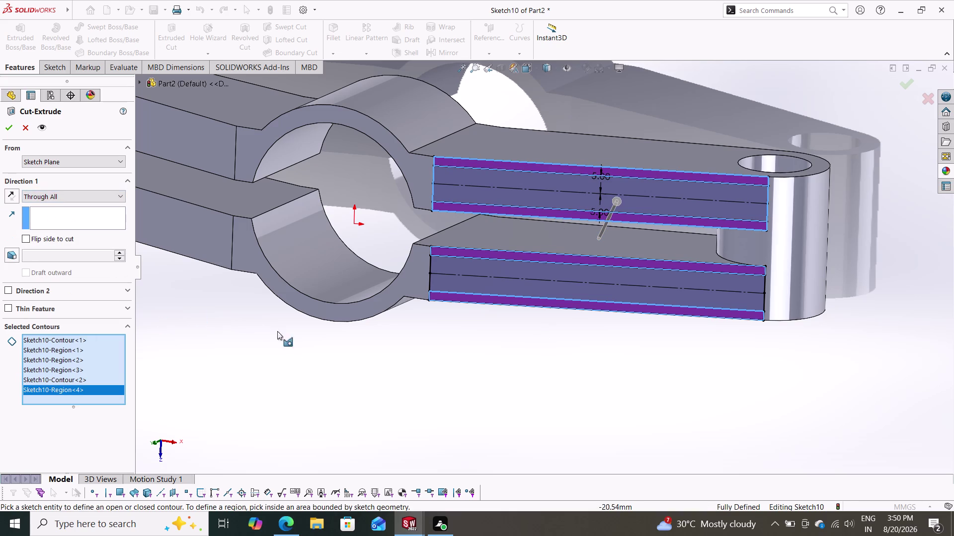
middle_drag(302, 338, 352, 194)
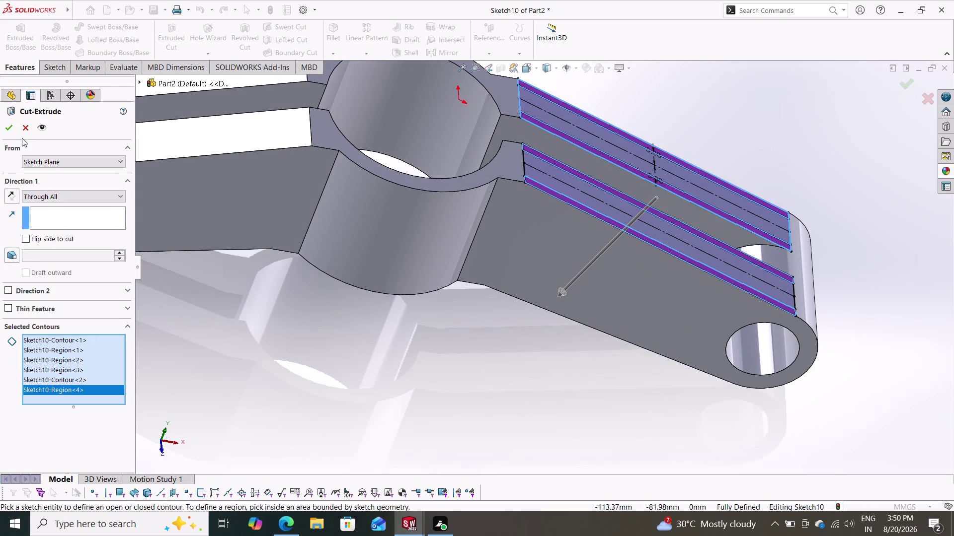
click(11, 128)
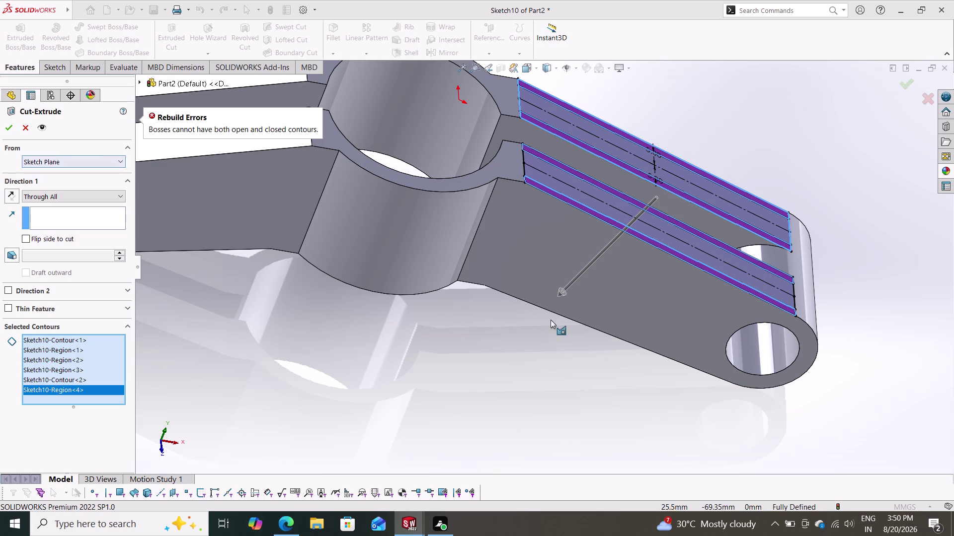
Inspect the slotted arm, then cancel the failed Cut-Extrude.
scroll(down, 3)
middle_drag(597, 342, 584, 322)
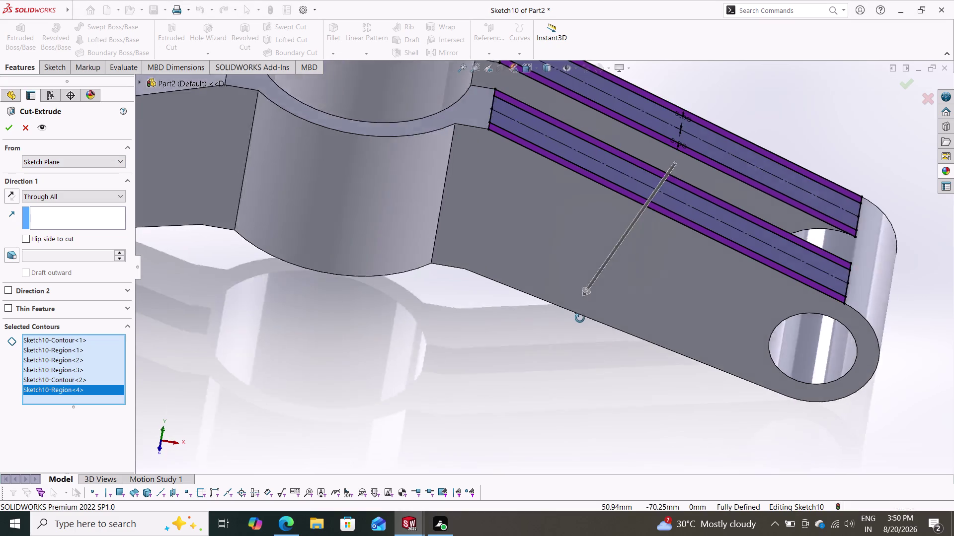
middle_drag(584, 321, 553, 305)
scroll(up, 3)
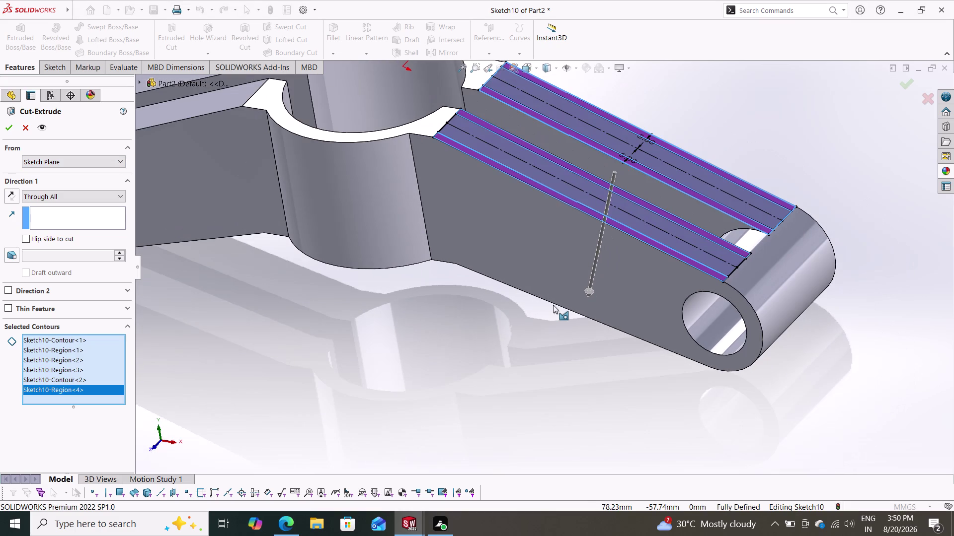
middle_drag(553, 307, 575, 276)
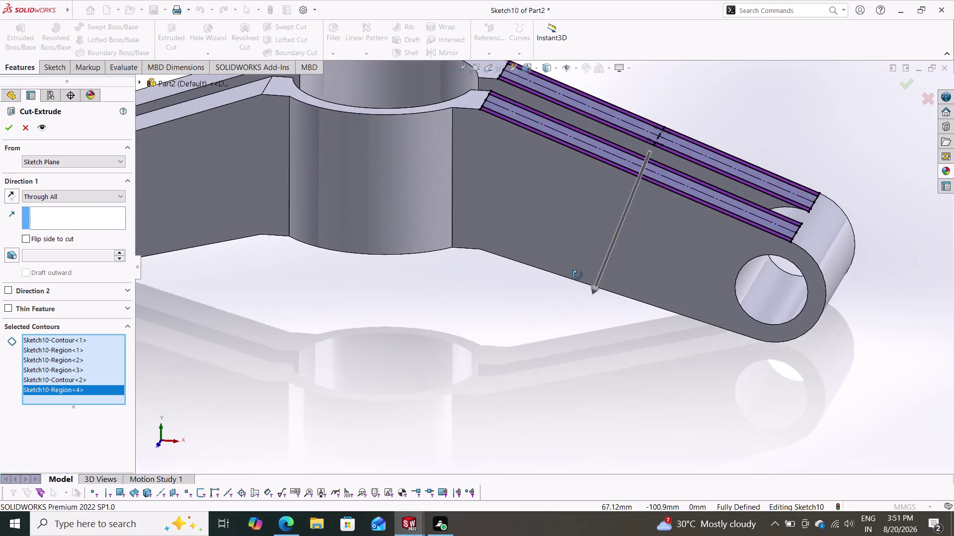
middle_drag(574, 276, 567, 325)
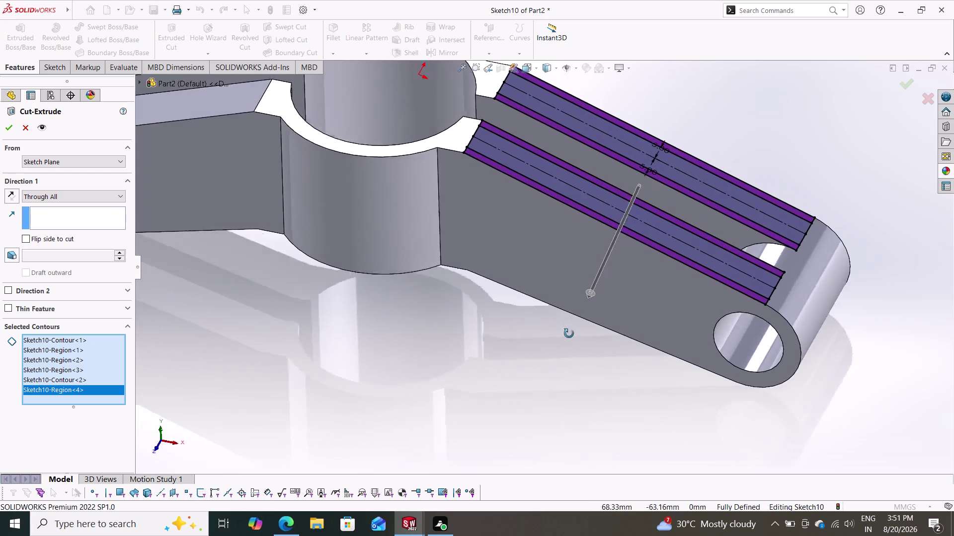
middle_drag(567, 325, 590, 375)
key(ctrl+z)
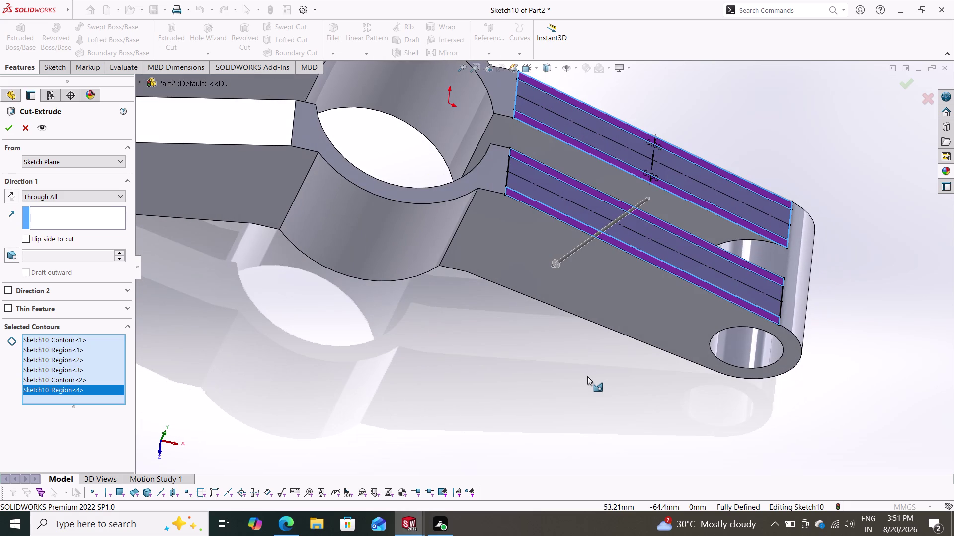
key(Escape)
key(Escape)
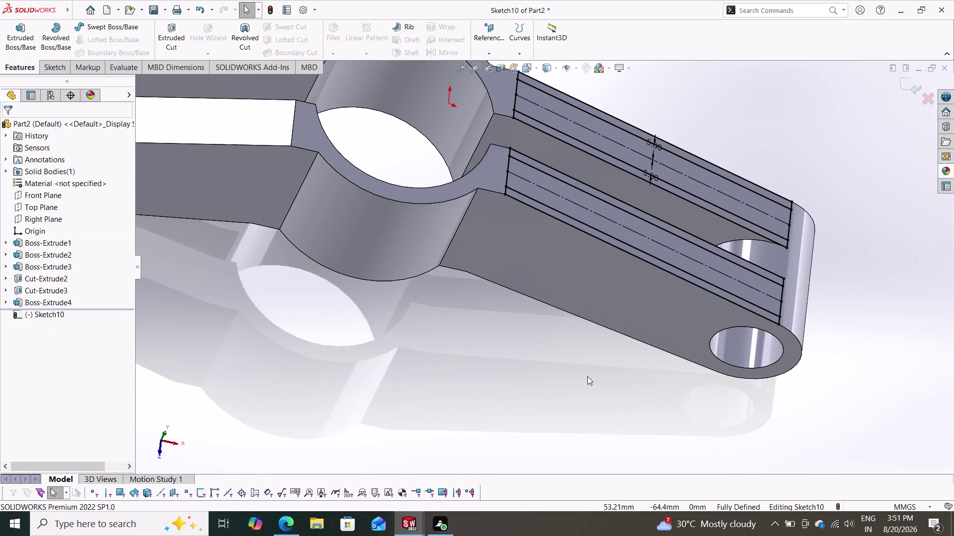
Undo Sketch10 and Boss-Extrude4, returning the part to the Sketch9 state.
key(ctrl+z)
key(ctrl+z)
key(ctrl+z)
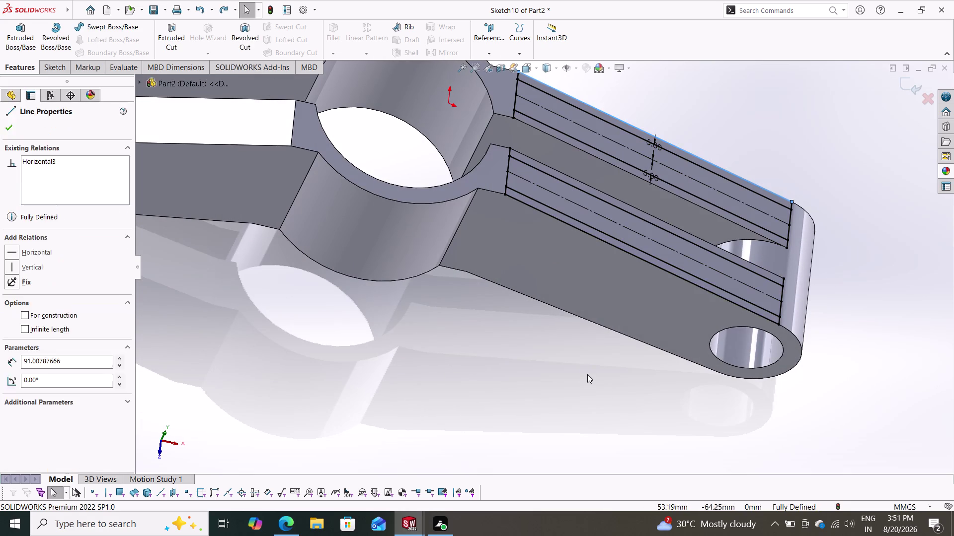
key(ctrl+z)
key(ctrl+z)
key(ctrl+z)
key(ctrl+z)
key(ctrl+z)
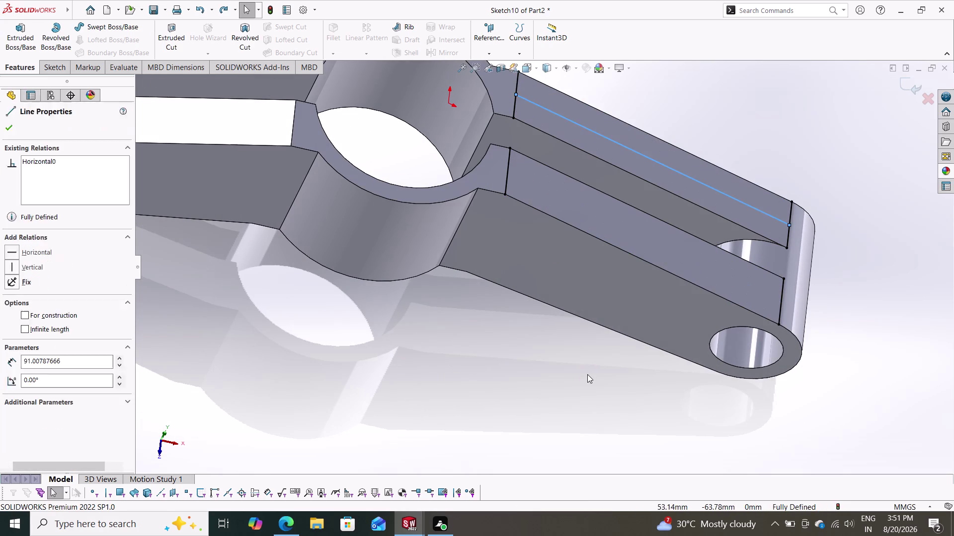
key(ctrl+z)
key(ctrl+z)
key(ctrl+z)
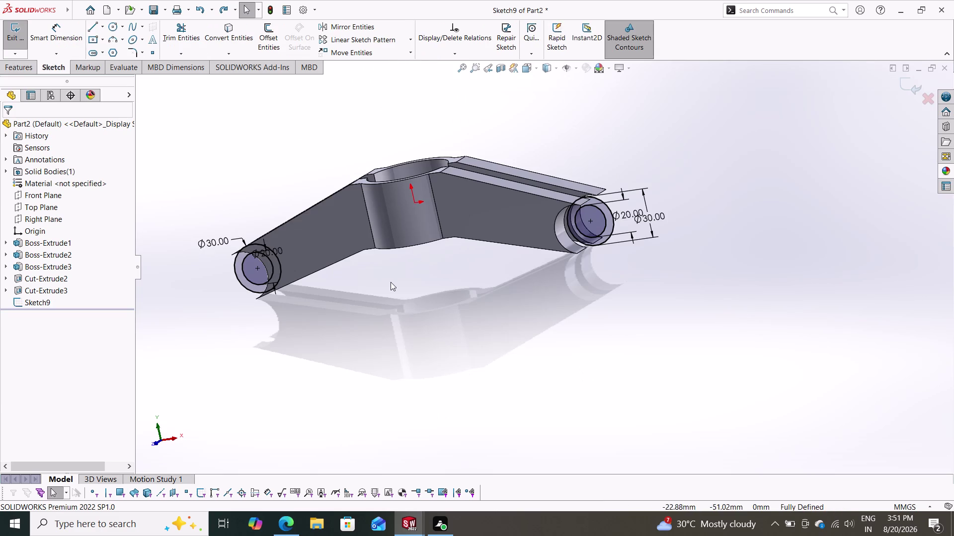
View the clamp from above and exit the Sketch9 edit.
middle_drag(403, 286, 430, 374)
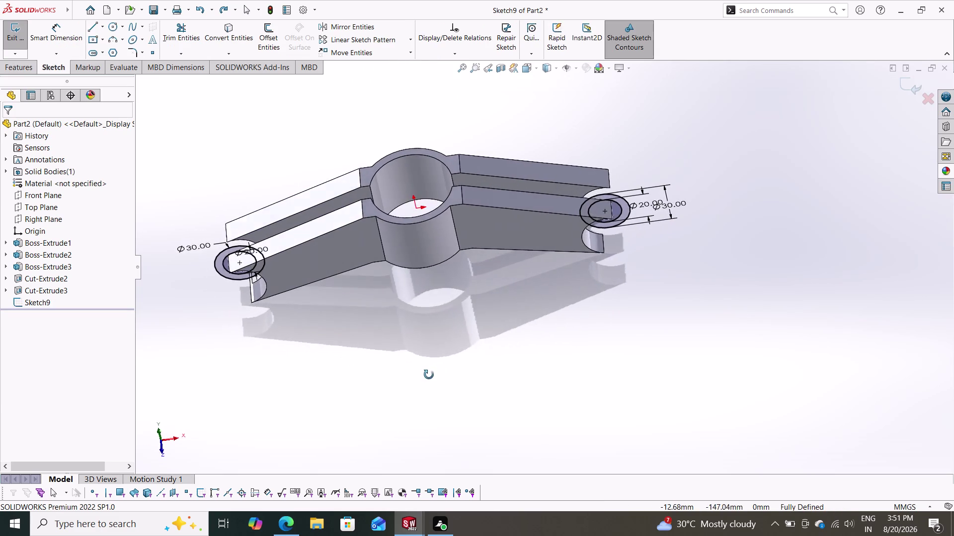
middle_drag(430, 374, 440, 446)
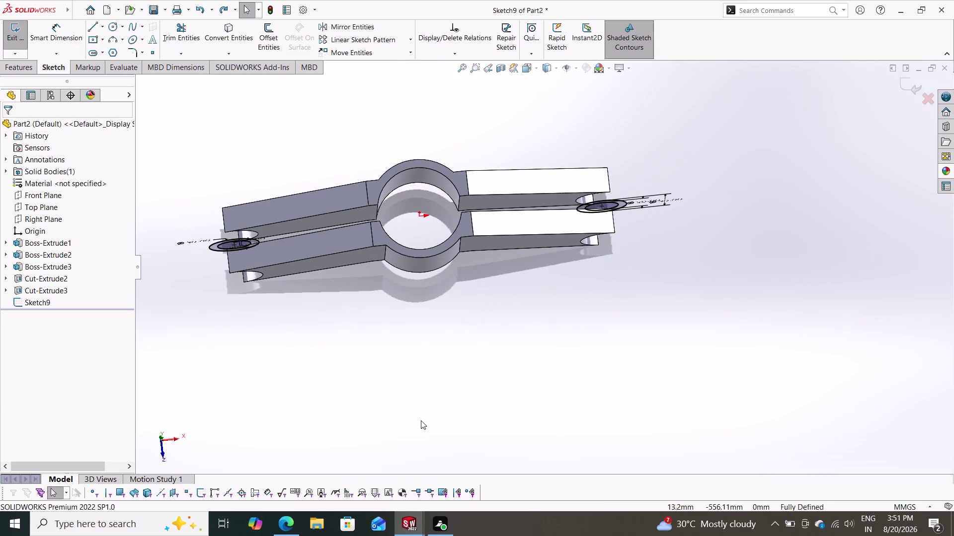
key(Escape)
key(Escape)
key(Escape)
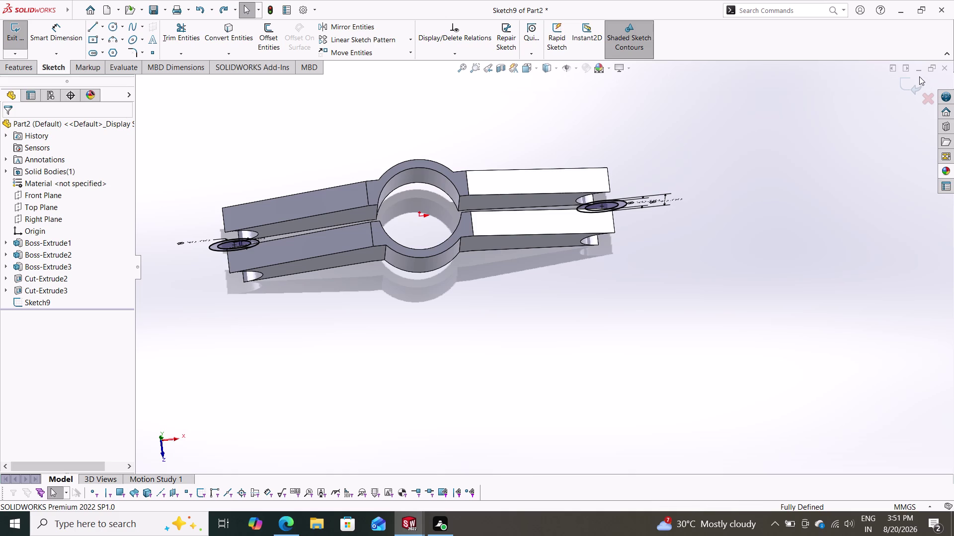
click(914, 85)
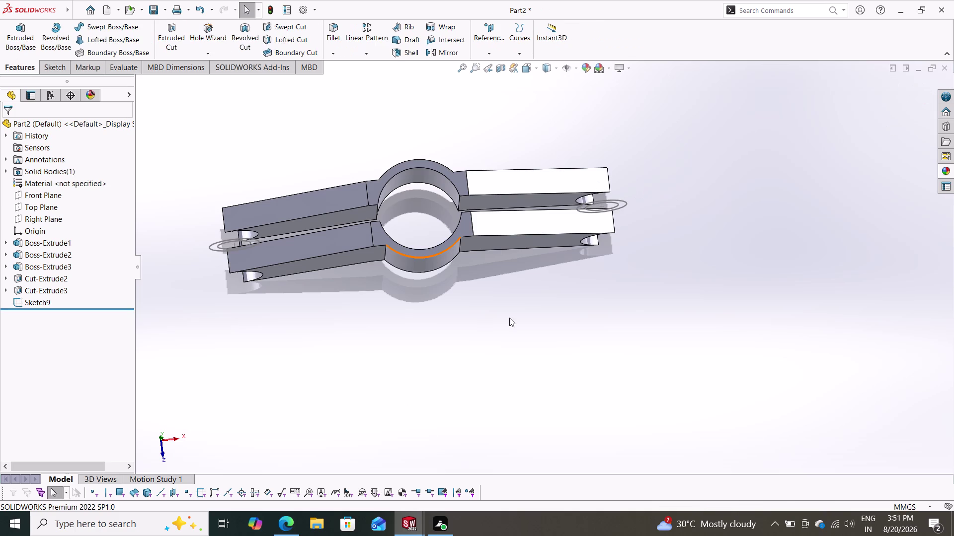
Start a new sketch on the arm face, viewed flat onto the clamp top.
click(532, 227)
click(579, 196)
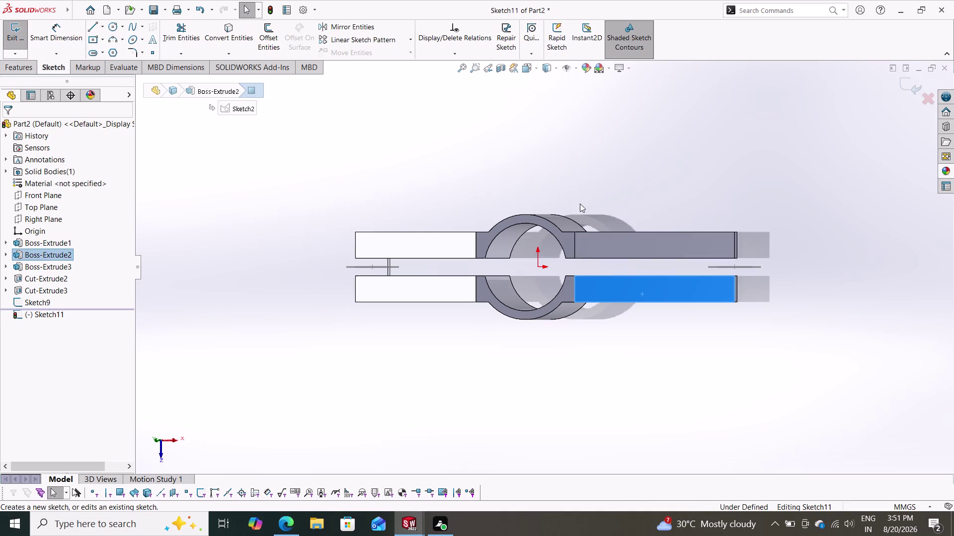
key(Escape)
middle_drag(638, 329, 646, 330)
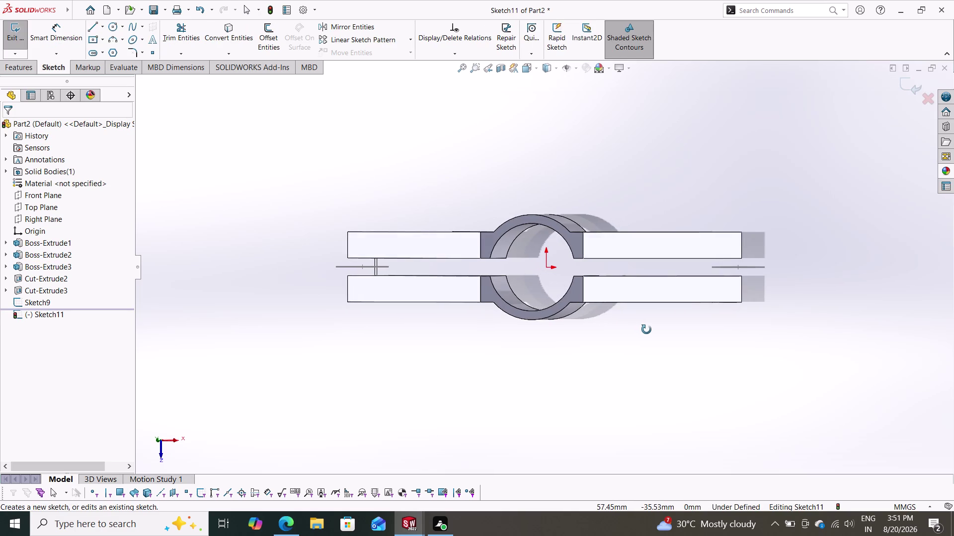
middle_drag(646, 330, 652, 330)
scroll(down, 3)
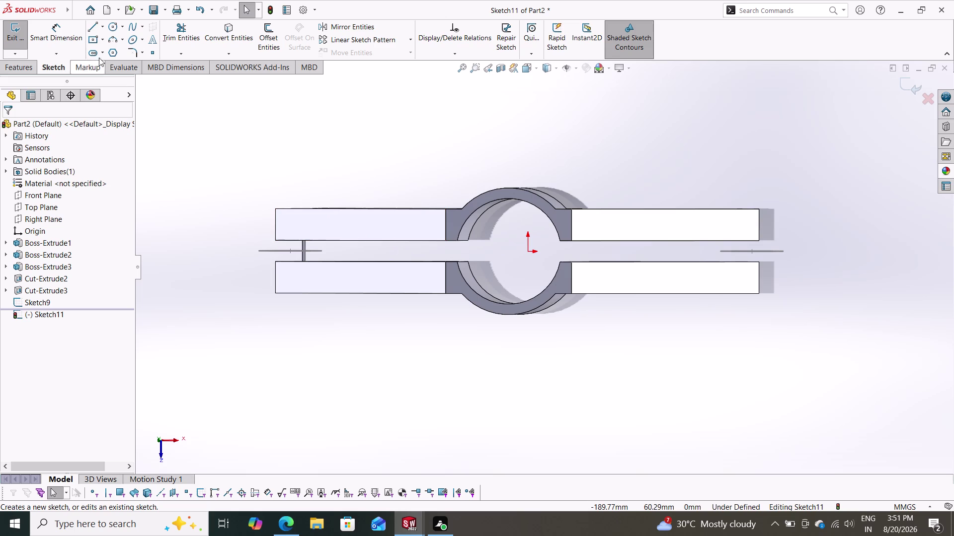
drag(232, 34, 234, 41)
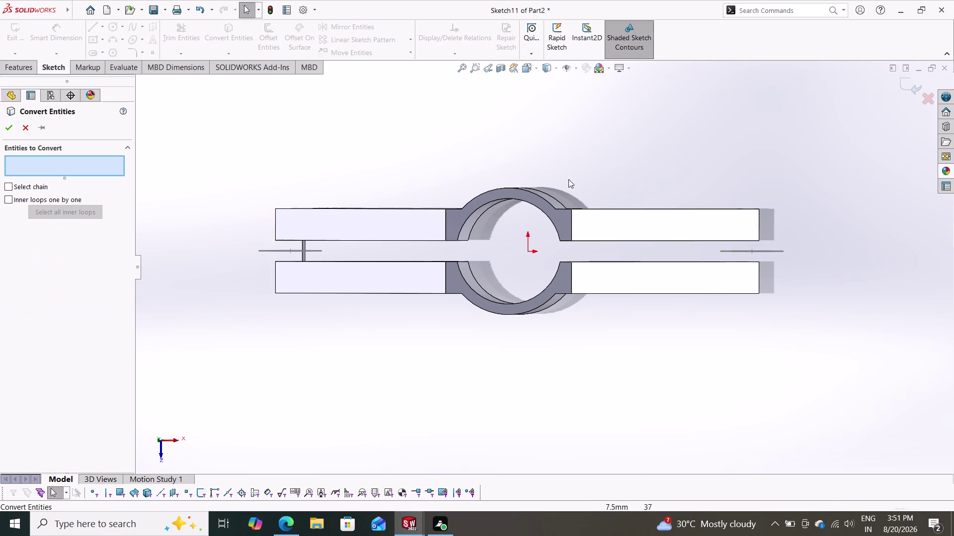
Convert the eight edges of both right-hand arms into the sketch.
click(572, 228)
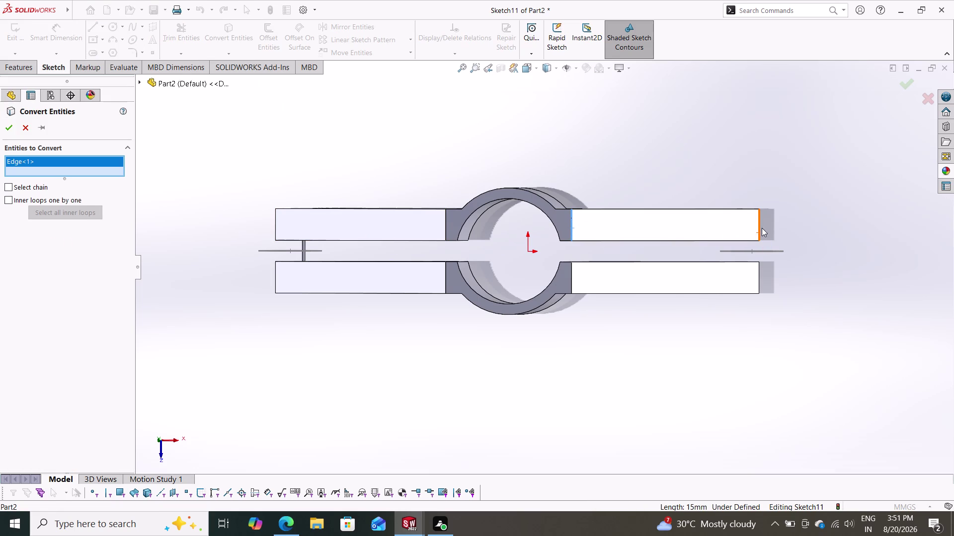
click(759, 225)
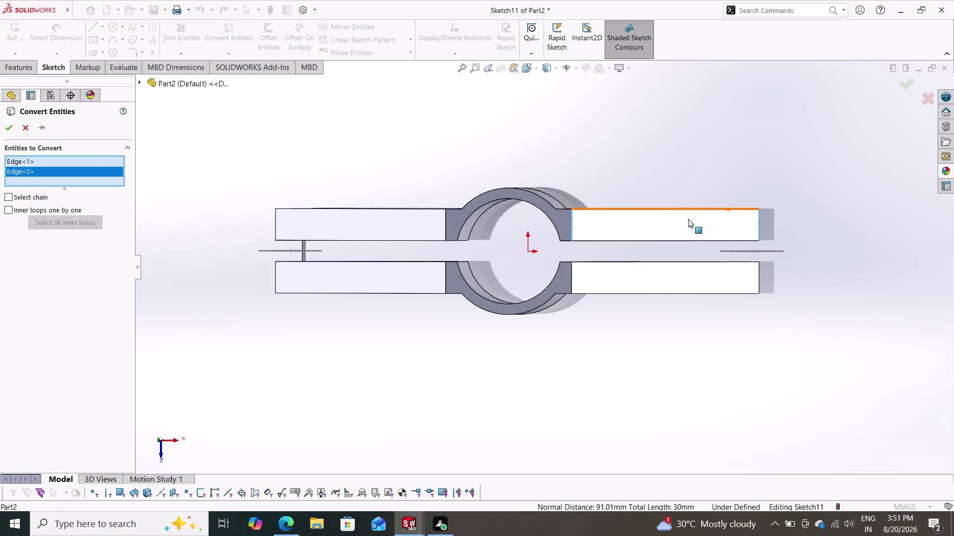
click(668, 208)
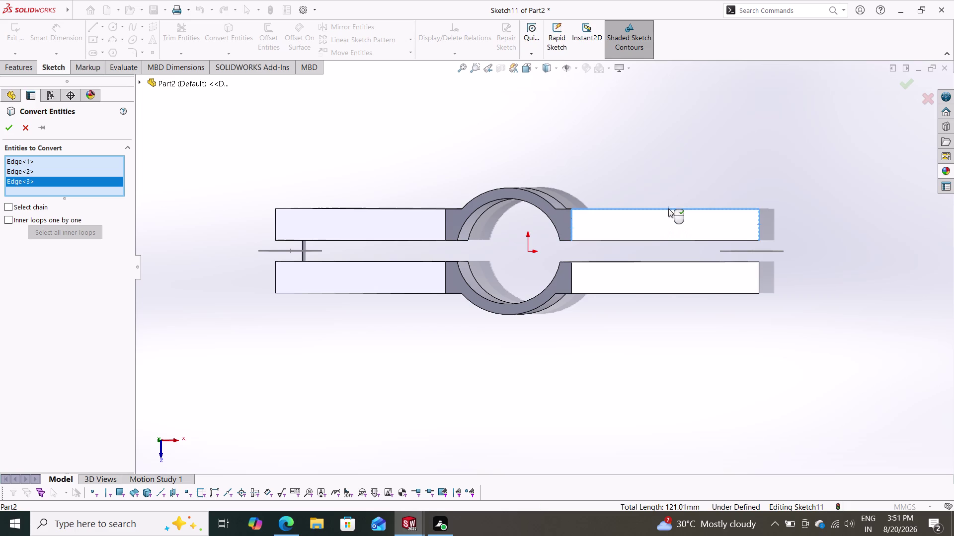
click(659, 240)
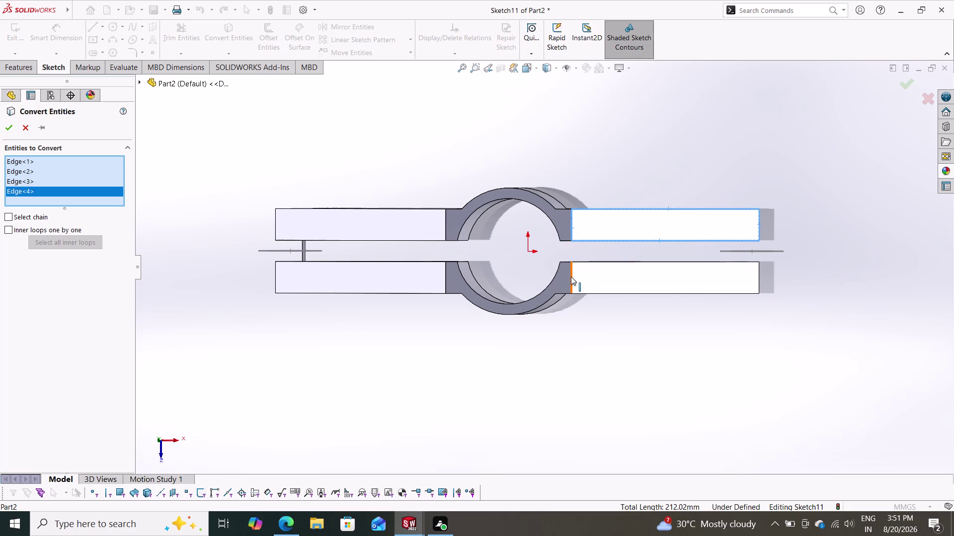
click(571, 276)
click(608, 261)
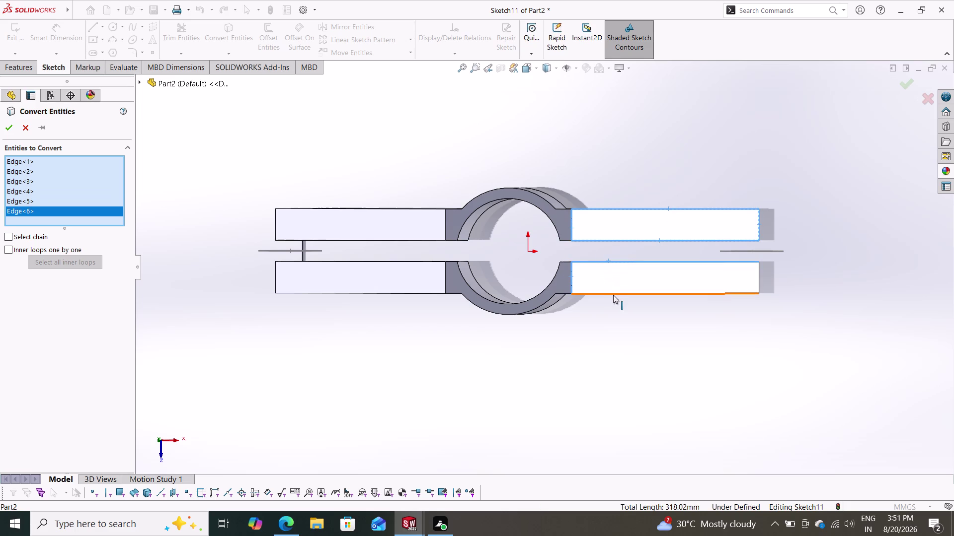
click(616, 293)
click(758, 276)
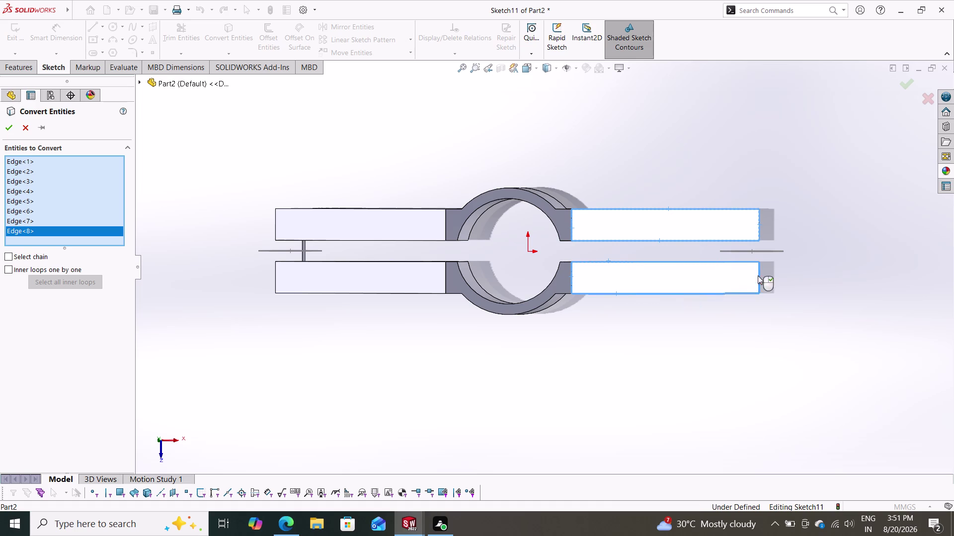
click(7, 127)
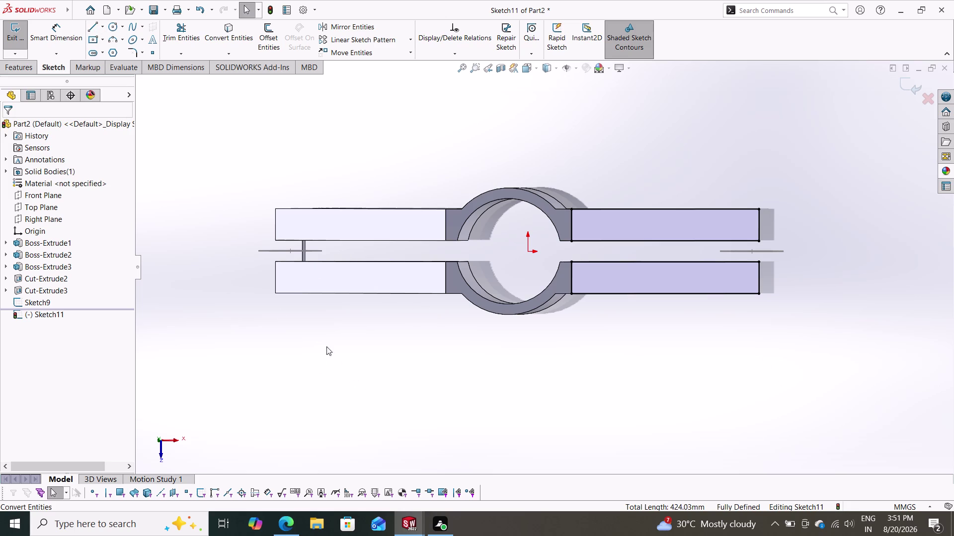
click(98, 23)
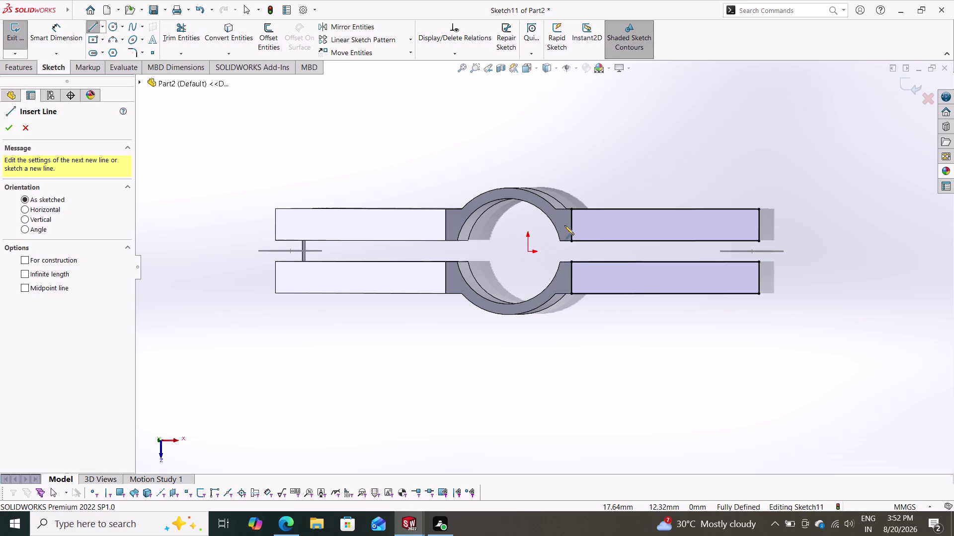
Draw a centre line along each right-hand arm, from inner to outer end.
click(571, 223)
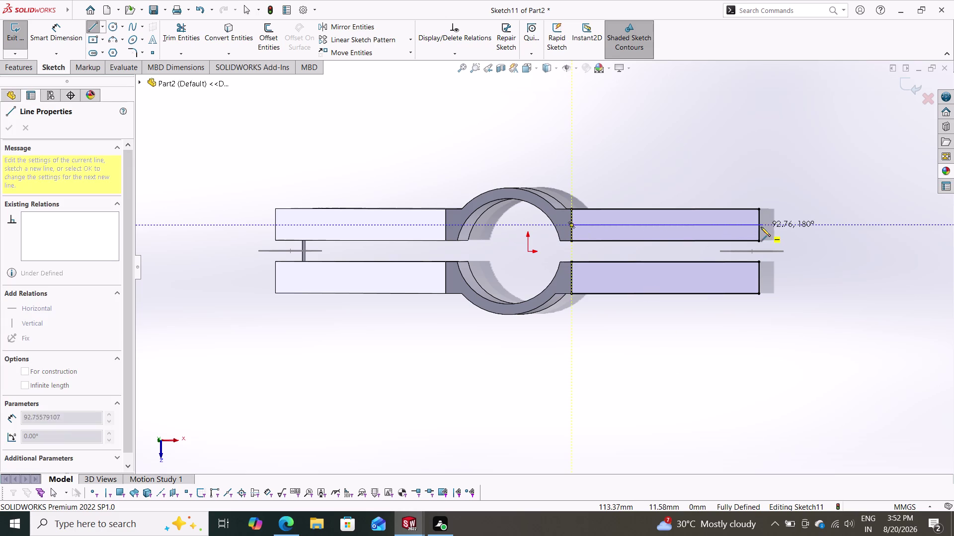
click(759, 226)
double_click(628, 391)
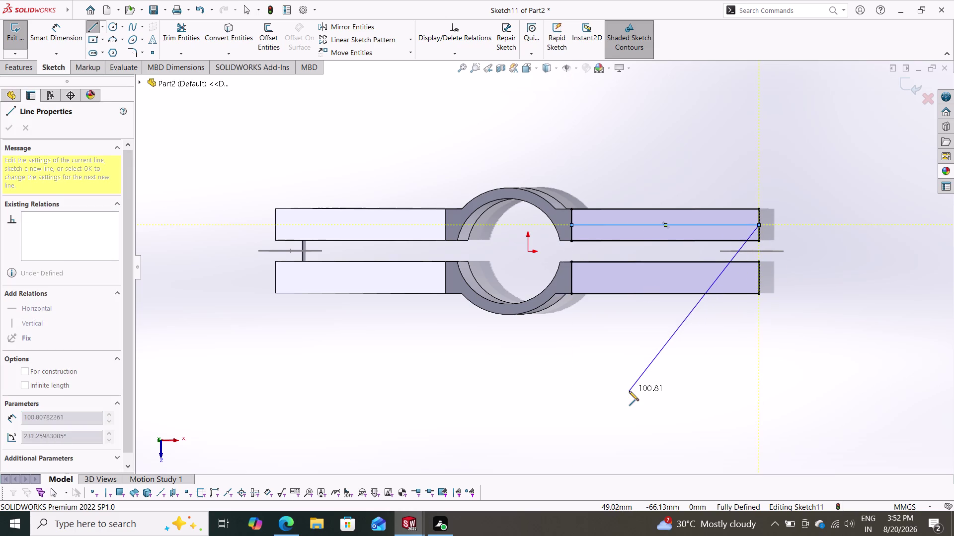
click(573, 279)
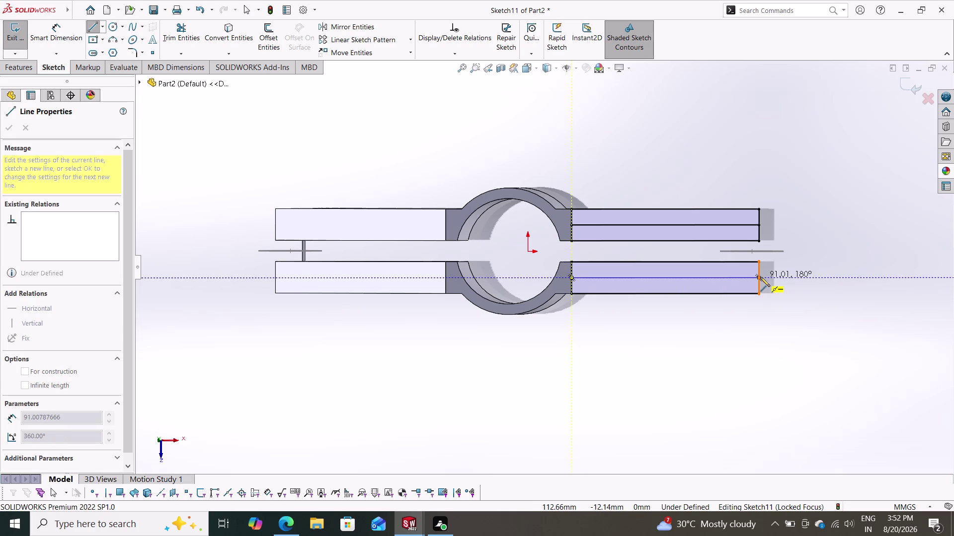
click(760, 277)
double_click(669, 419)
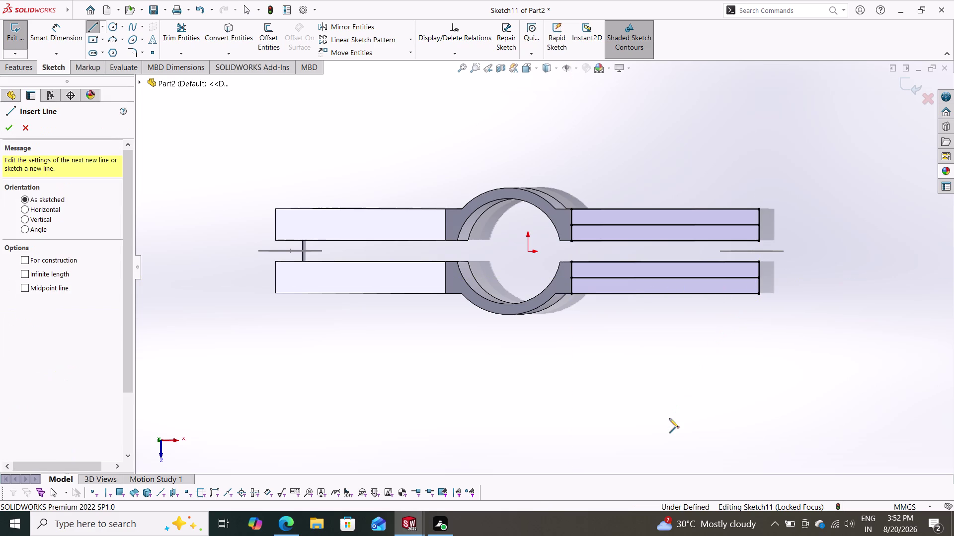
key(Escape)
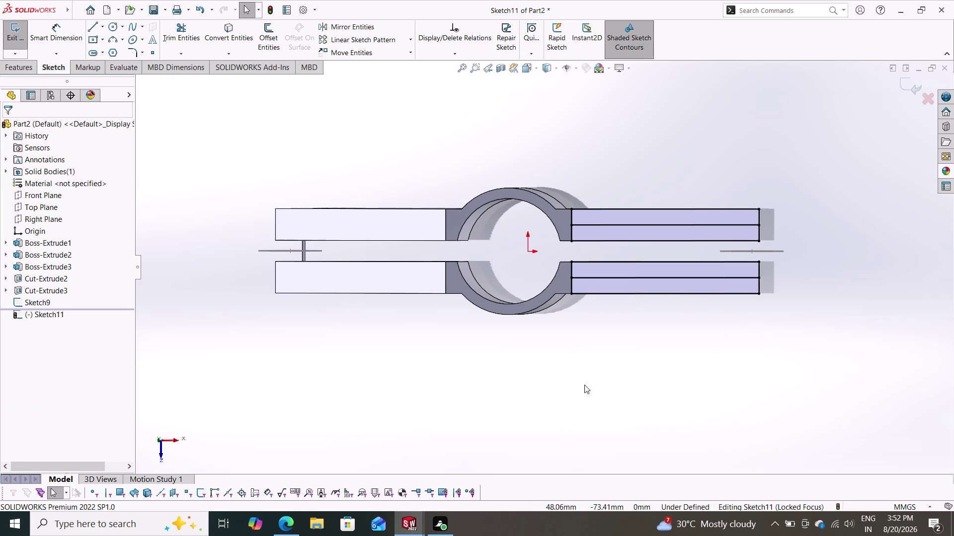
Offset the arm centre lines 5 mm in both directions.
click(279, 30)
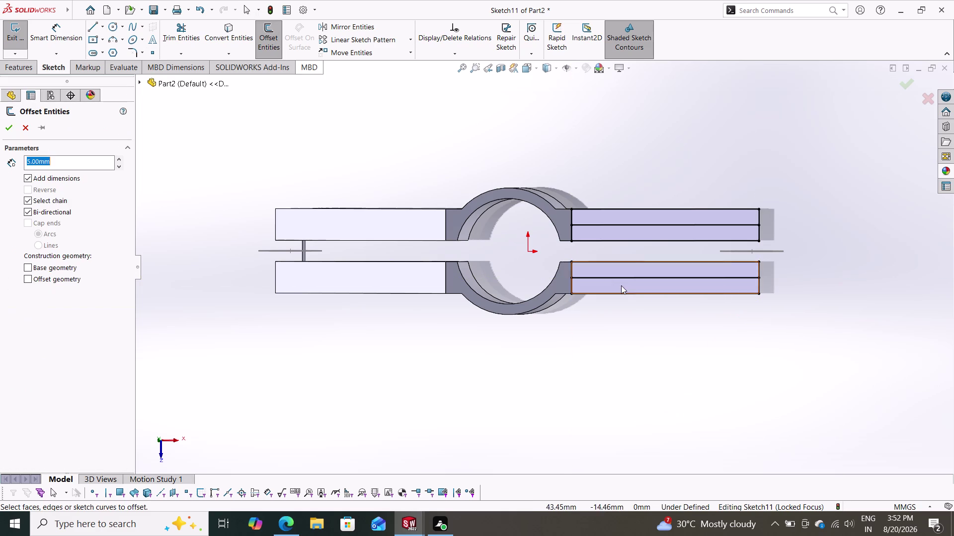
click(638, 278)
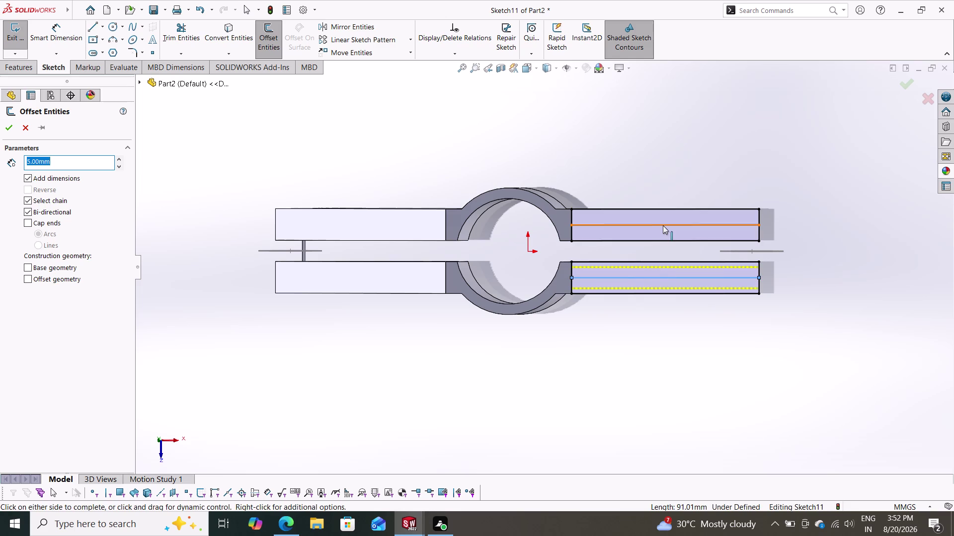
click(663, 226)
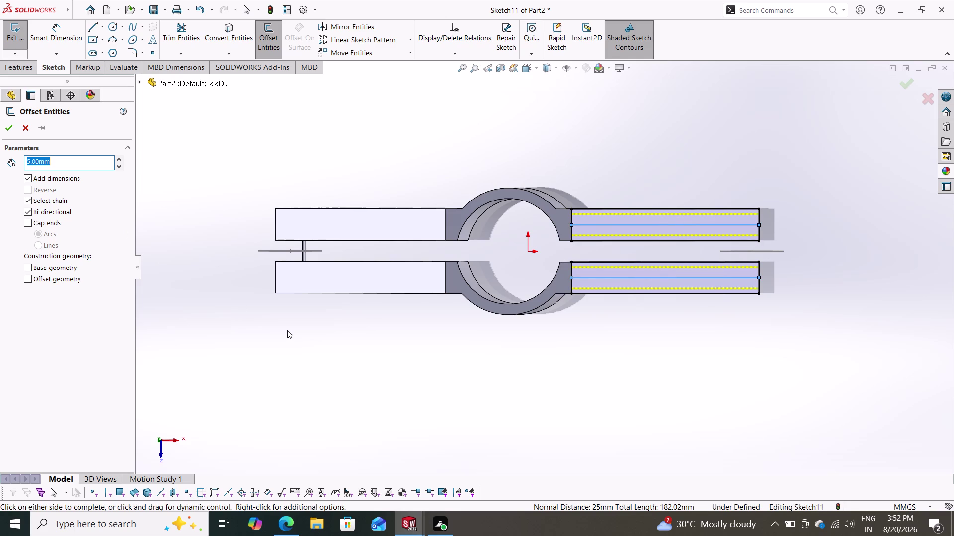
click(8, 129)
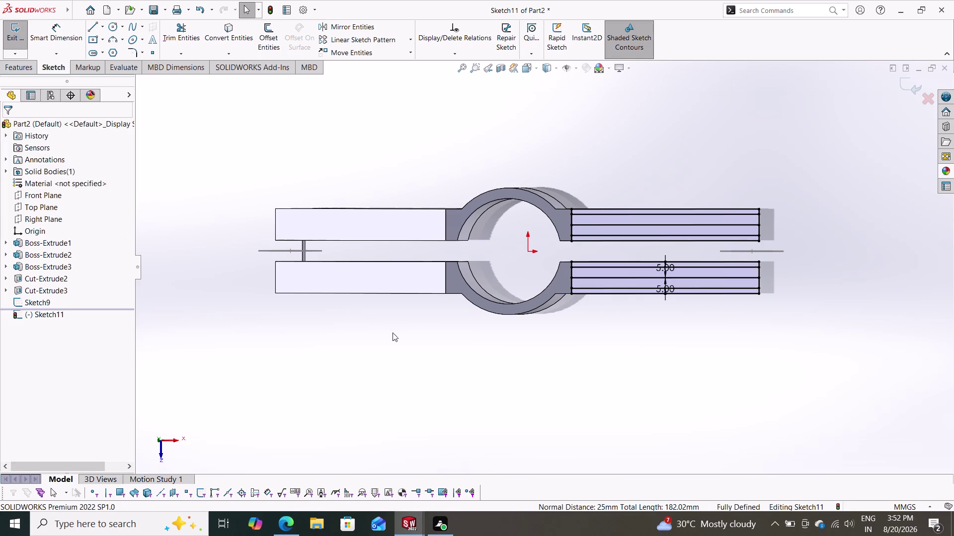
Make both arm centre lines construction geometry.
click(619, 279)
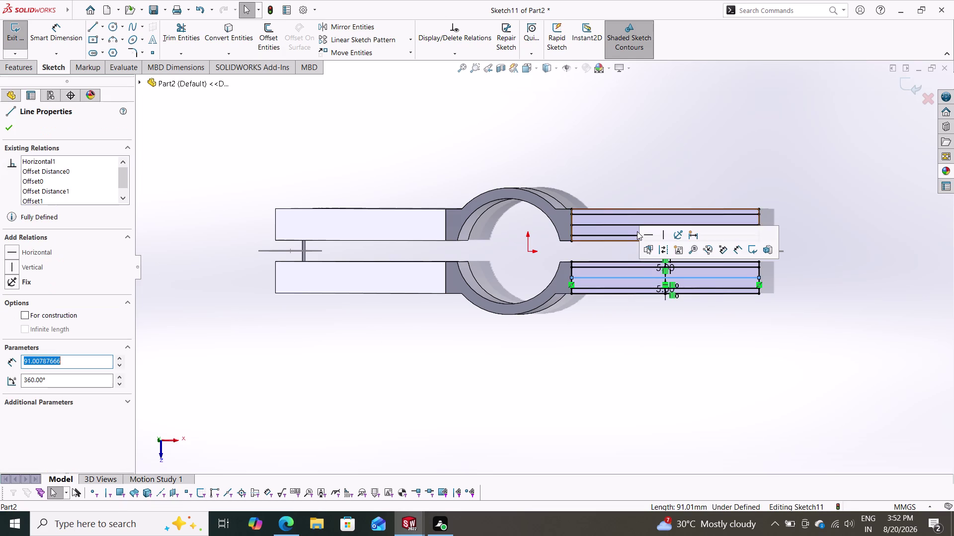
click(621, 226)
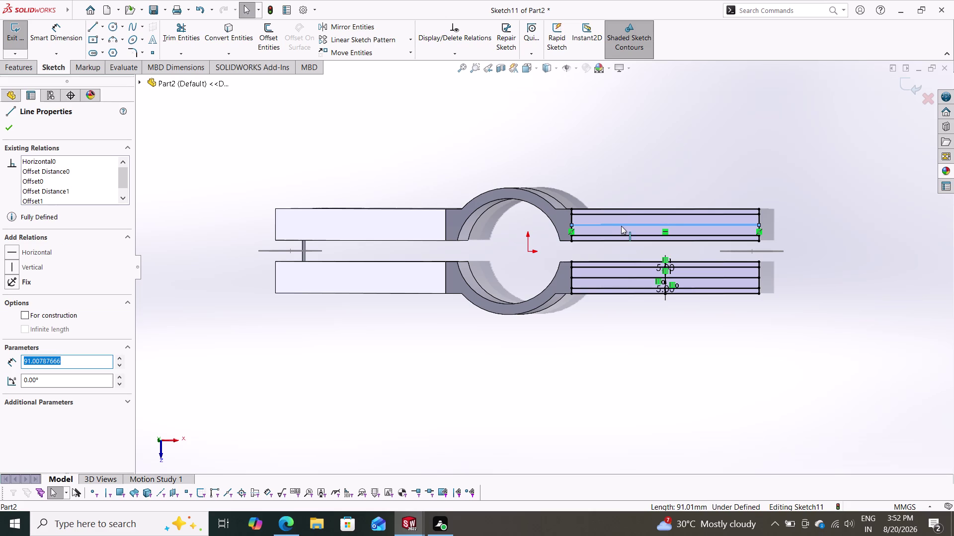
click(615, 278)
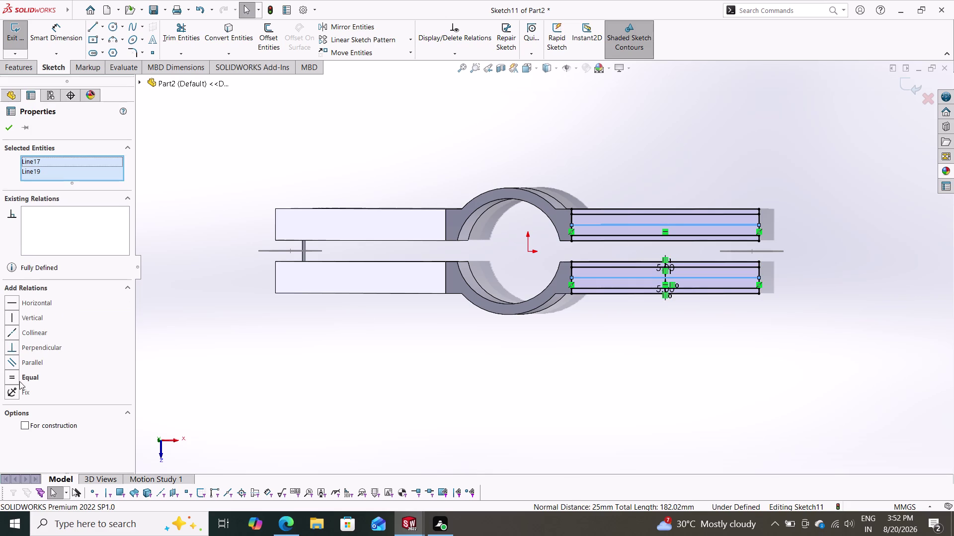
click(27, 427)
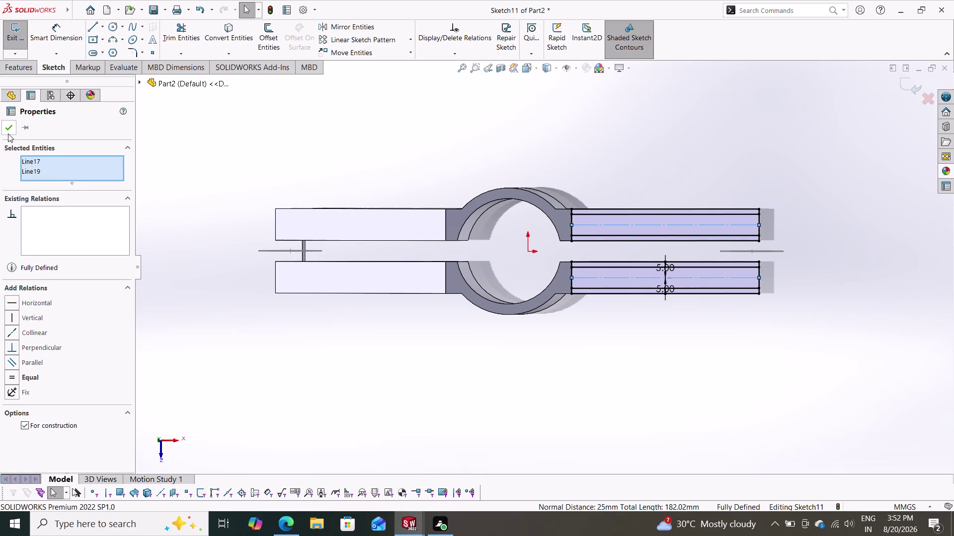
click(9, 133)
key(Escape)
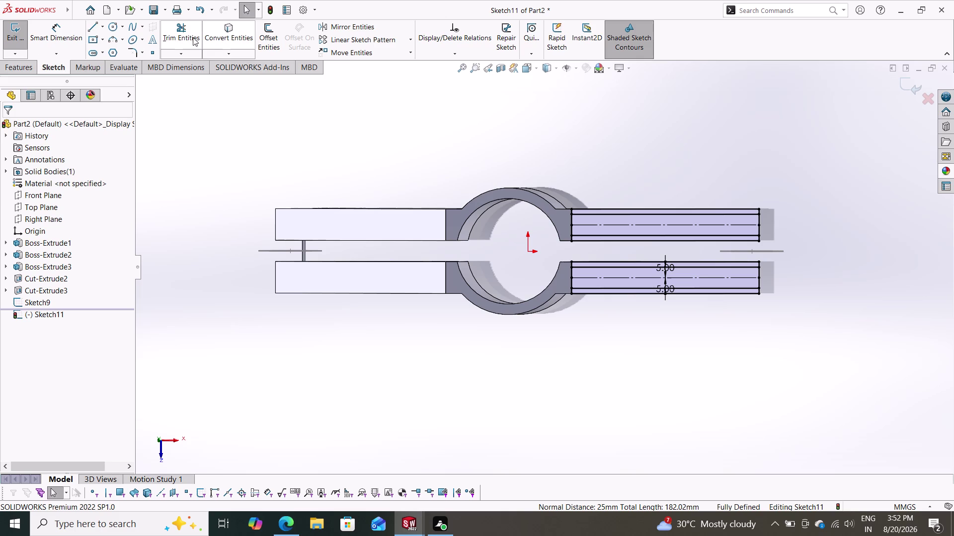
Close Trim Entities unused and begin a Cut-Extrude from Sketch11.
click(186, 35)
scroll(down, 3)
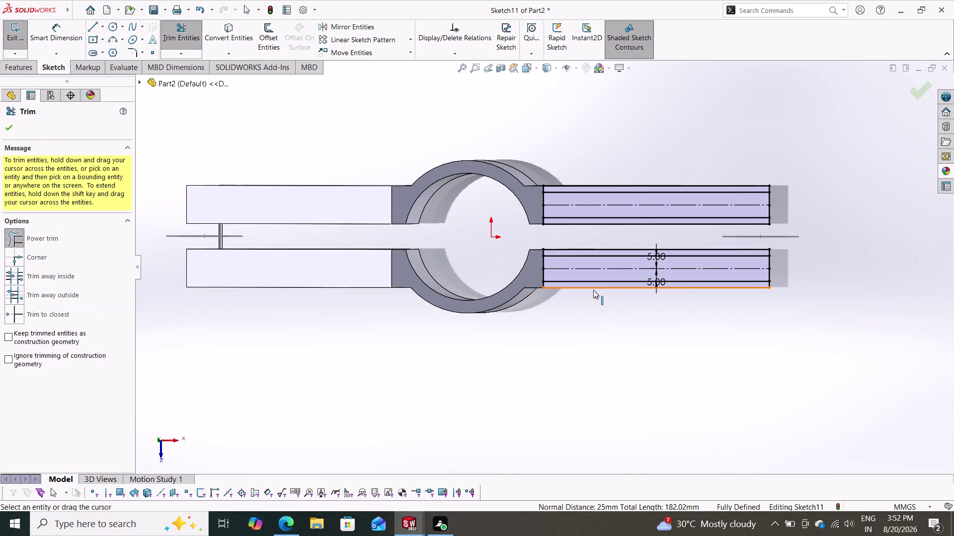
scroll(down, 3)
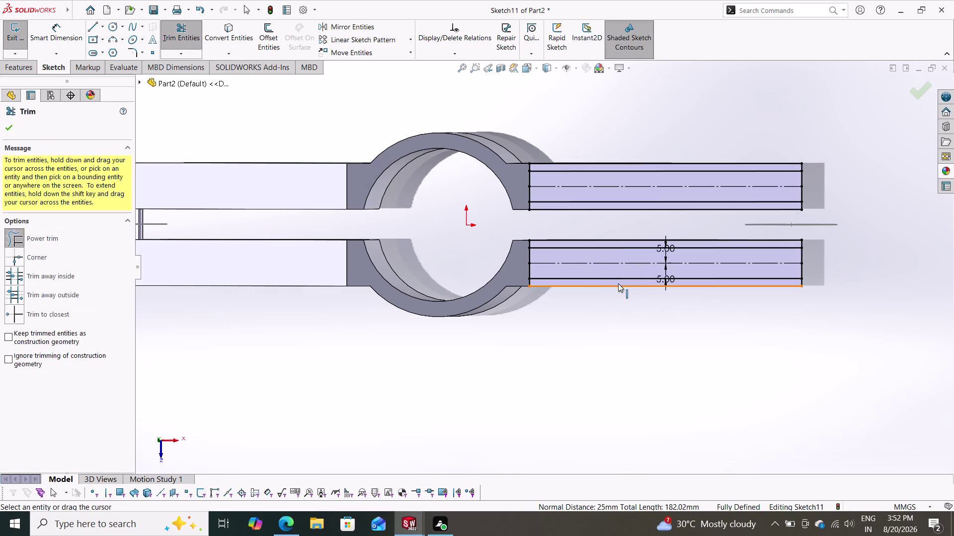
click(620, 283)
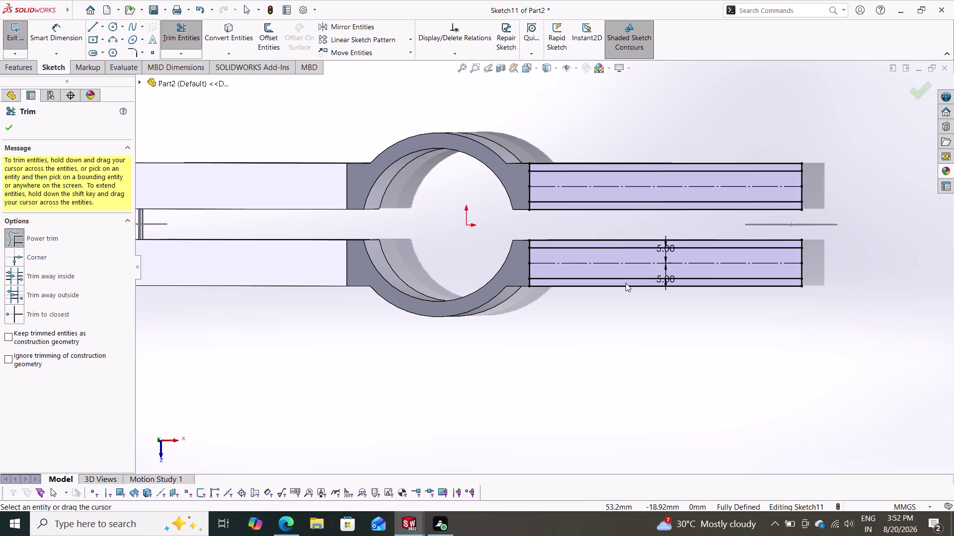
click(4, 124)
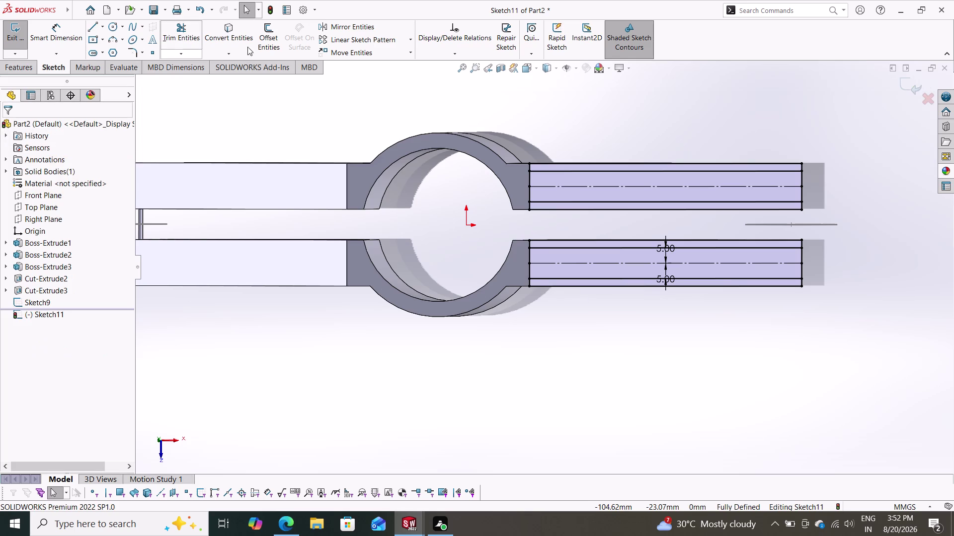
click(6, 64)
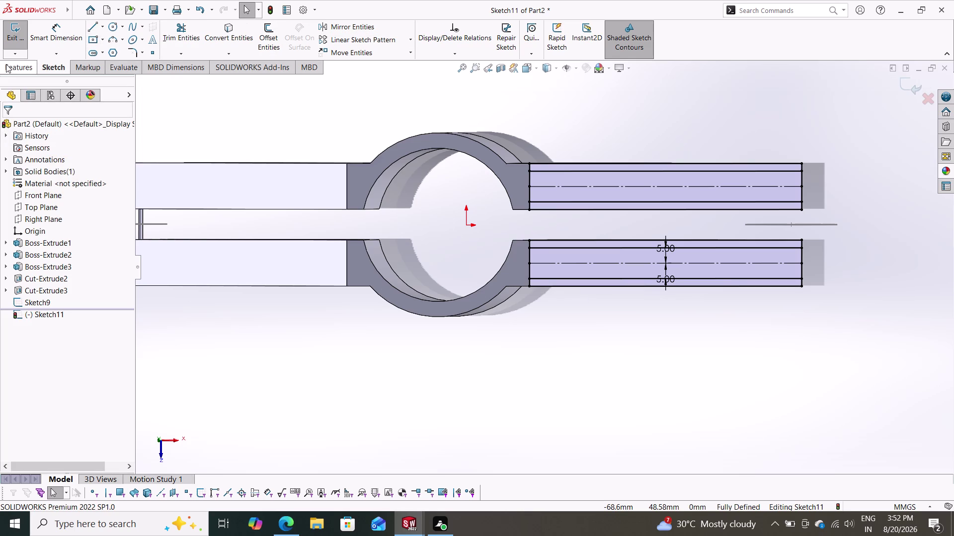
click(166, 33)
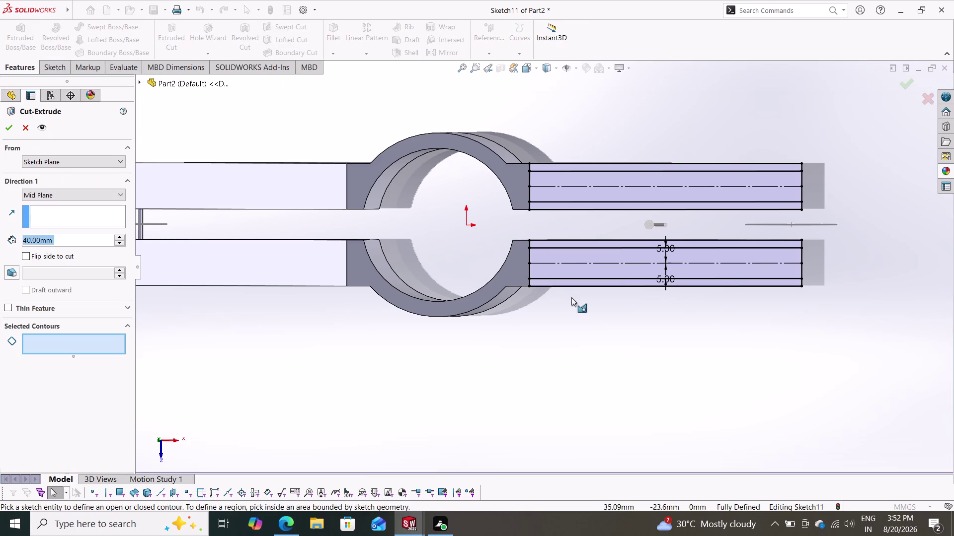
Cut the four Sketch11 strip regions Through All and inspect the slotted arms.
click(604, 283)
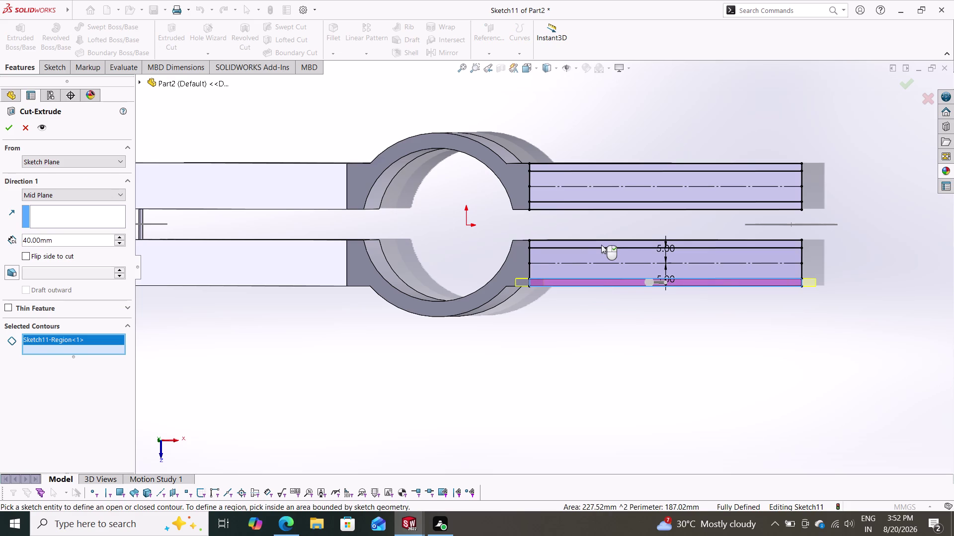
click(601, 244)
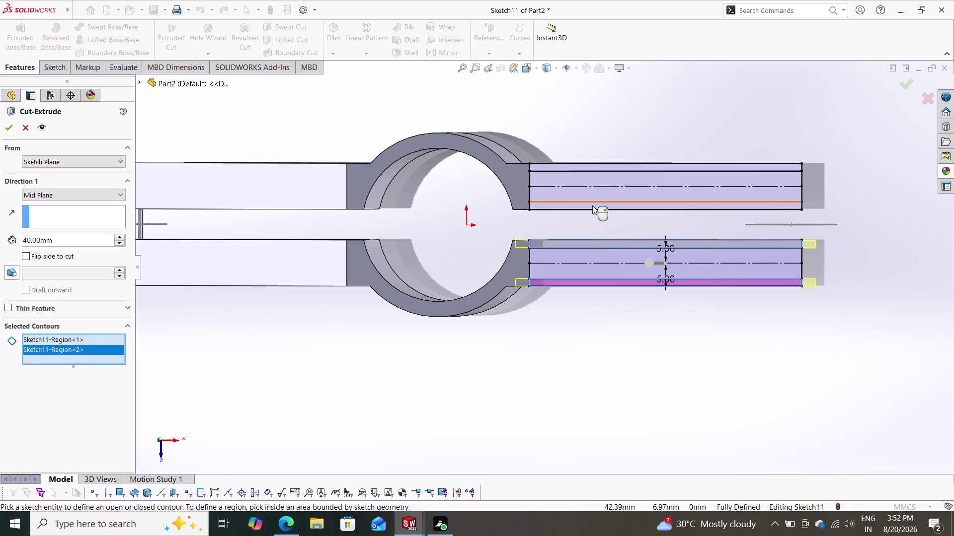
click(592, 206)
click(589, 167)
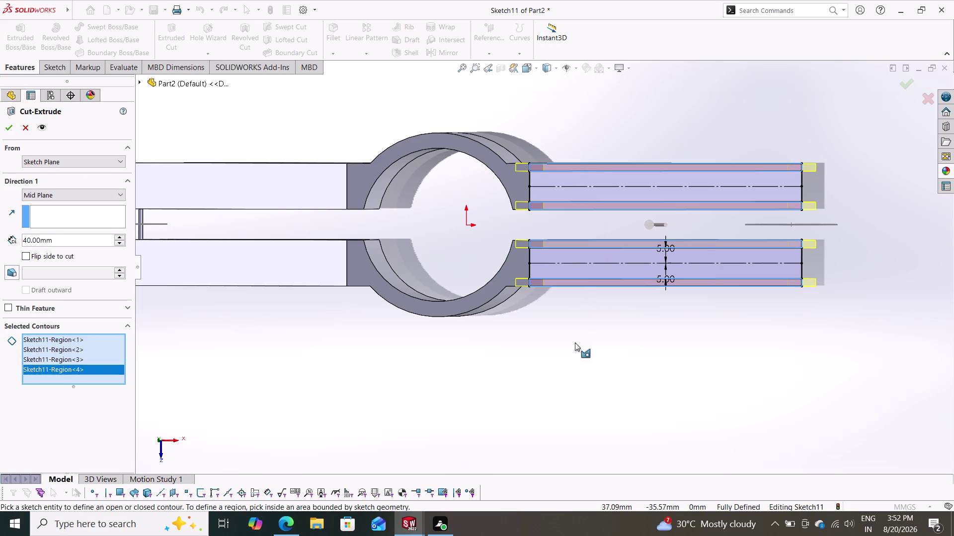
click(71, 196)
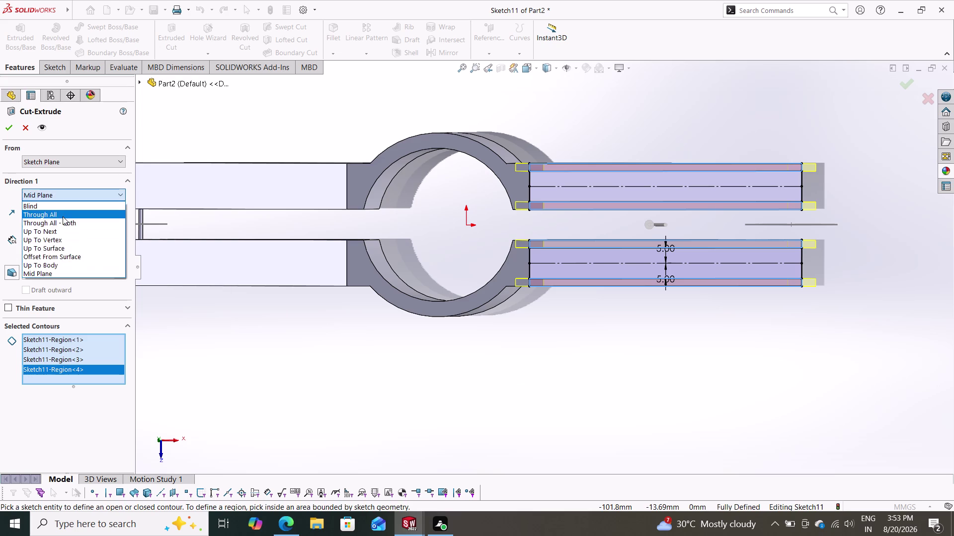
click(63, 216)
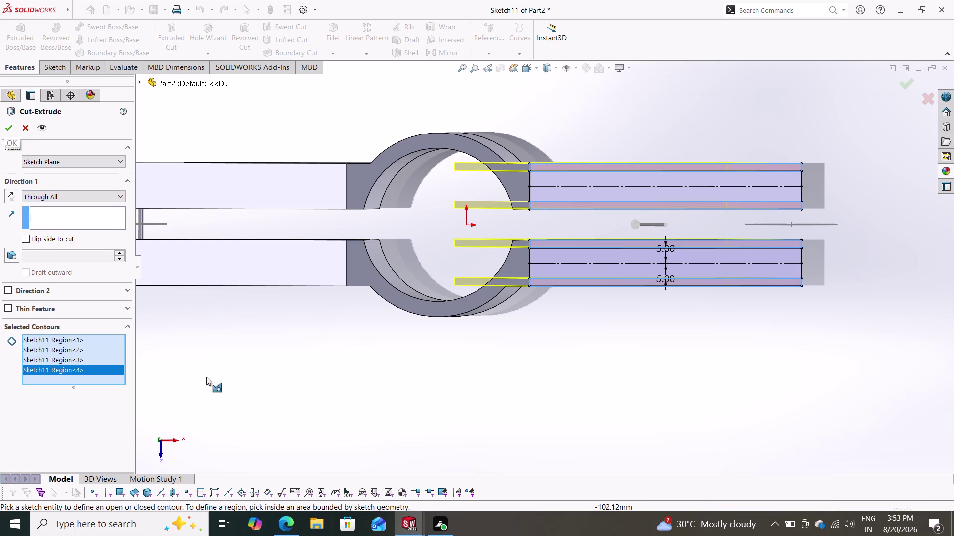
middle_drag(417, 377, 413, 342)
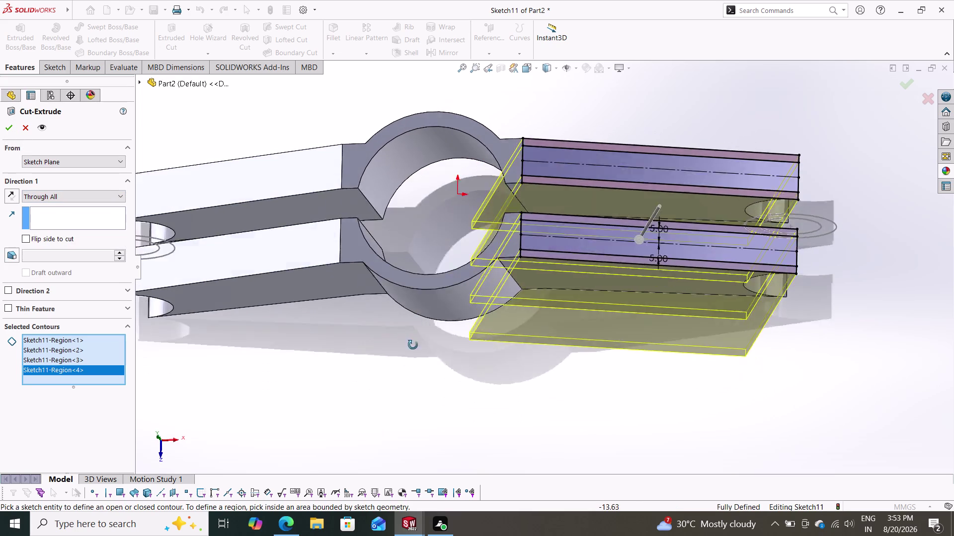
middle_drag(412, 342, 412, 323)
click(11, 129)
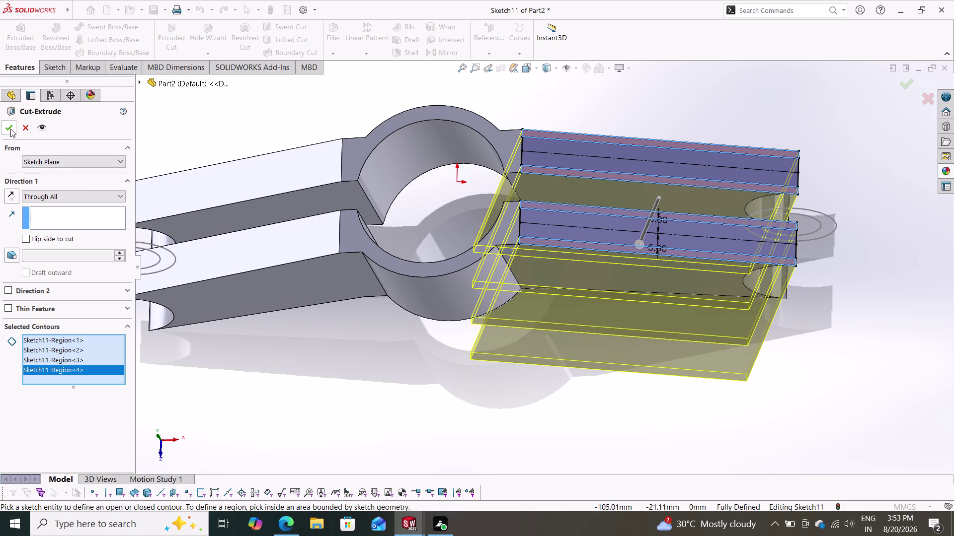
middle_drag(534, 359, 528, 379)
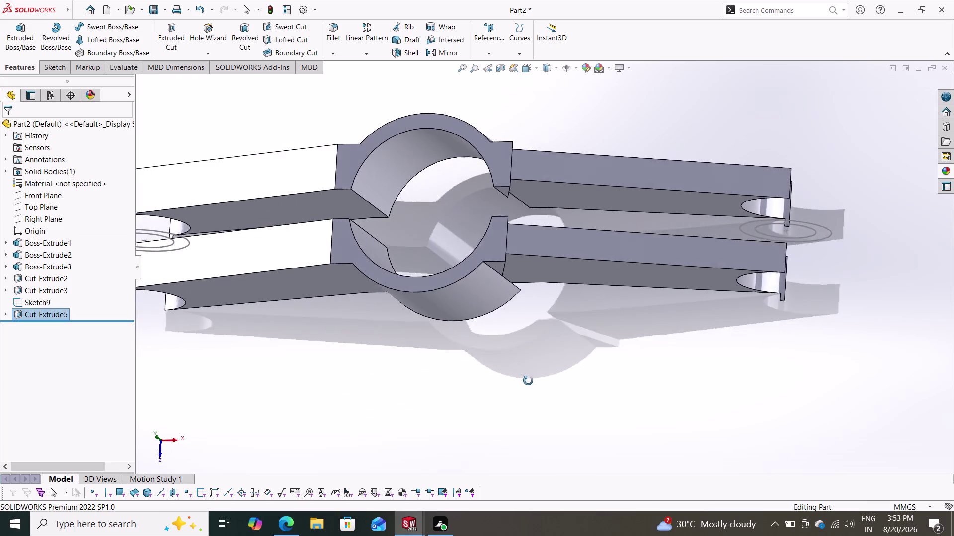
Orbit the part to inspect the slotted arms, arm-end bosses and hub ring.
middle_drag(528, 379, 531, 393)
scroll(down, 3)
middle_drag(527, 394, 530, 394)
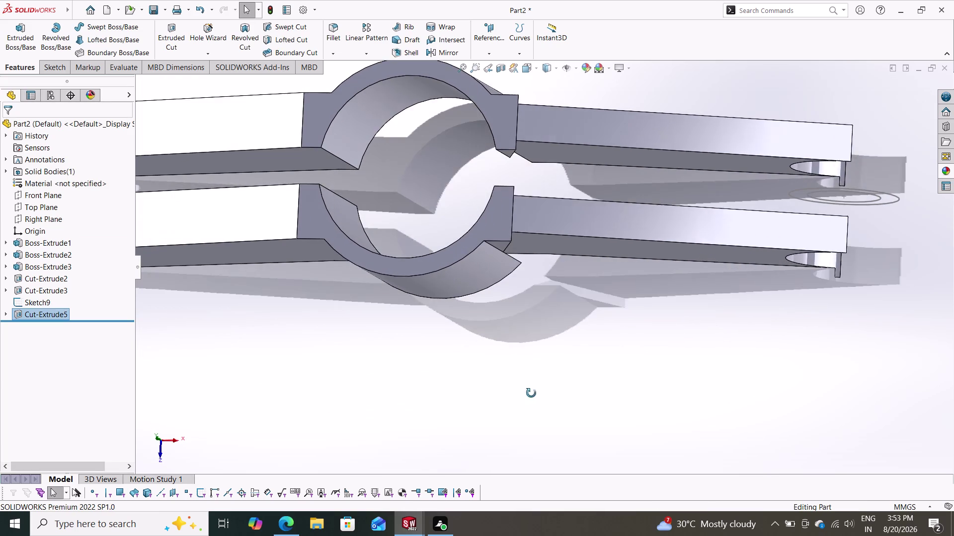
middle_drag(530, 393, 516, 421)
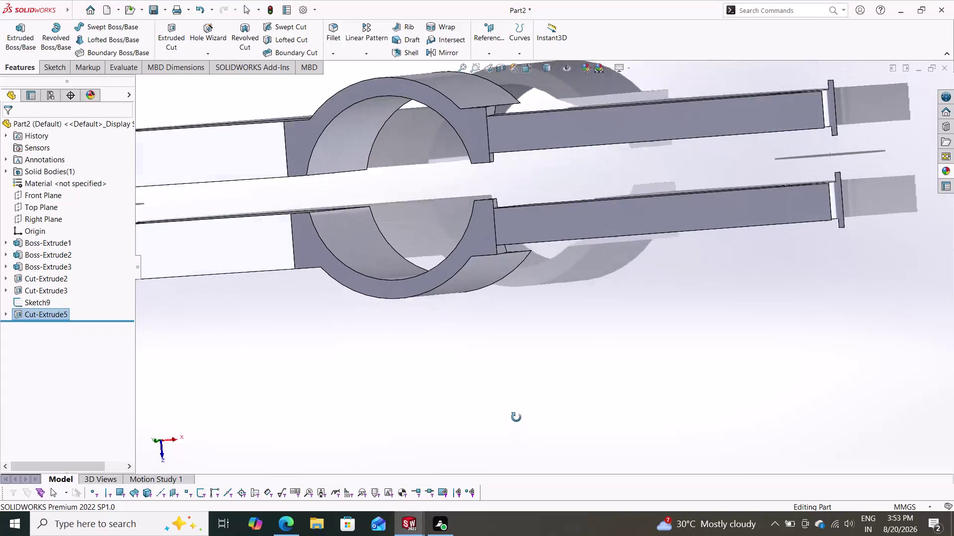
middle_drag(516, 421, 513, 437)
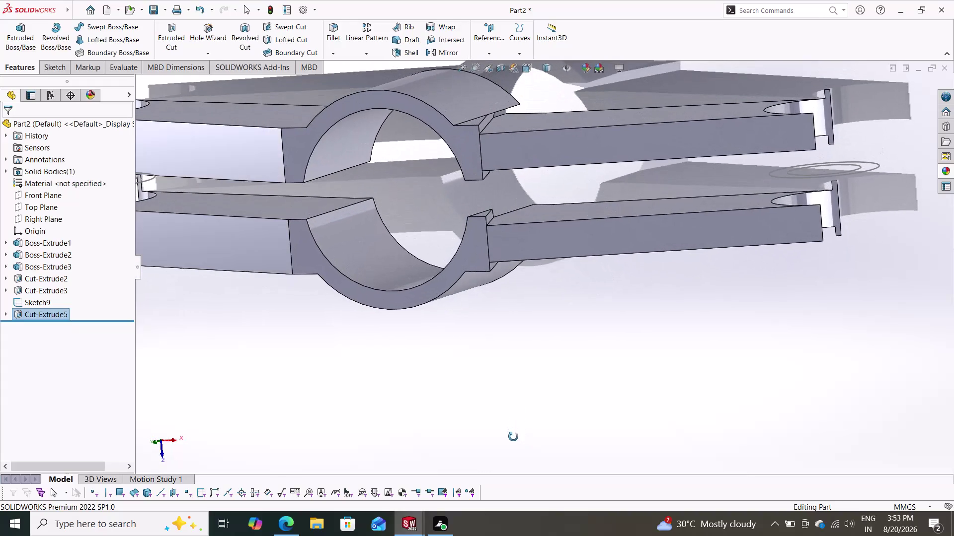
middle_drag(513, 437, 506, 284)
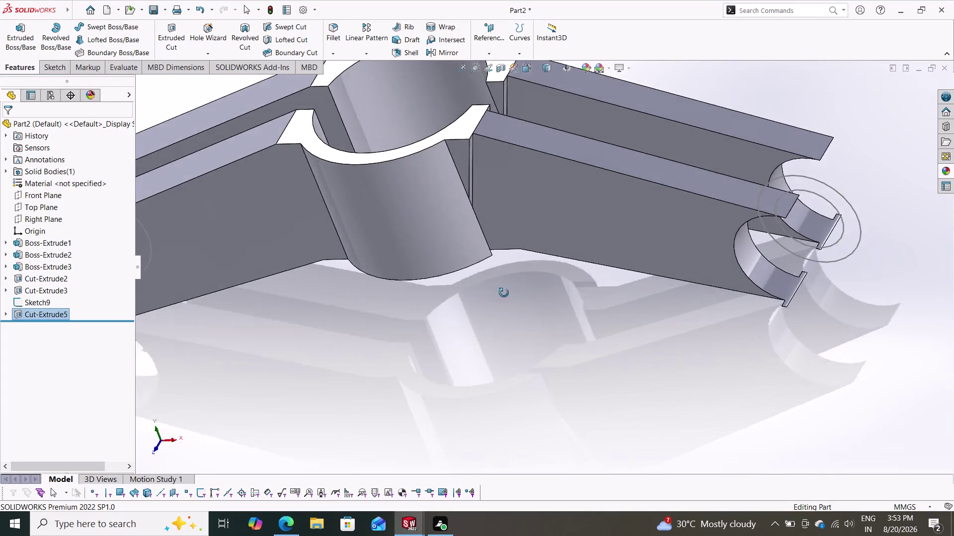
middle_drag(506, 284, 519, 376)
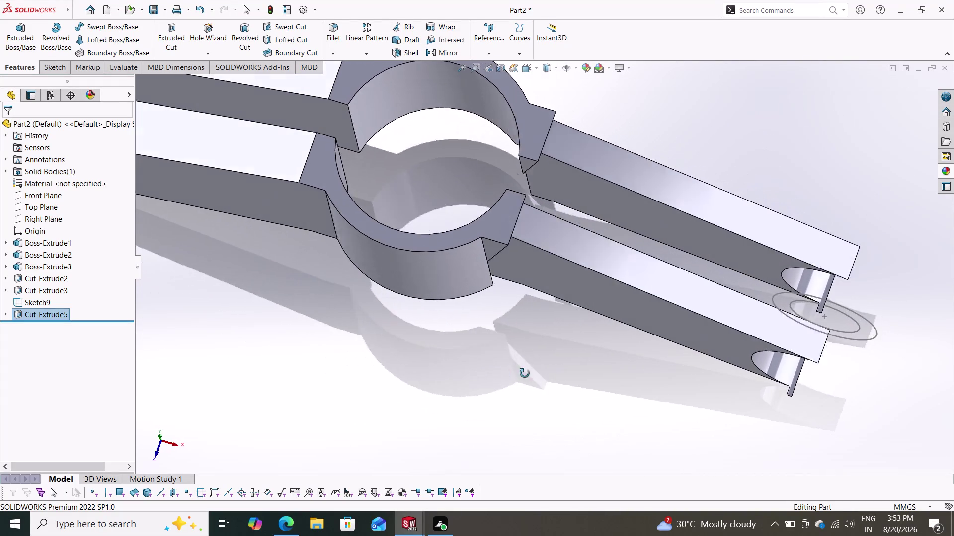
middle_drag(519, 376, 543, 319)
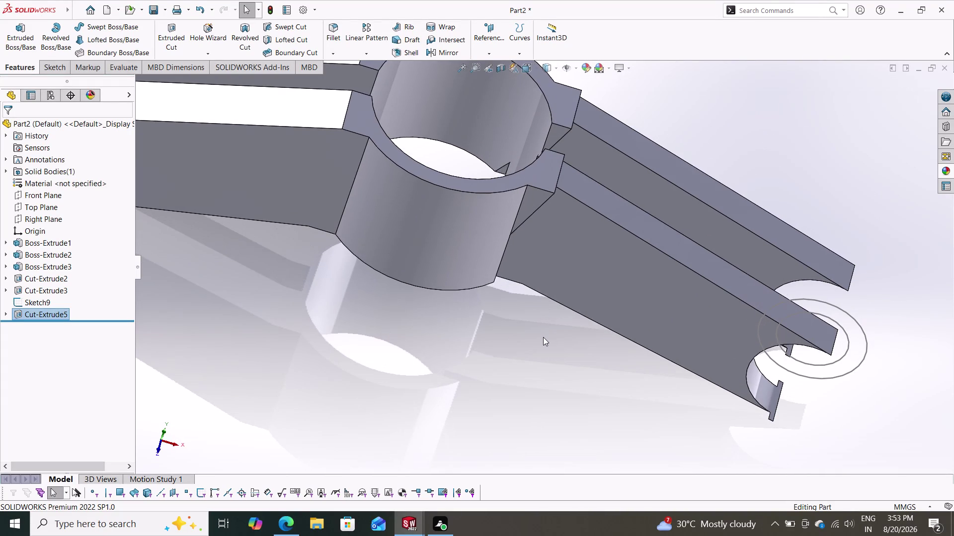
middle_drag(495, 316, 468, 356)
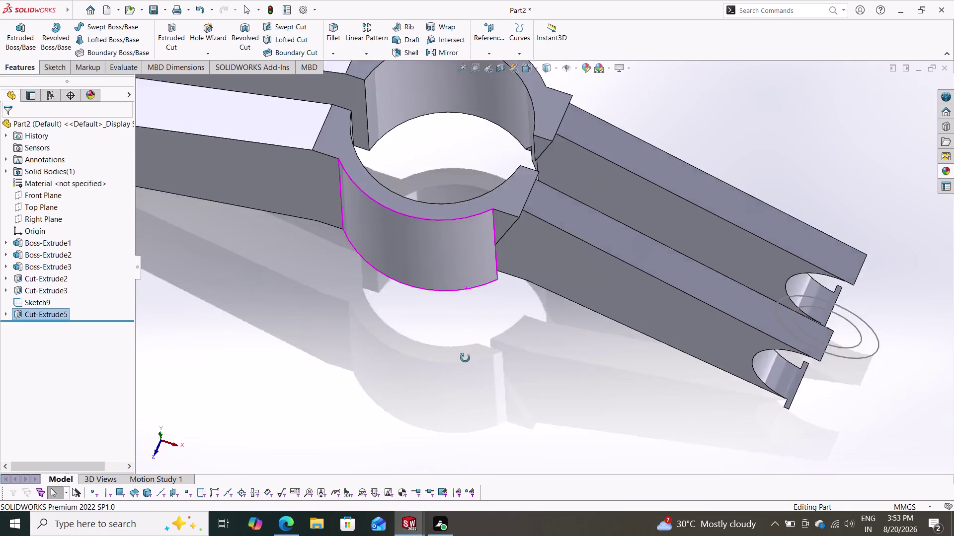
middle_drag(467, 356, 487, 376)
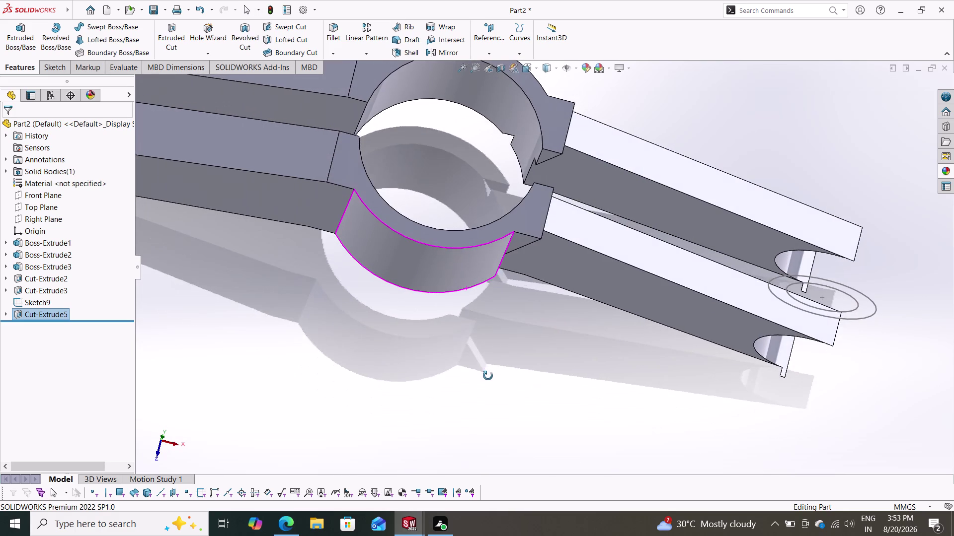
middle_drag(488, 376, 467, 337)
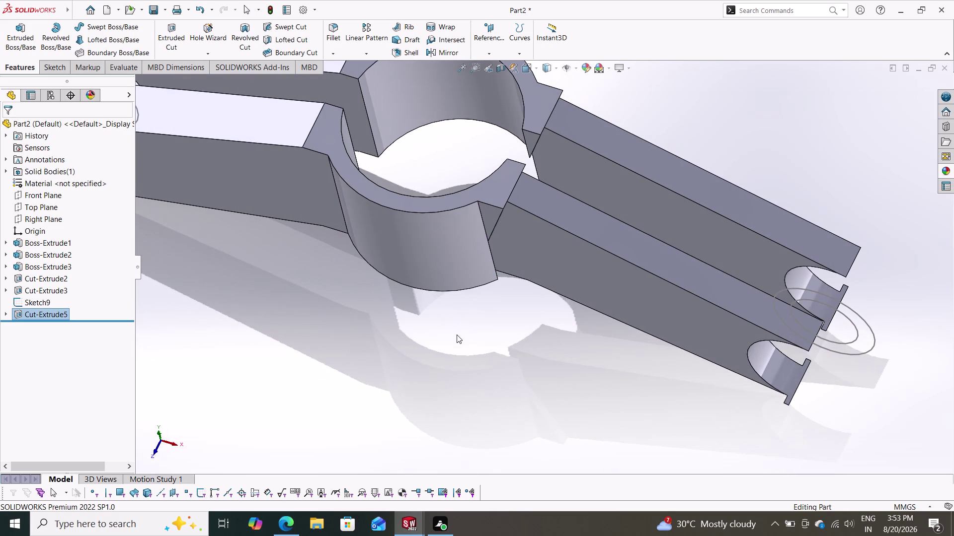
Turn the clamp to face its arms and select the arm's flat face.
scroll(down, 3)
scroll(up, 3)
scroll(up, 3)
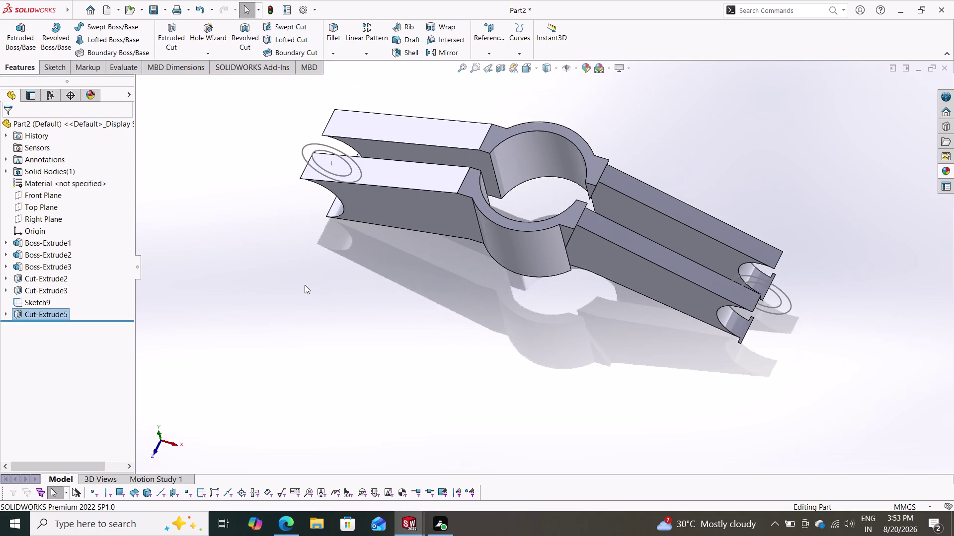
middle_drag(339, 229, 357, 271)
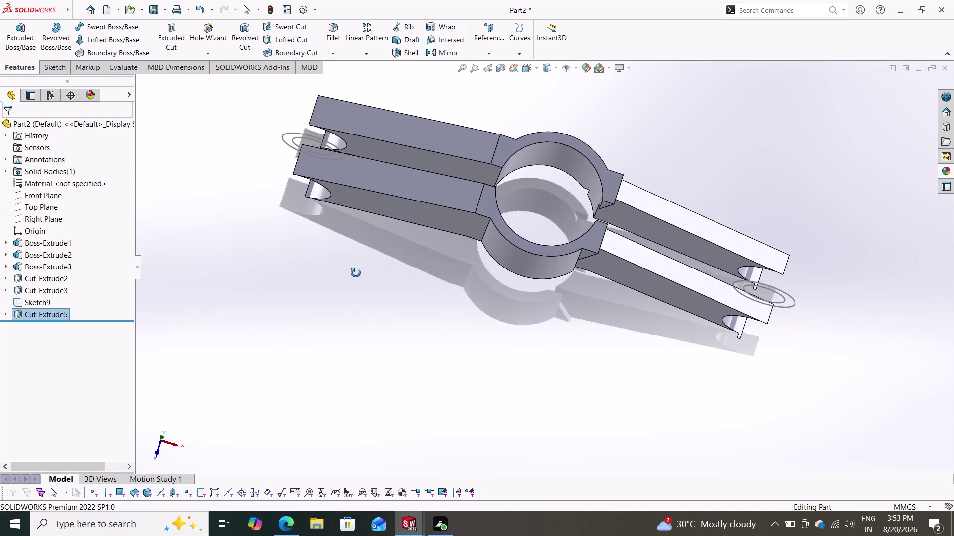
middle_drag(357, 270, 355, 273)
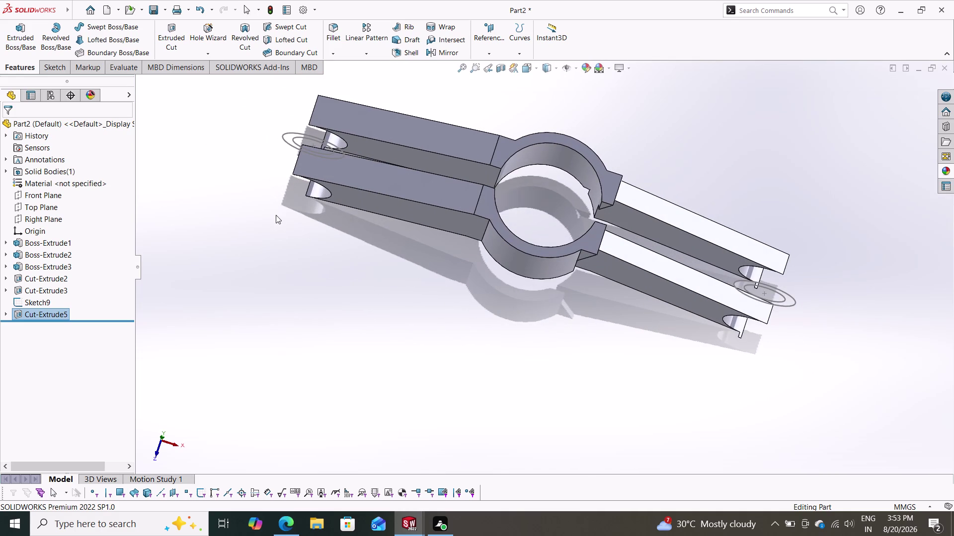
middle_drag(276, 215, 271, 251)
middle_drag(262, 203, 342, 170)
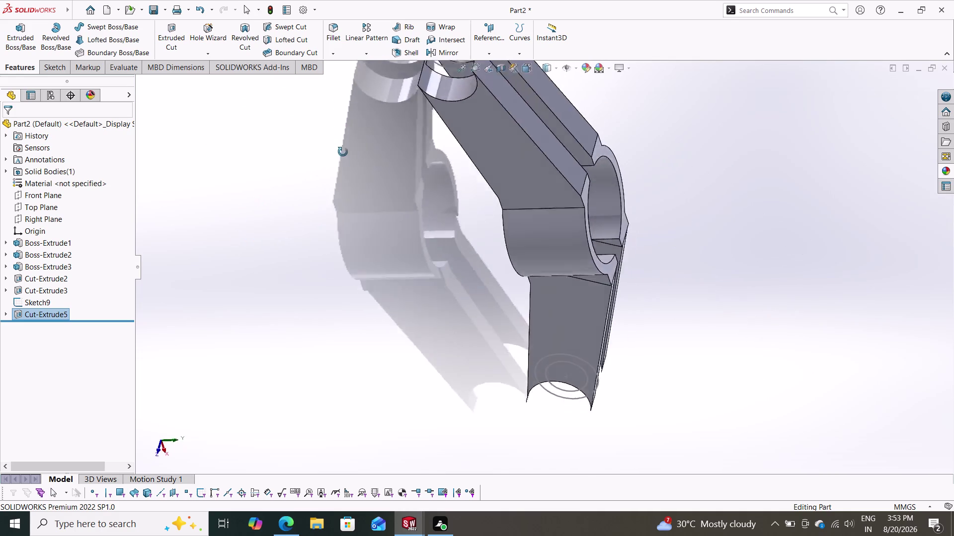
middle_drag(341, 170, 262, 149)
scroll(down, 3)
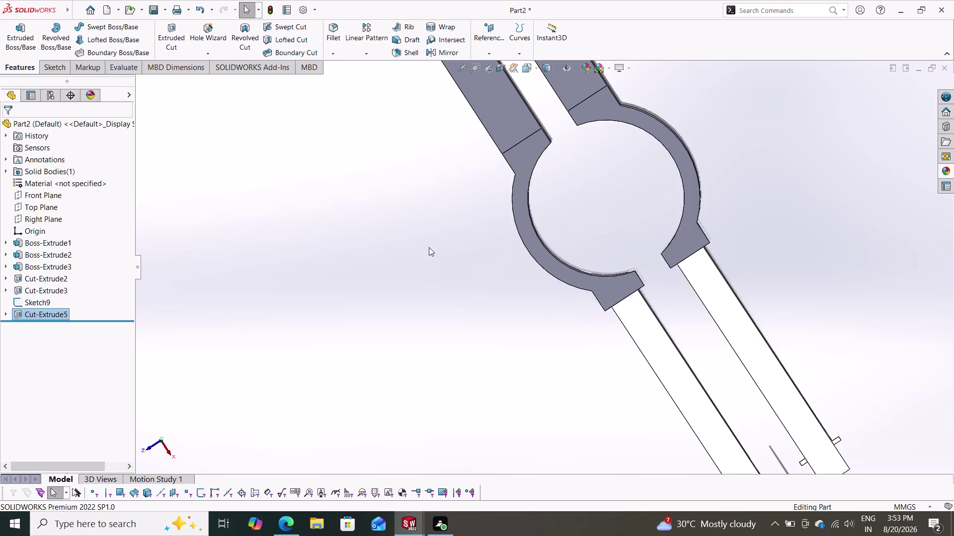
scroll(up, 3)
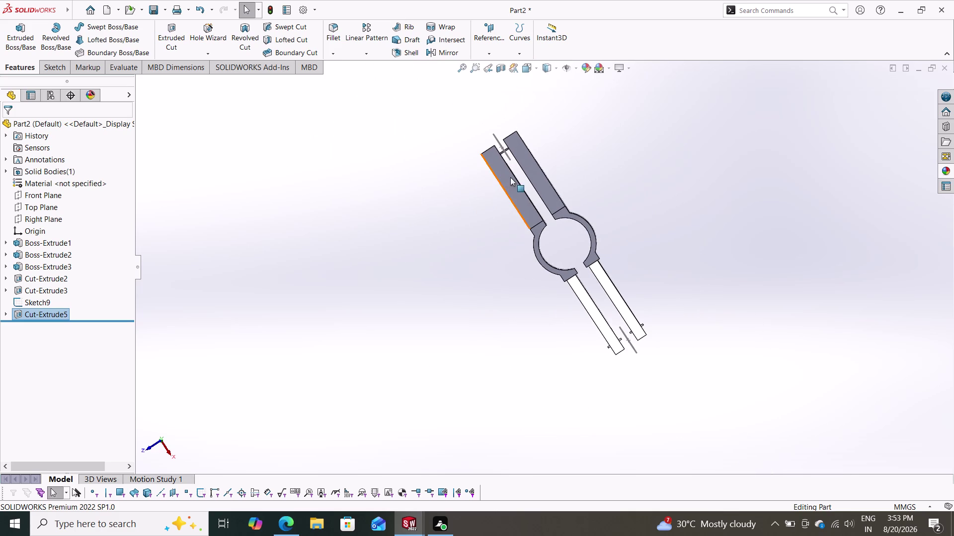
click(510, 178)
Start a sketch on the arm face and convert both arms' outline edges into it.
click(552, 149)
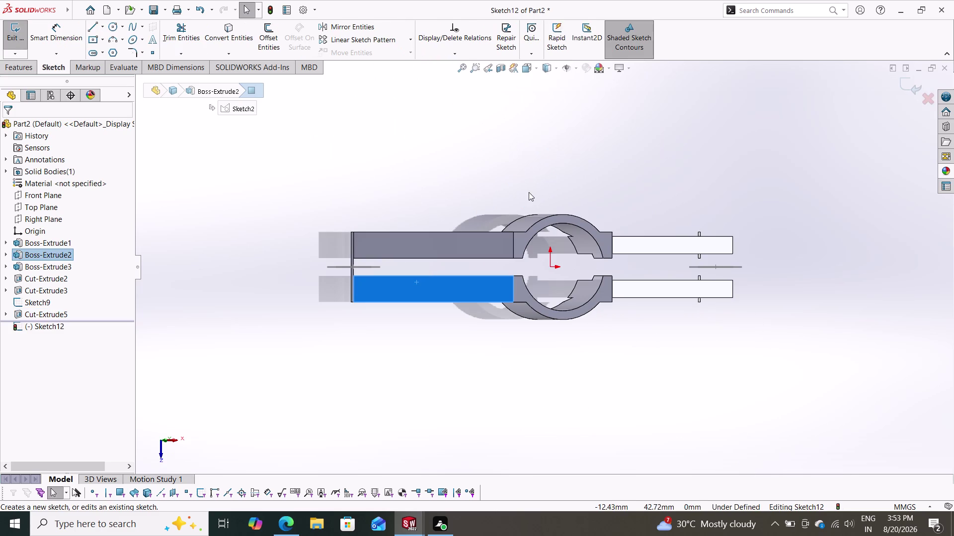
key(Escape)
middle_drag(483, 209, 473, 203)
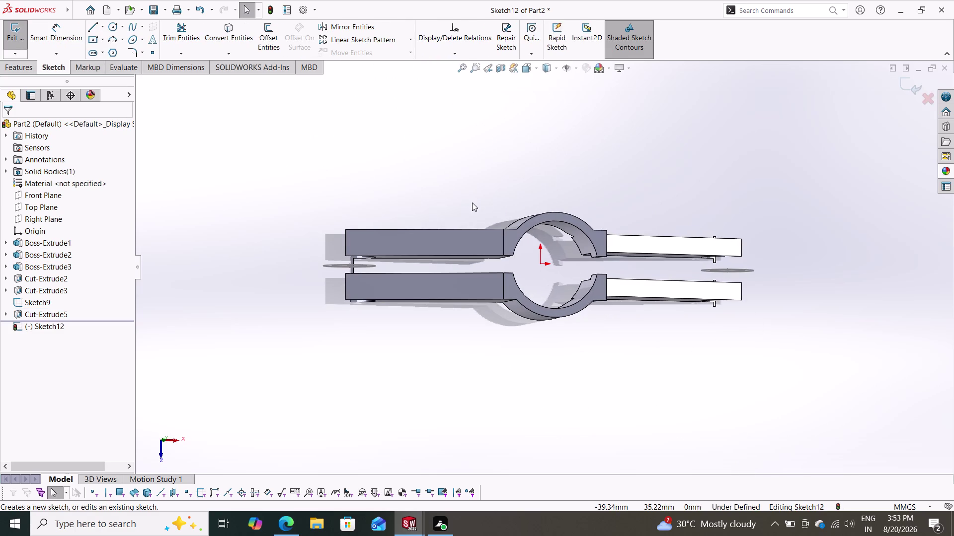
click(222, 32)
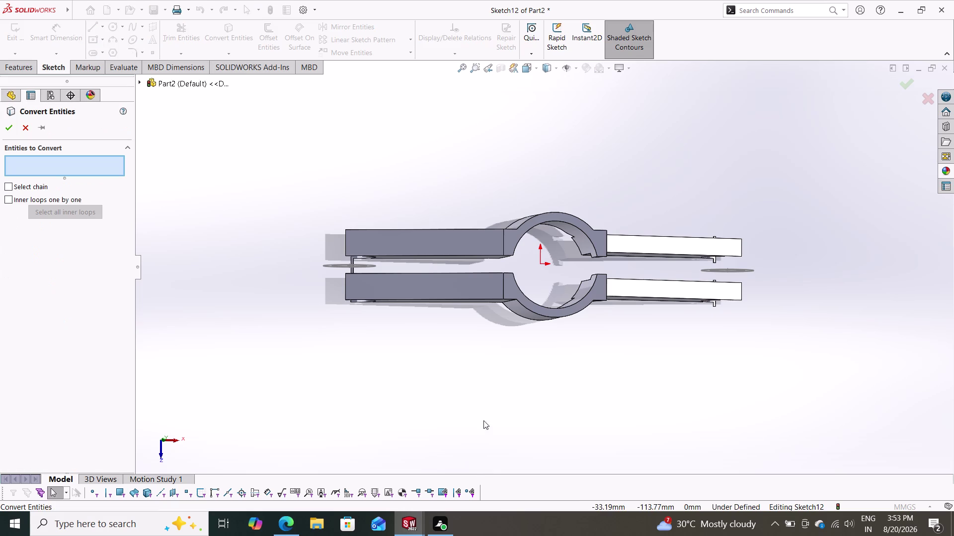
scroll(down, 3)
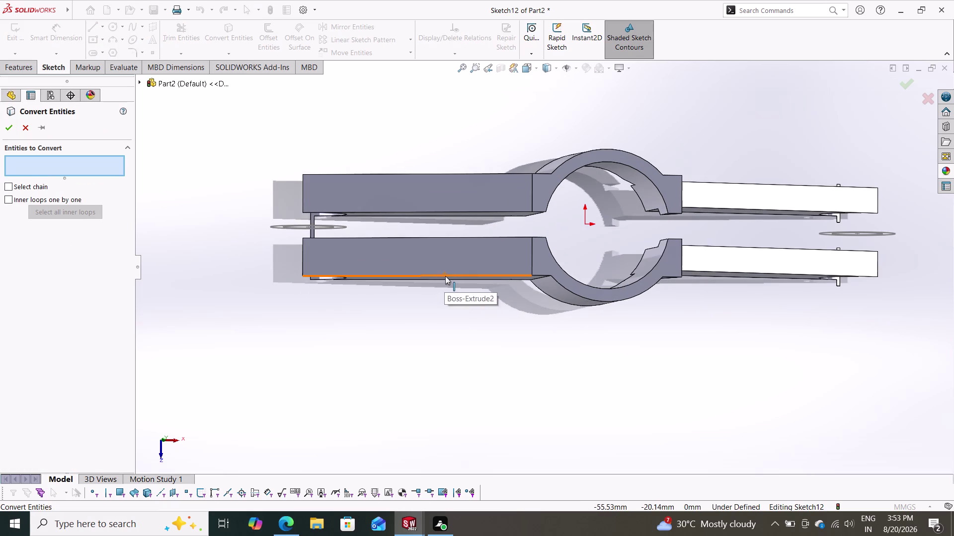
click(446, 277)
click(533, 257)
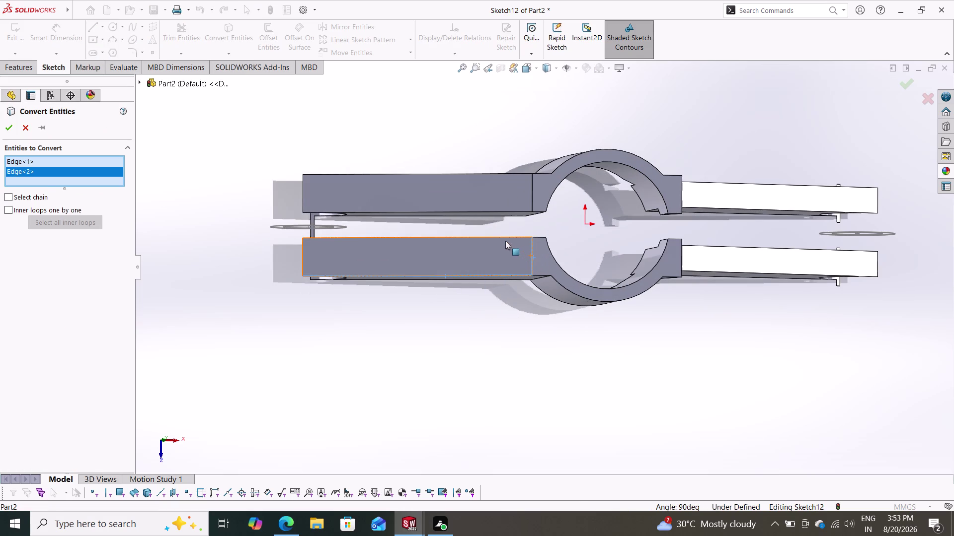
click(504, 236)
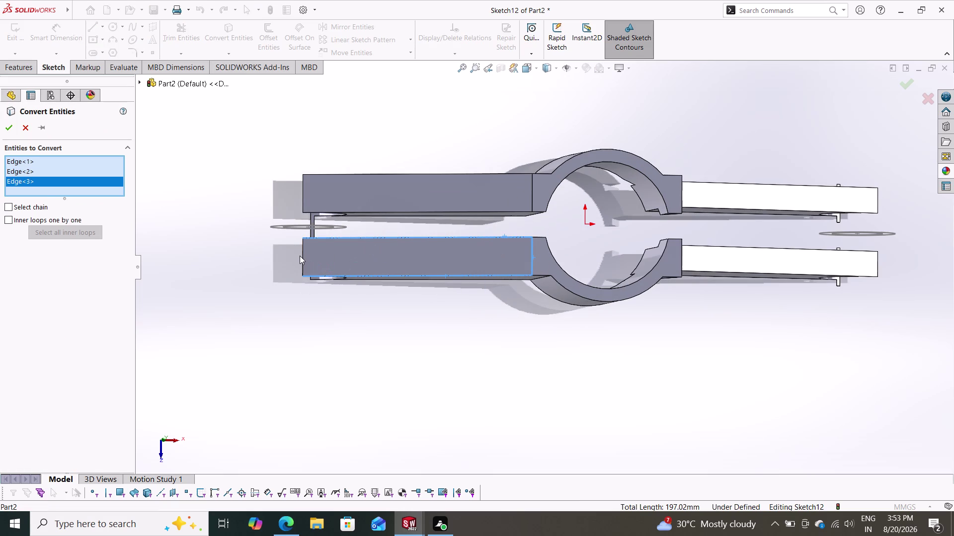
click(302, 257)
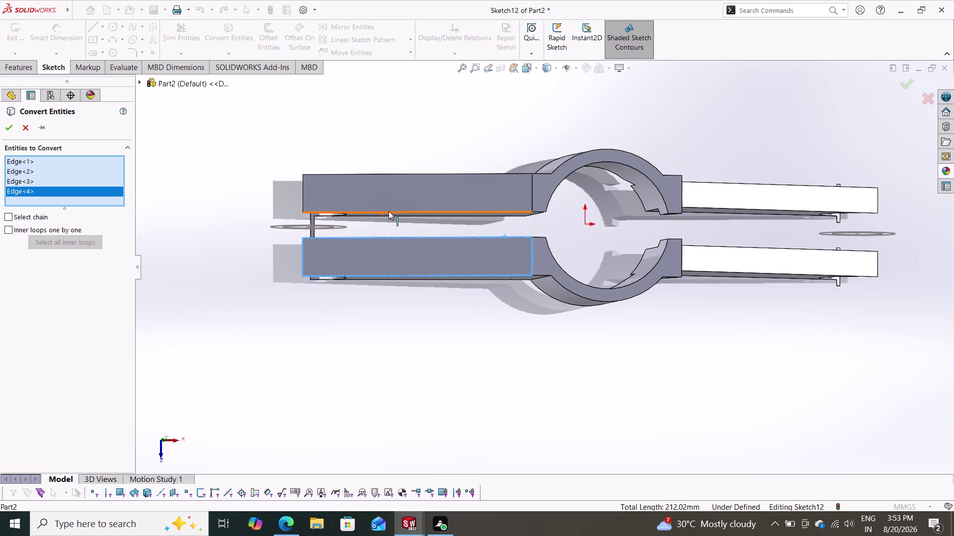
click(389, 211)
click(303, 194)
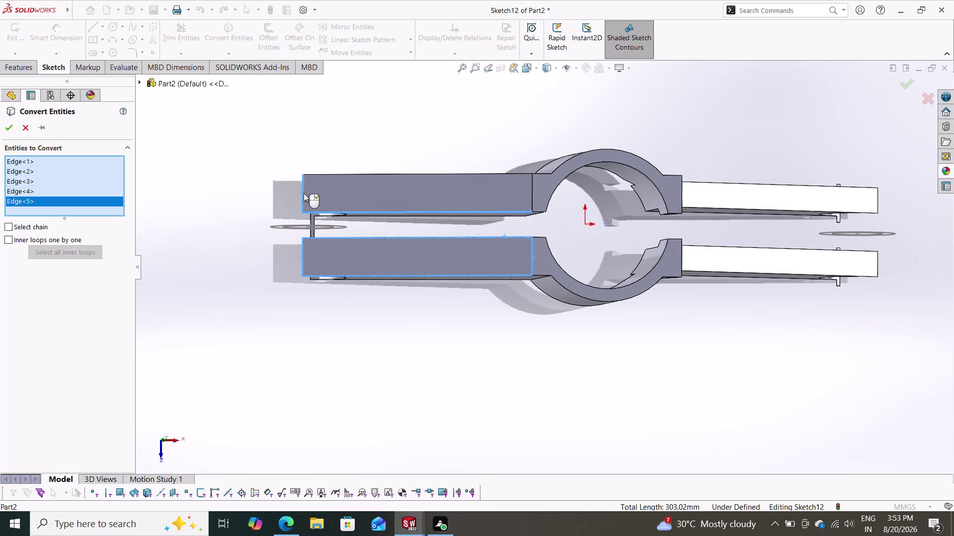
click(337, 175)
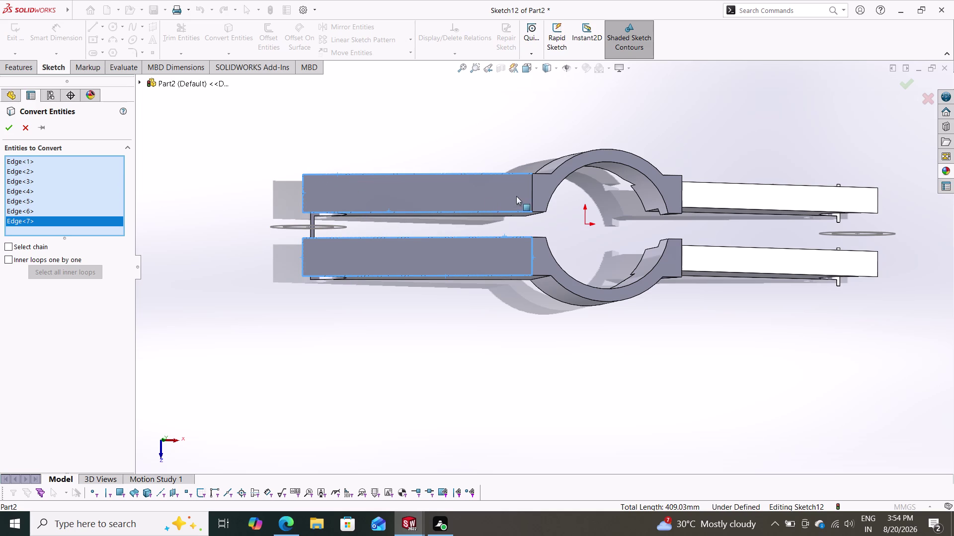
click(531, 190)
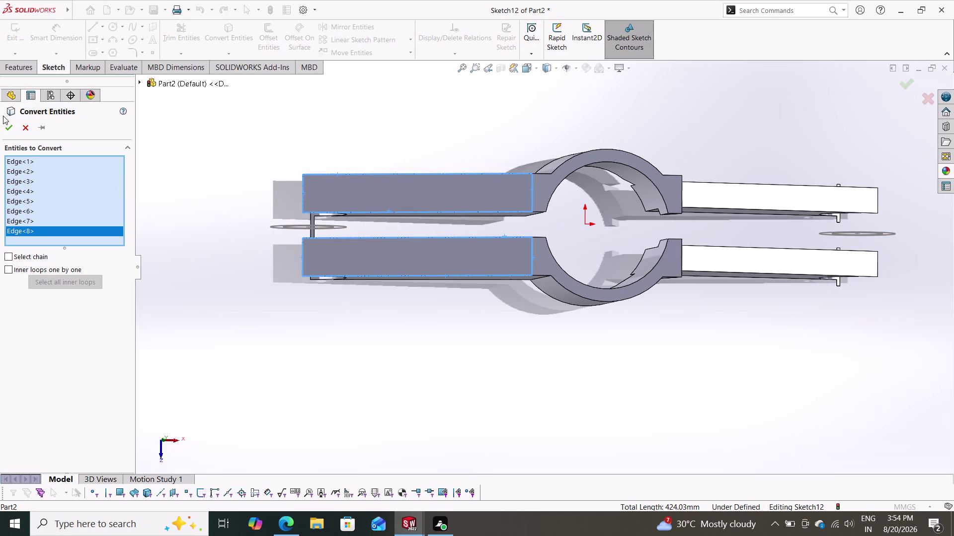
click(12, 124)
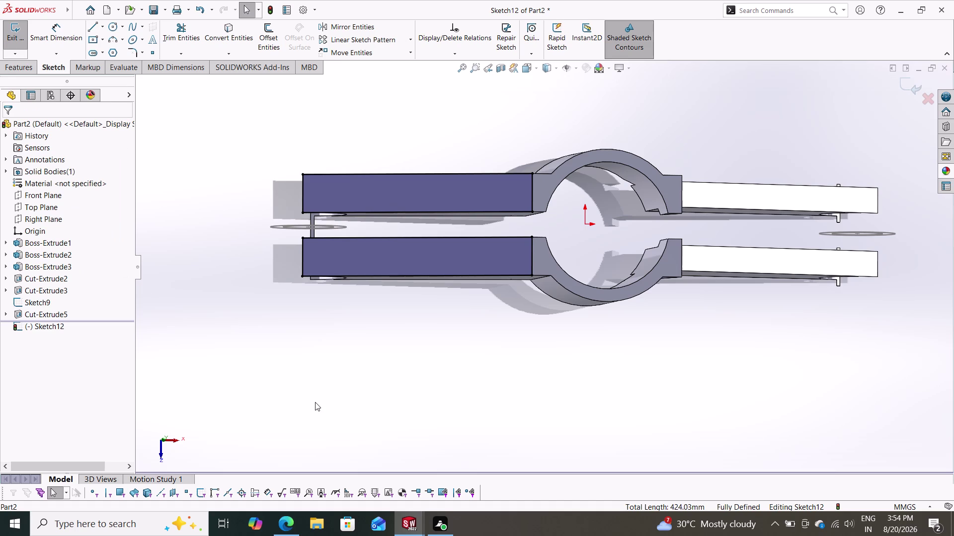
Draw a middle line along each of the upper and lower arms.
click(94, 26)
click(304, 193)
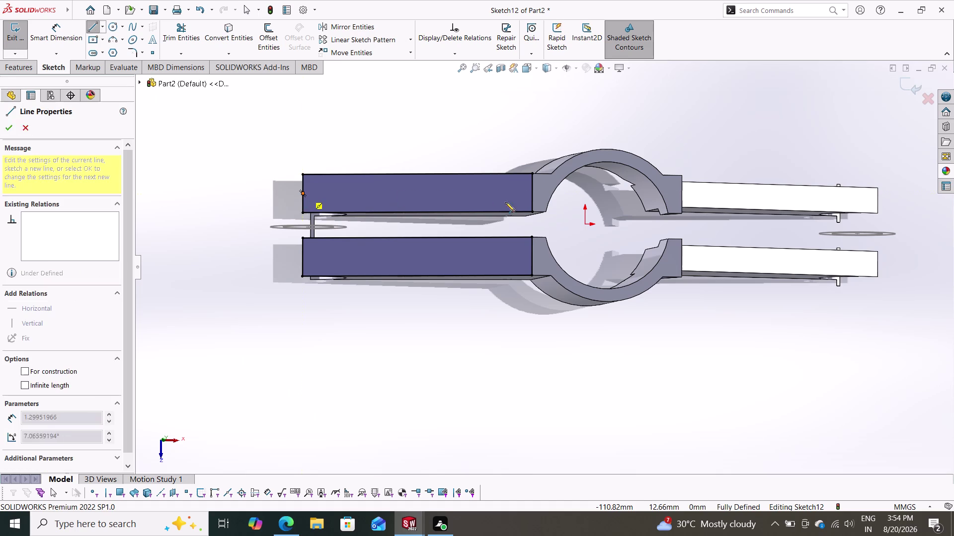
click(535, 195)
double_click(416, 381)
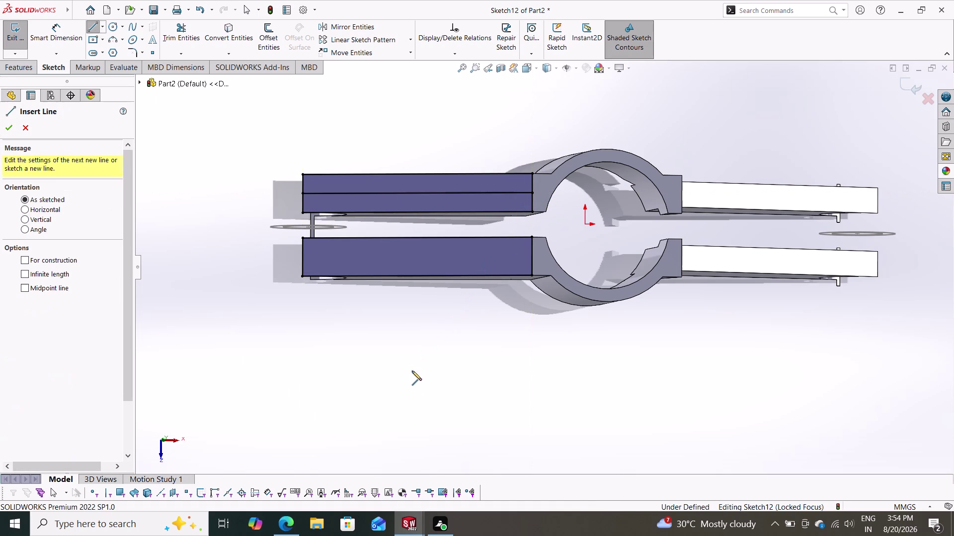
click(303, 255)
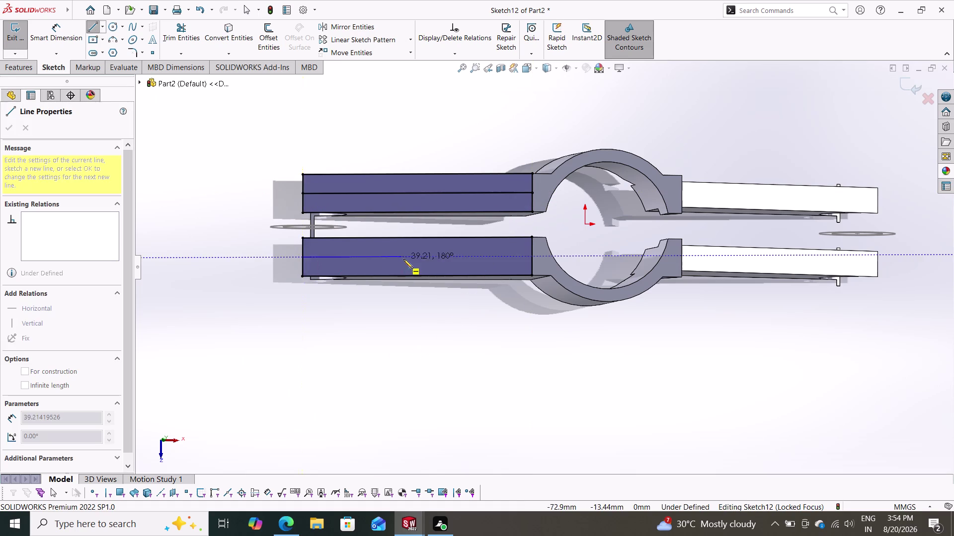
click(534, 257)
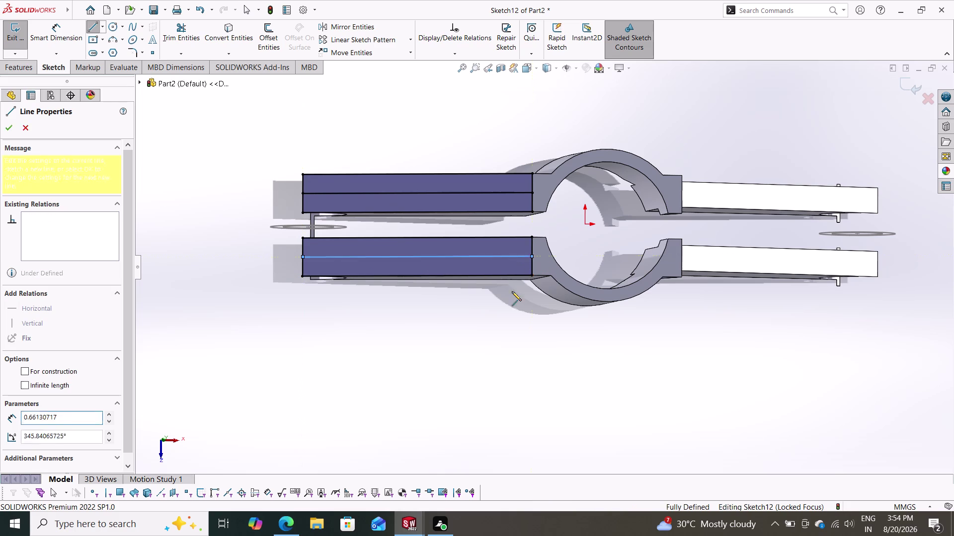
double_click(477, 384)
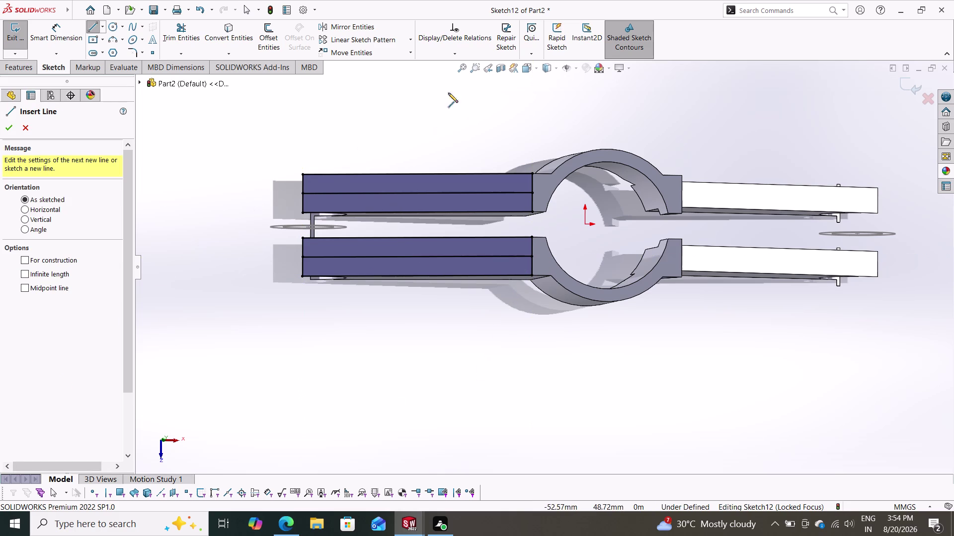
Offset both arm middle lines 5 mm bi-directionally.
click(270, 39)
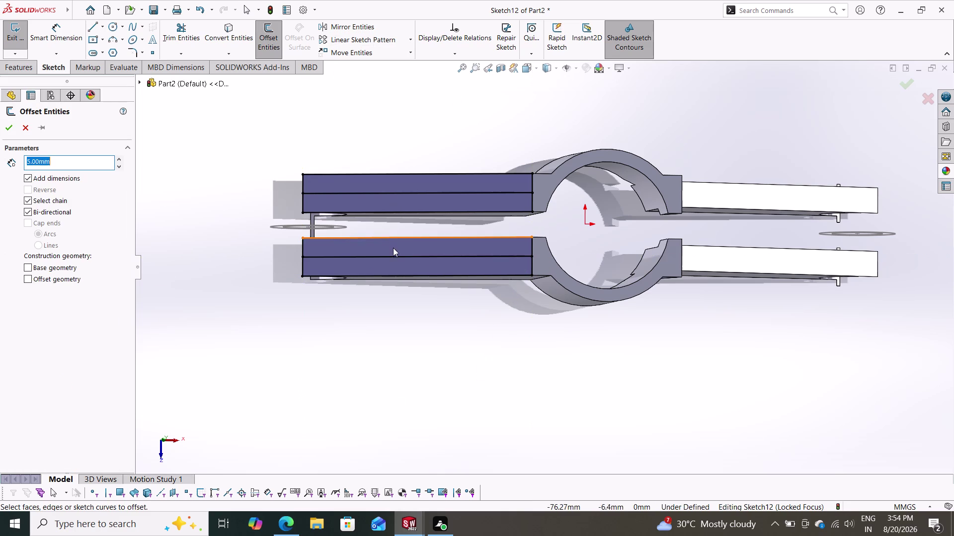
click(393, 256)
click(392, 191)
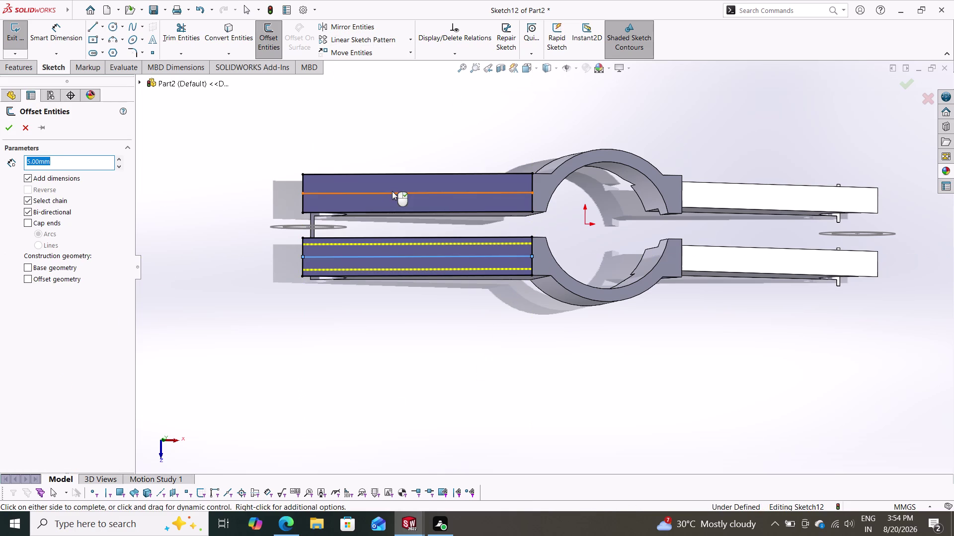
click(10, 124)
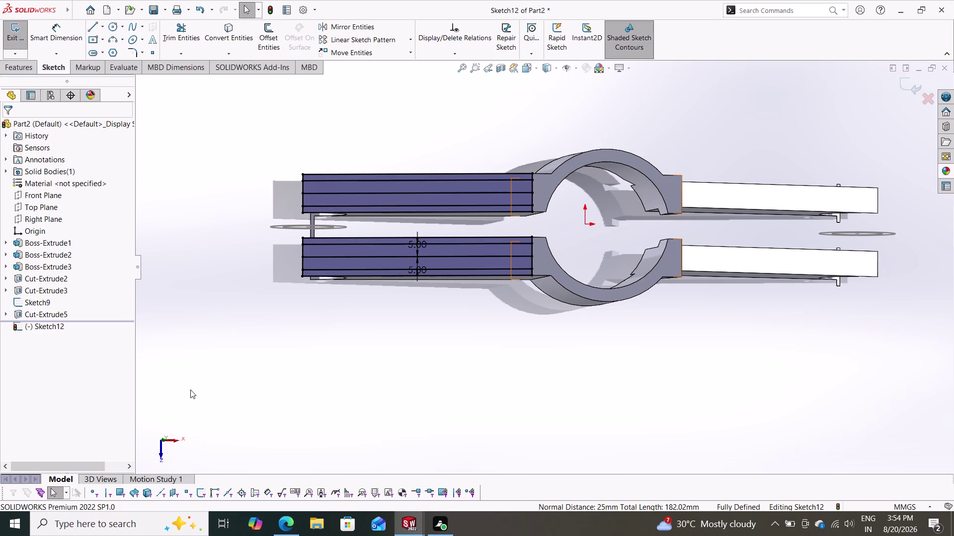
click(10, 73)
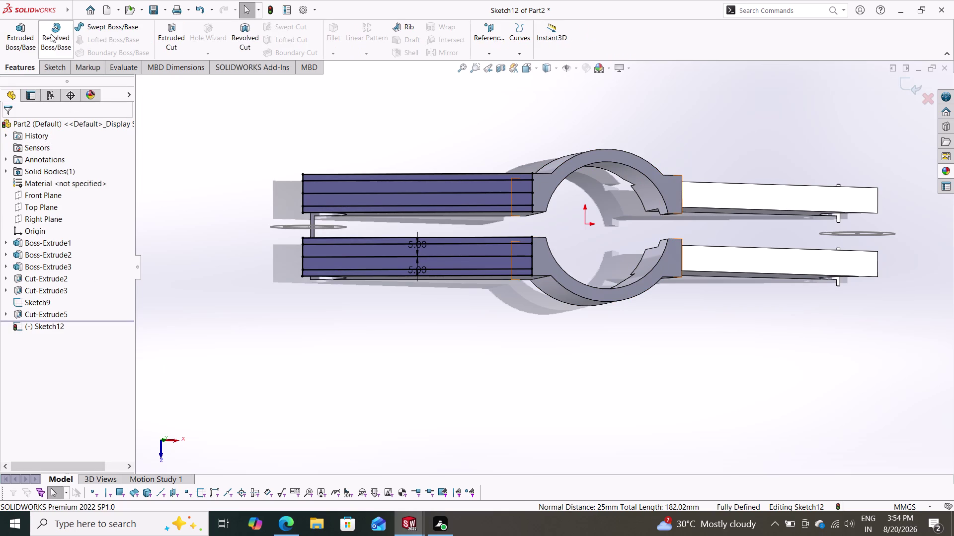
Extrude-cut the four outer strip regions of both arms Through All.
drag(175, 33, 175, 38)
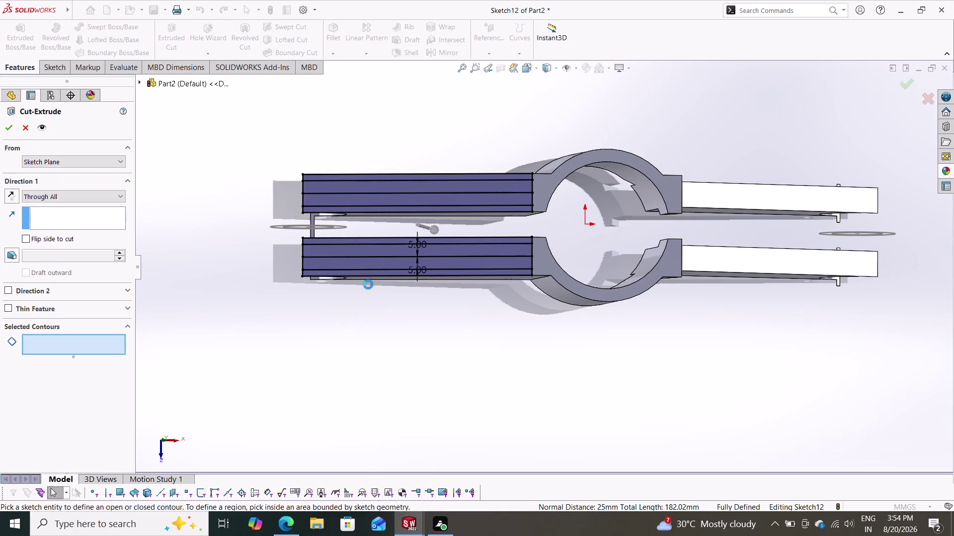
click(380, 272)
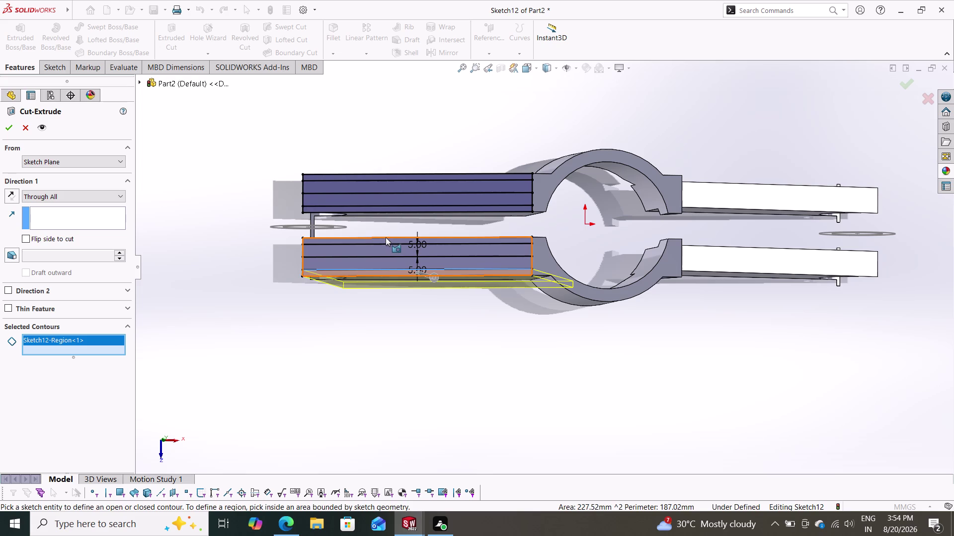
scroll(down, 3)
click(400, 245)
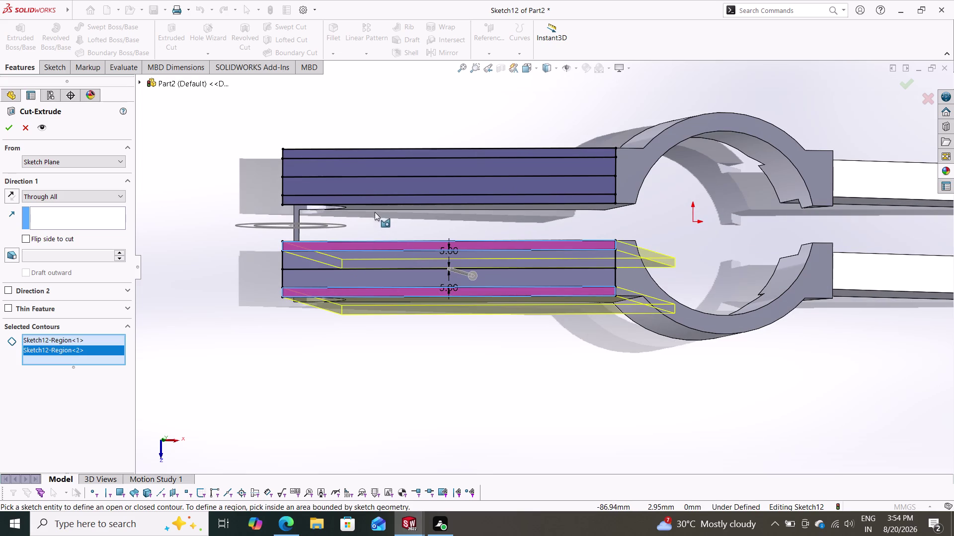
click(374, 201)
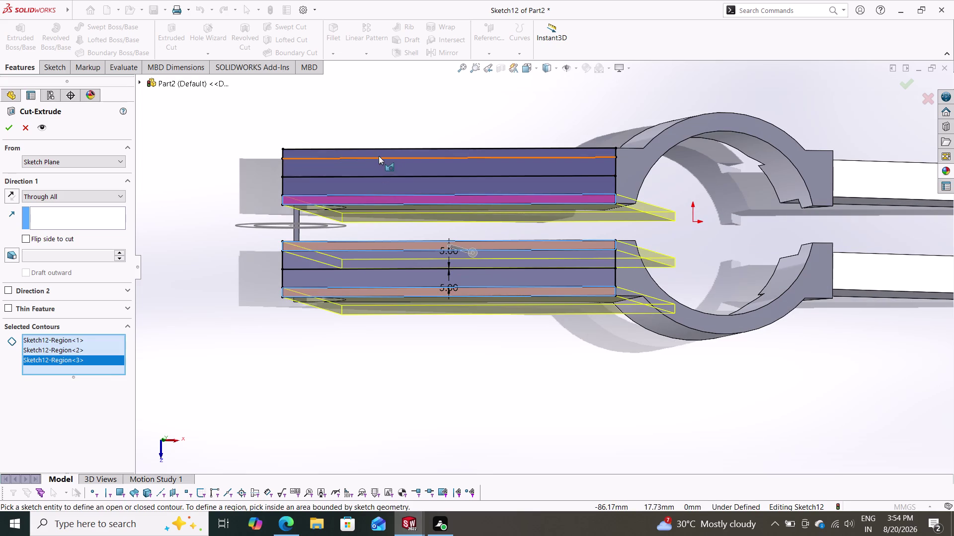
click(379, 155)
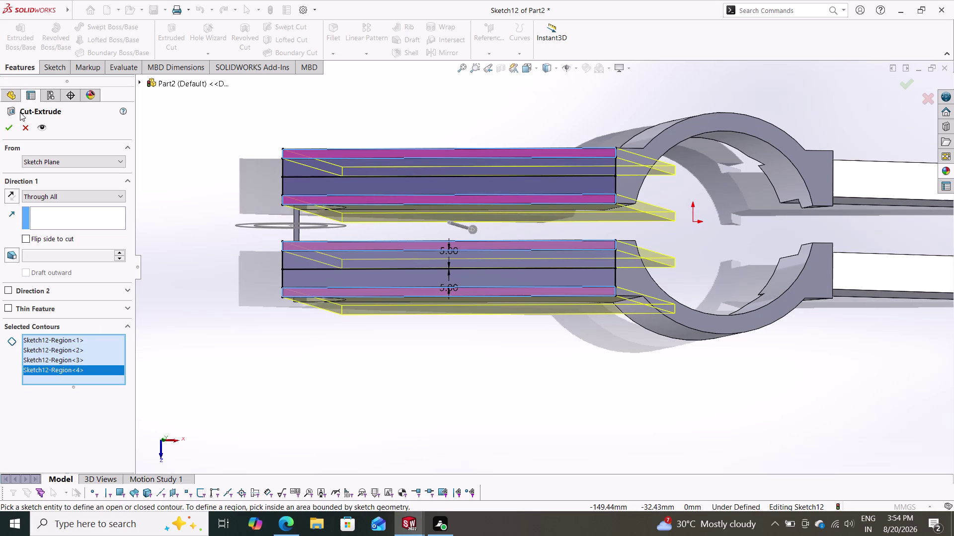
click(9, 123)
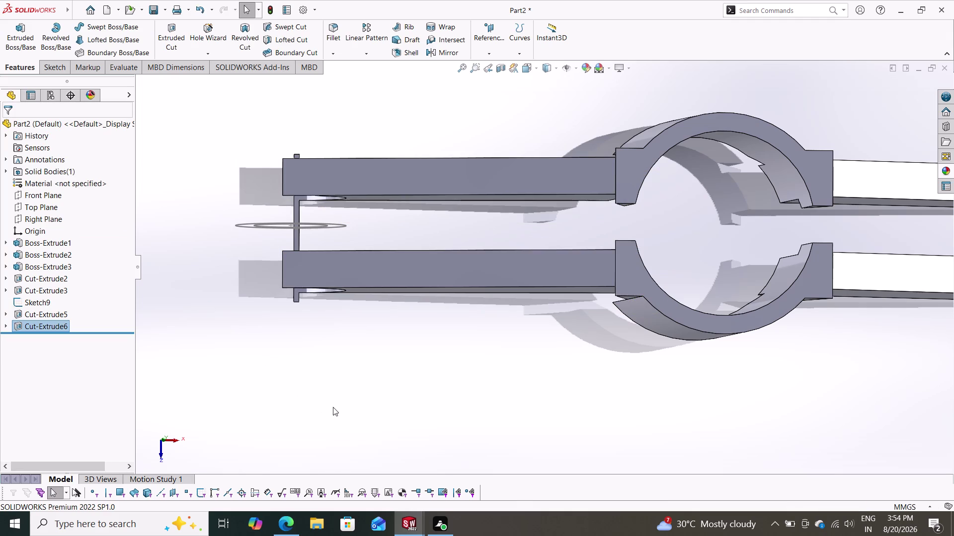
middle_drag(338, 395, 378, 318)
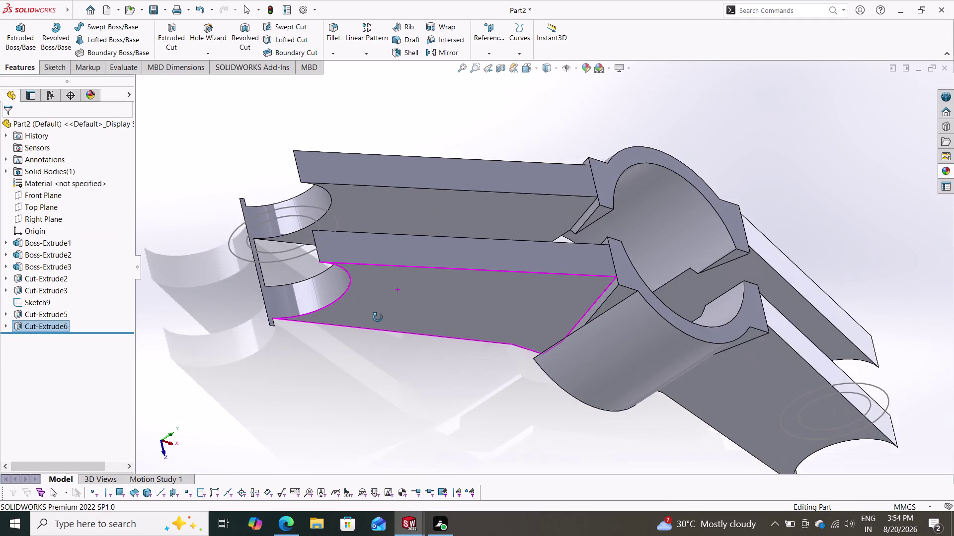
middle_drag(378, 317, 330, 316)
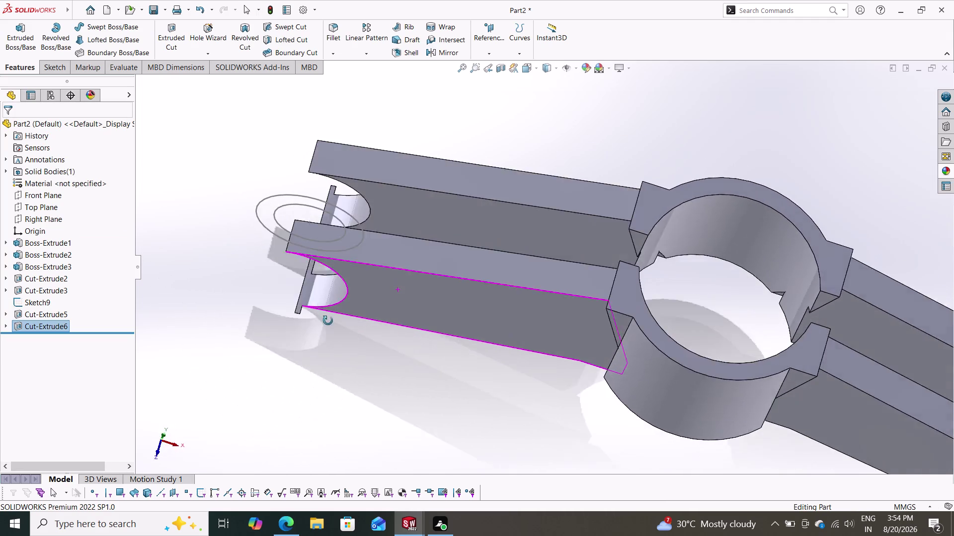
middle_drag(331, 316, 390, 339)
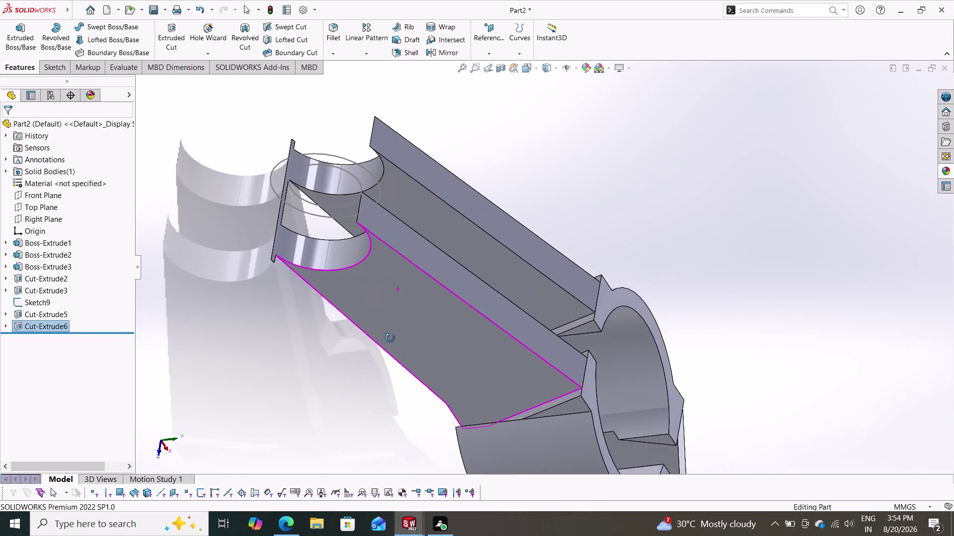
middle_drag(390, 339, 387, 338)
scroll(down, 3)
scroll(up, 3)
scroll(up, 3)
middle_click(424, 378)
middle_drag(508, 376, 448, 383)
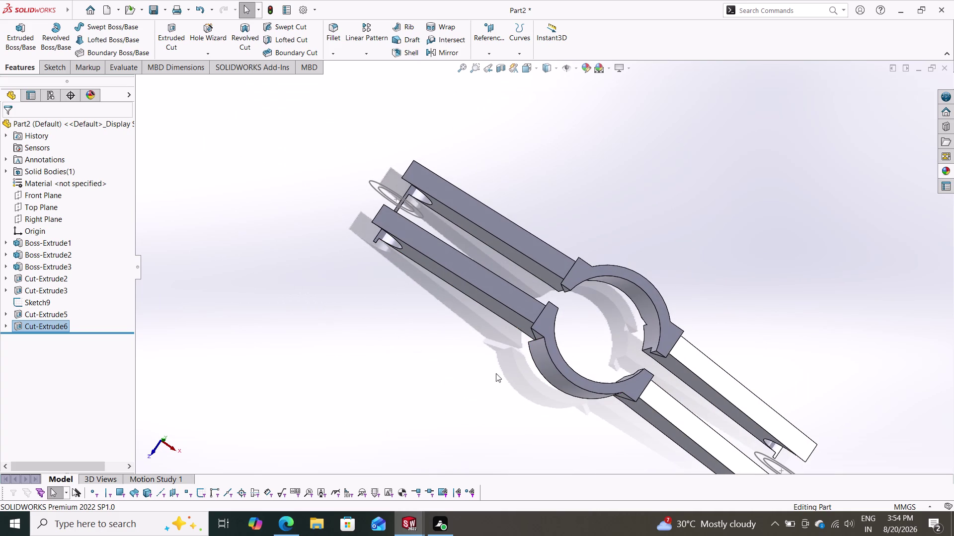
middle_drag(600, 322, 599, 326)
middle_drag(598, 327, 614, 399)
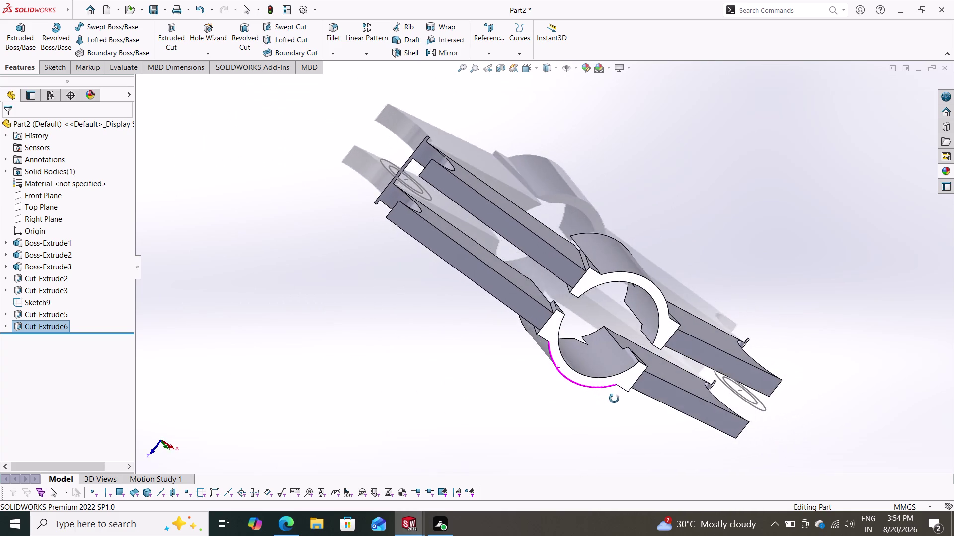
middle_drag(614, 399, 600, 292)
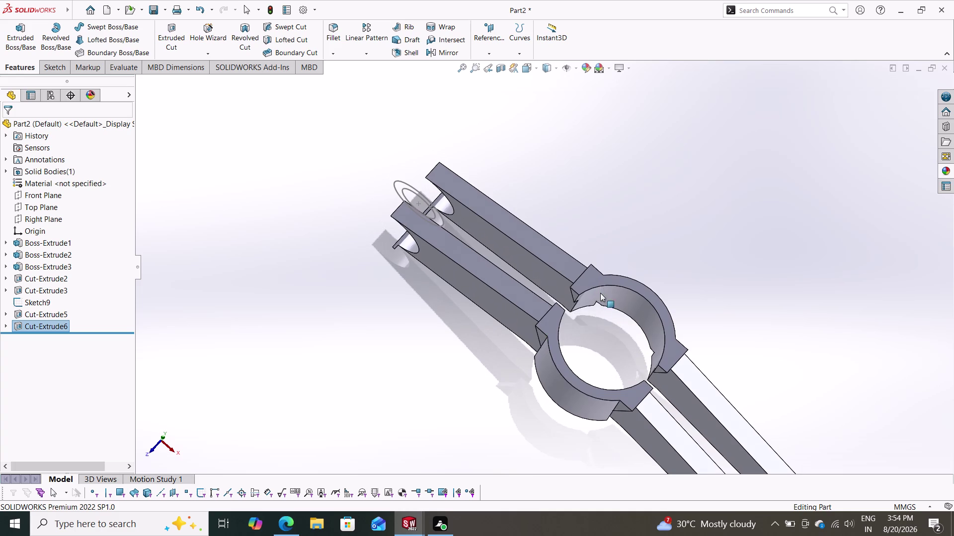
middle_drag(506, 394, 559, 398)
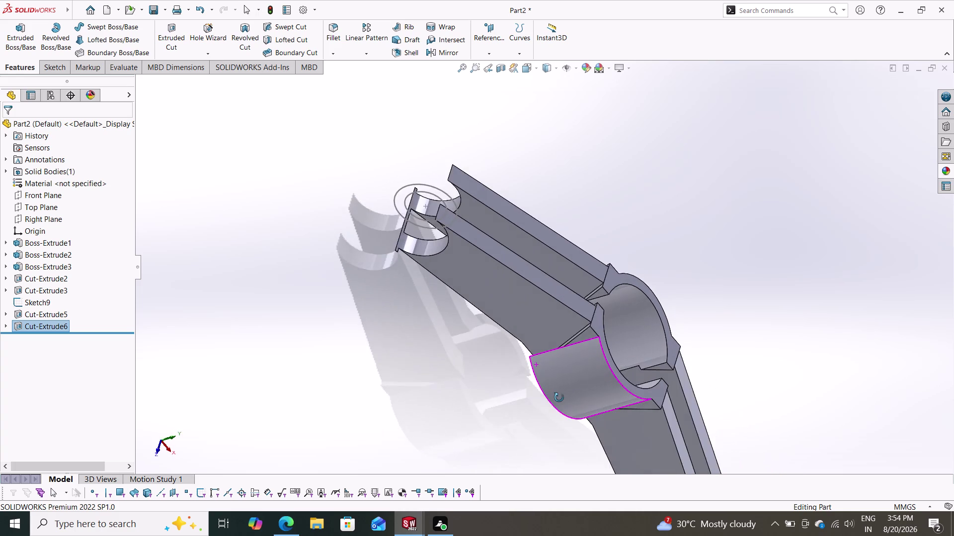
middle_drag(559, 398, 556, 451)
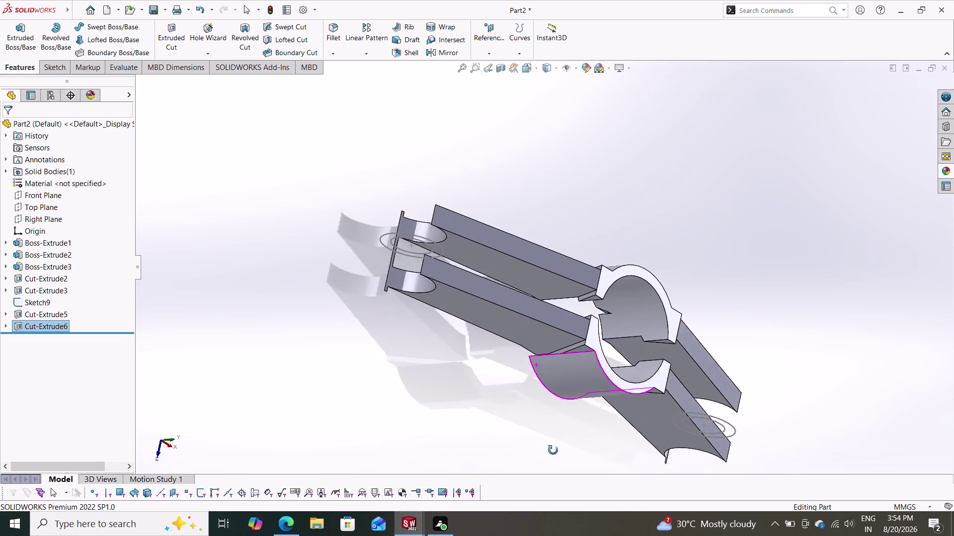
middle_drag(556, 451, 526, 453)
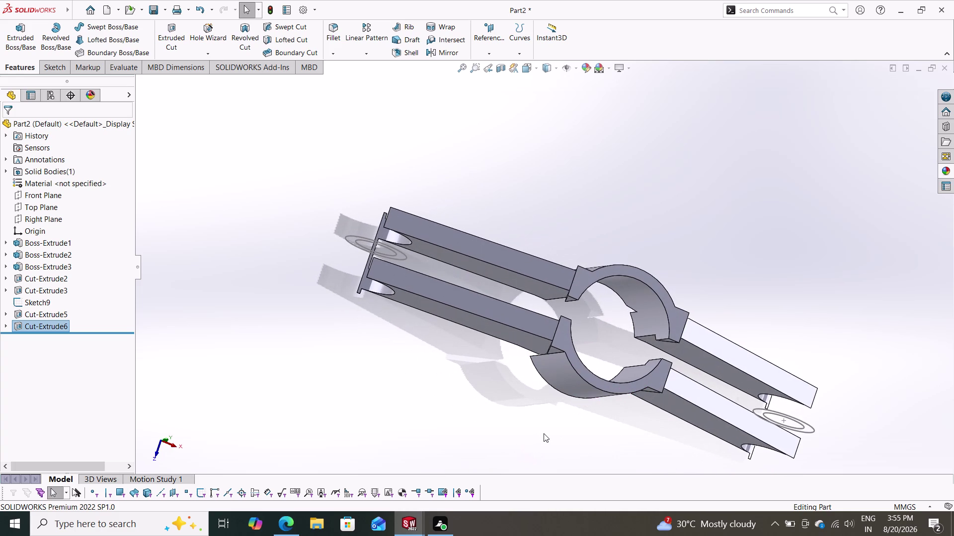
scroll(down, 3)
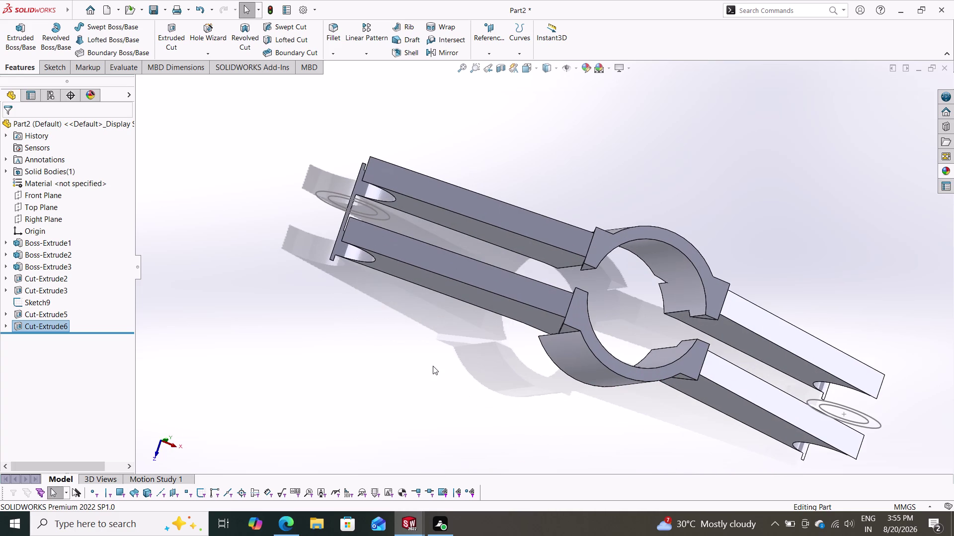
click(23, 299)
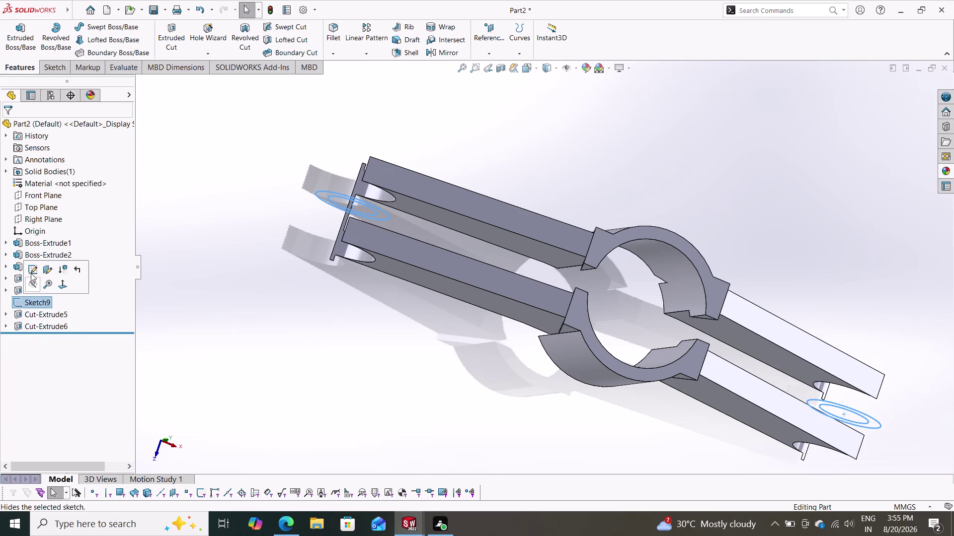
Show Sketch9 and extrude its end rings as a 40 mm blind boss.
click(31, 269)
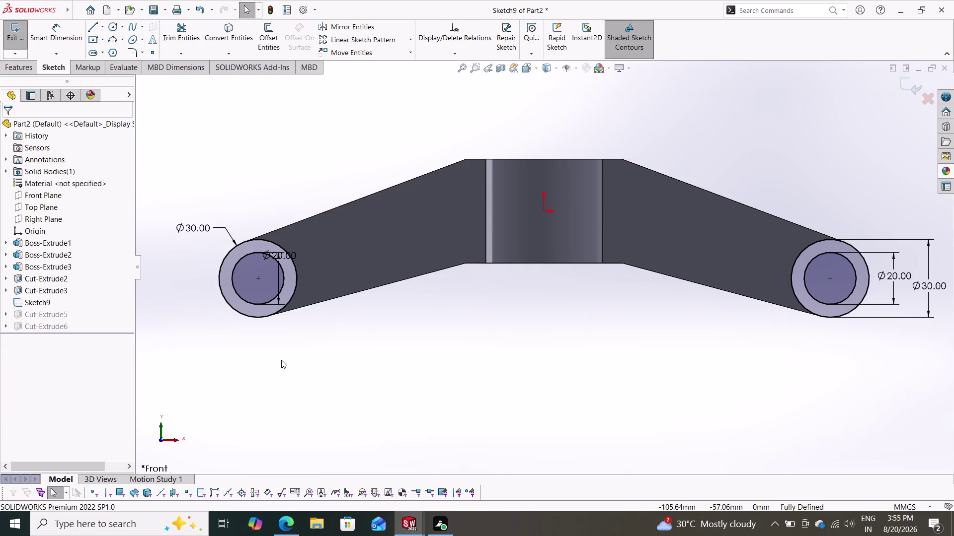
click(5, 64)
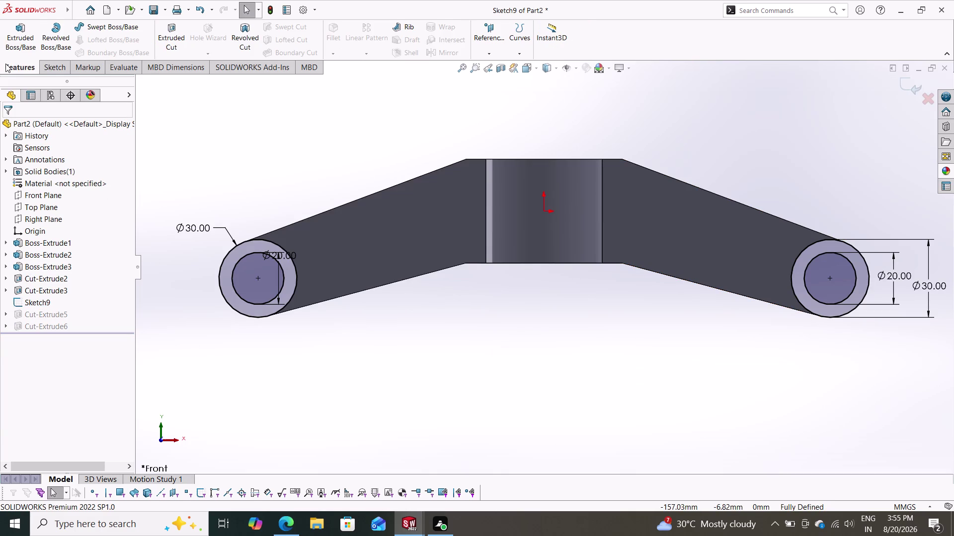
click(20, 36)
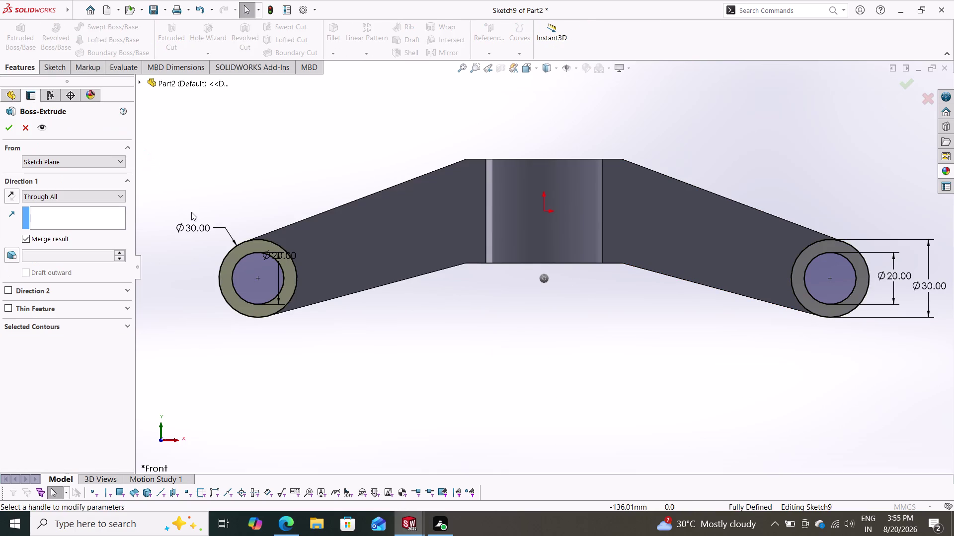
click(96, 198)
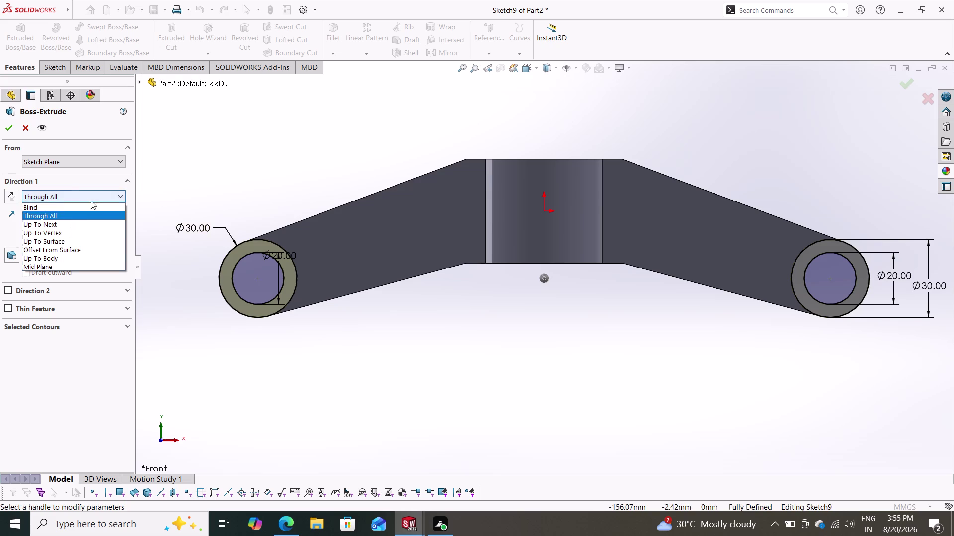
click(79, 211)
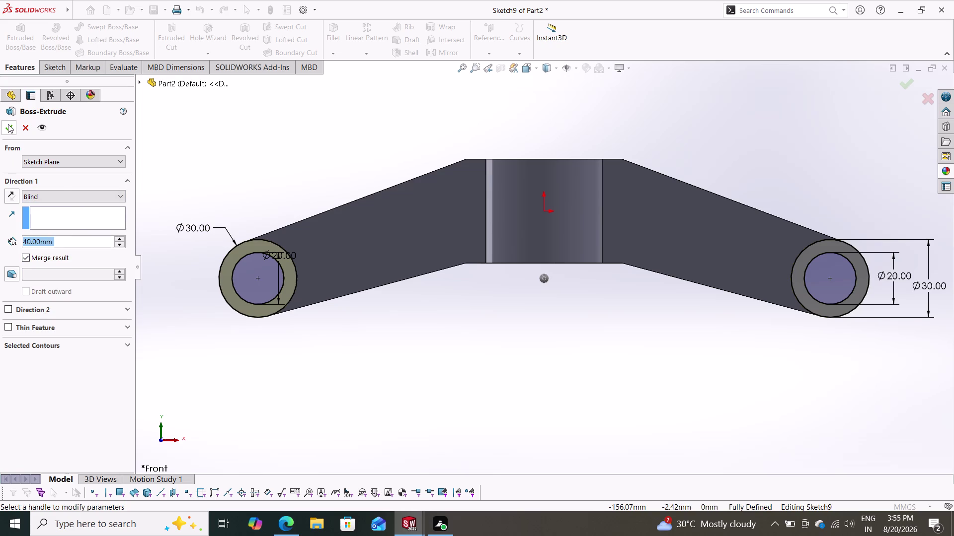
click(8, 124)
middle_drag(299, 176, 317, 250)
scroll(down, 3)
middle_drag(317, 250, 317, 262)
click(30, 326)
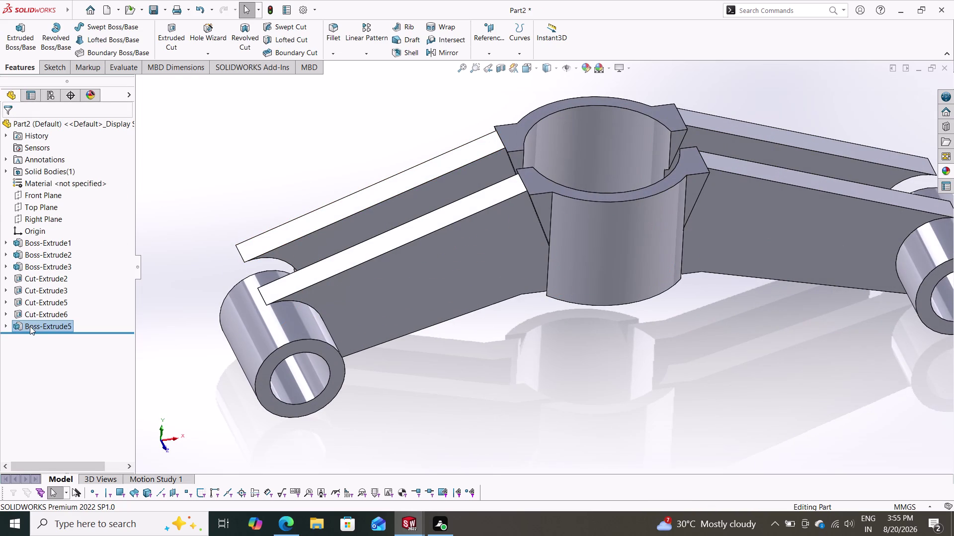
Edit Boss-Extrude5 so it extrudes Mid Plane.
click(16, 327)
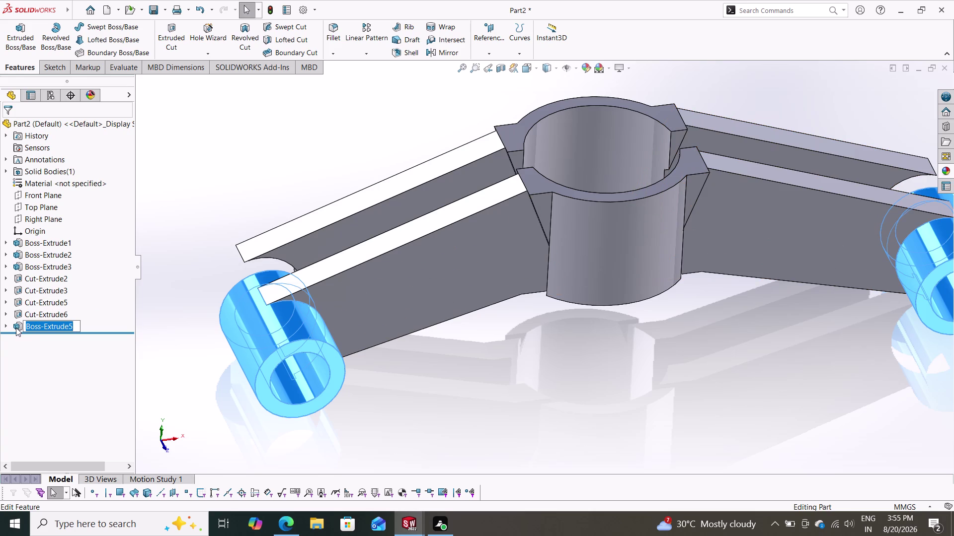
click(22, 296)
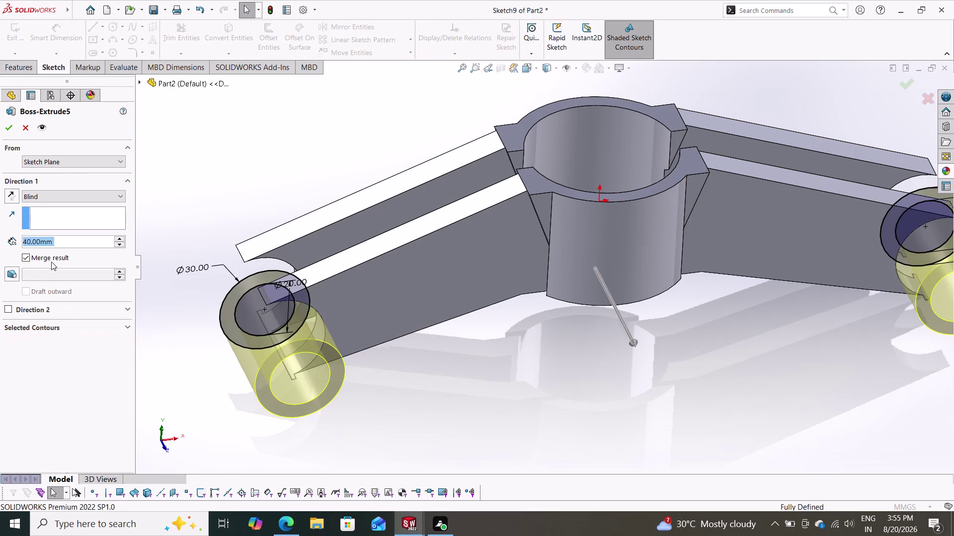
click(72, 198)
click(47, 266)
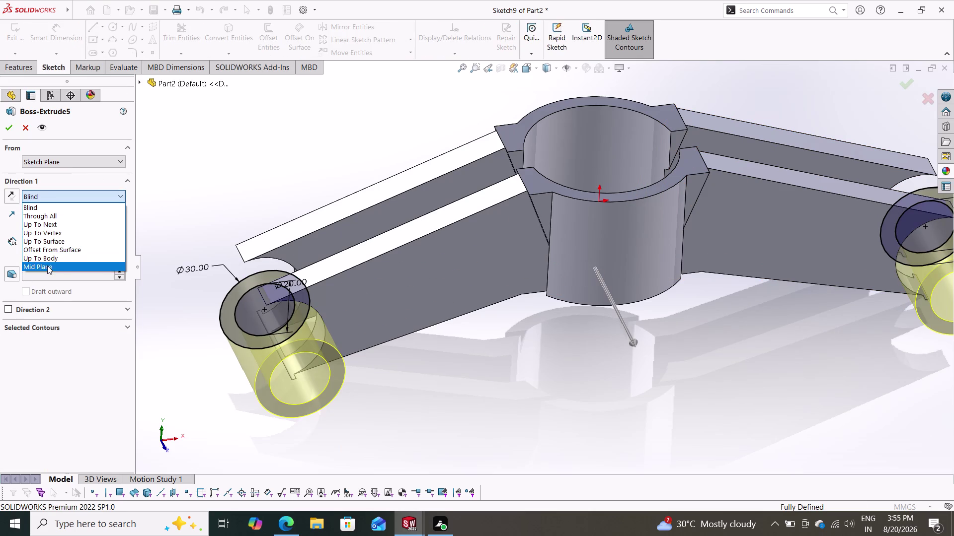
click(8, 130)
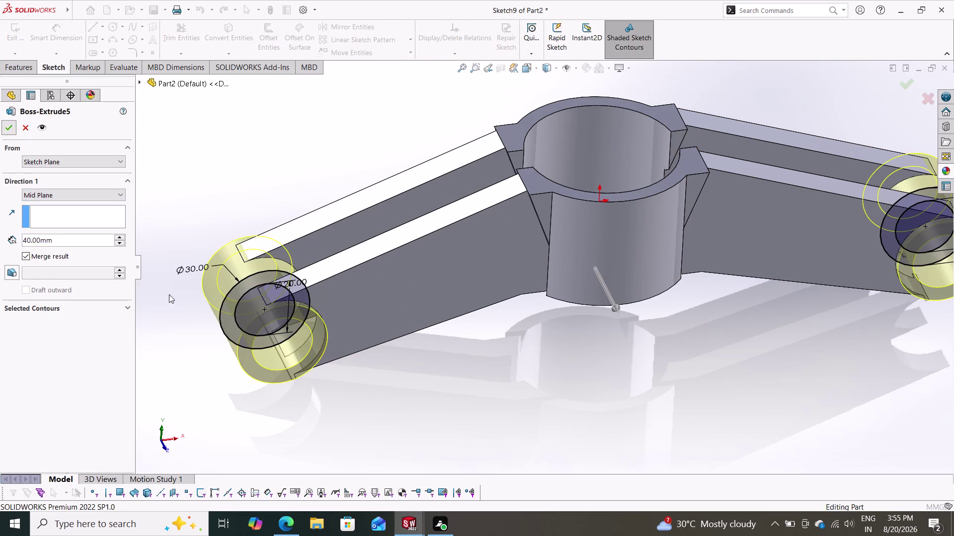
scroll(up, 3)
middle_drag(526, 383, 519, 322)
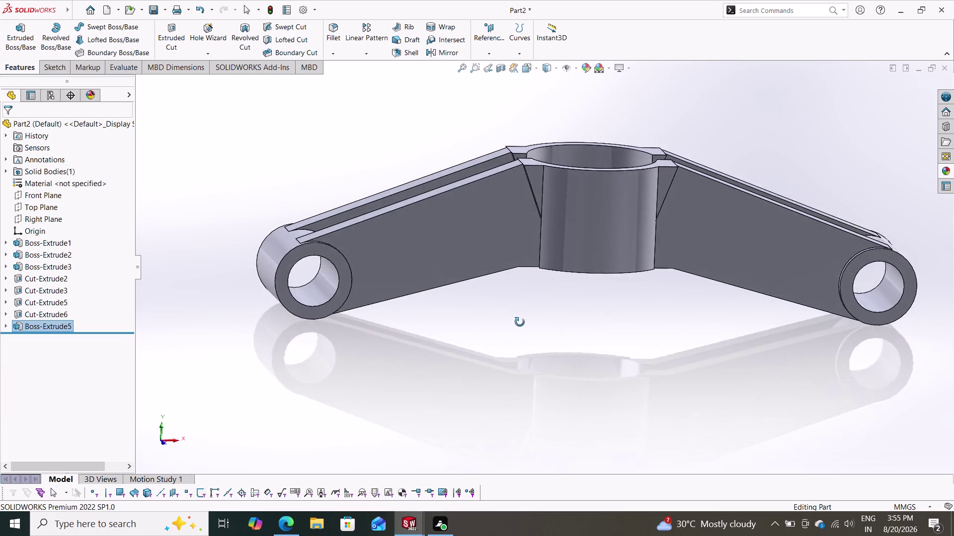
middle_drag(519, 323, 538, 439)
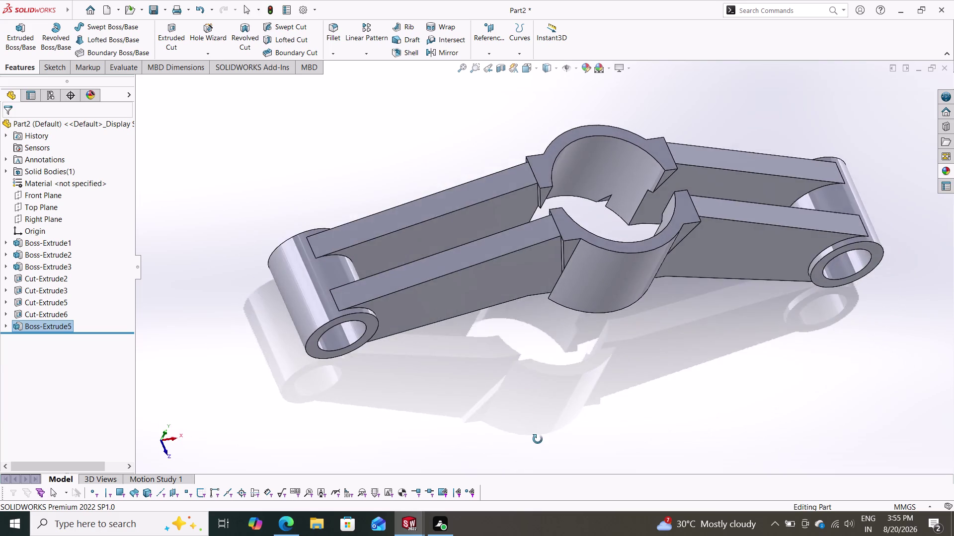
middle_drag(537, 438, 488, 308)
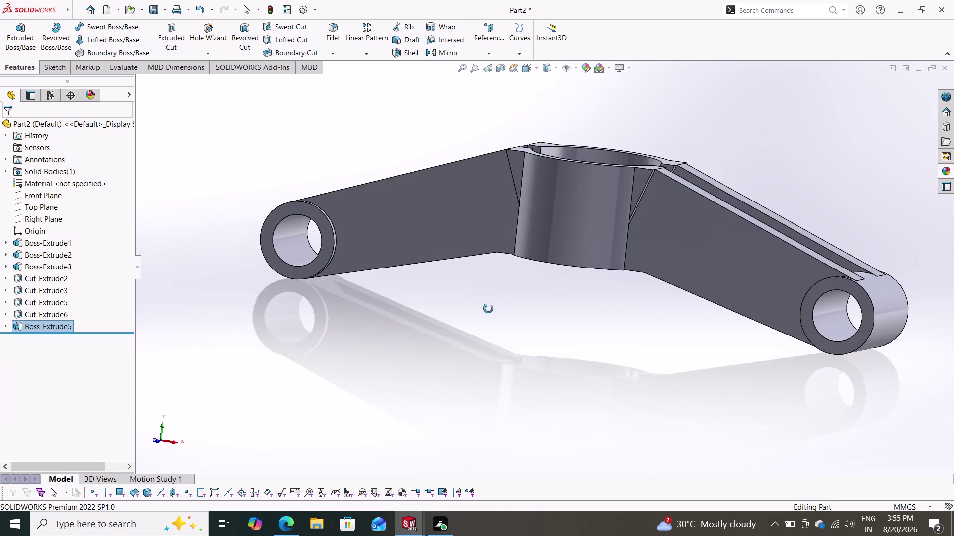
middle_drag(488, 308, 502, 296)
scroll(down, 3)
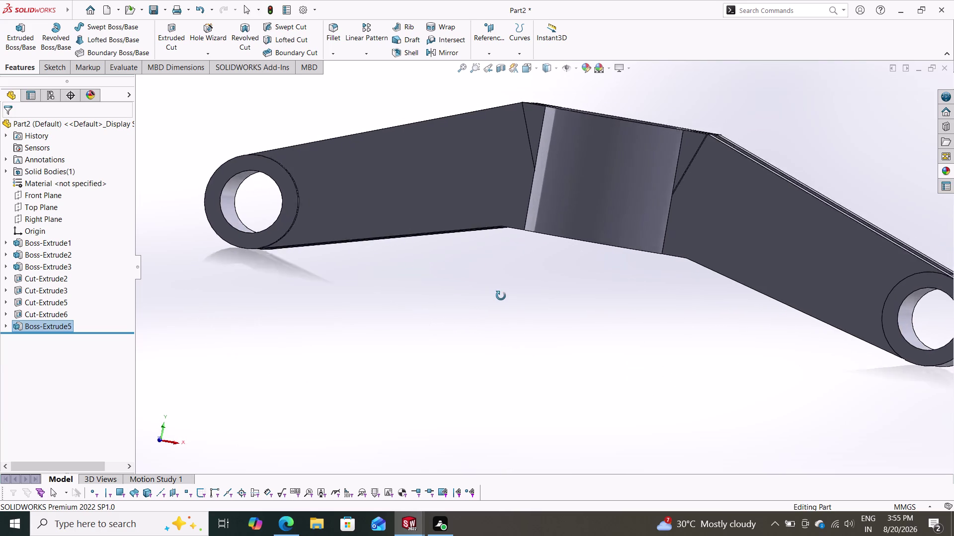
middle_drag(502, 296, 506, 372)
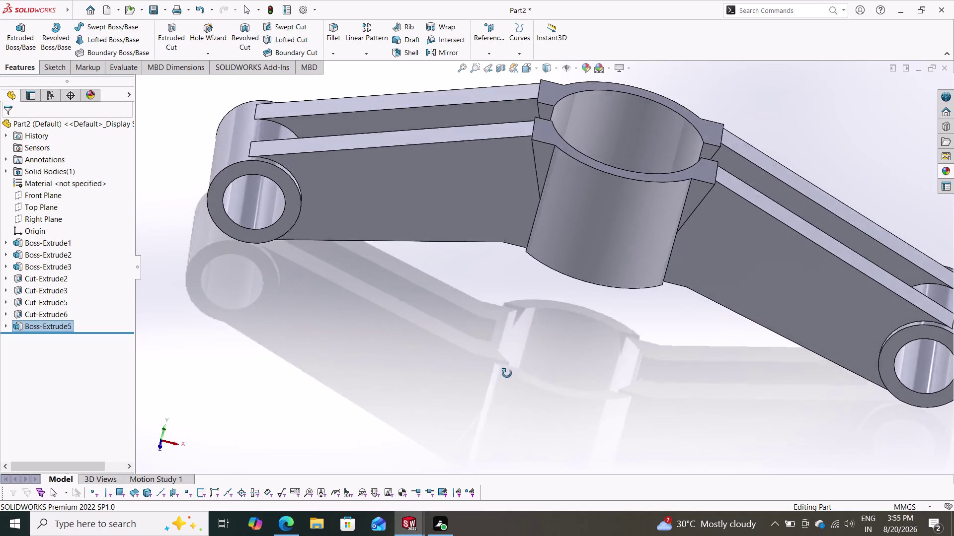
middle_drag(506, 372, 519, 516)
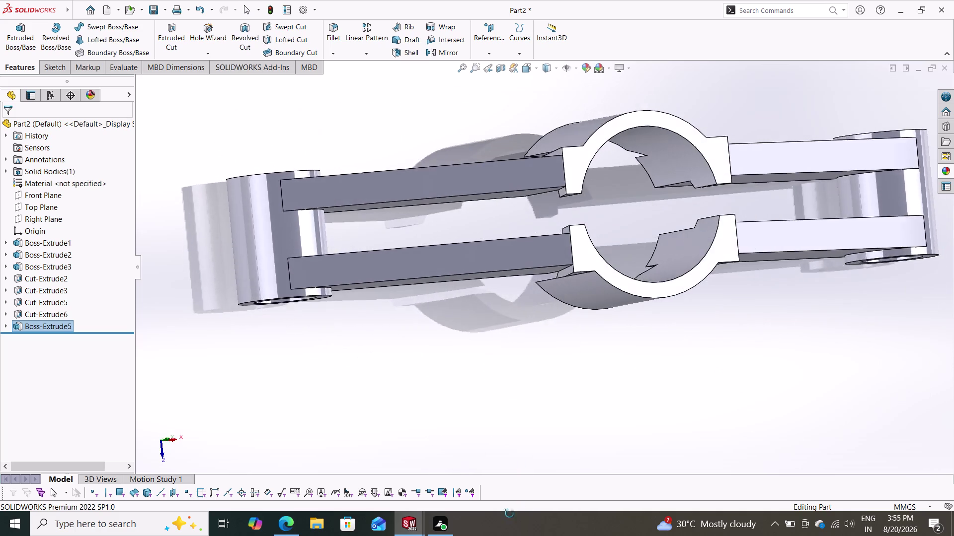
middle_drag(520, 516, 496, 457)
scroll(up, 3)
scroll(down, 3)
middle_drag(543, 344, 580, 227)
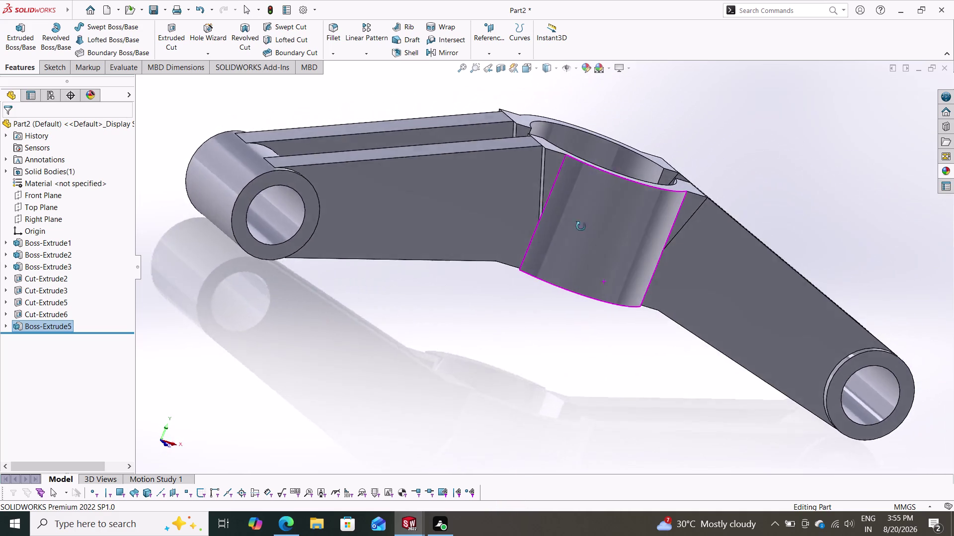
middle_drag(580, 227, 526, 375)
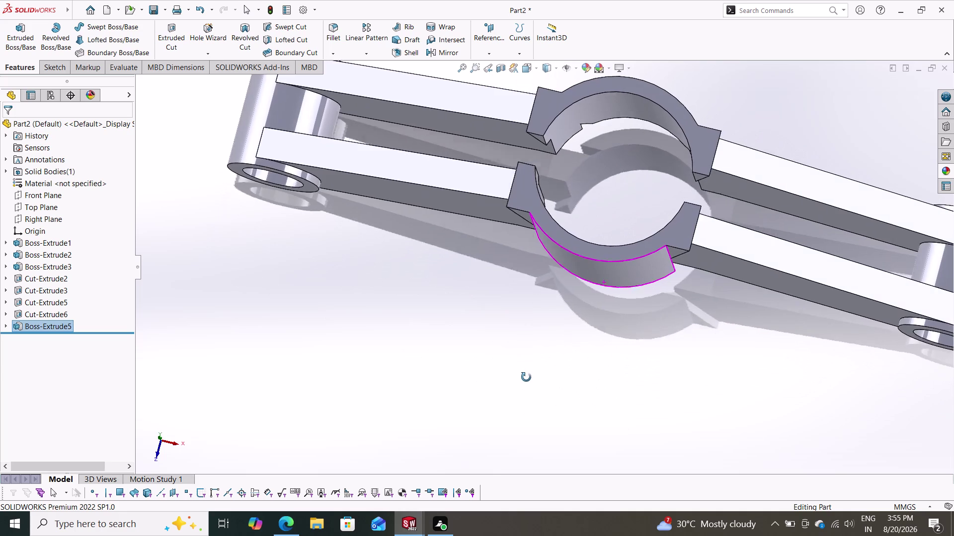
middle_drag(526, 375, 528, 437)
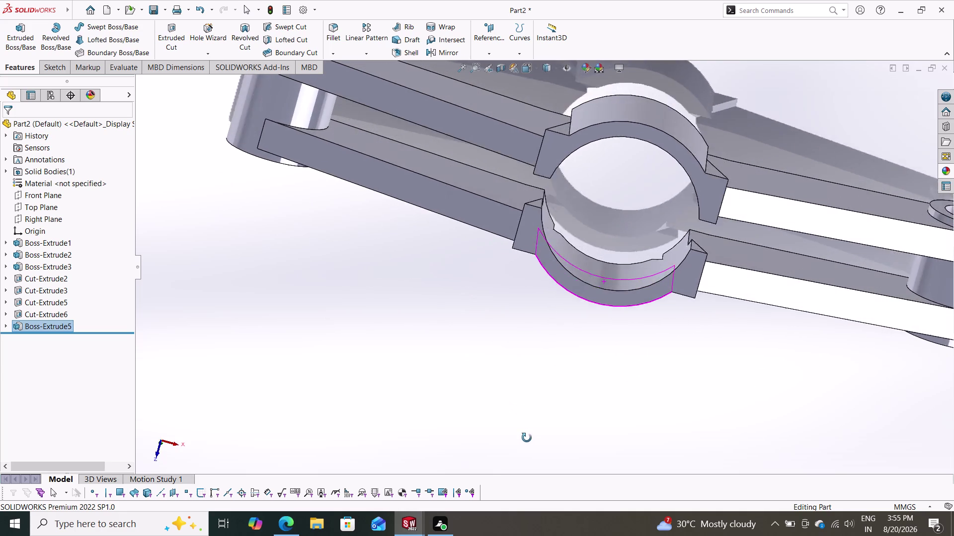
middle_drag(528, 437, 529, 373)
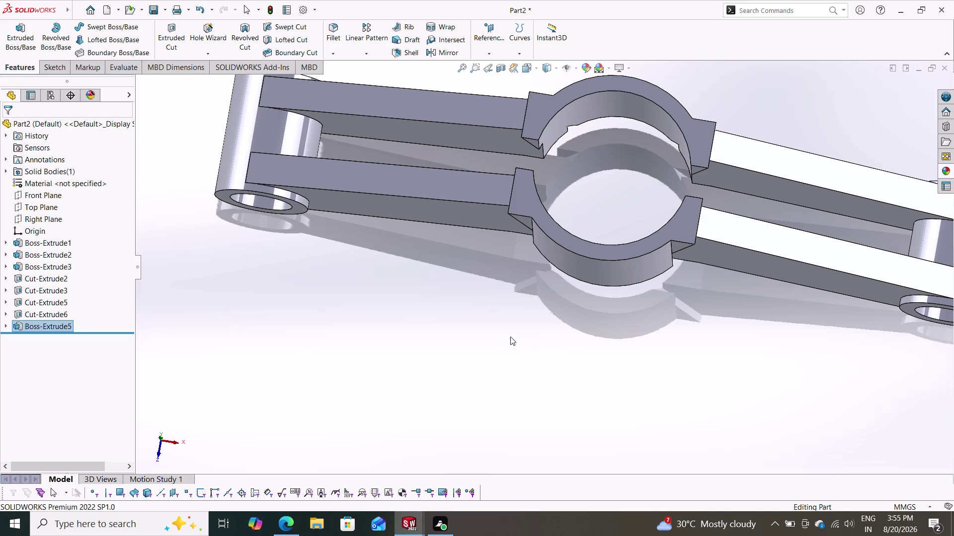
middle_drag(500, 286, 532, 363)
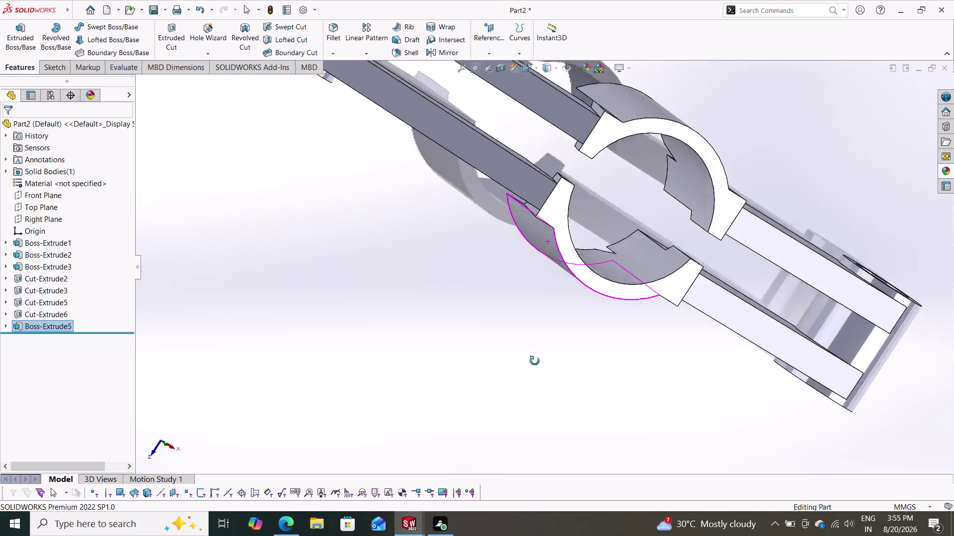
middle_drag(532, 363, 475, 210)
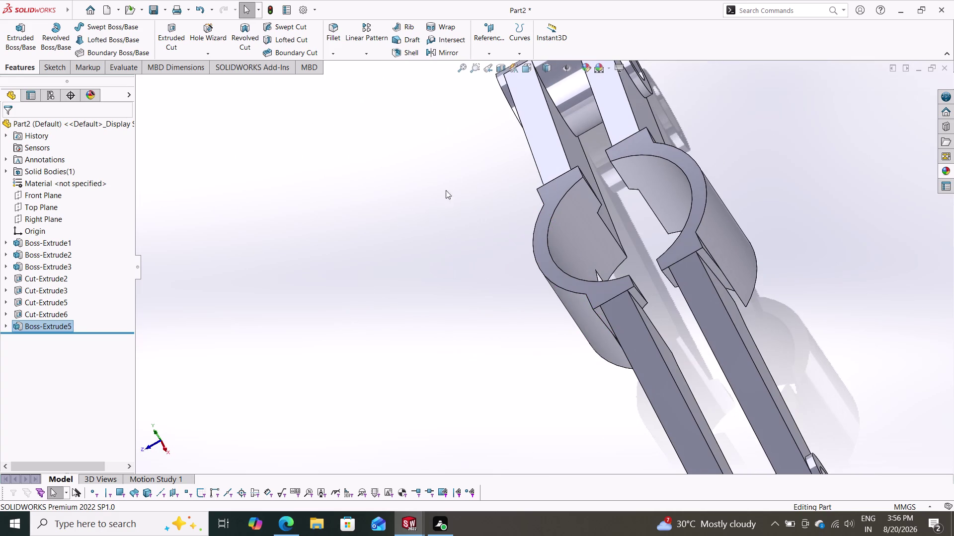
middle_drag(450, 157, 491, 315)
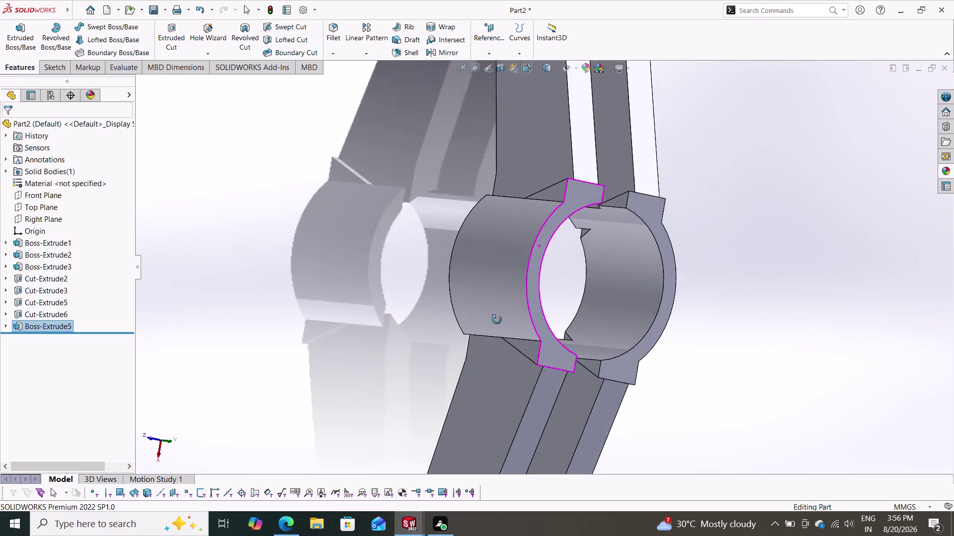
middle_drag(491, 316, 505, 329)
Open a new sketch on the Top Plane, viewed from above.
click(28, 205)
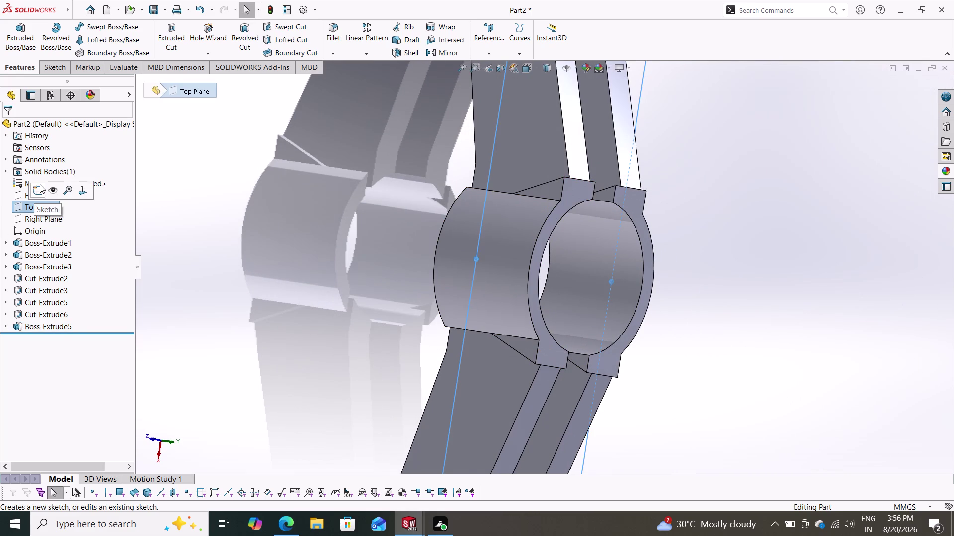
click(40, 184)
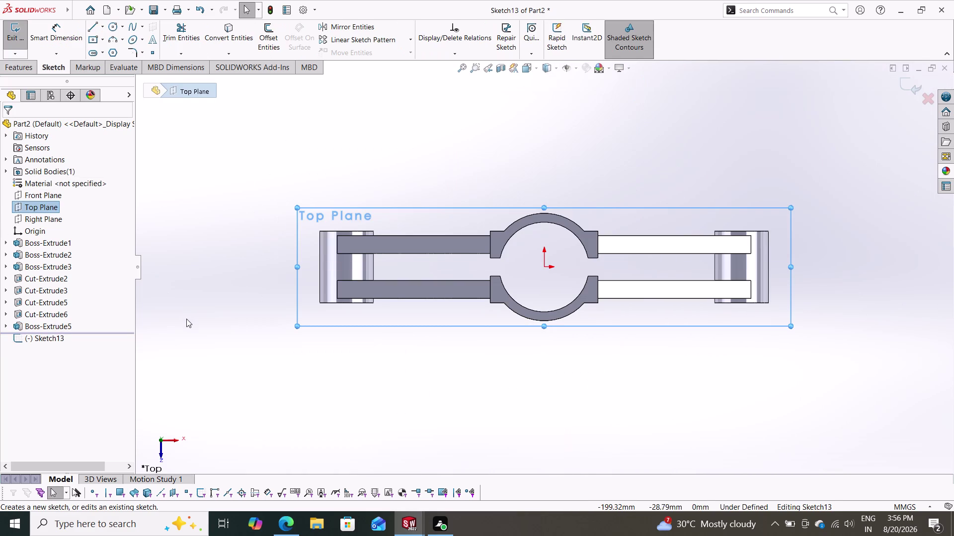
key(Escape)
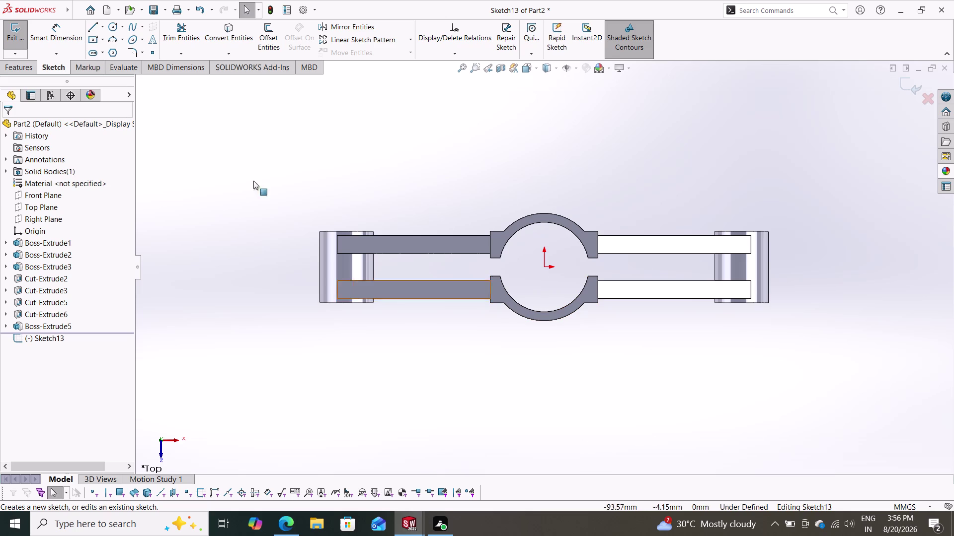
click(109, 21)
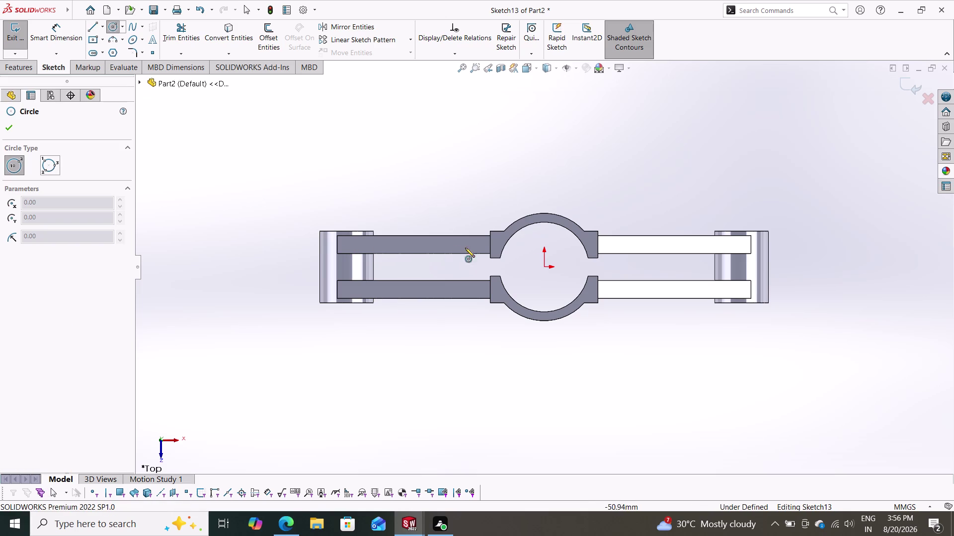
Draw concentric circles at the origin: inner radius 25 mm, outer about 32 mm.
click(547, 265)
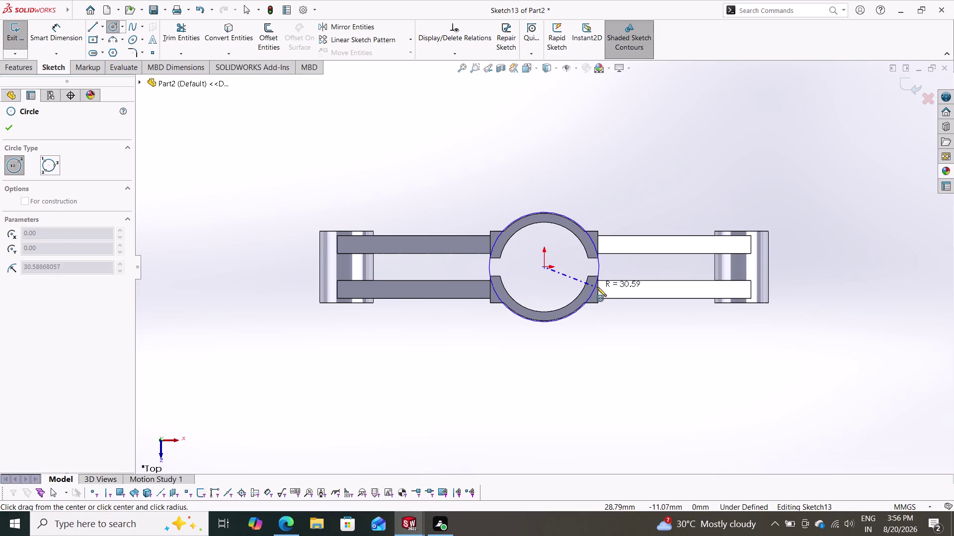
click(588, 279)
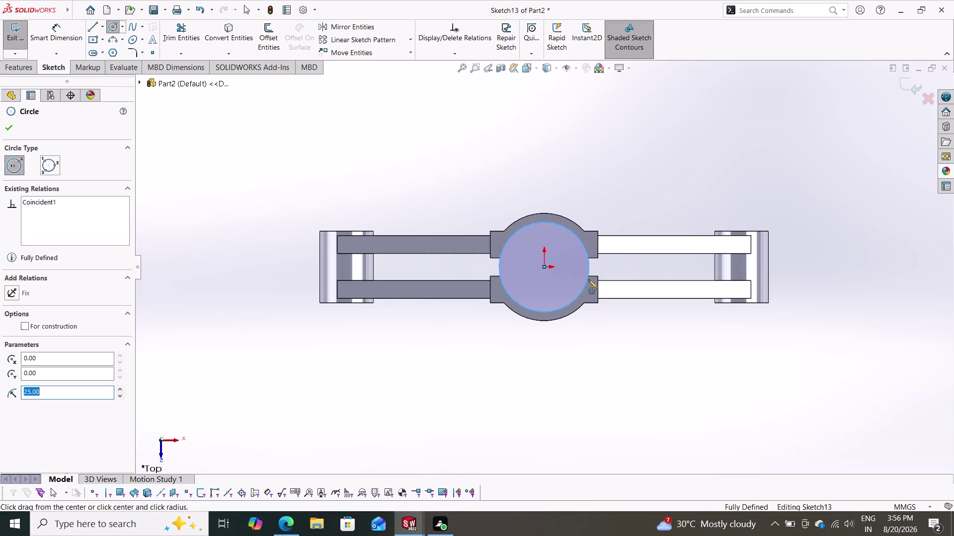
click(544, 267)
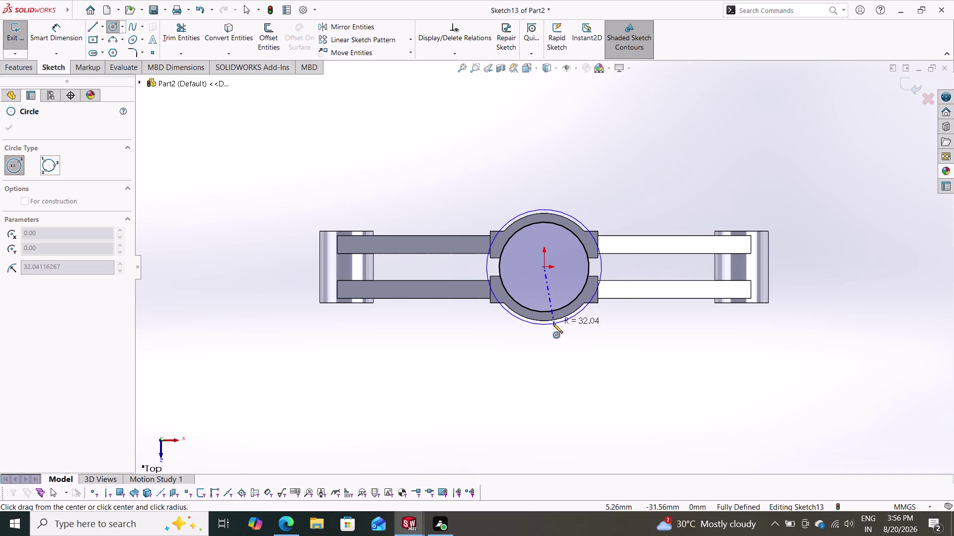
click(549, 321)
key(Escape)
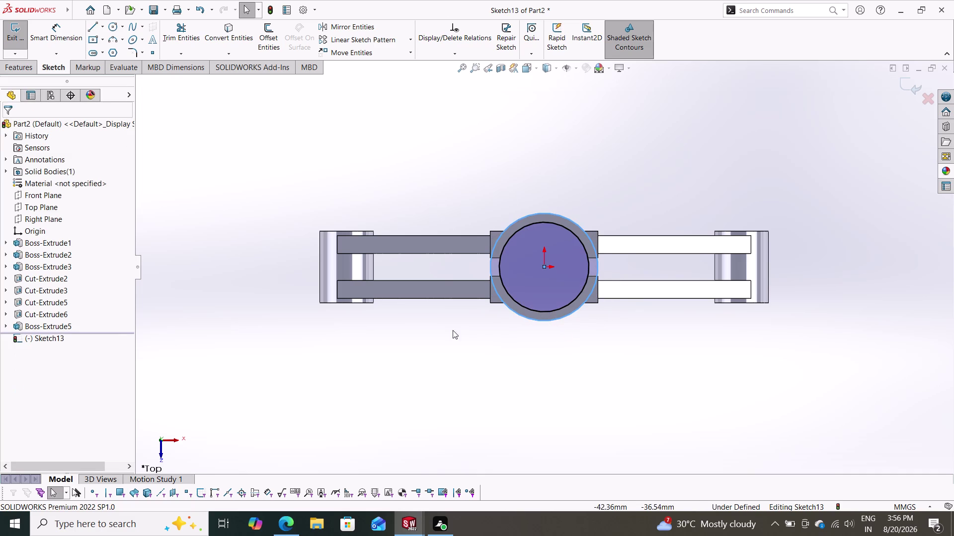
click(21, 68)
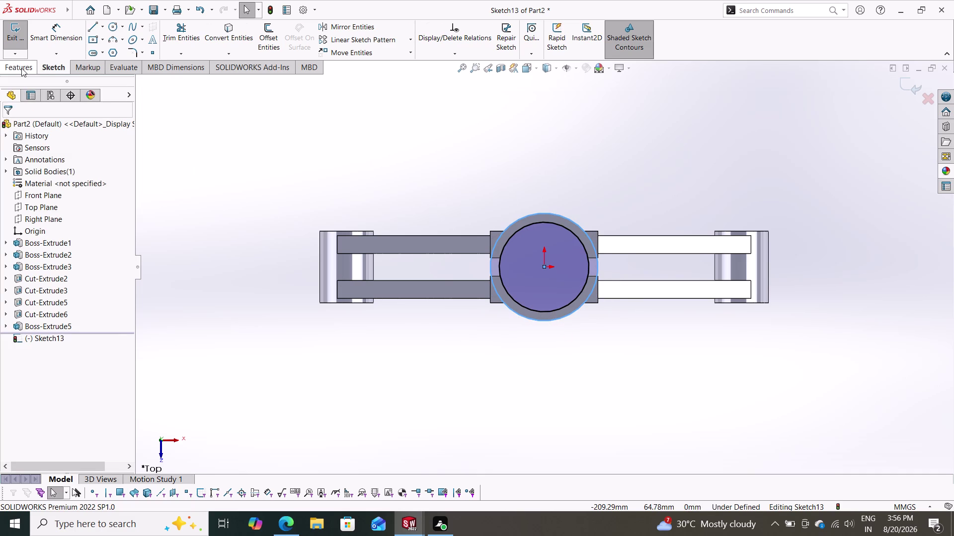
click(25, 24)
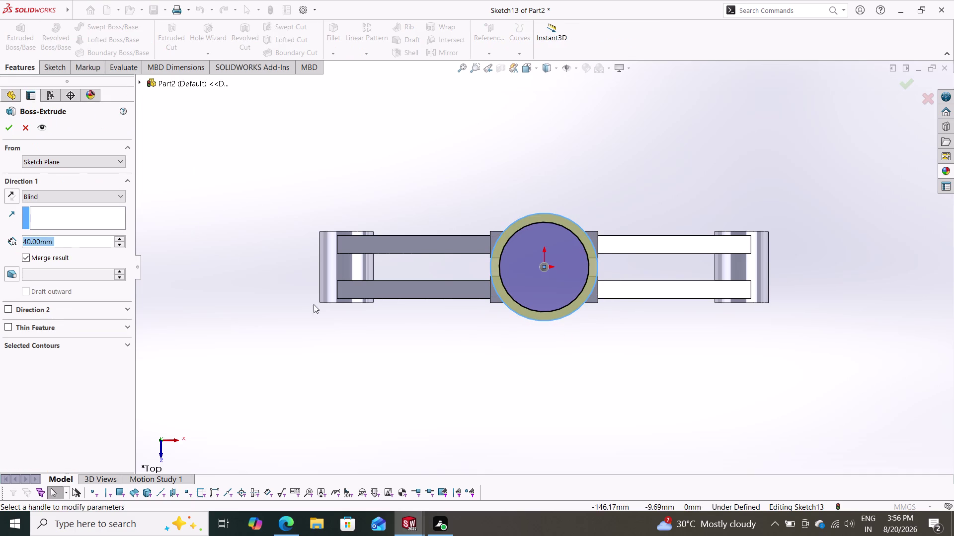
Extrude the Sketch13 ring 40 mm Mid Plane, checking the preview from several angles.
middle_drag(379, 355, 368, 155)
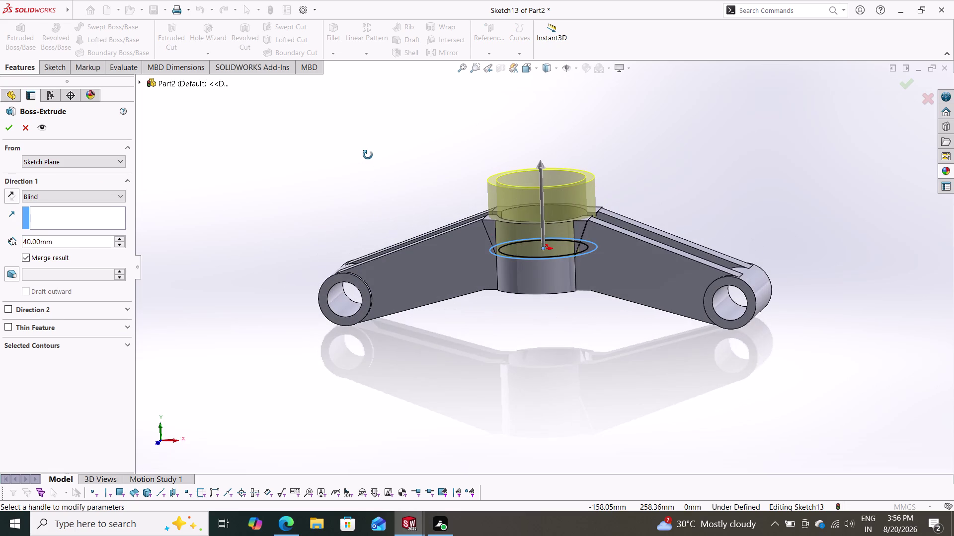
middle_drag(368, 155, 370, 170)
click(34, 196)
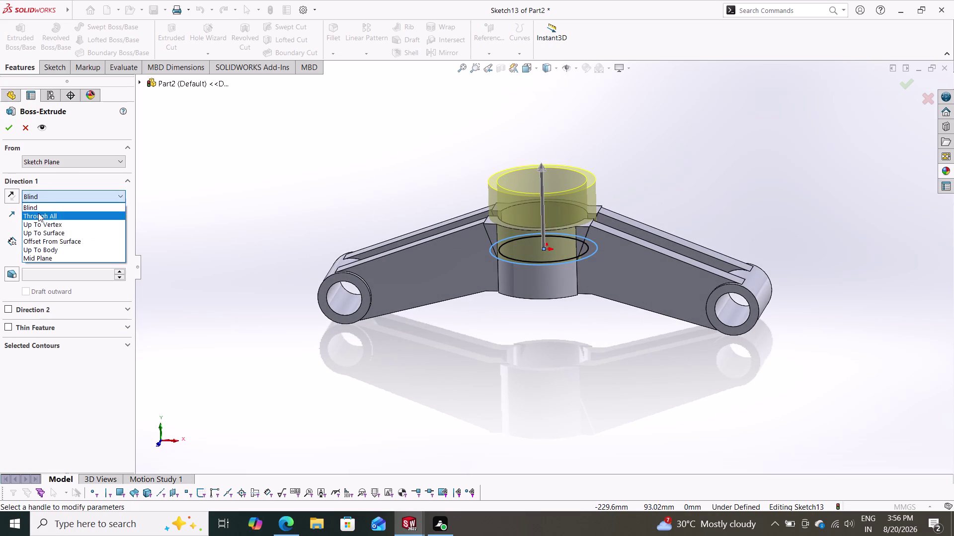
click(43, 260)
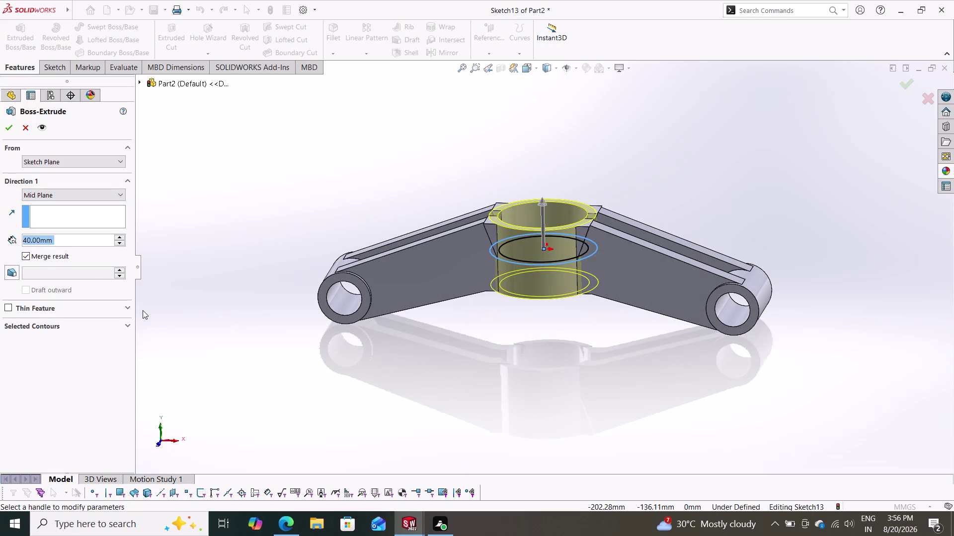
scroll(down, 3)
middle_drag(449, 329, 463, 269)
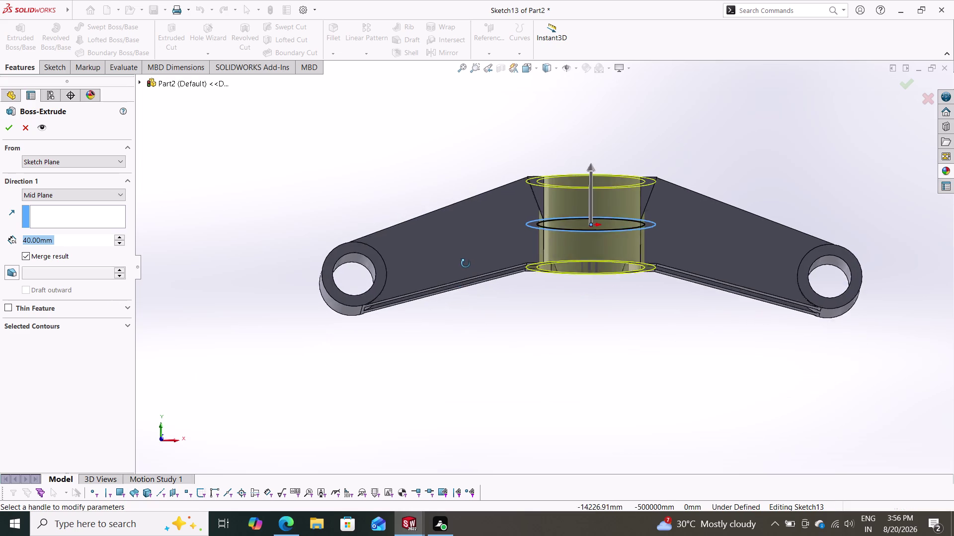
middle_drag(463, 269, 469, 275)
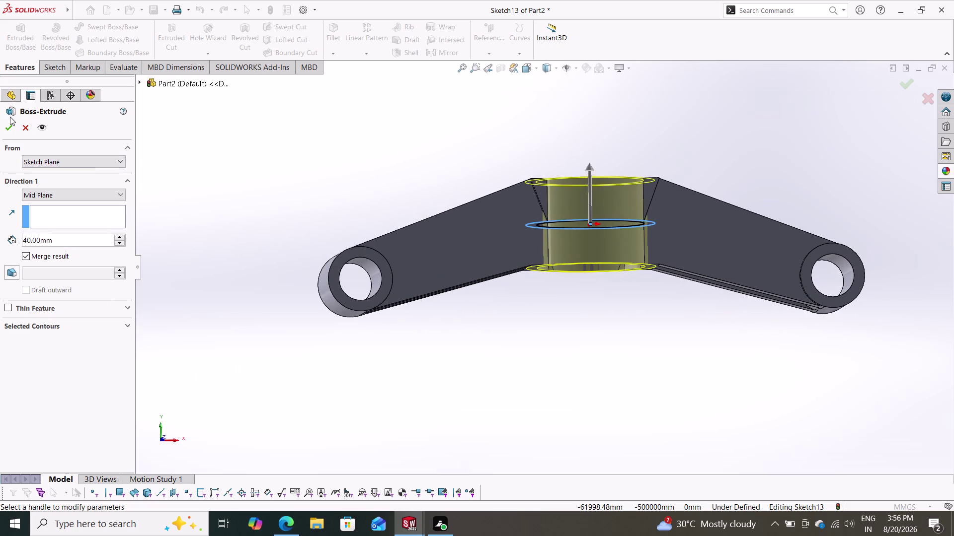
click(6, 126)
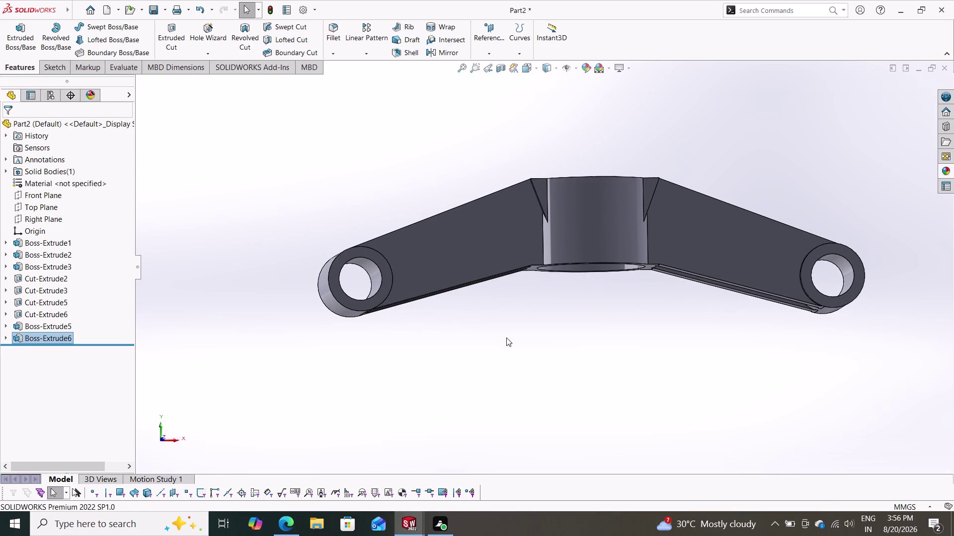
middle_drag(542, 278, 531, 400)
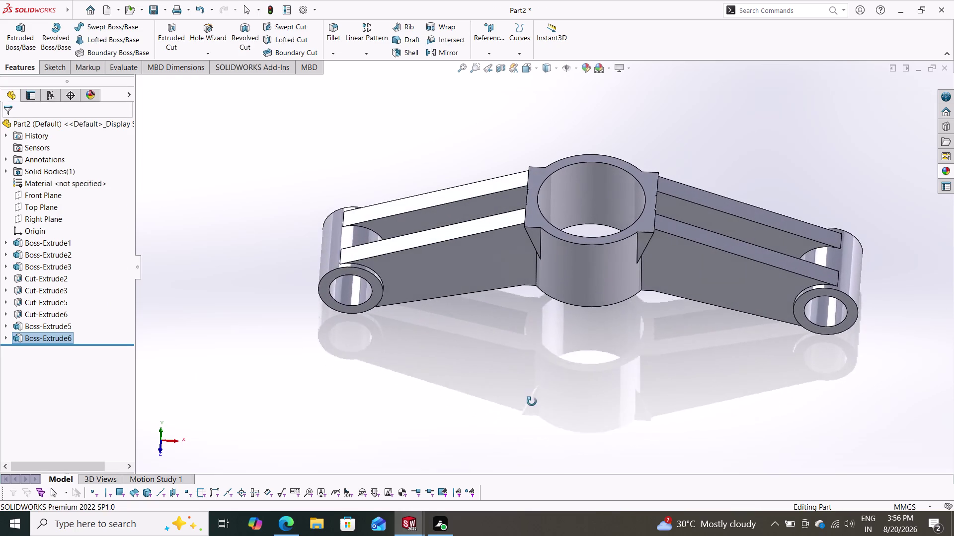
middle_drag(532, 400, 513, 335)
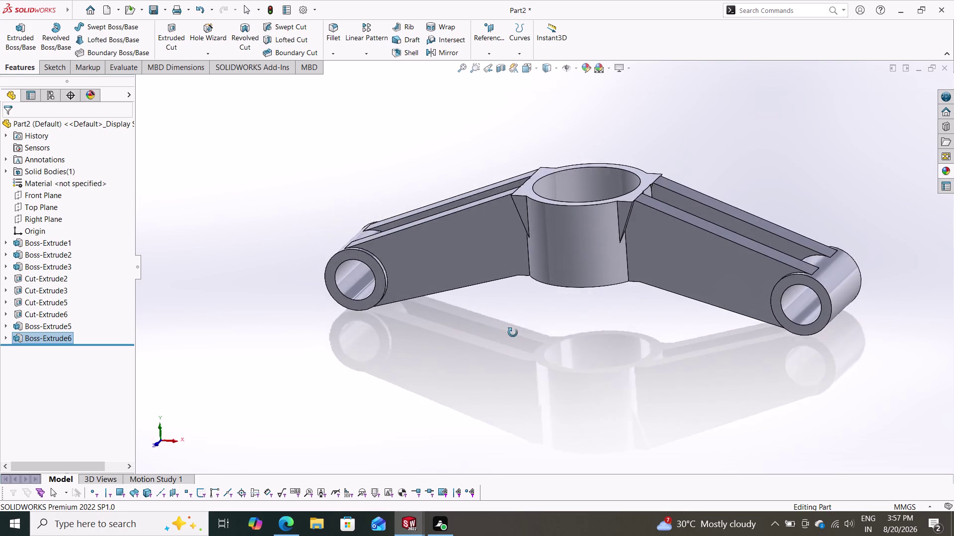
middle_drag(514, 336, 475, 429)
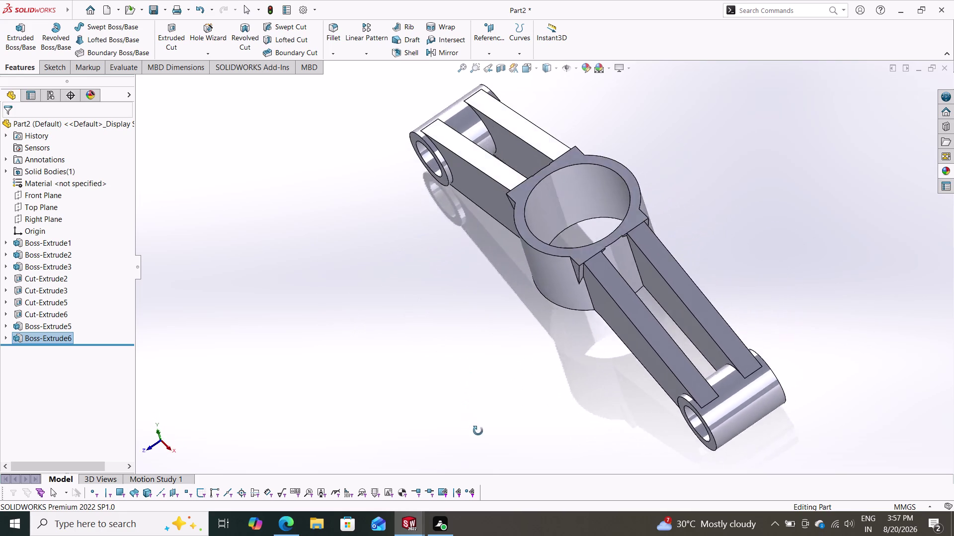
middle_drag(475, 429, 498, 347)
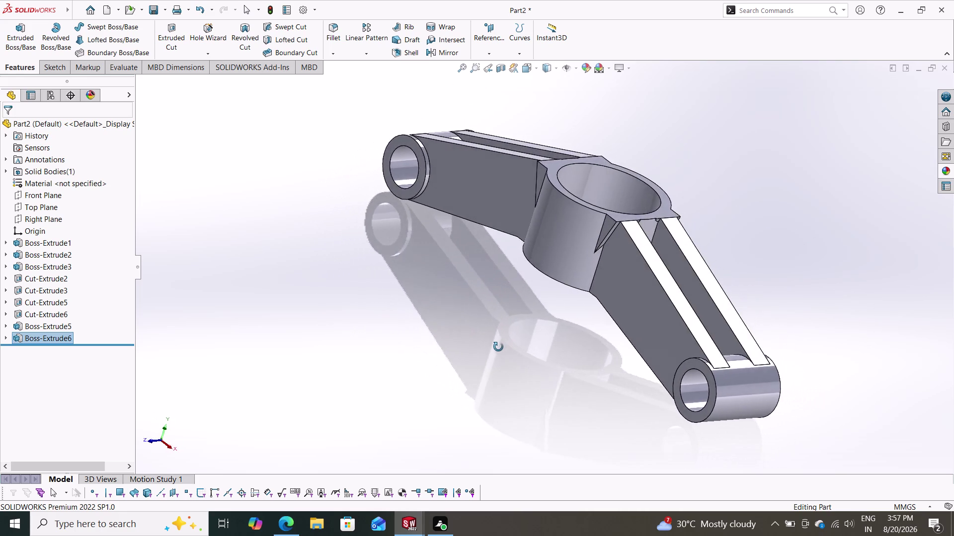
middle_drag(498, 347, 441, 293)
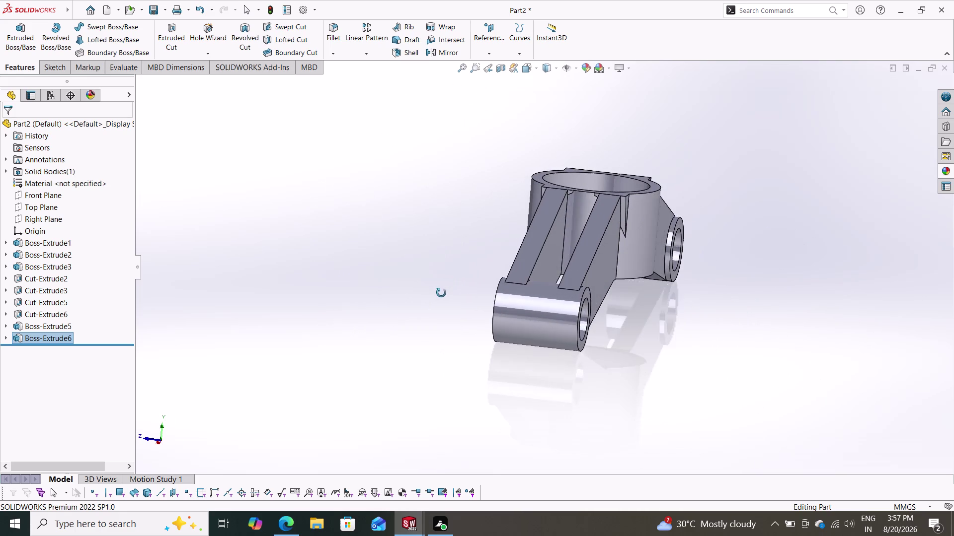
middle_drag(441, 293, 373, 381)
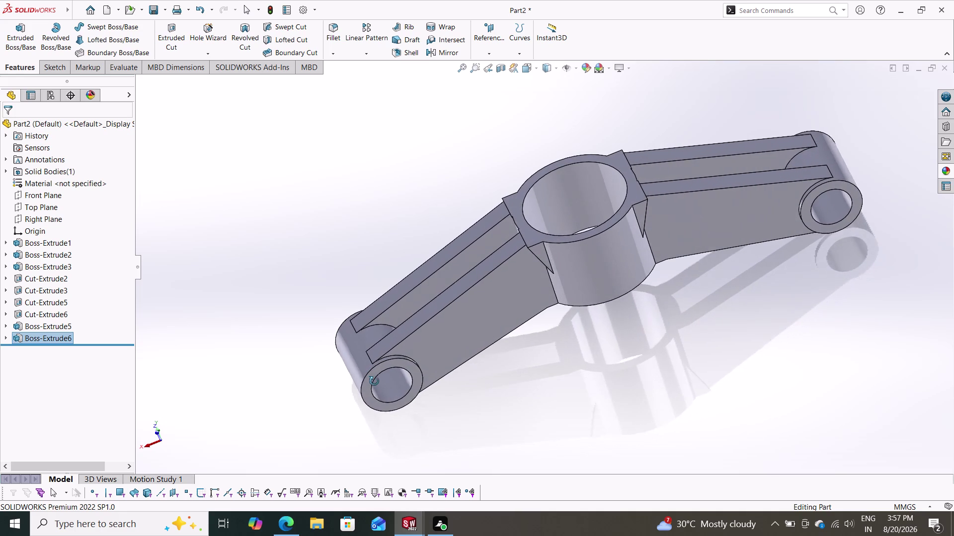
middle_drag(373, 381, 385, 399)
scroll(up, 3)
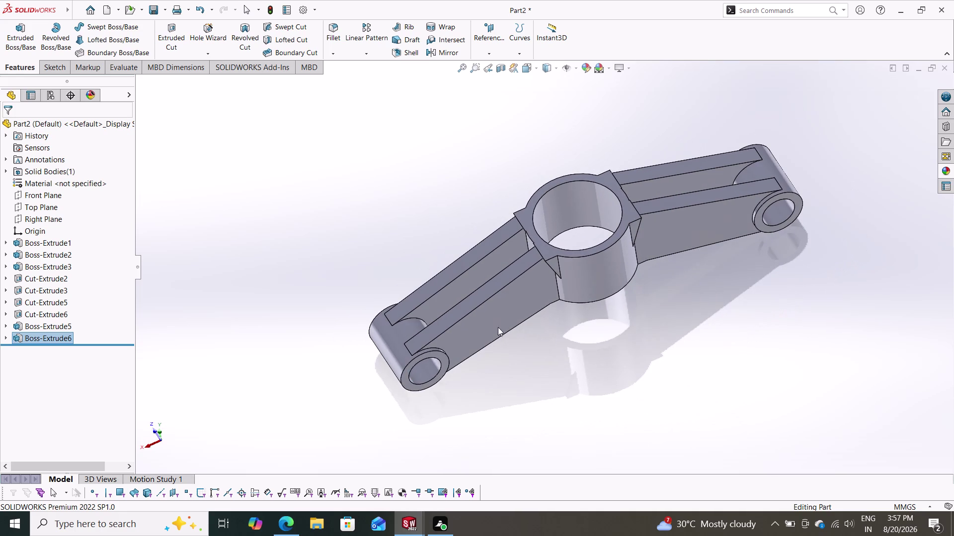
click(553, 261)
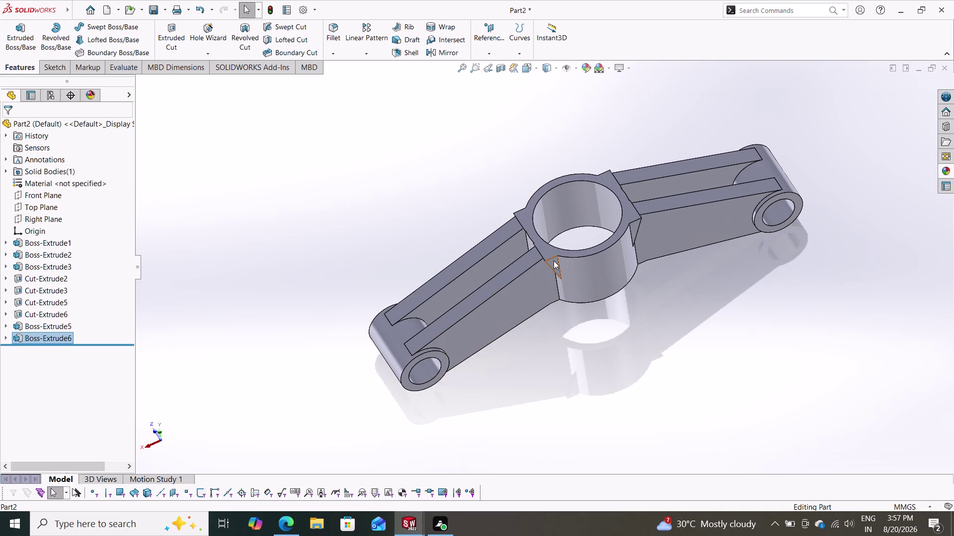
click(536, 239)
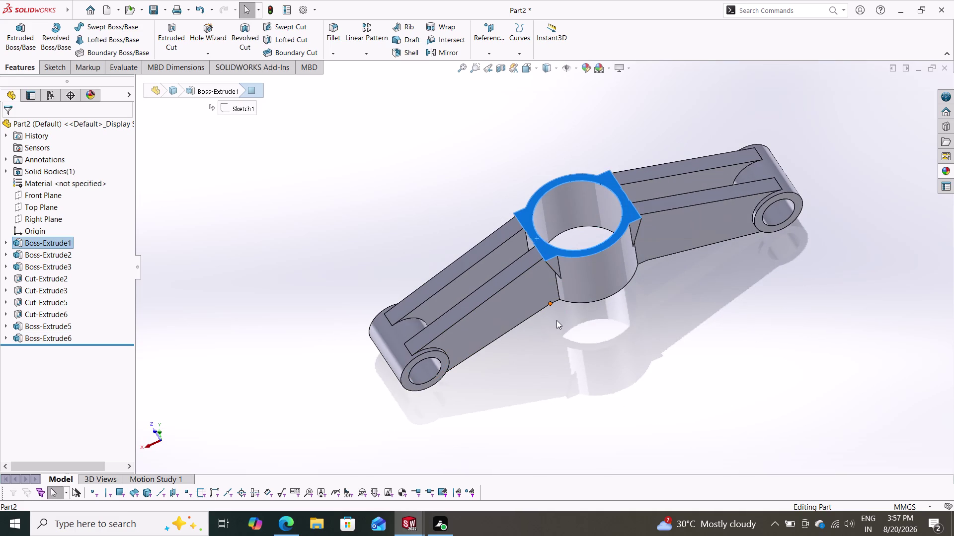
key(Escape)
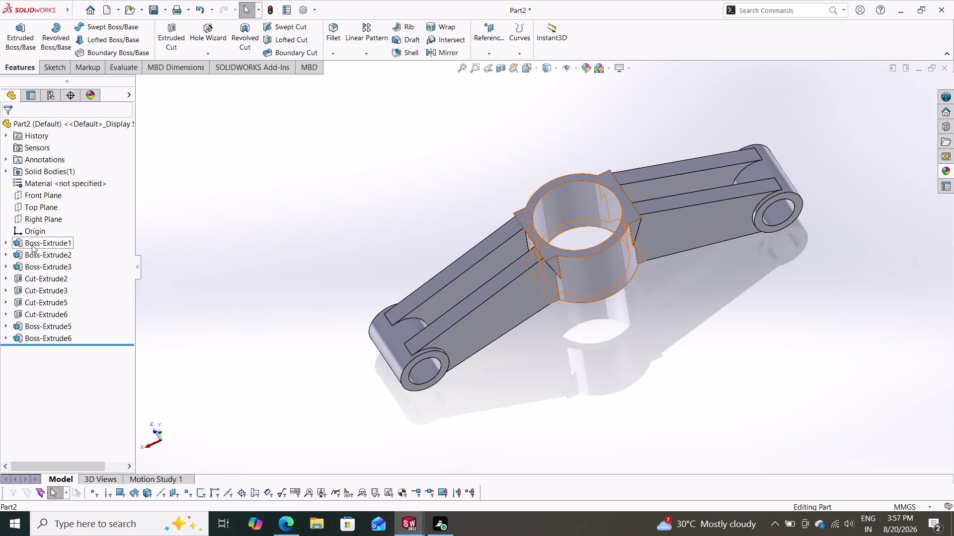
click(32, 245)
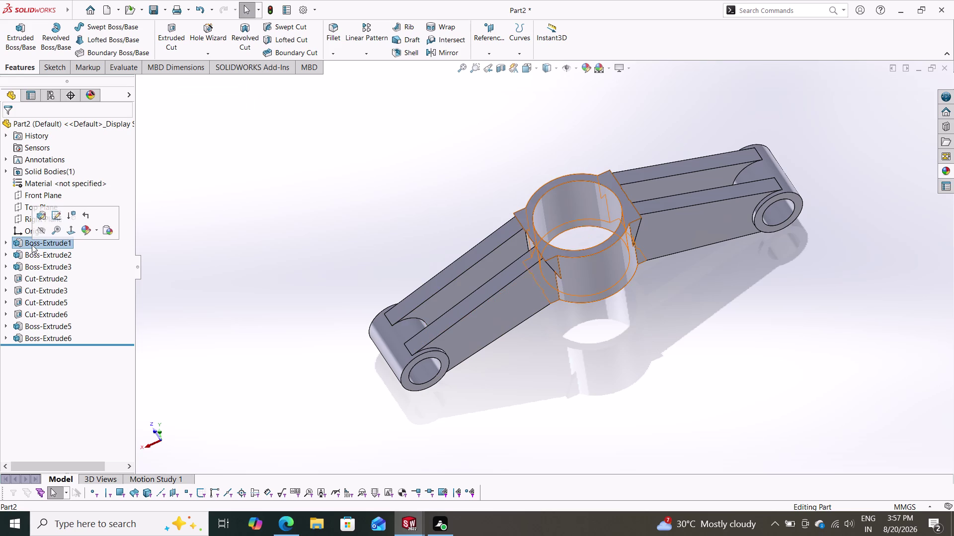
key(grave)
click(32, 252)
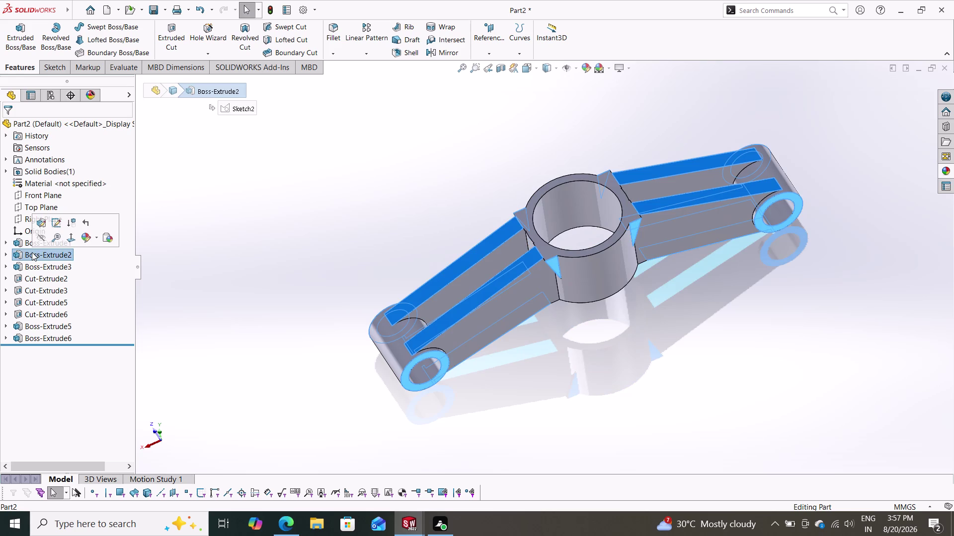
key(Escape)
key(Escape)
key(Escape)
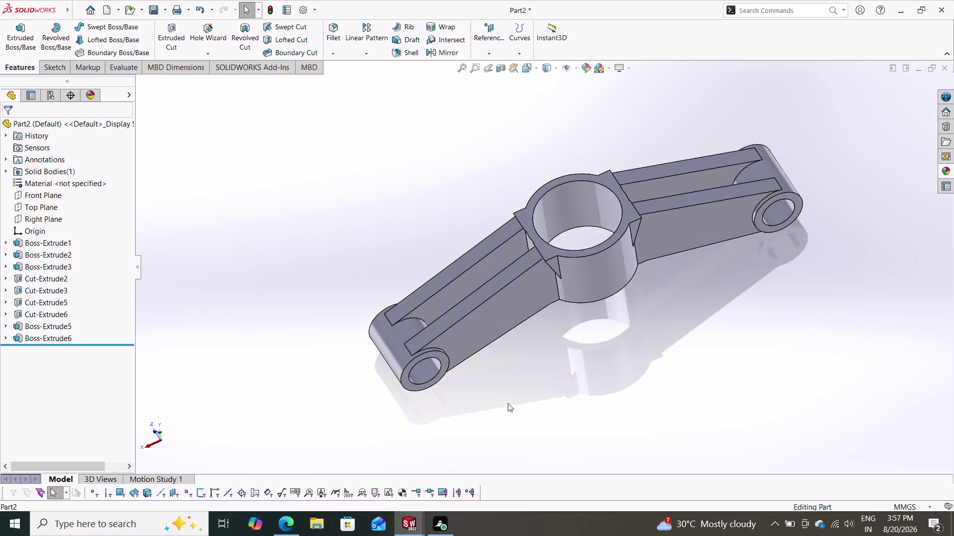
middle_drag(575, 385, 659, 304)
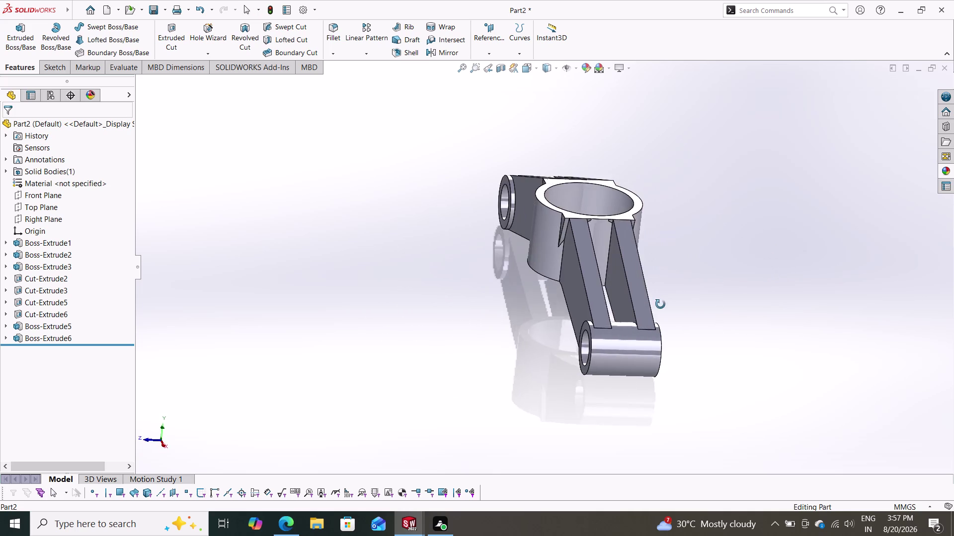
middle_drag(660, 305, 738, 391)
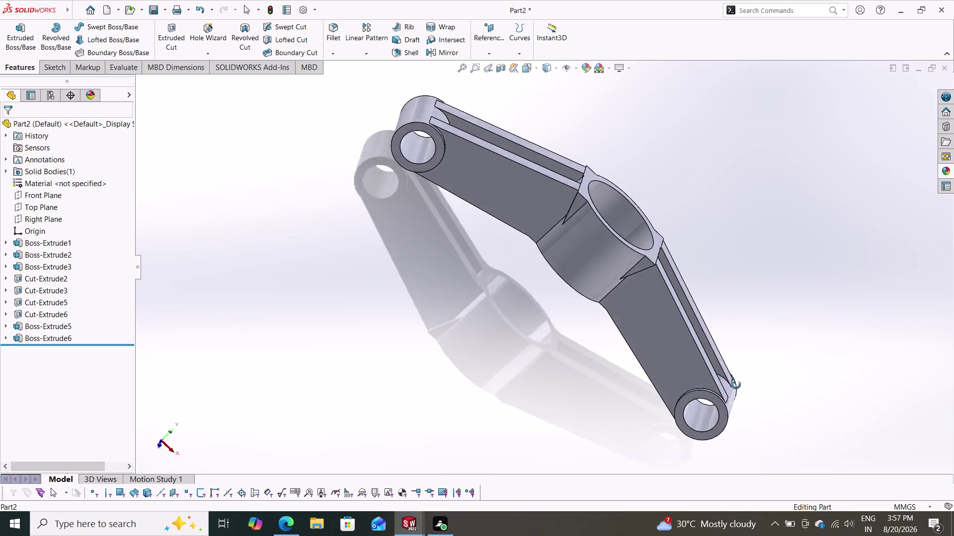
middle_drag(739, 392, 635, 401)
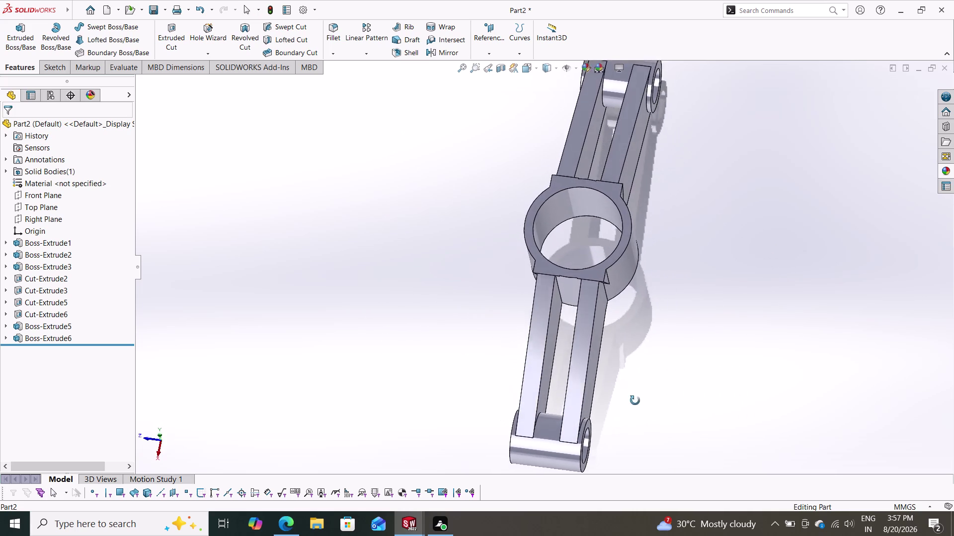
middle_drag(635, 401, 678, 420)
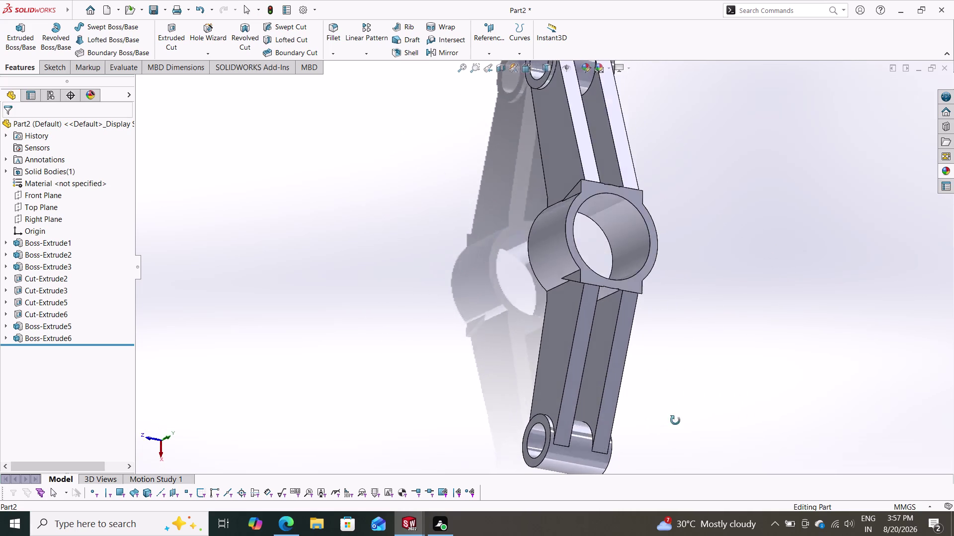
middle_drag(678, 421, 640, 451)
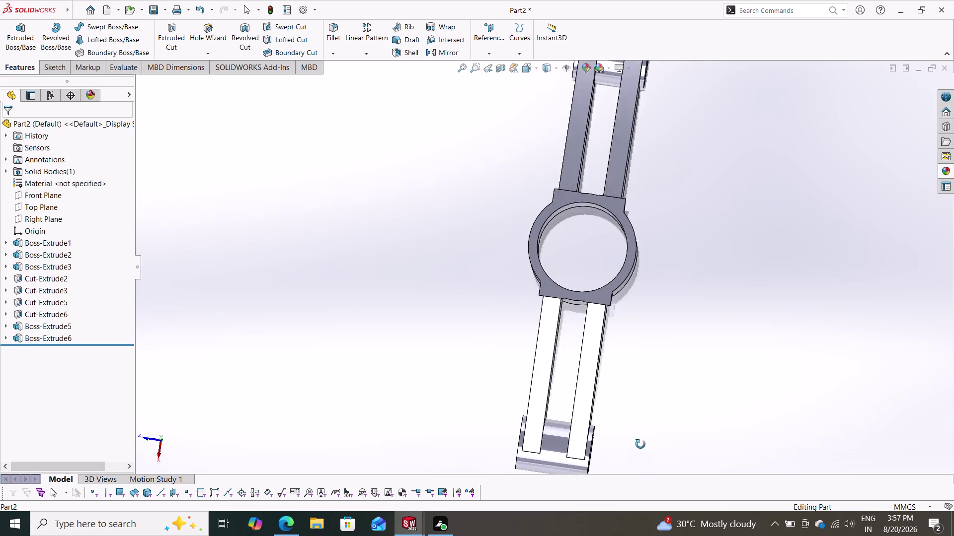
middle_drag(640, 451, 636, 436)
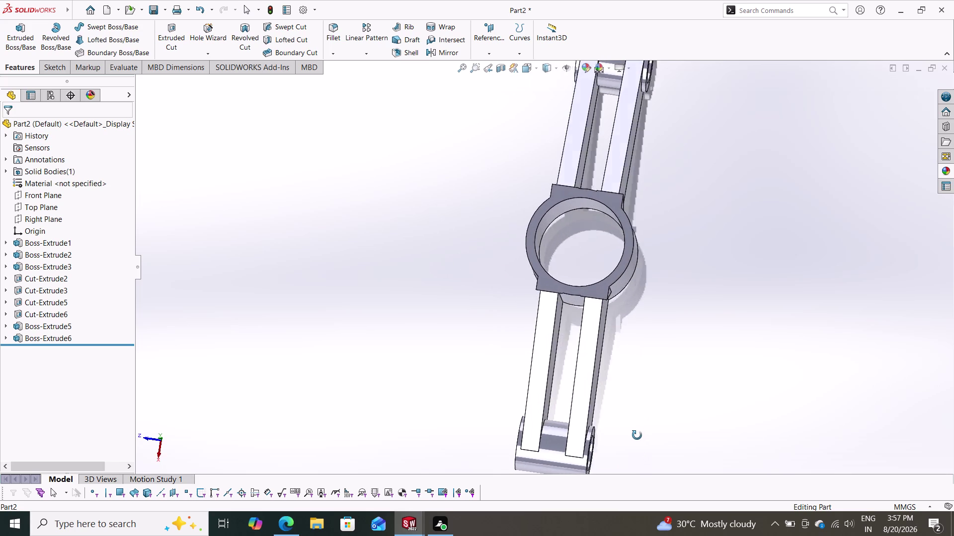
middle_drag(636, 436, 705, 461)
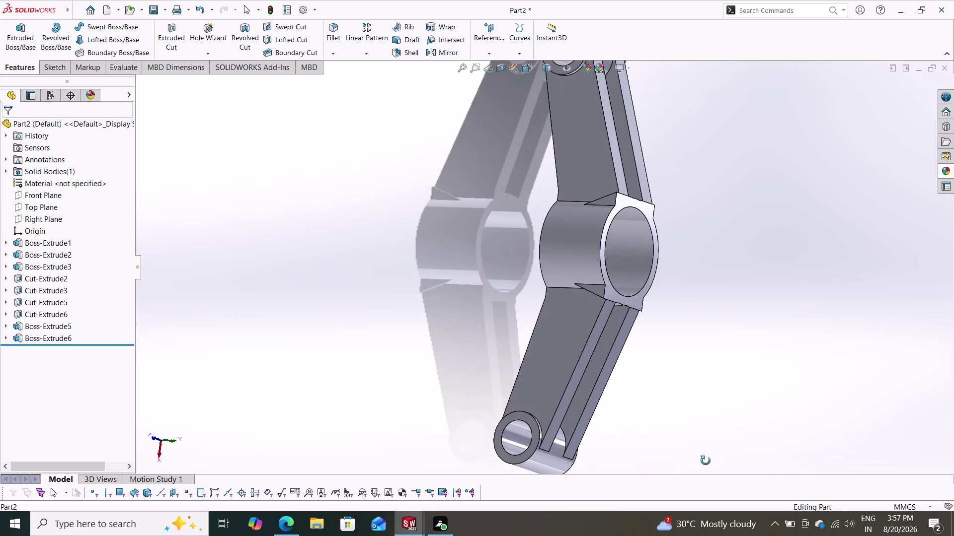
middle_drag(705, 461, 659, 459)
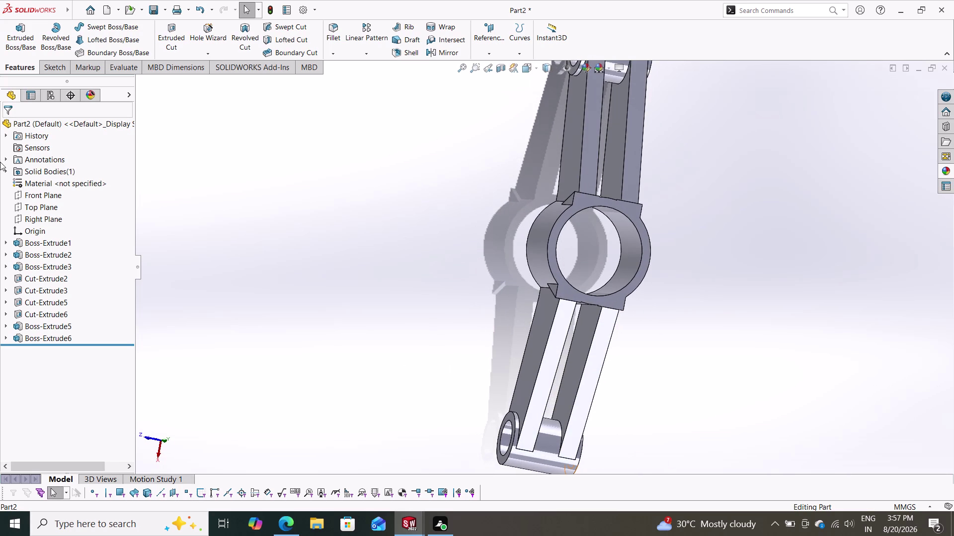
click(40, 204)
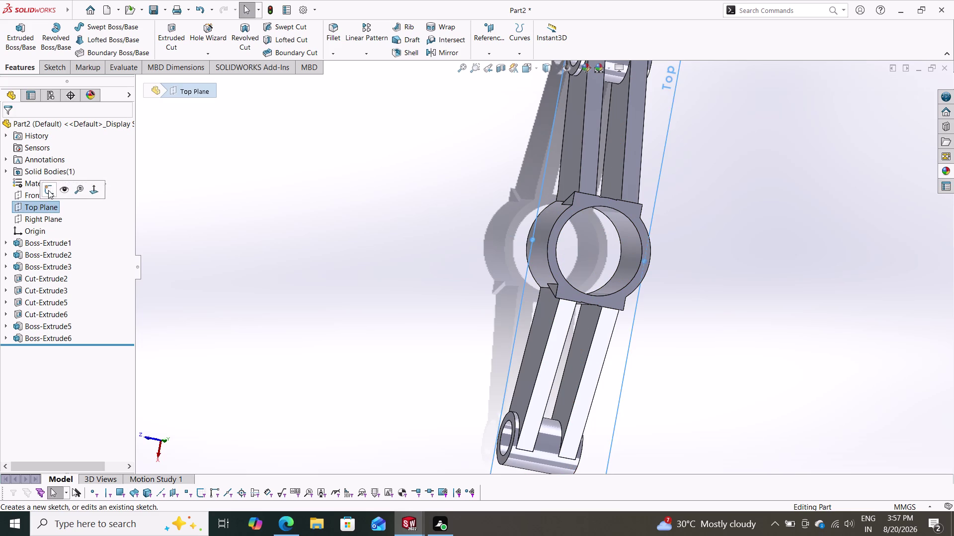
Open Sketch14 on the Top Plane, zoomed in, and place a circle centre at the origin.
click(48, 190)
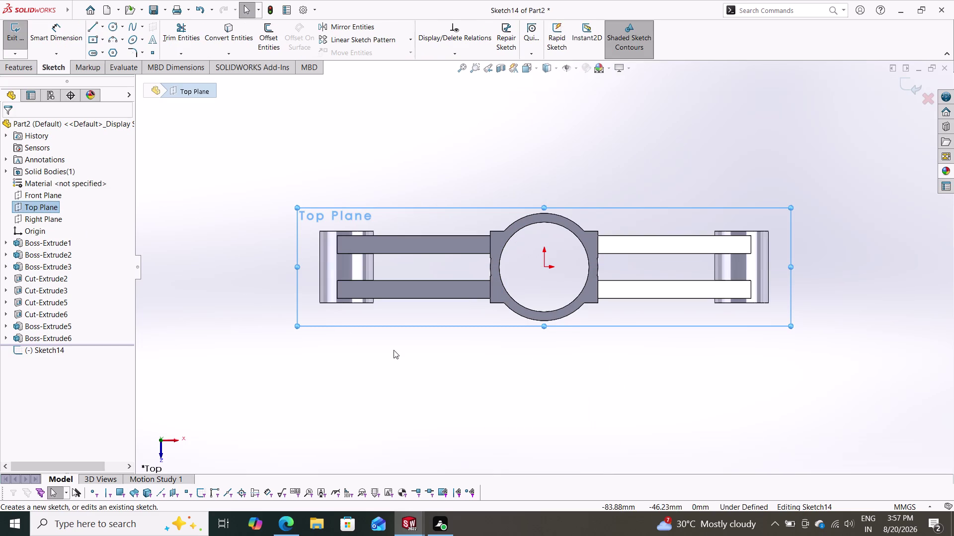
key(Escape)
scroll(down, 3)
scroll(up, 3)
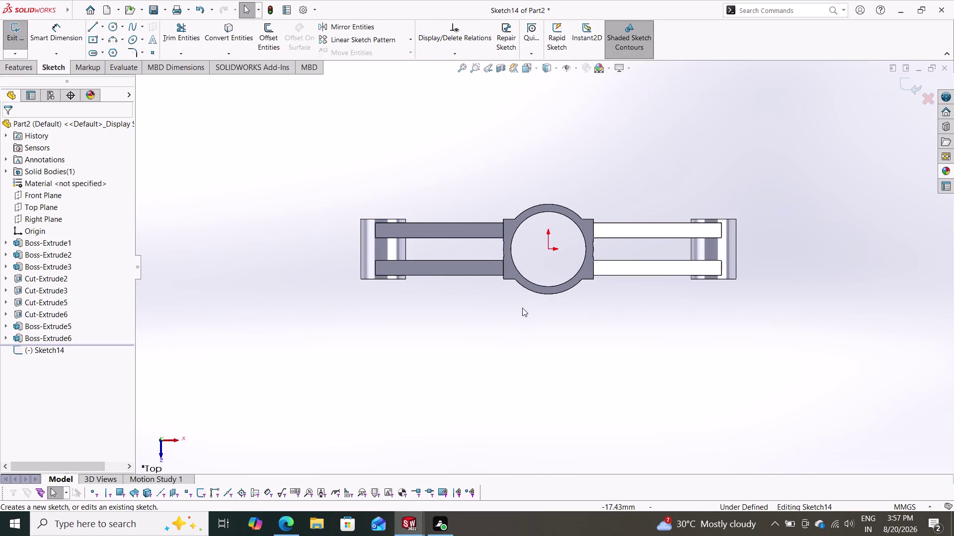
scroll(down, 3)
scroll(down, 3)
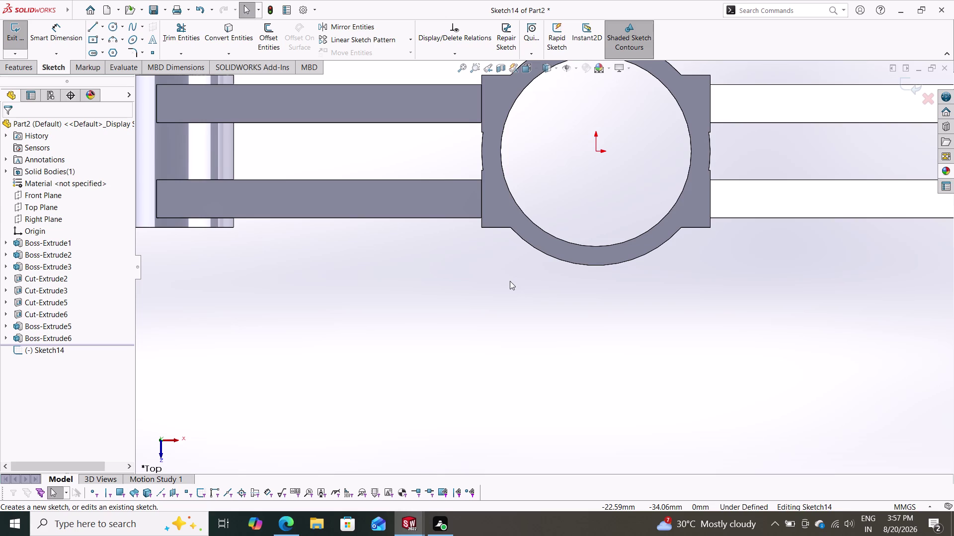
scroll(up, 3)
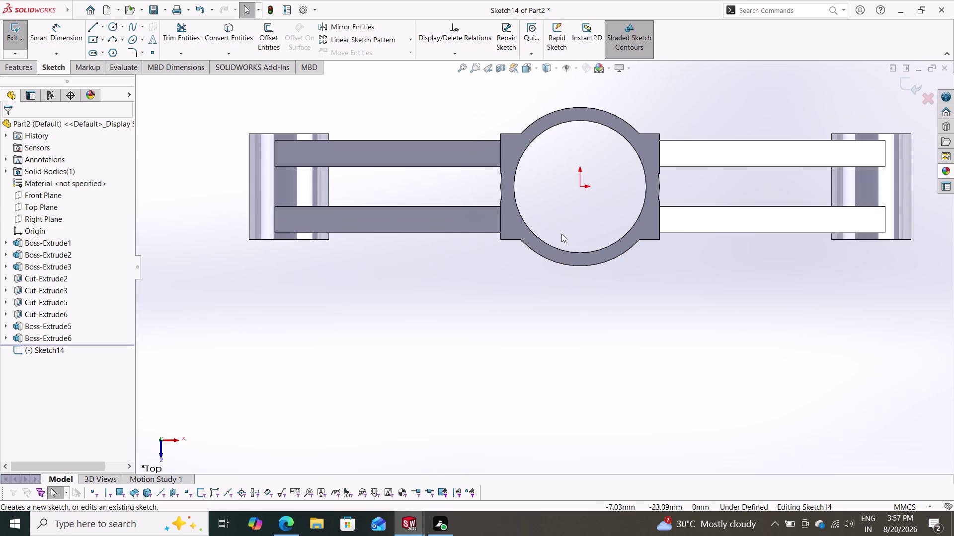
click(109, 30)
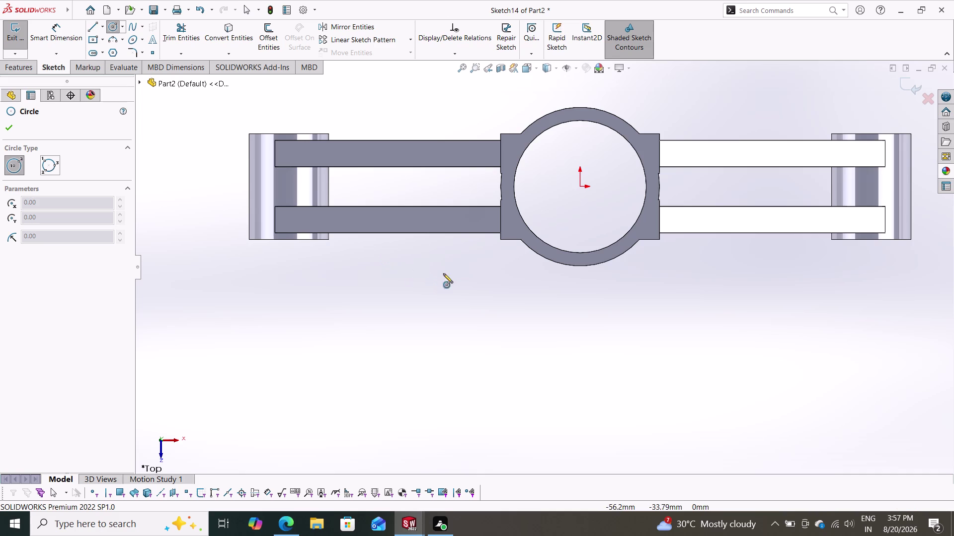
click(582, 184)
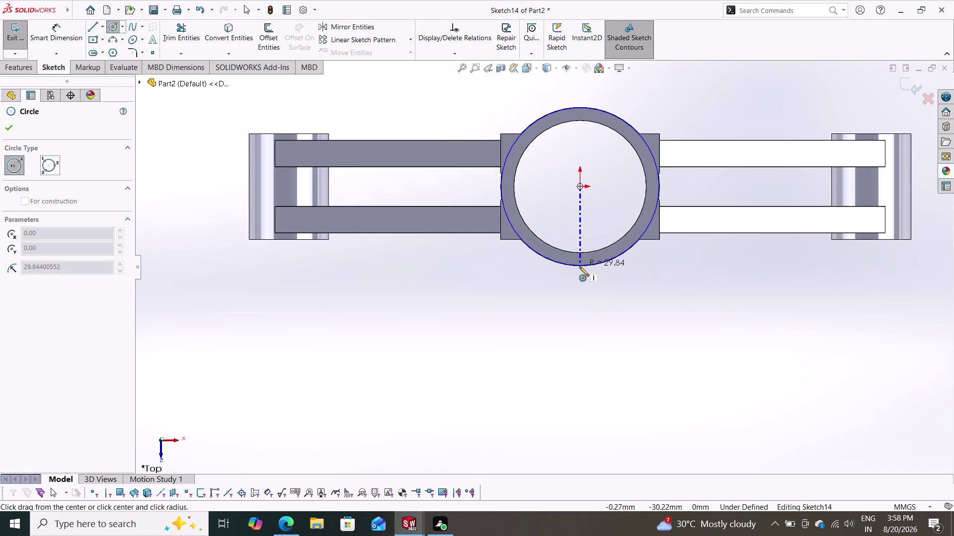
Size the circle around the hub and dimension its diameter as 60 mm.
click(579, 276)
key(Escape)
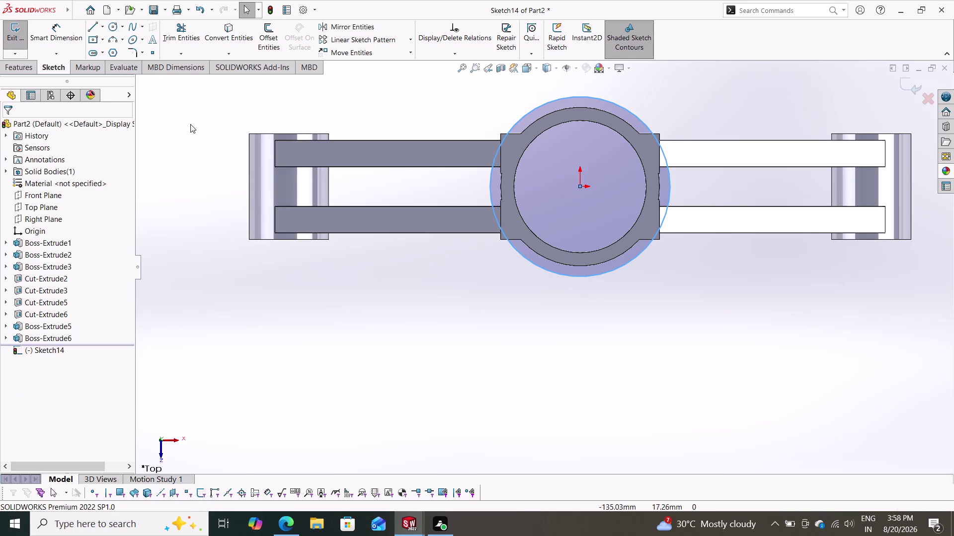
click(51, 35)
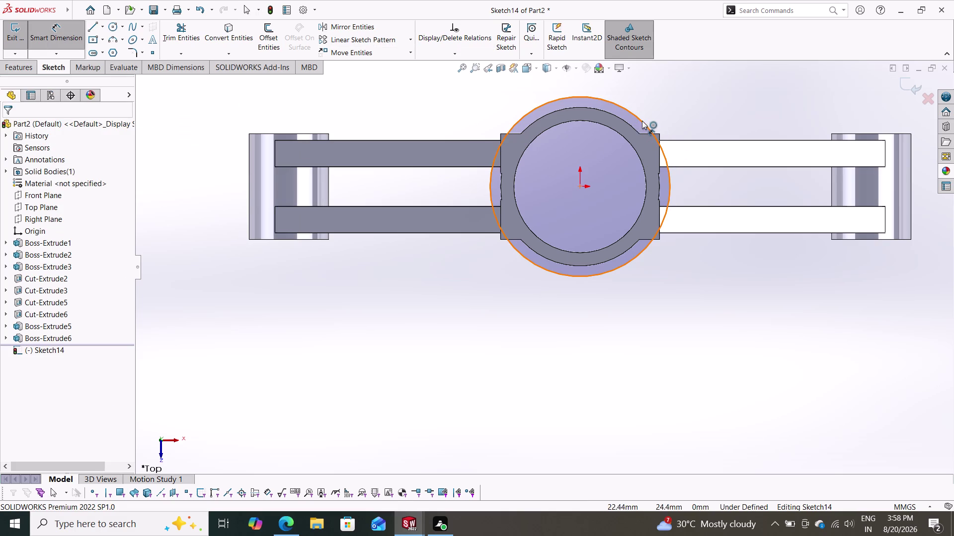
drag(642, 121, 653, 114)
click(678, 99)
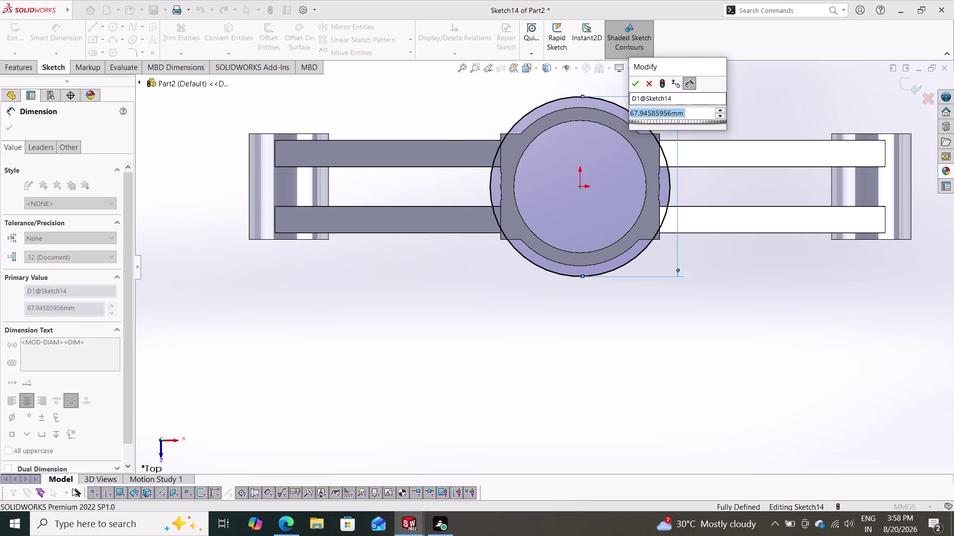
text(60)
key(Return)
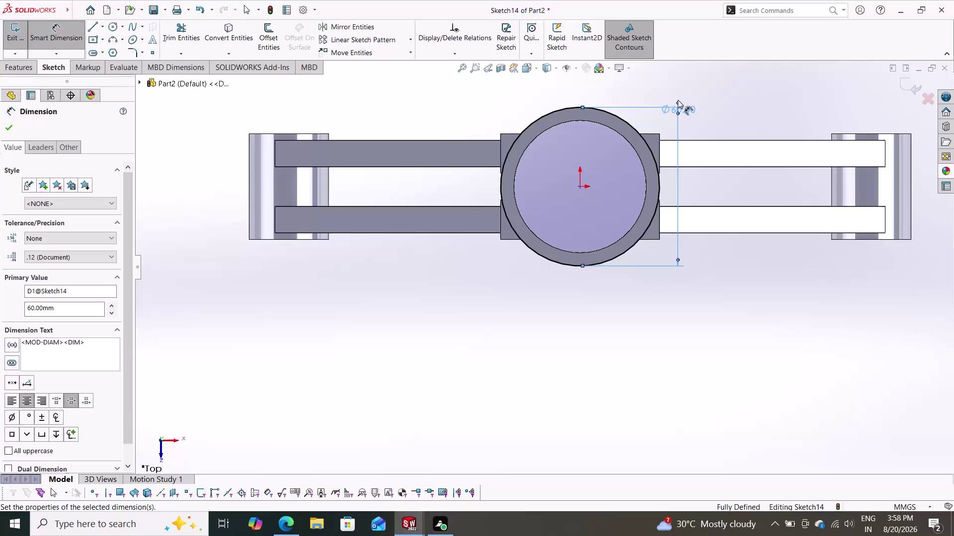
key(Escape)
scroll(down, 3)
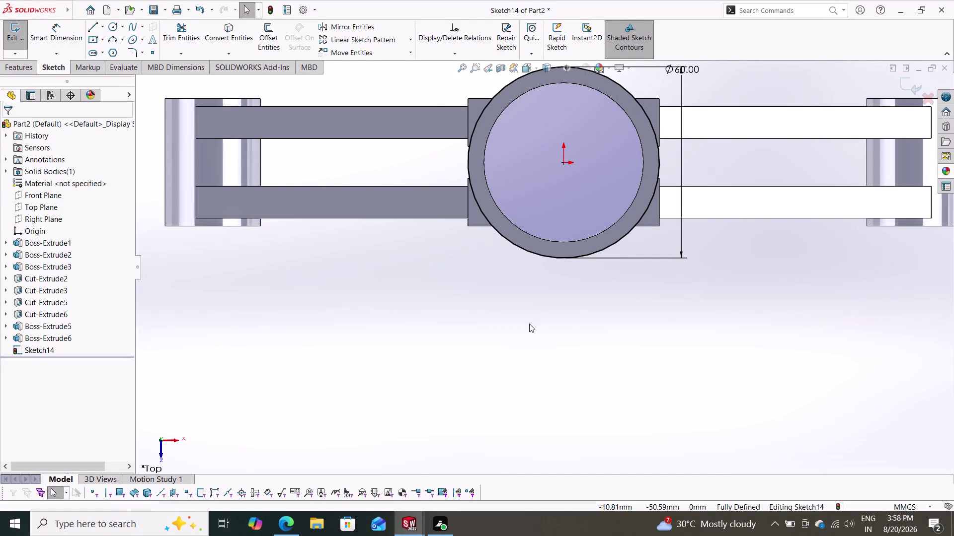
Orbit around the part to check the 60 mm circle against the hub.
middle_drag(528, 323, 532, 219)
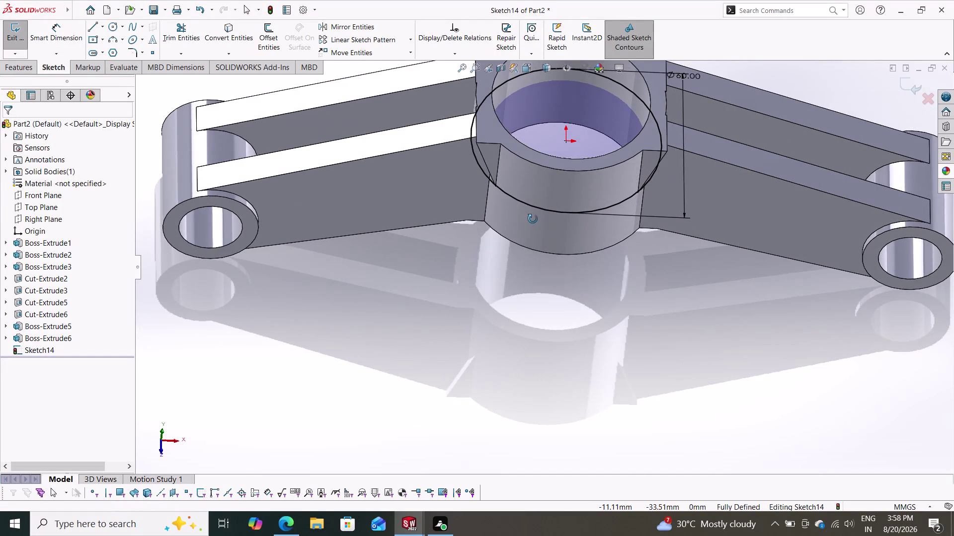
middle_drag(532, 219, 566, 295)
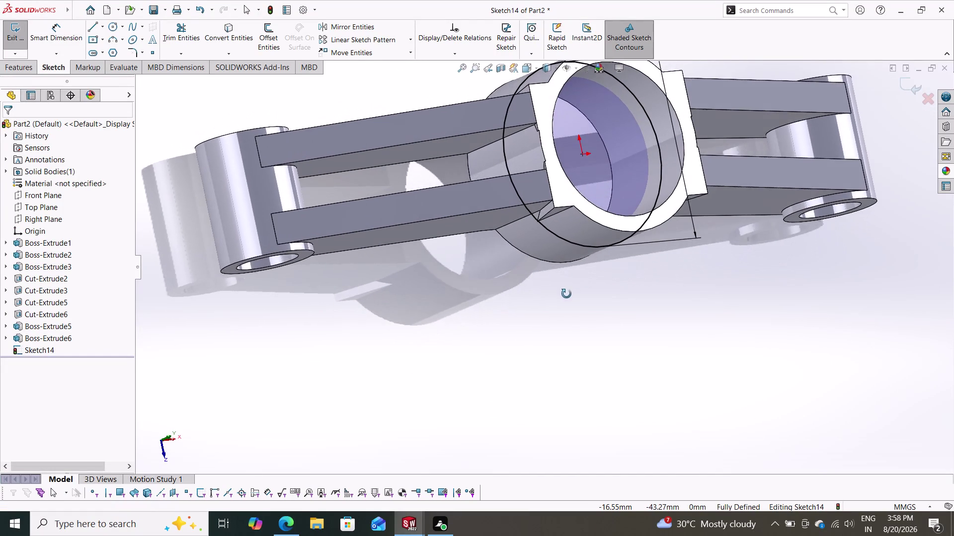
middle_drag(566, 294, 529, 252)
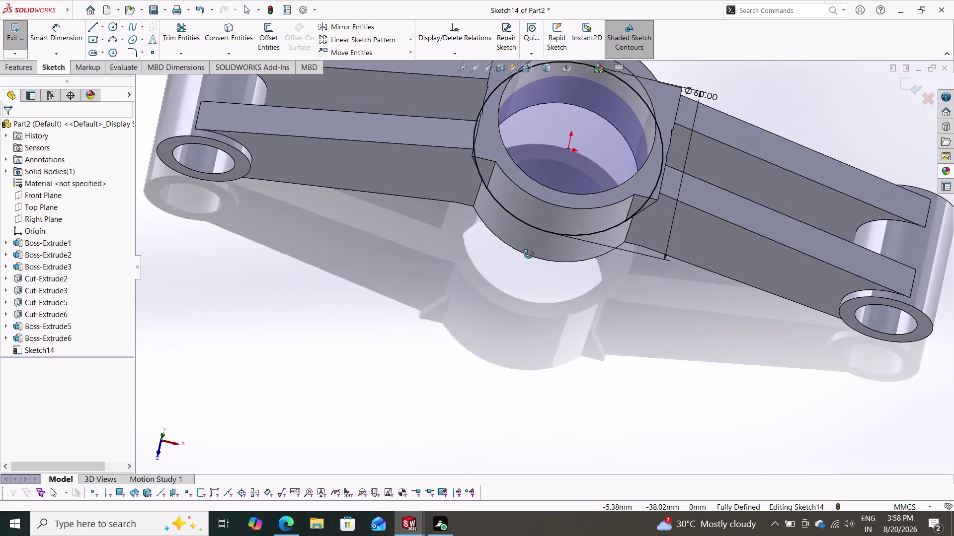
middle_drag(528, 252, 537, 316)
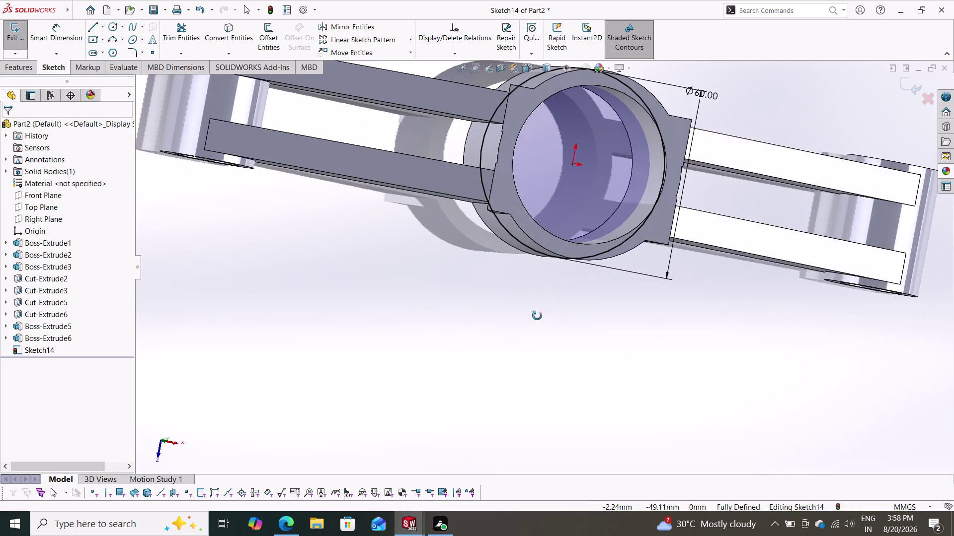
middle_drag(537, 315, 563, 358)
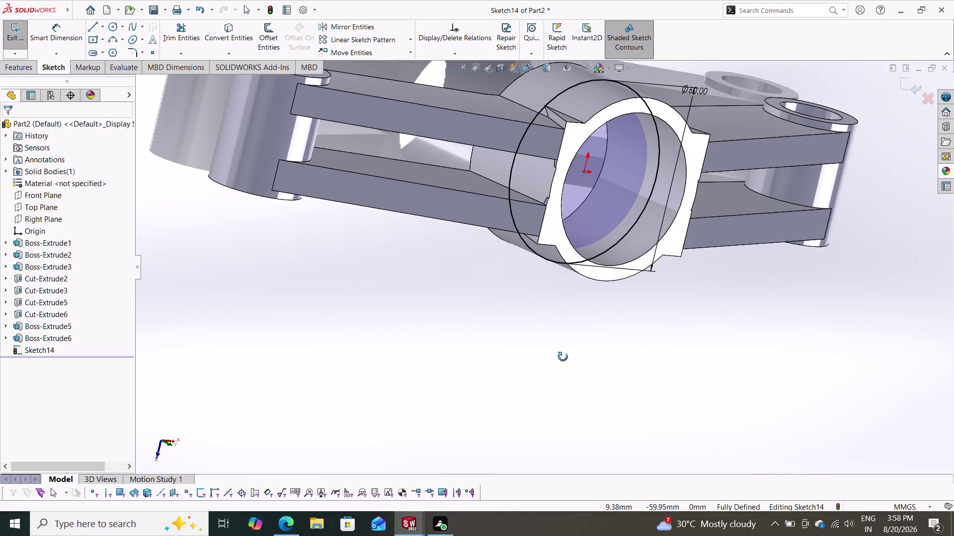
middle_drag(563, 357, 590, 423)
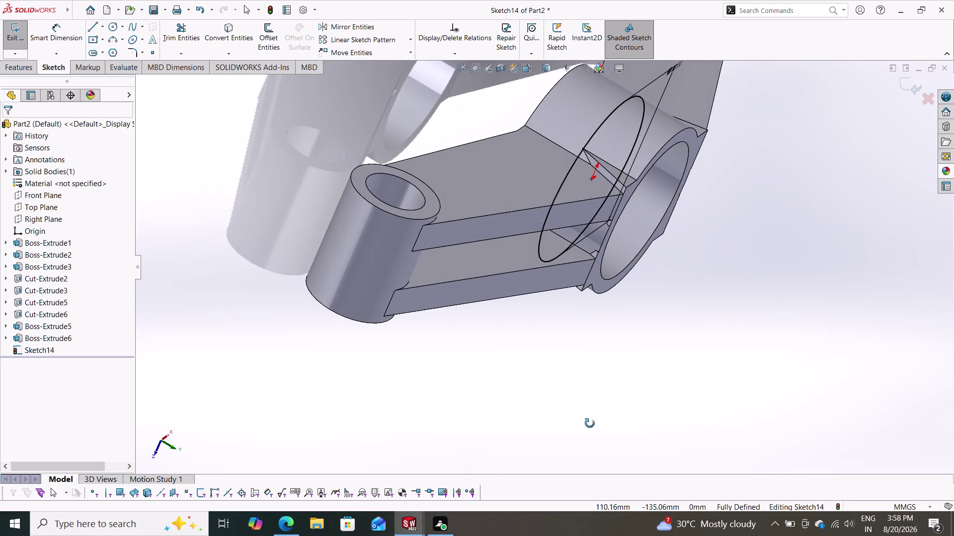
middle_drag(589, 424, 517, 226)
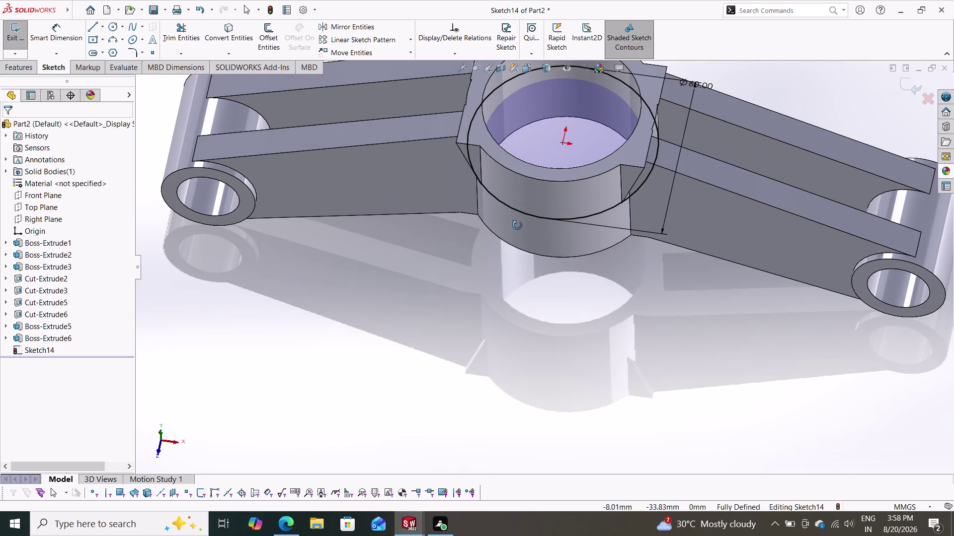
middle_drag(517, 225, 518, 227)
key(Escape)
key(Escape)
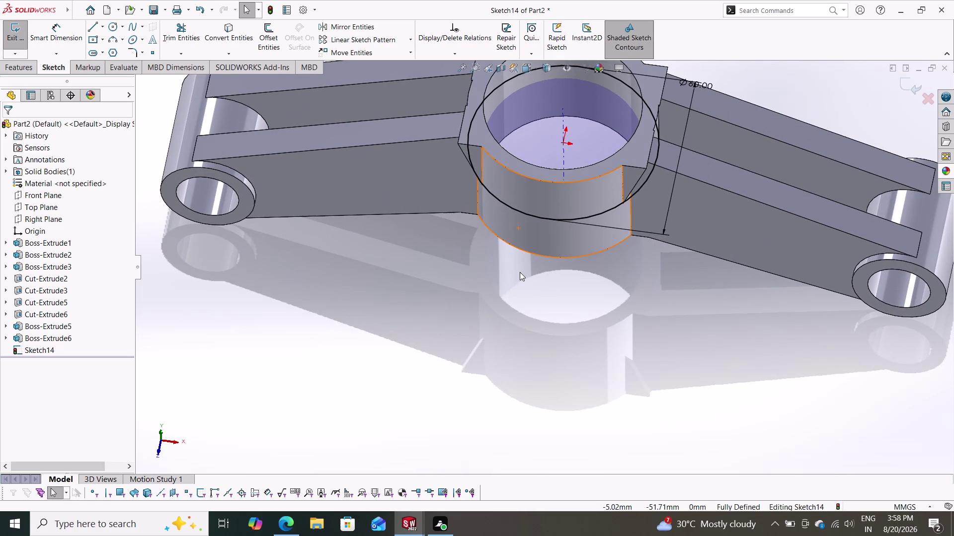
Undo the diameter dimension and the circle with Ctrl+Z, then orbit back.
key(ctrl+z)
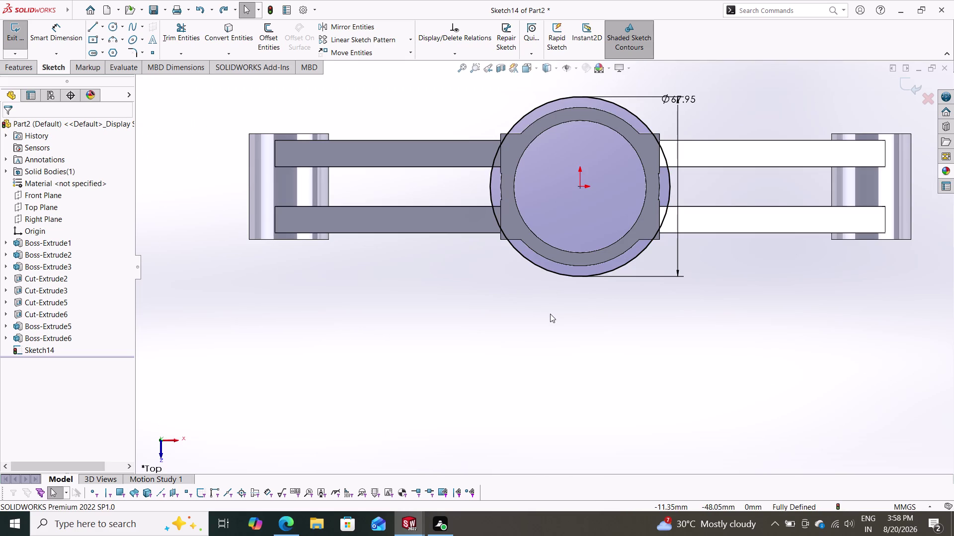
key(ctrl+z)
key(ctrl+z)
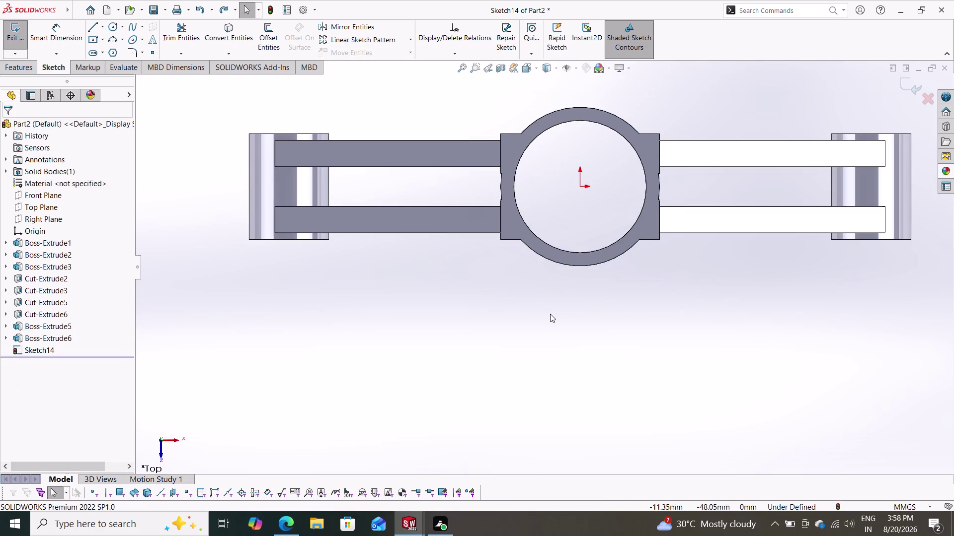
middle_drag(561, 301, 568, 163)
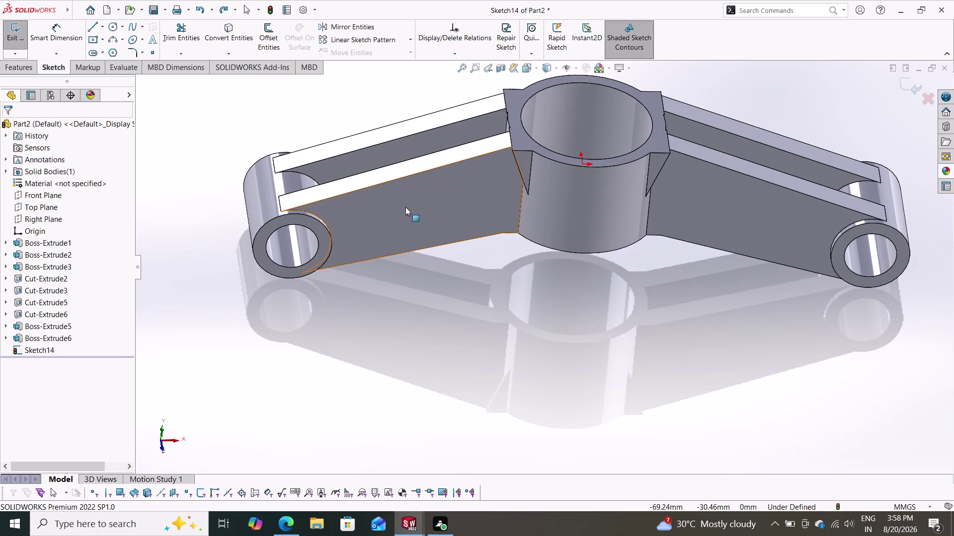
Review hub faces, Boss-Extrude1/2 and Cut-Extrude2/3, then open Boss-Extrude3's context menu.
click(527, 156)
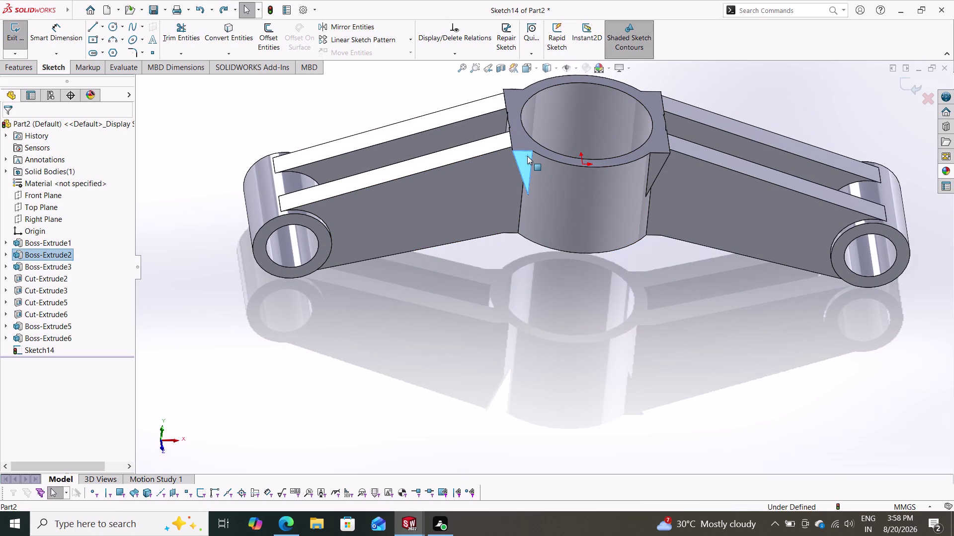
click(514, 134)
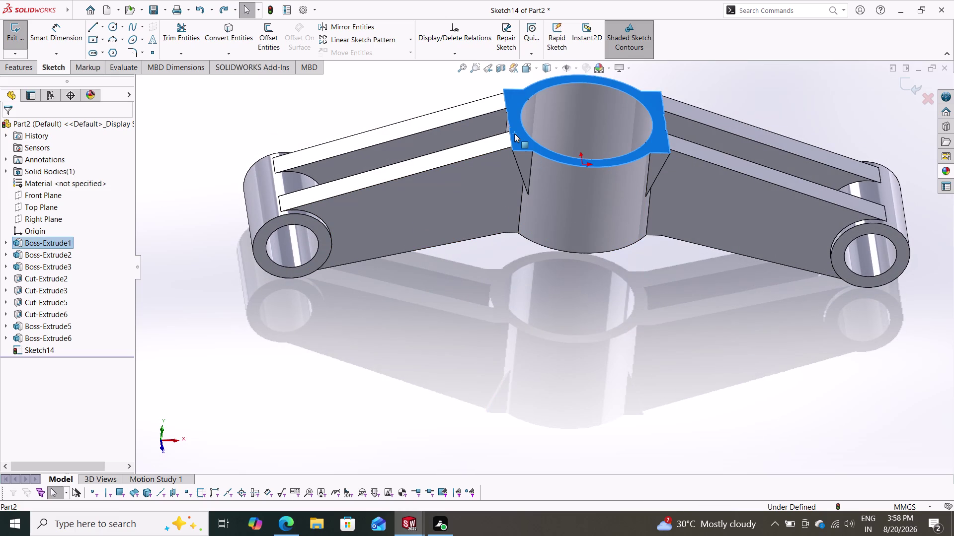
click(19, 253)
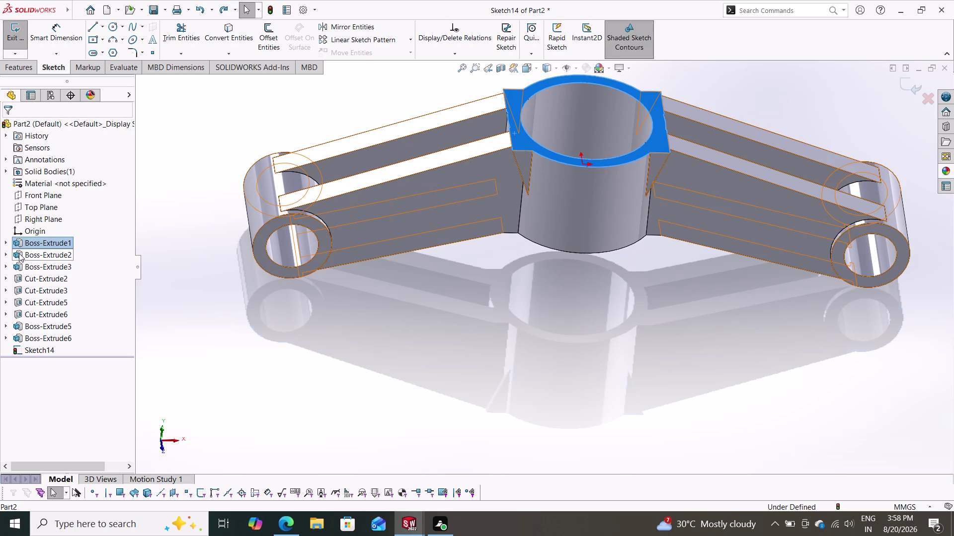
click(19, 270)
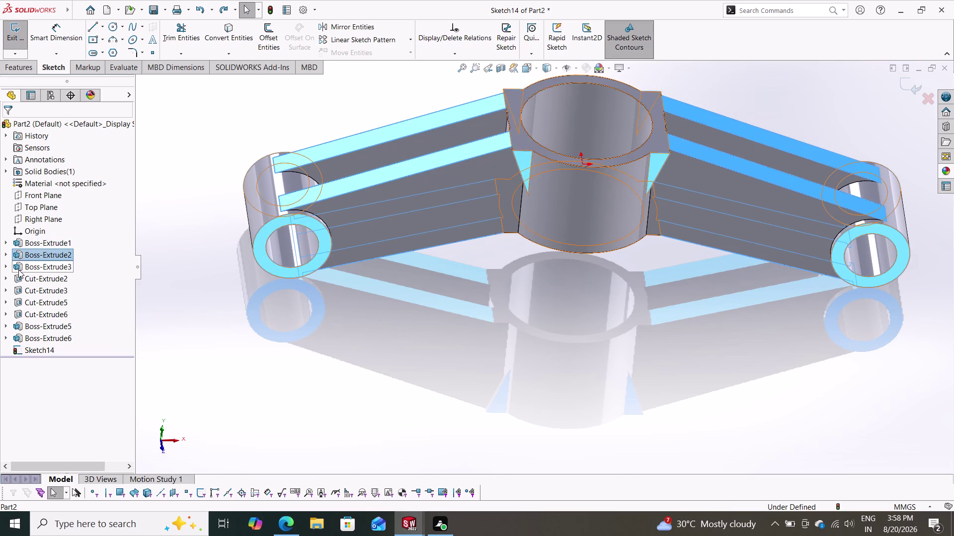
click(33, 284)
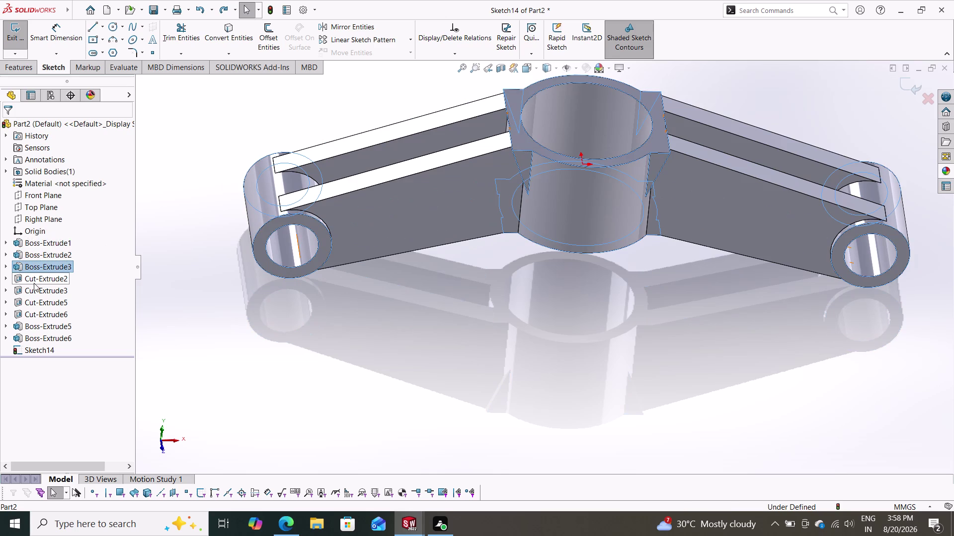
click(33, 290)
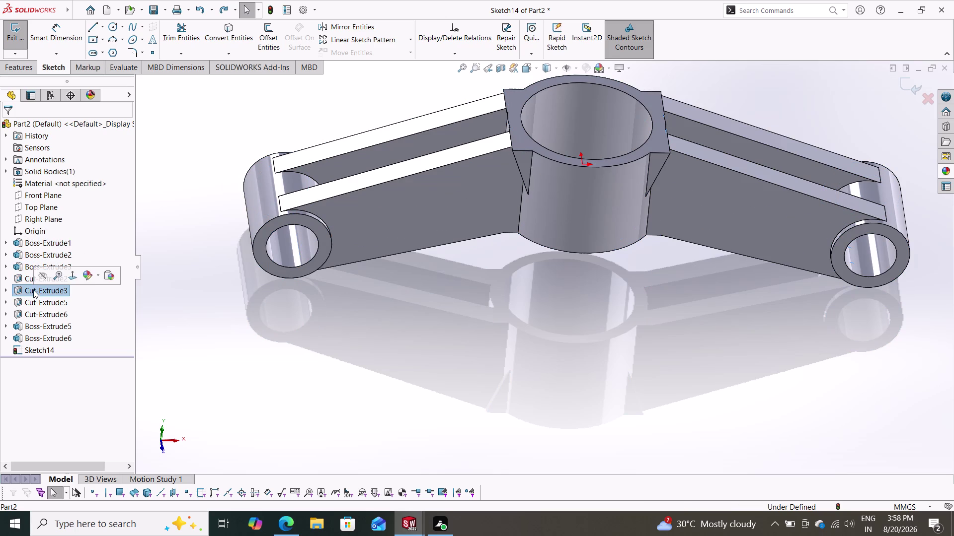
key(Escape)
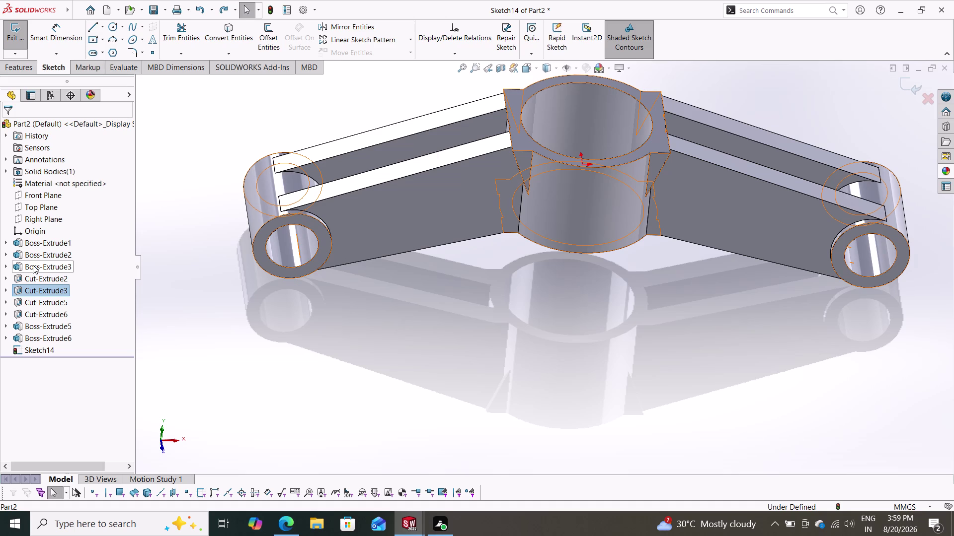
right_click(33, 265)
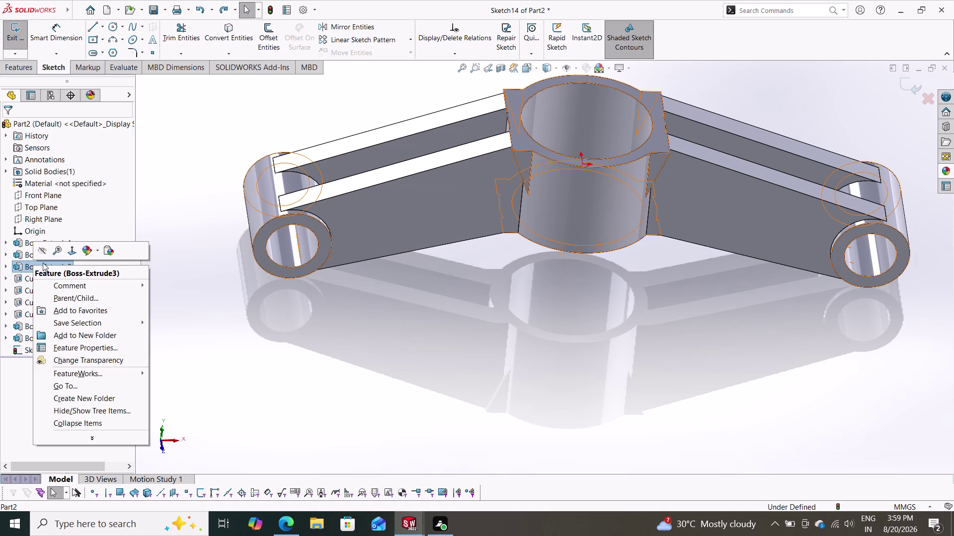
click(48, 251)
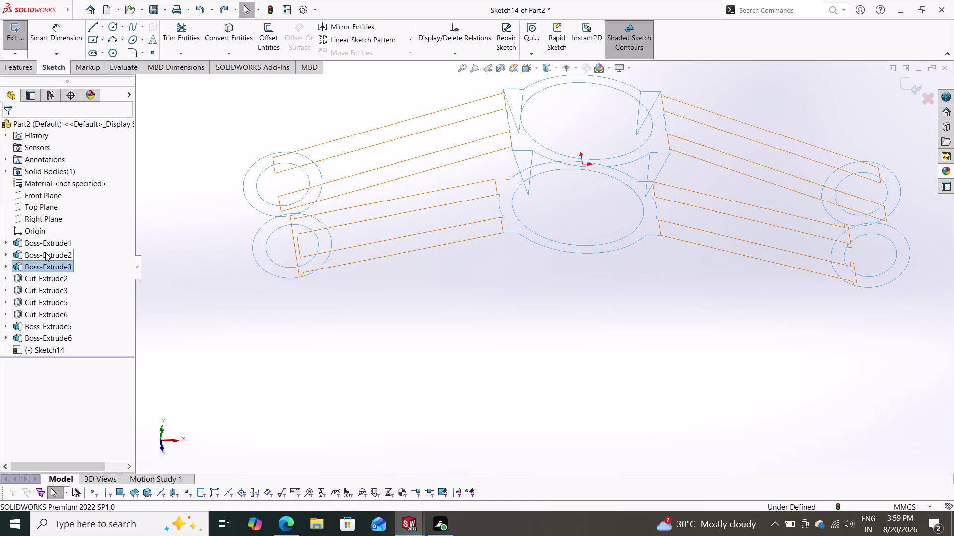
click(41, 264)
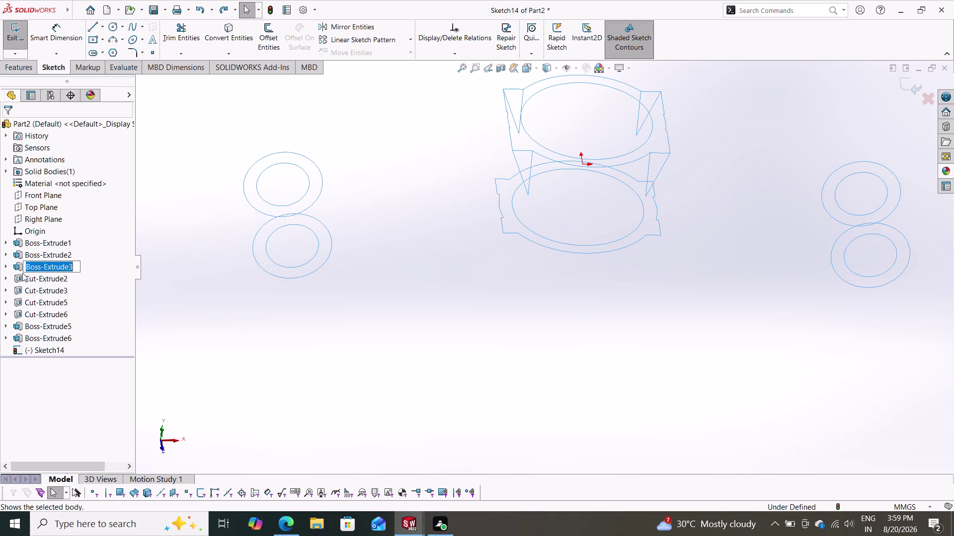
key(Escape)
click(23, 266)
click(30, 253)
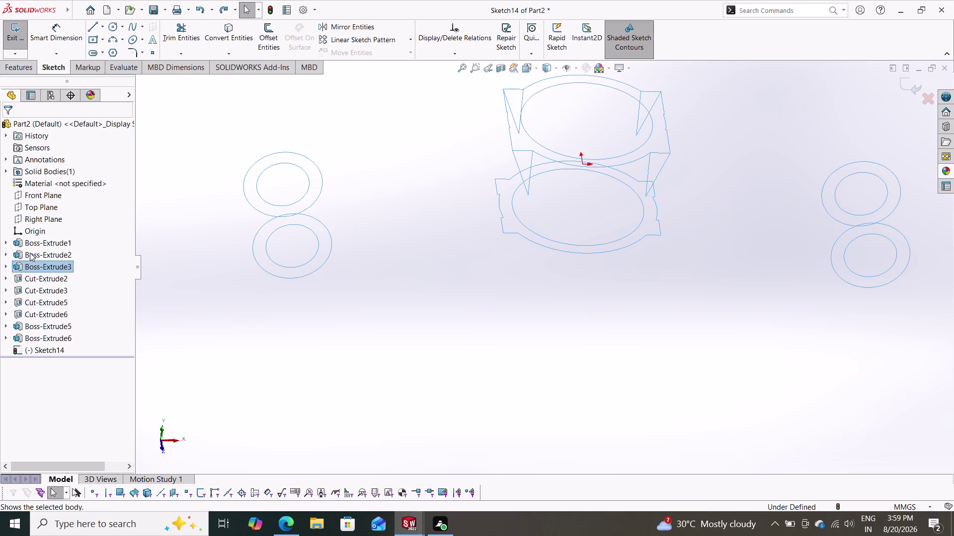
click(42, 256)
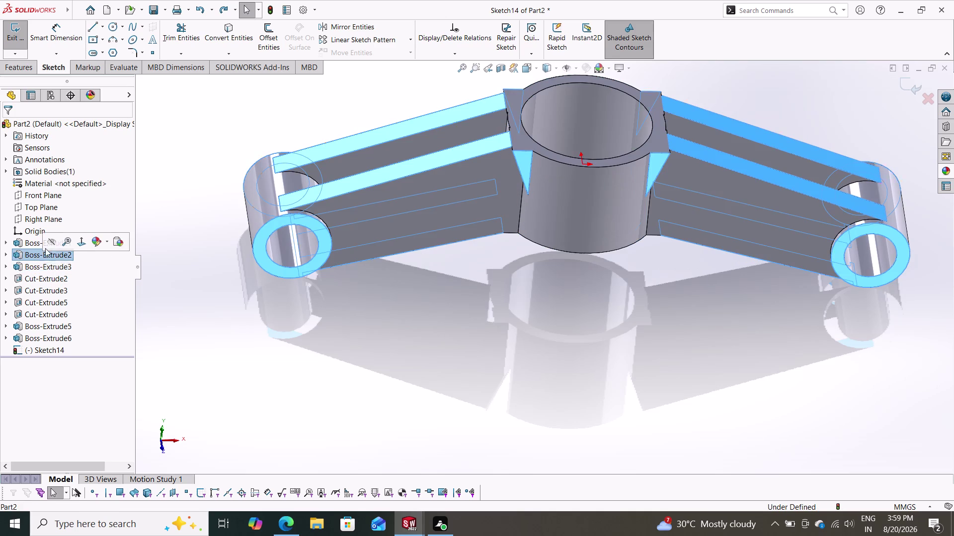
click(48, 240)
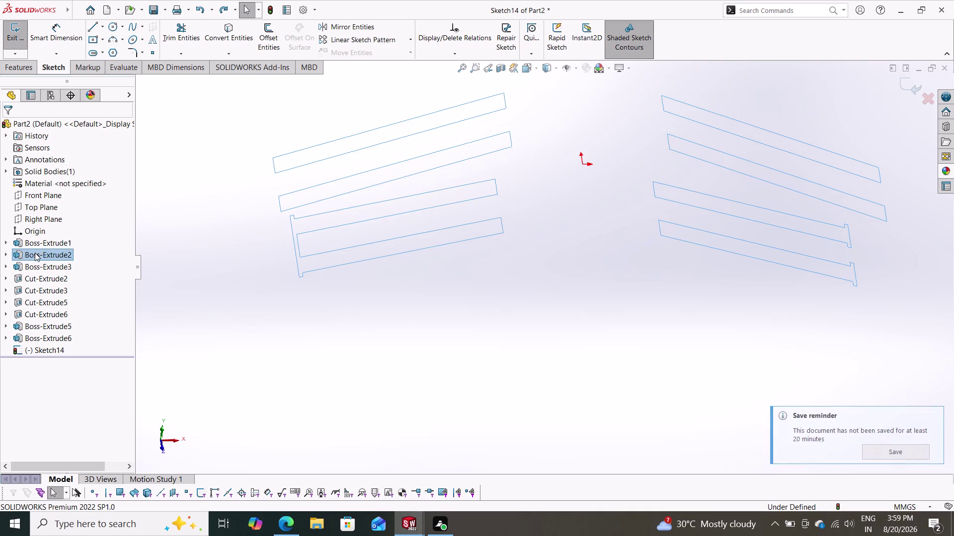
click(34, 253)
click(41, 240)
click(40, 241)
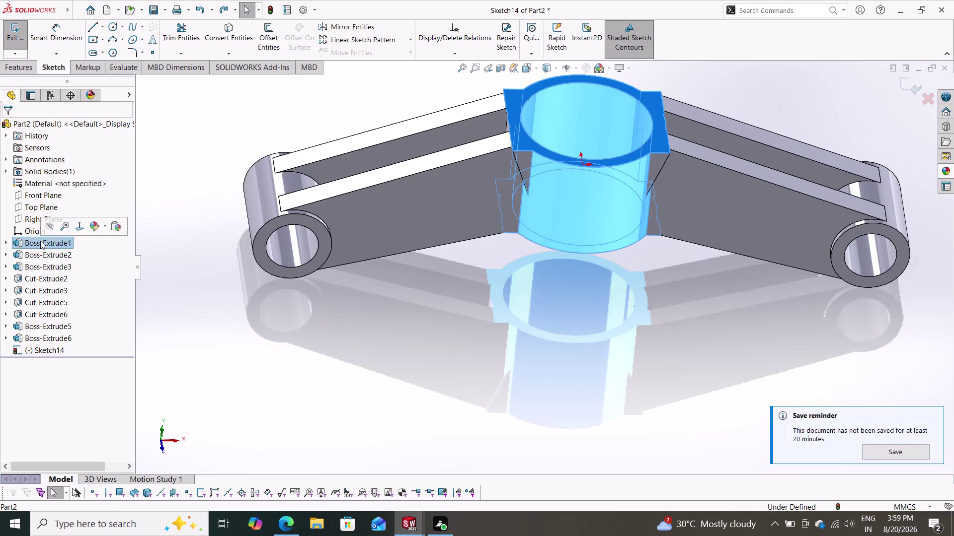
click(52, 226)
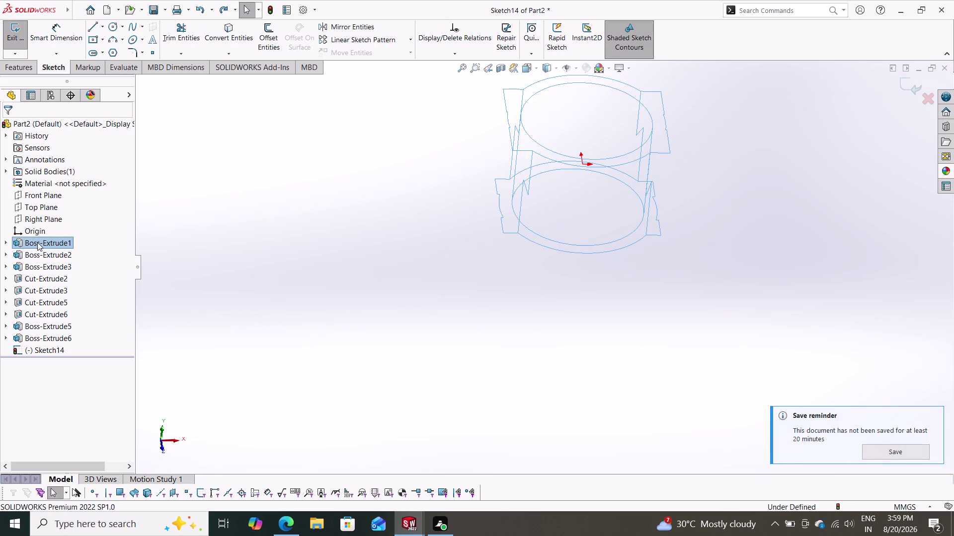
click(37, 243)
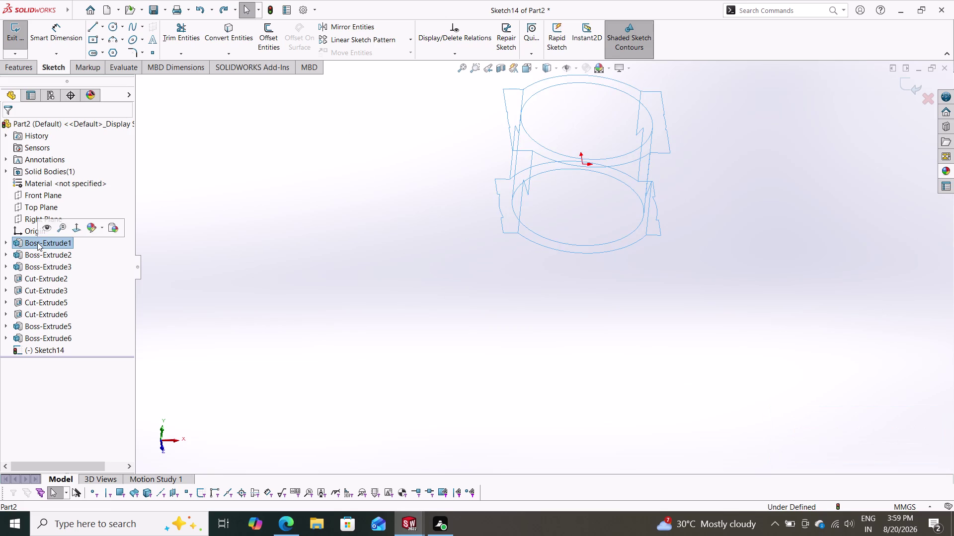
key(Escape)
click(25, 247)
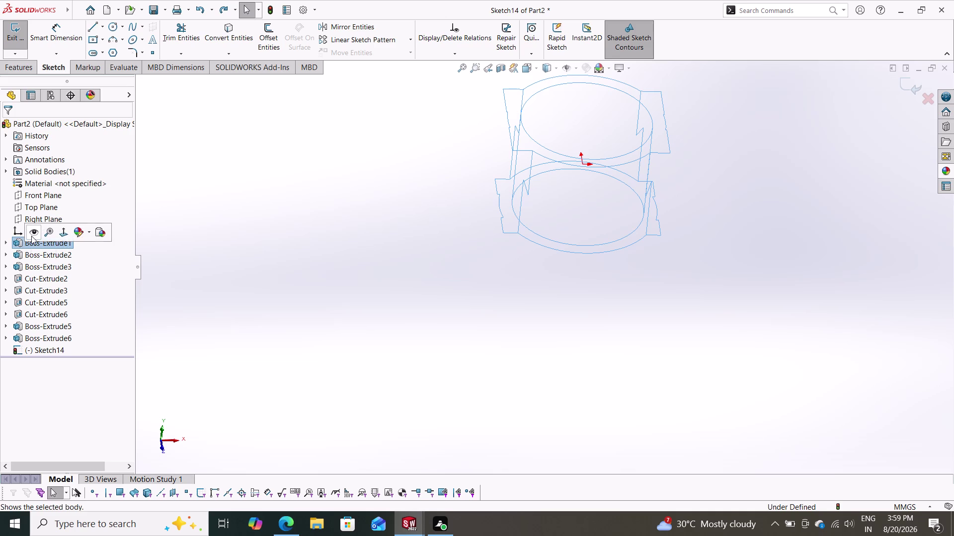
click(31, 236)
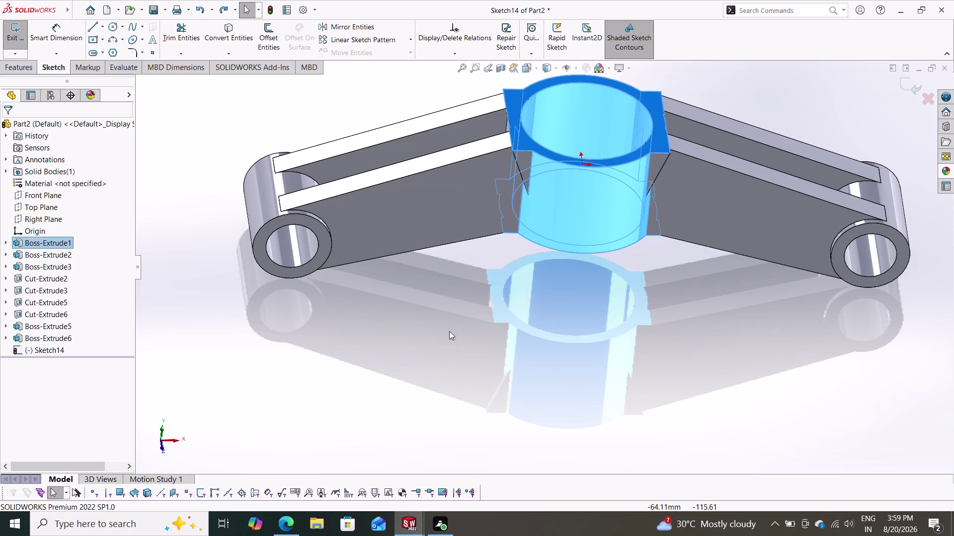
Orbit the clamp to view the hub and arms from several sides and from above.
middle_drag(468, 320, 435, 270)
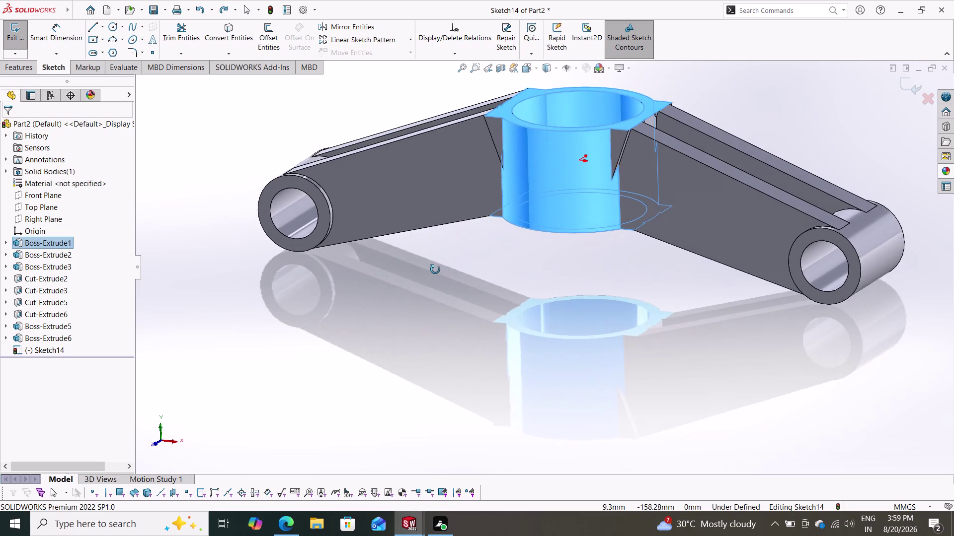
middle_drag(435, 270, 528, 420)
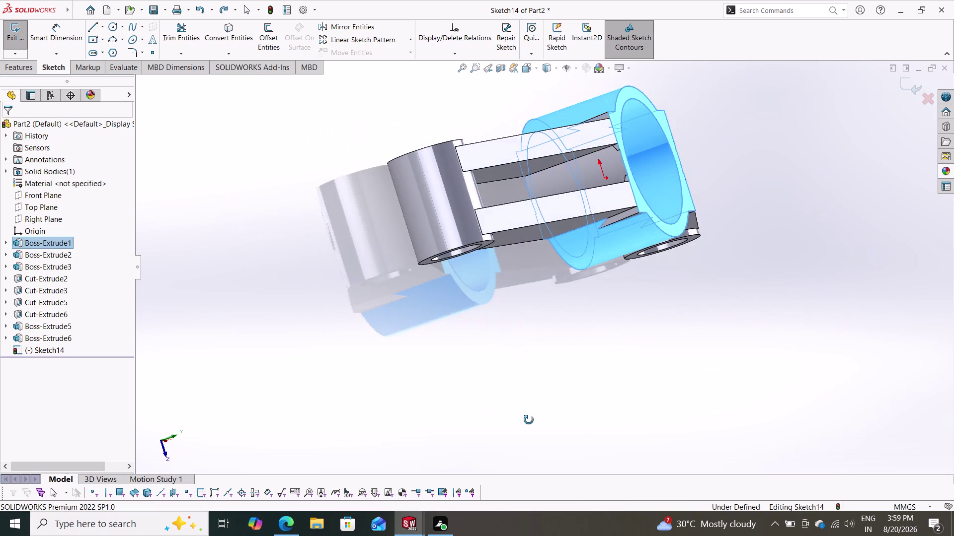
middle_drag(529, 420, 467, 282)
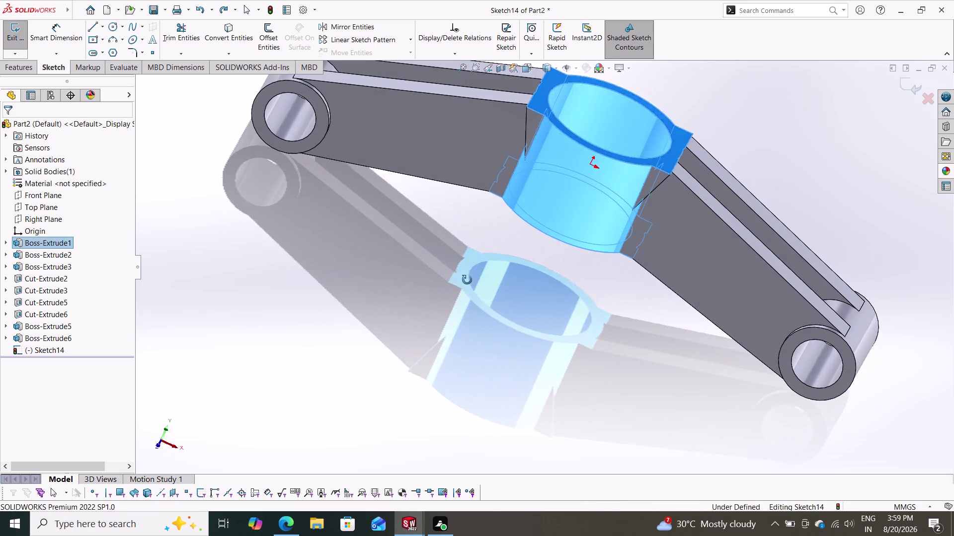
middle_drag(467, 283, 481, 350)
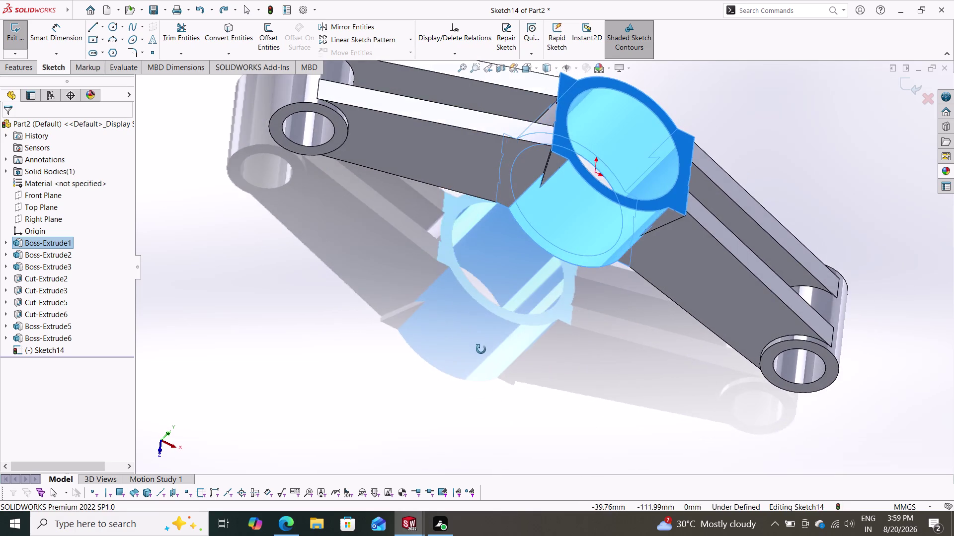
middle_drag(480, 350, 490, 352)
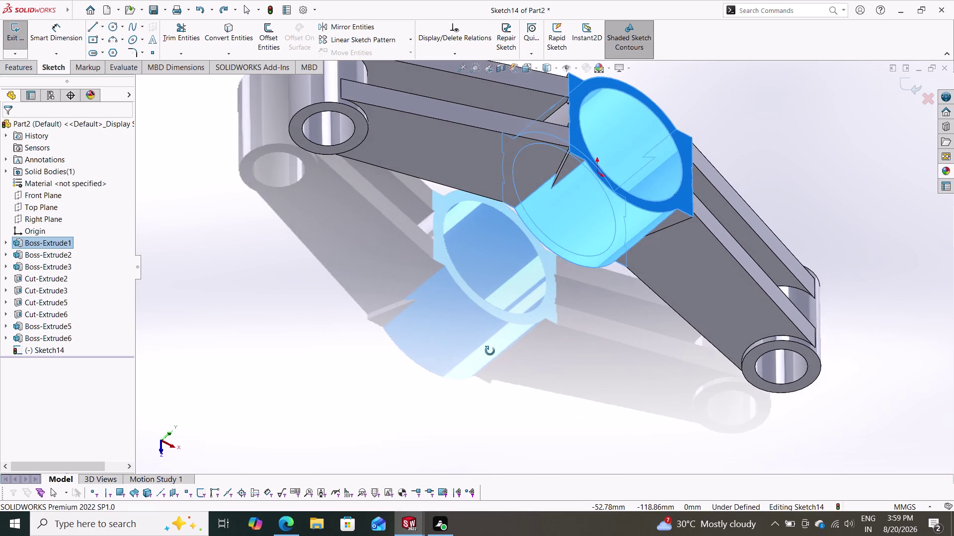
middle_drag(490, 351, 464, 369)
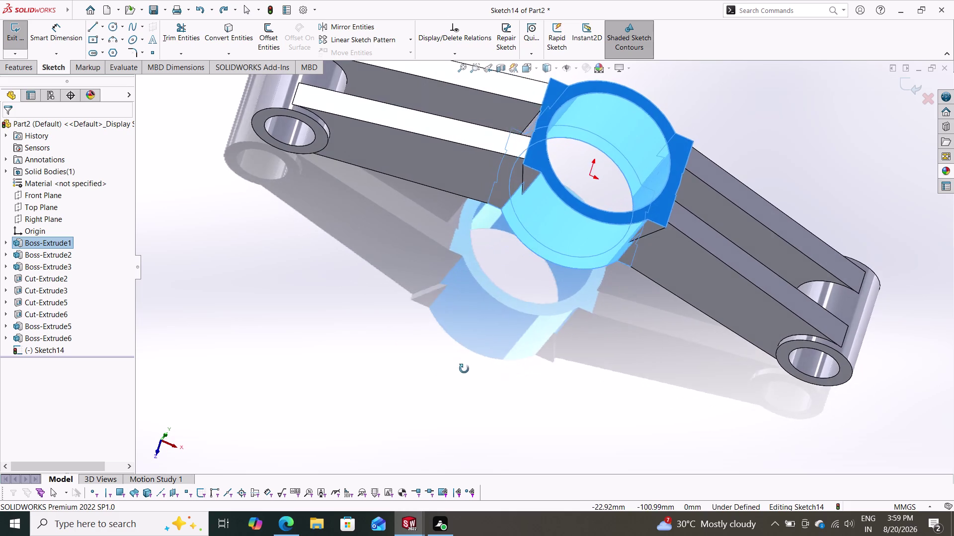
middle_drag(464, 369, 509, 403)
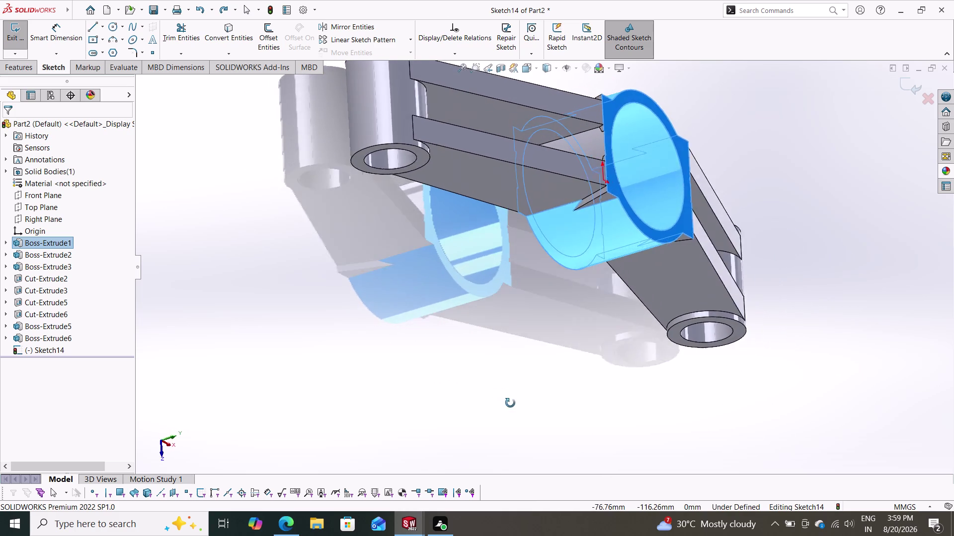
Orbit around the hub ring to a face-on view and clear the selection.
middle_drag(508, 402, 523, 320)
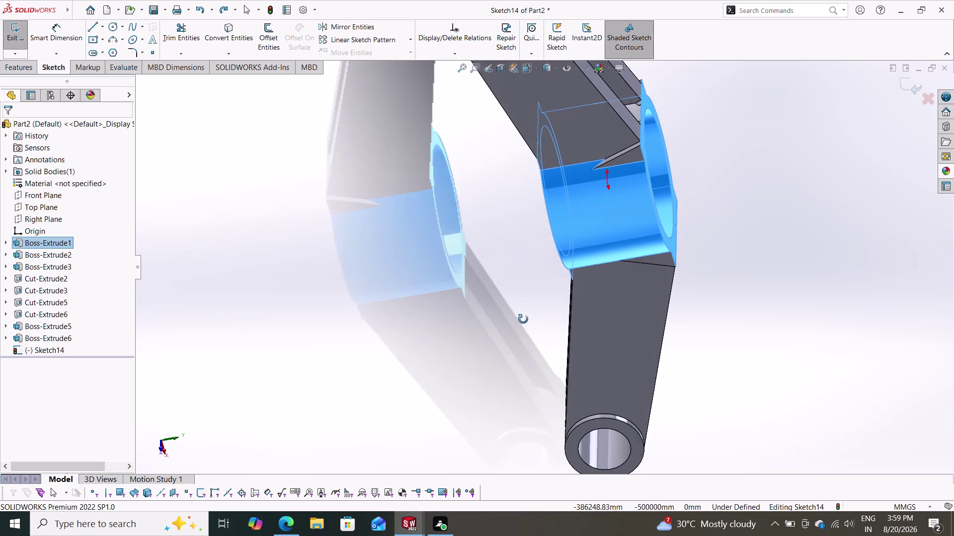
middle_drag(523, 319, 500, 352)
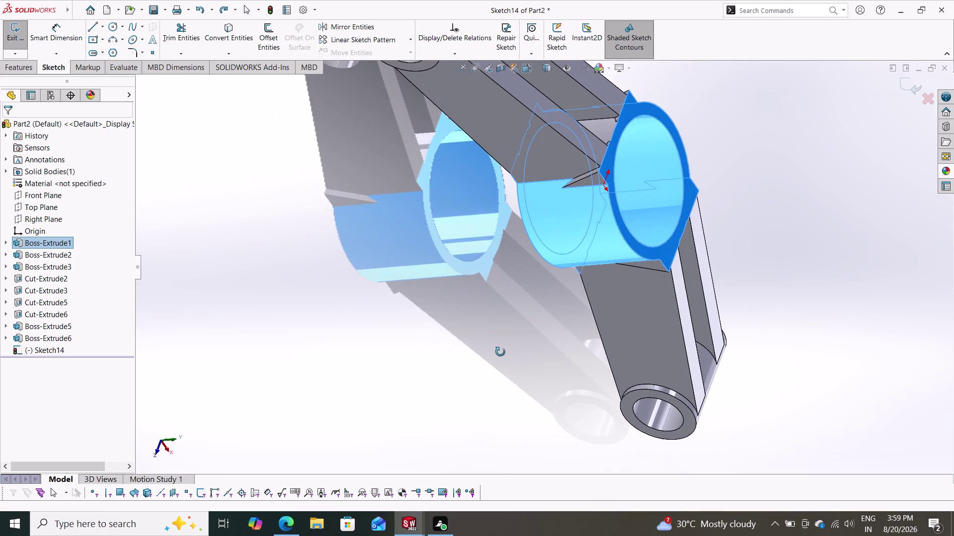
middle_drag(500, 352, 508, 395)
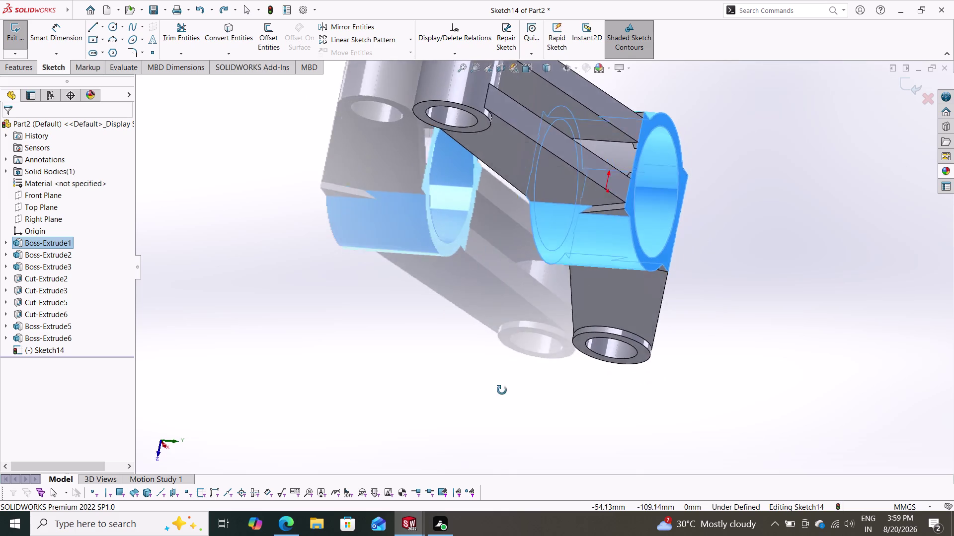
middle_drag(508, 395, 461, 398)
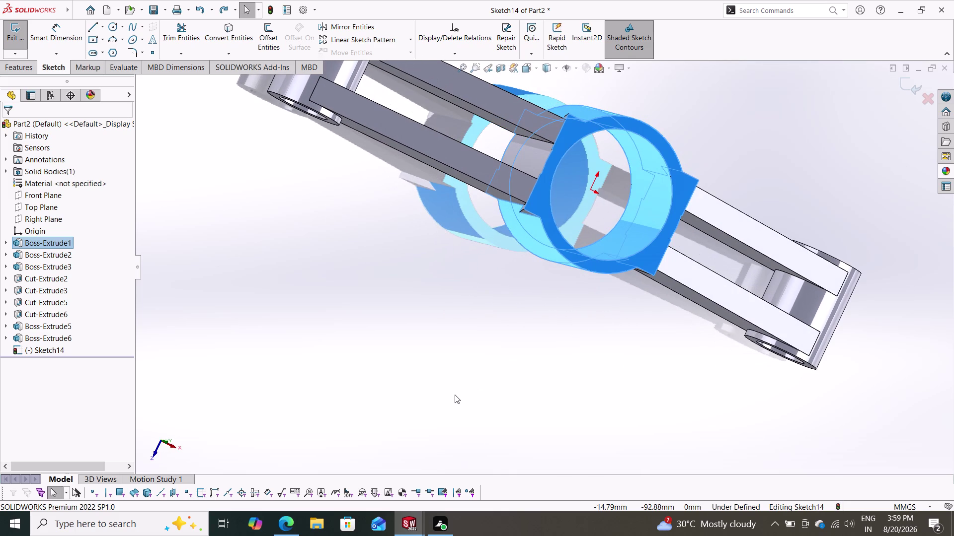
key(Escape)
key(Escape)
key(Escape)
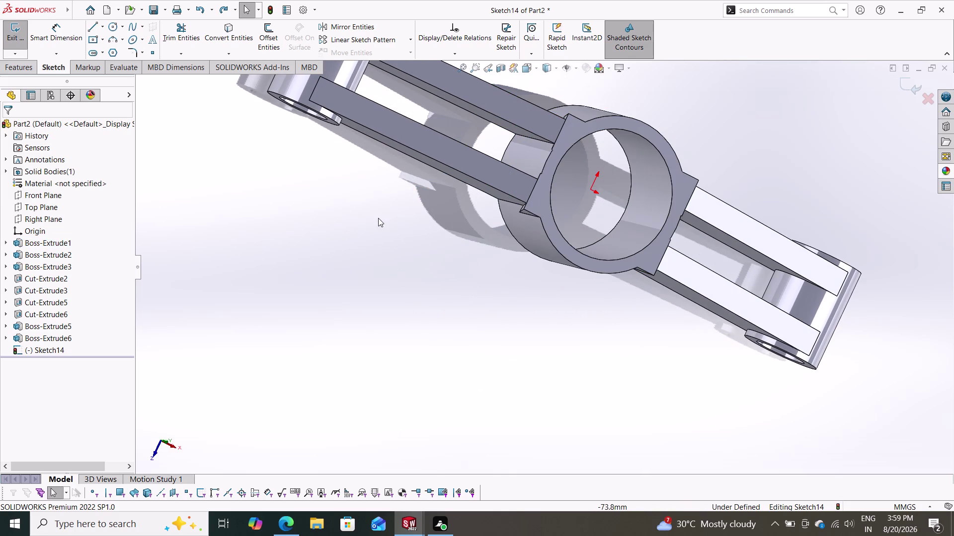
Orbit to look between the arms and select the end boss at an arm tip.
middle_drag(387, 223, 462, 202)
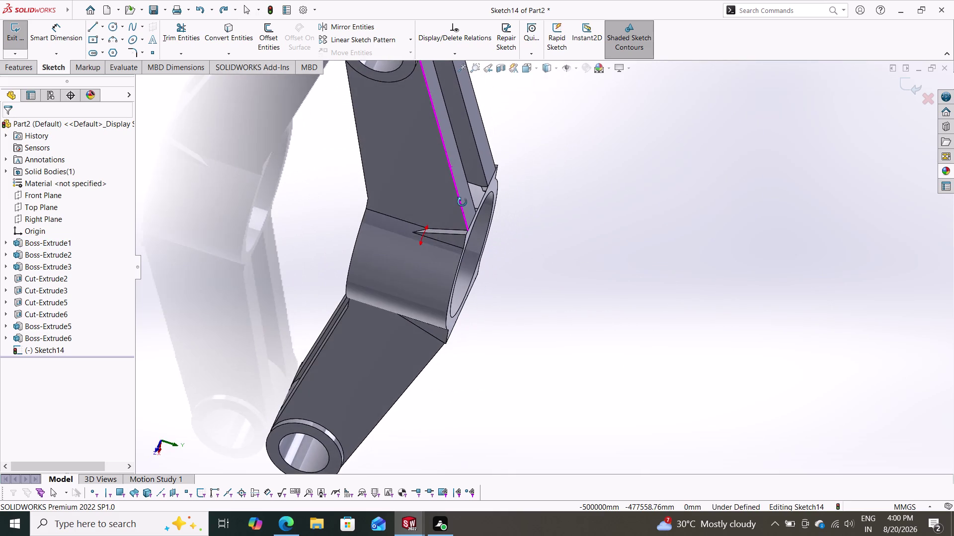
middle_drag(462, 202, 400, 127)
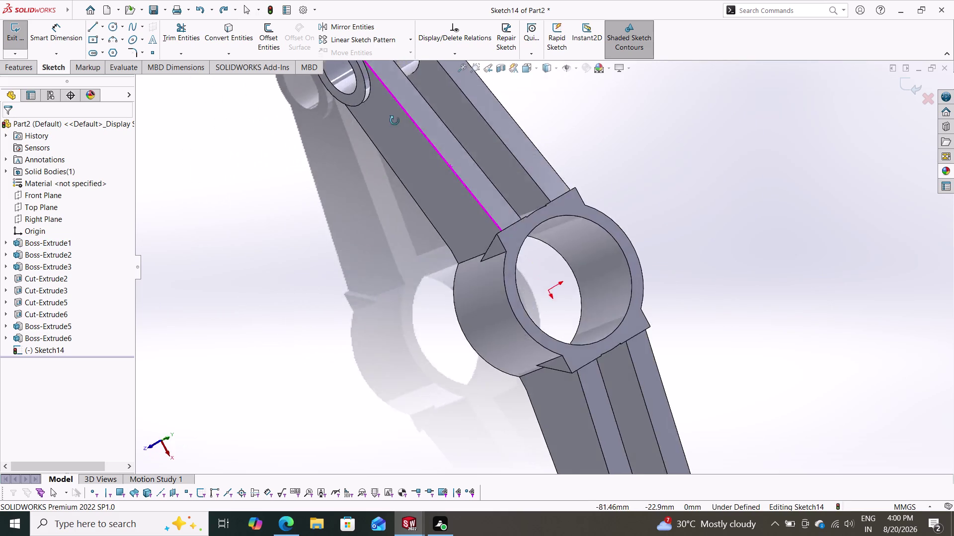
middle_drag(400, 126, 351, 5)
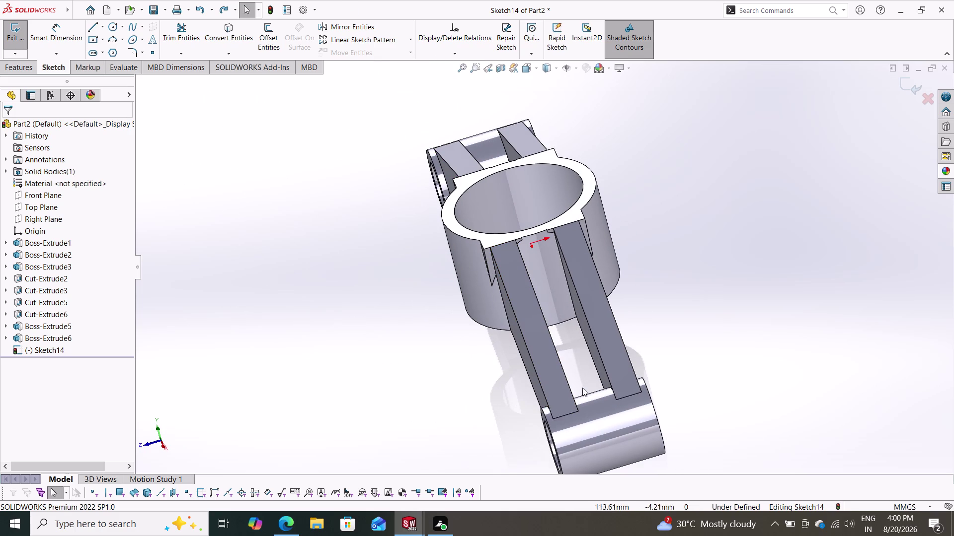
click(607, 426)
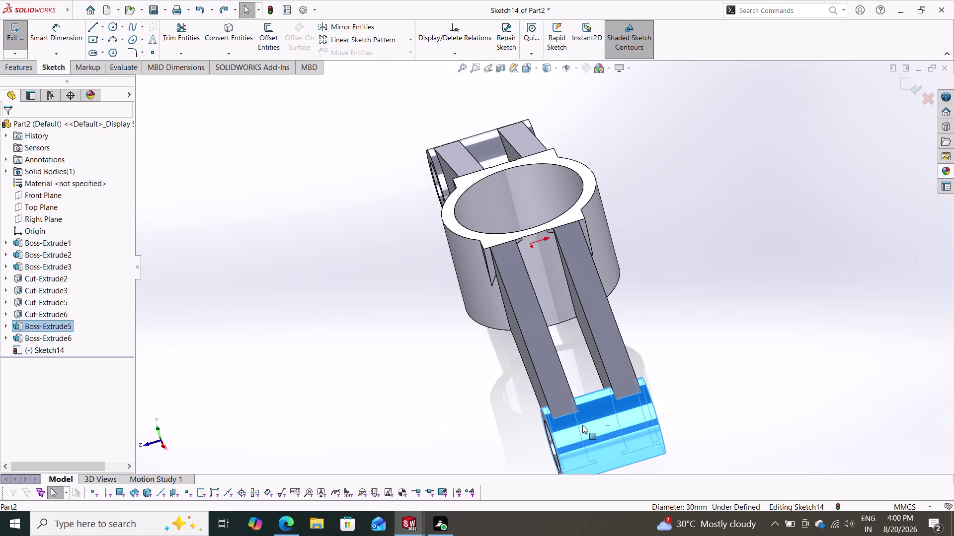
key(Escape)
Zoom and orbit underneath the hub where the arms join it.
scroll(down, 3)
middle_drag(541, 314, 542, 266)
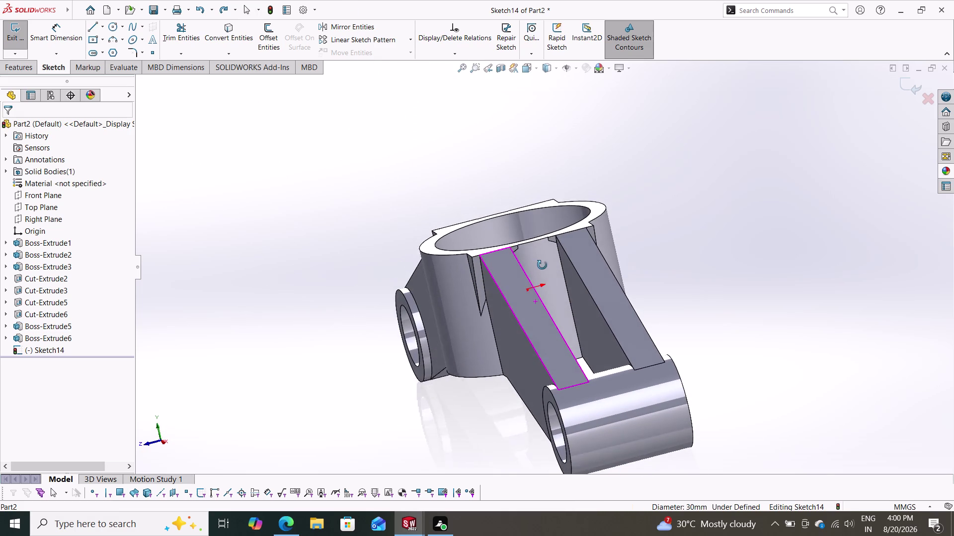
middle_drag(542, 267, 542, 263)
scroll(down, 3)
scroll(down, 3)
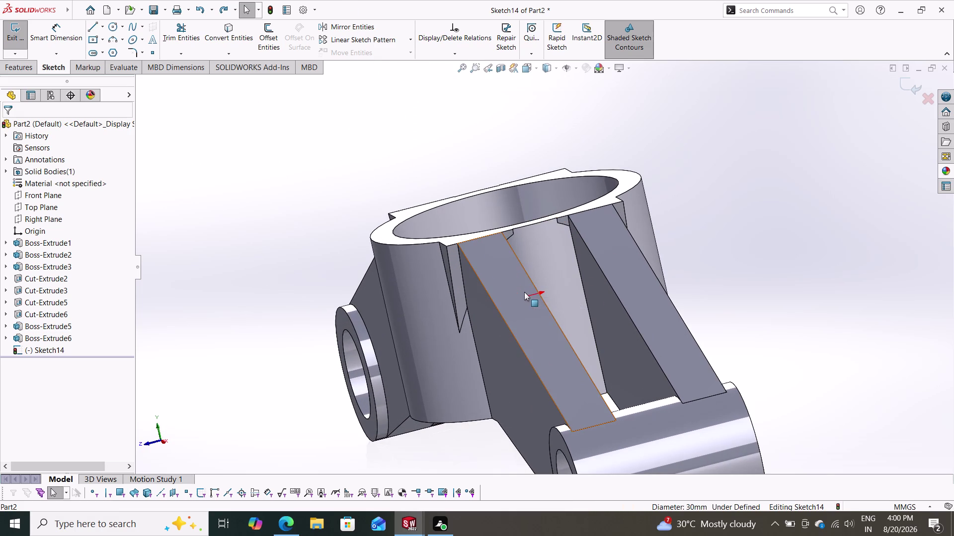
click(453, 280)
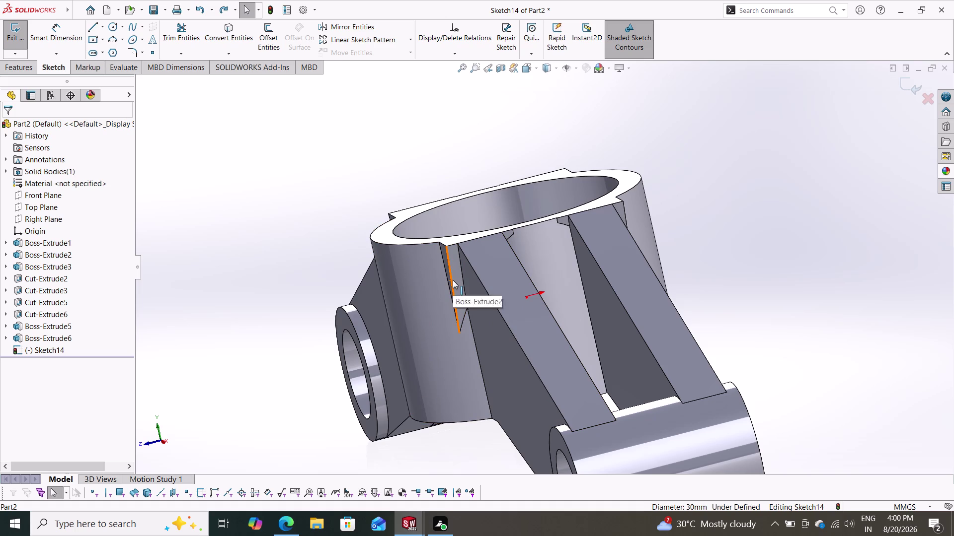
Start a trial line at the top of the hub slot in Sketch14, then cancel it.
scroll(down, 3)
middle_drag(436, 378, 441, 414)
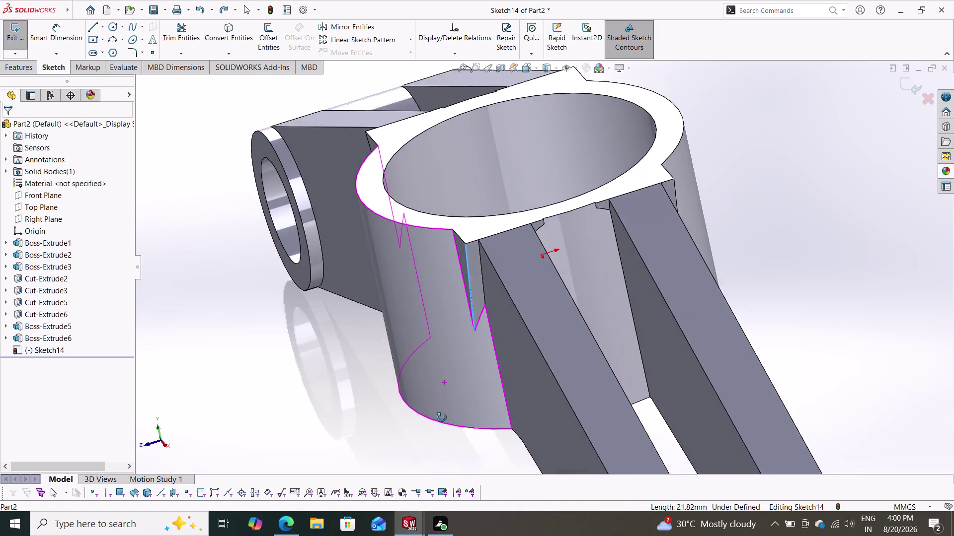
middle_drag(442, 414, 443, 425)
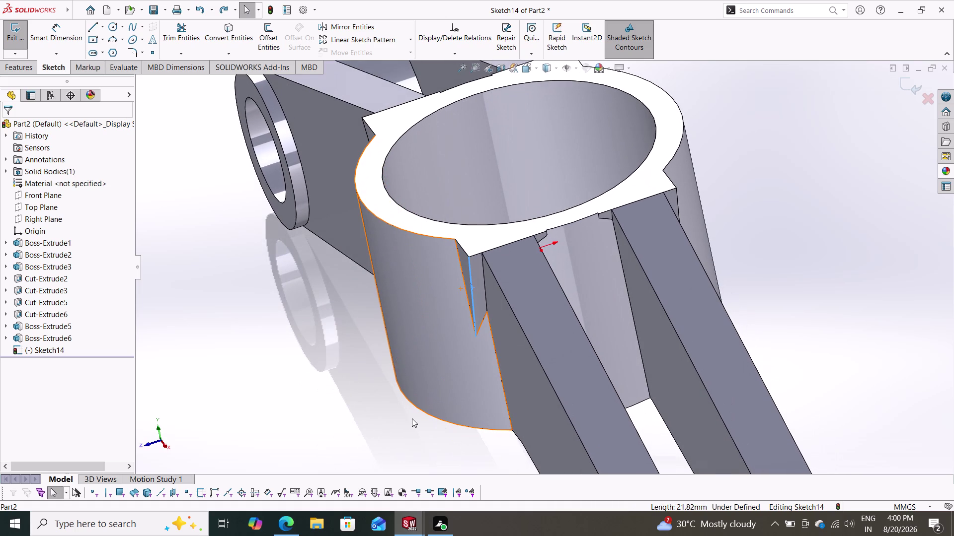
key(Escape)
click(89, 24)
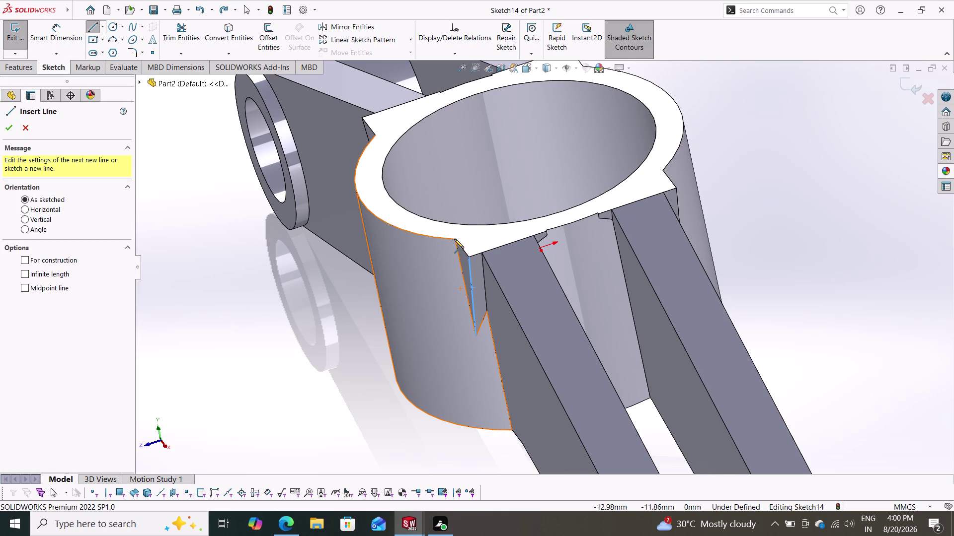
click(476, 335)
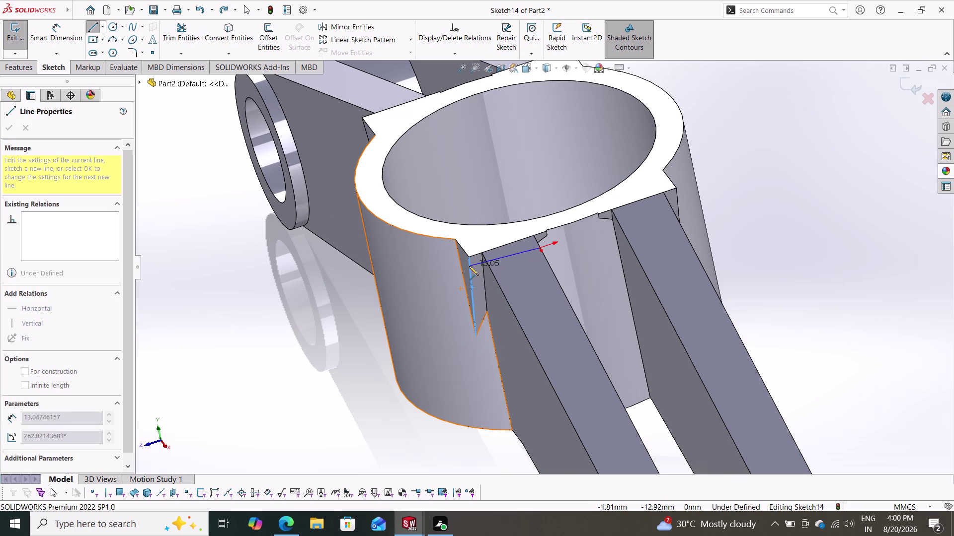
key(Escape)
key(Escape)
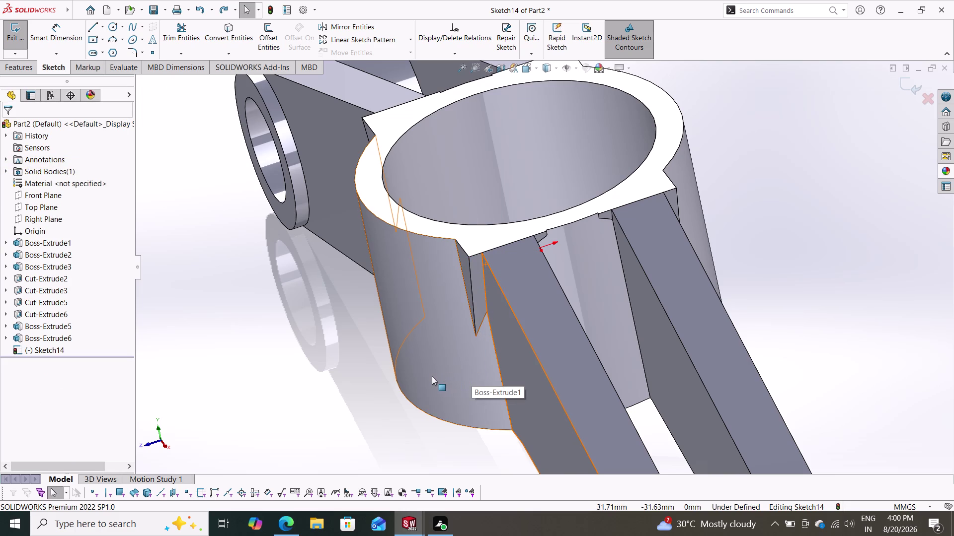
Orbit around the hub ring and exit Sketch14.
middle_drag(434, 373, 506, 301)
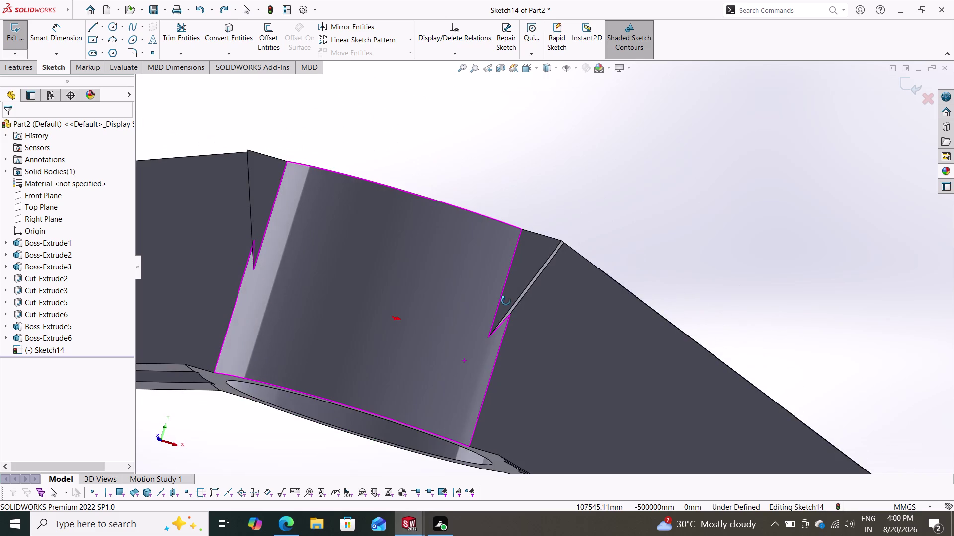
middle_drag(506, 301, 488, 397)
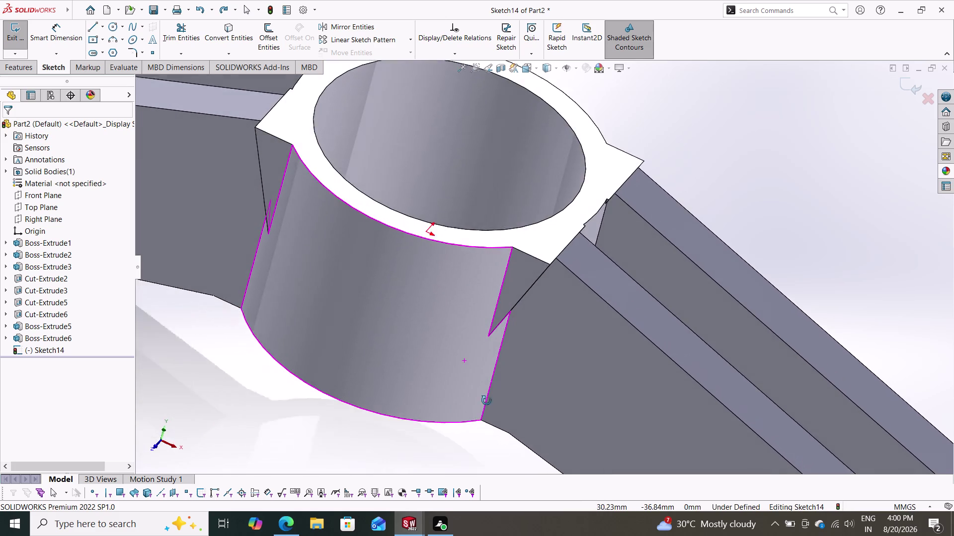
middle_drag(488, 396, 471, 383)
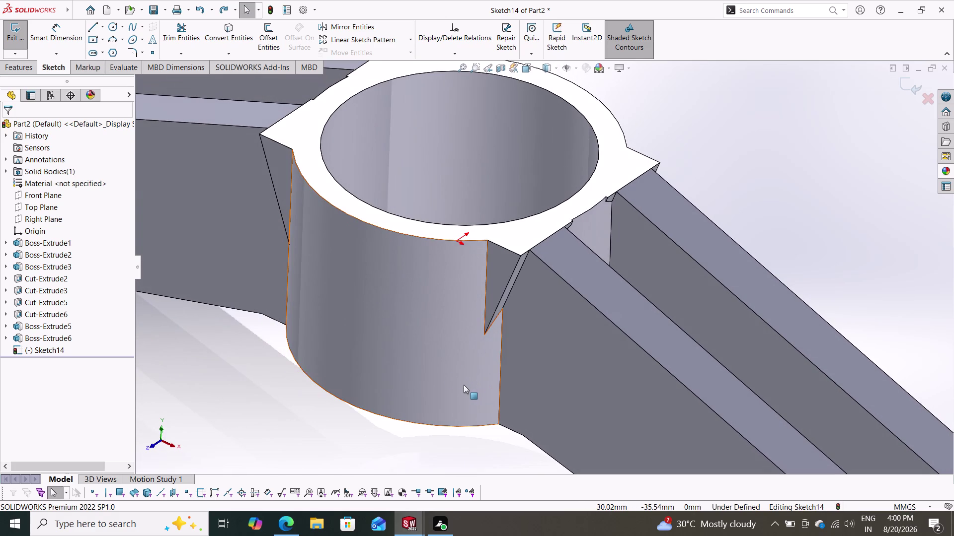
key(Escape)
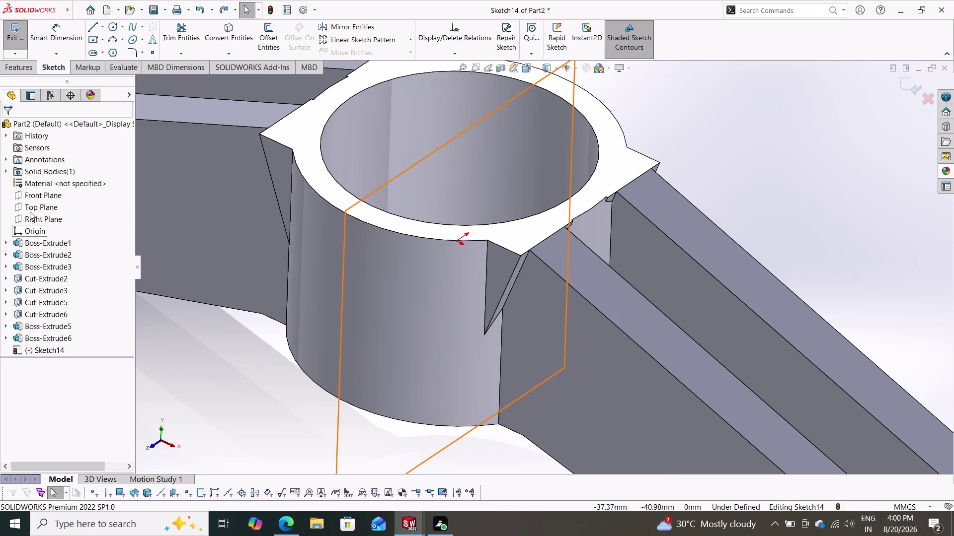
click(35, 191)
Start a new sketch on the Front Plane and view it normal to the plane.
click(44, 179)
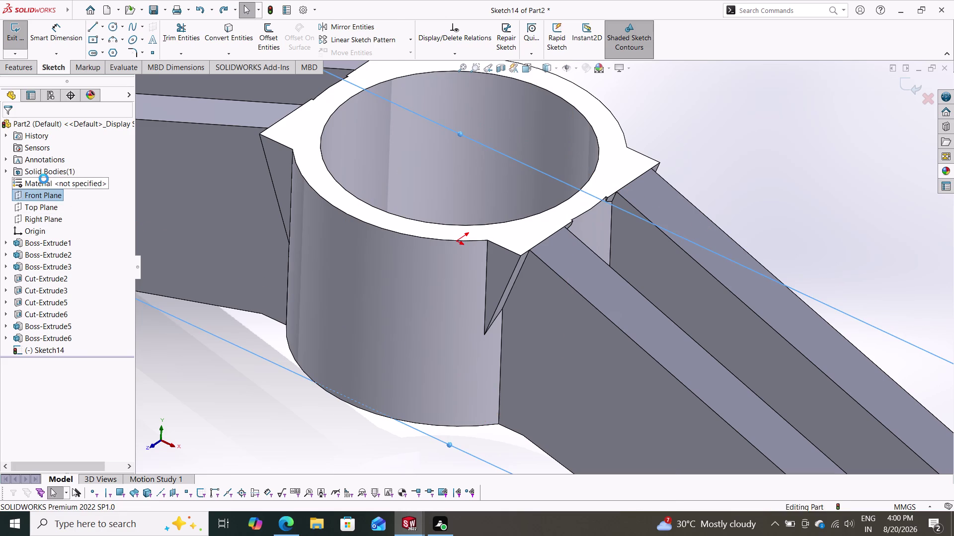
click(42, 196)
click(48, 181)
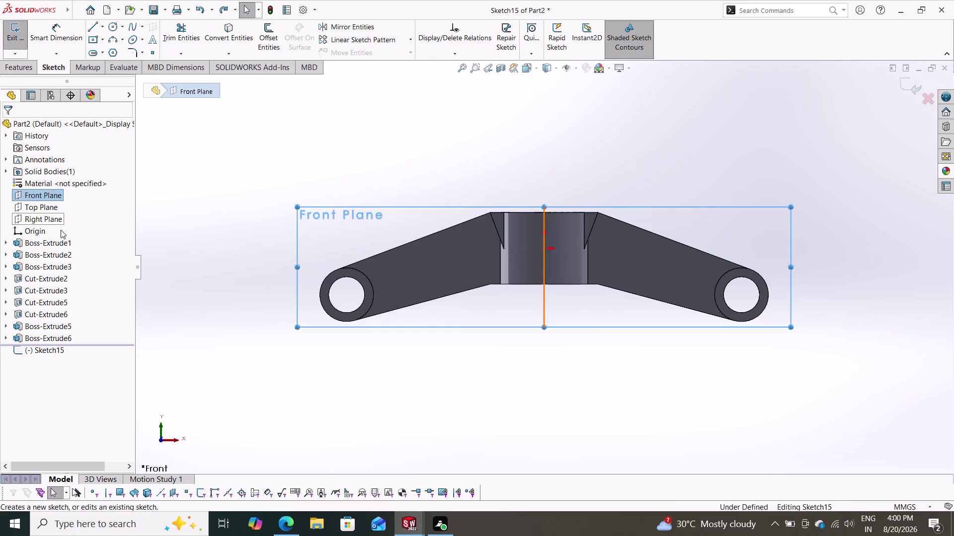
key(Escape)
scroll(down, 3)
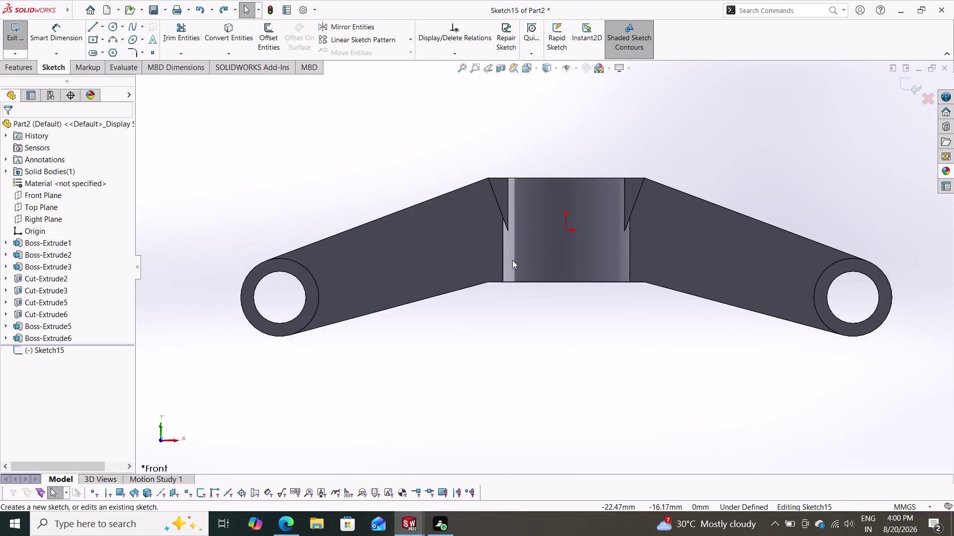
scroll(down, 3)
scroll(down, 3)
scroll(down, 3)
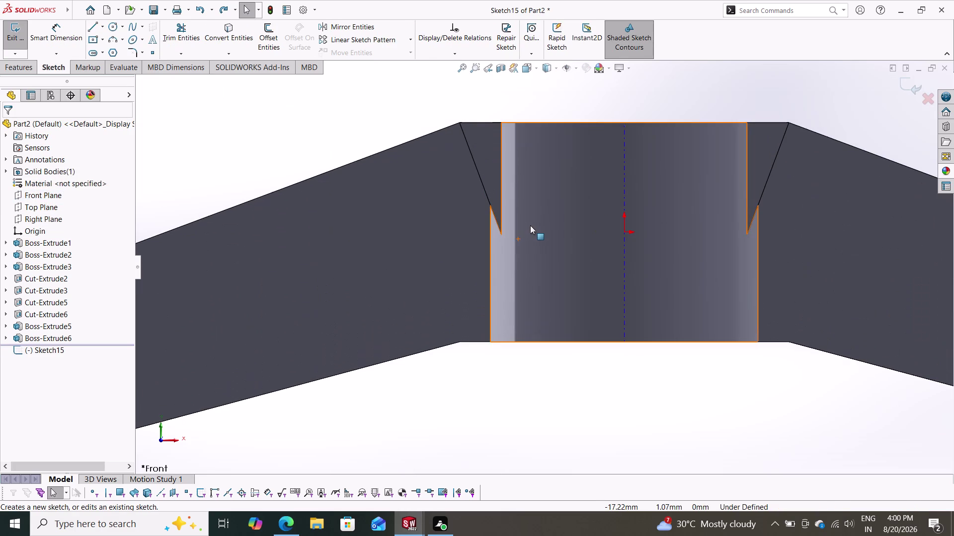
scroll(down, 3)
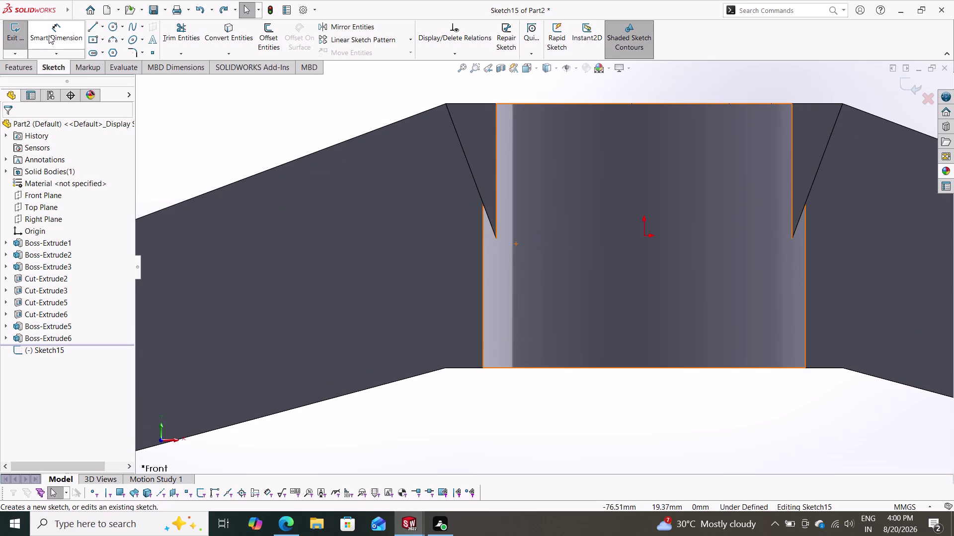
Draw a closed trial triangle from the arm's top corner to the hub's top edge and slot bottom.
click(92, 27)
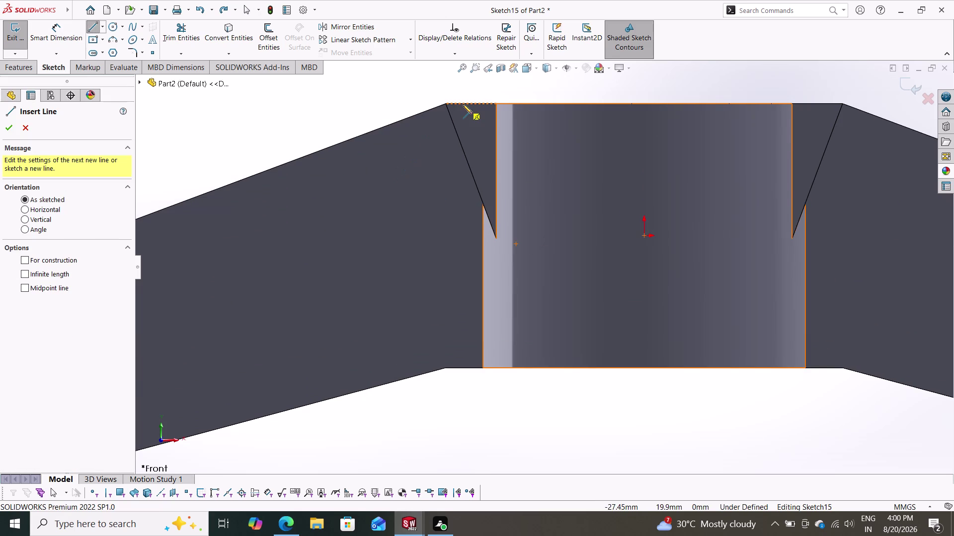
click(447, 104)
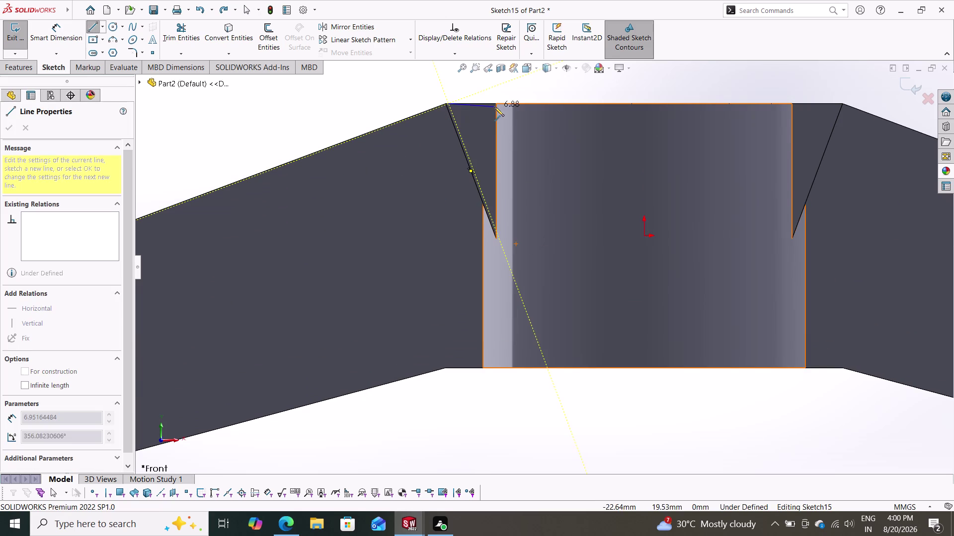
click(497, 105)
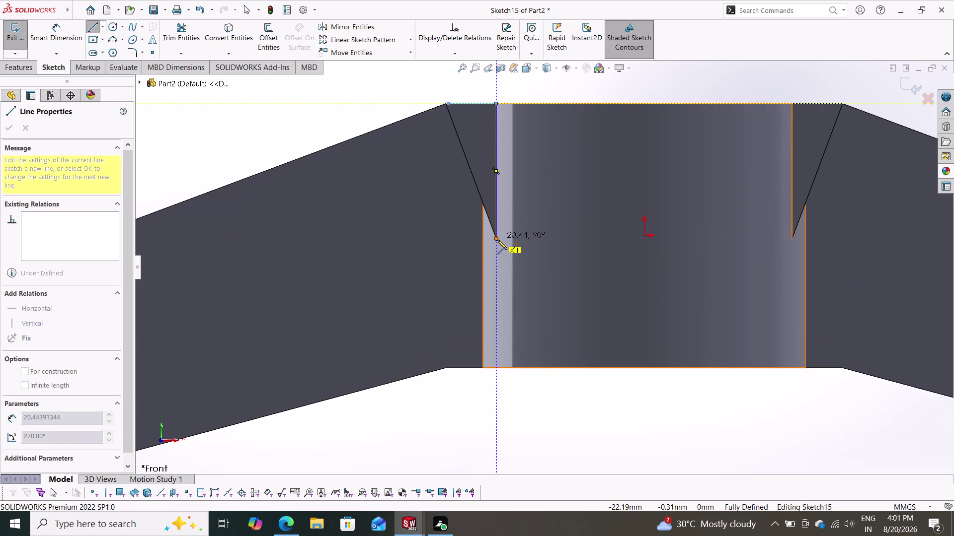
click(497, 240)
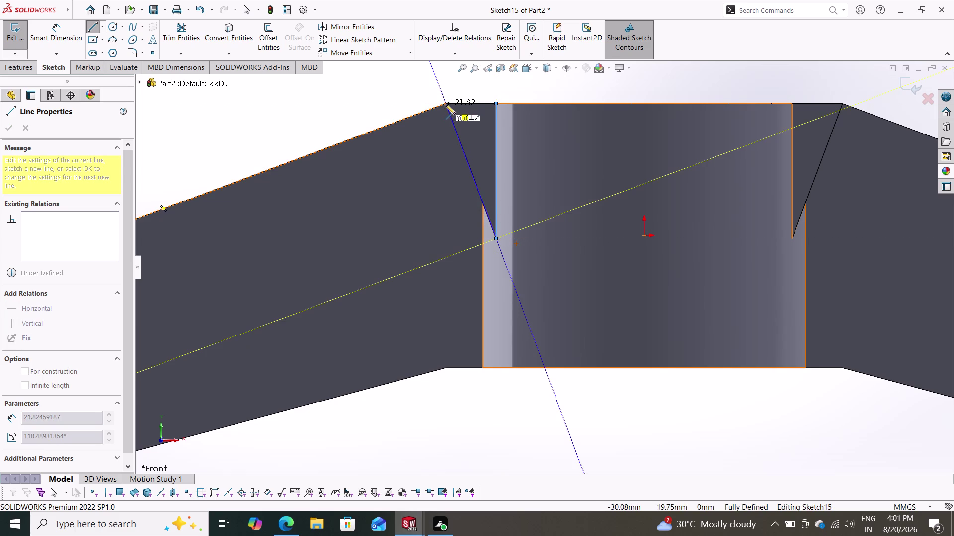
click(445, 105)
key(Escape)
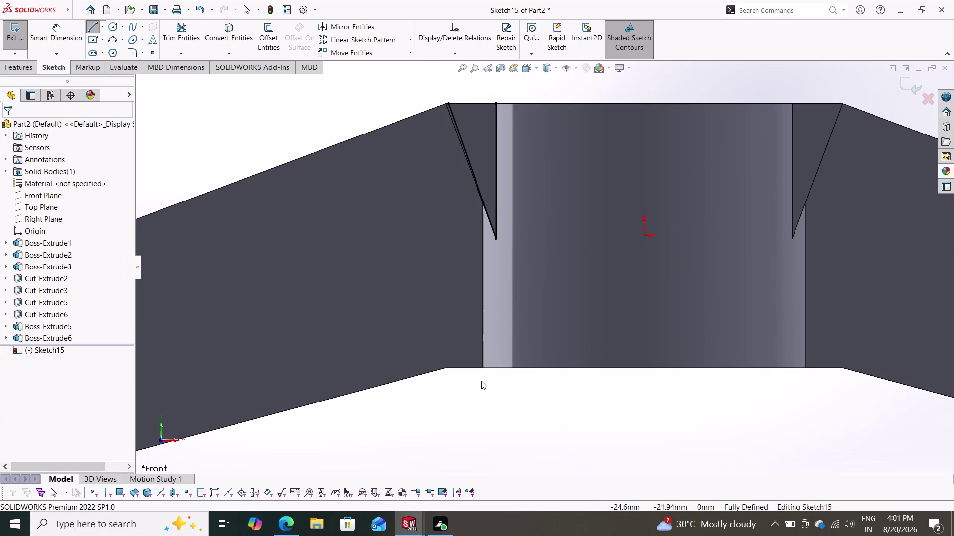
Orbit to check the triangle against the hub, undoing the hub face selection.
middle_drag(489, 446, 532, 430)
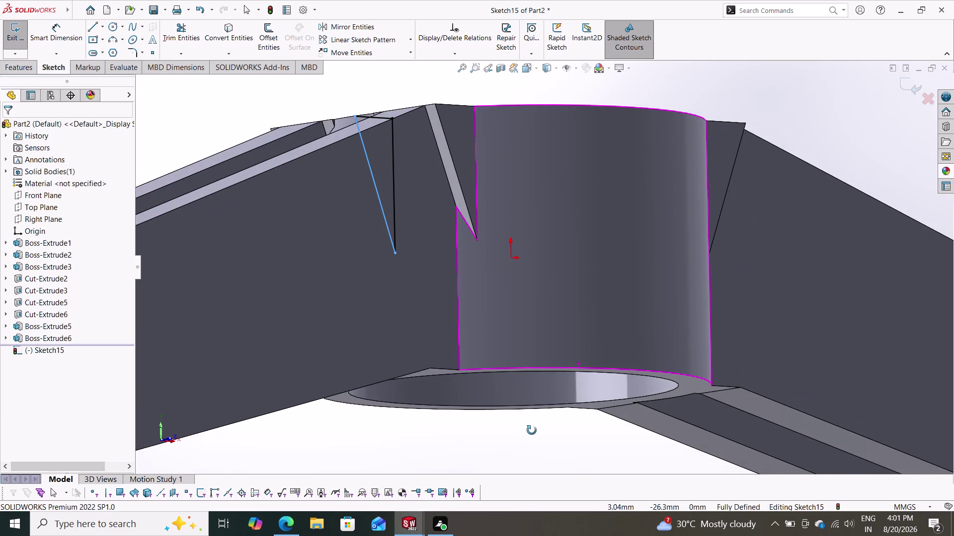
middle_drag(532, 430, 515, 482)
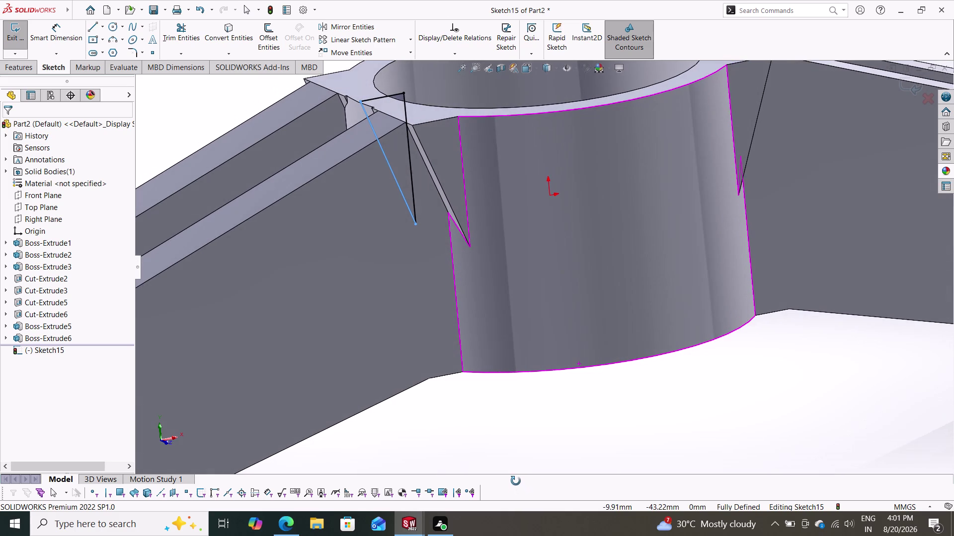
middle_drag(515, 481, 520, 474)
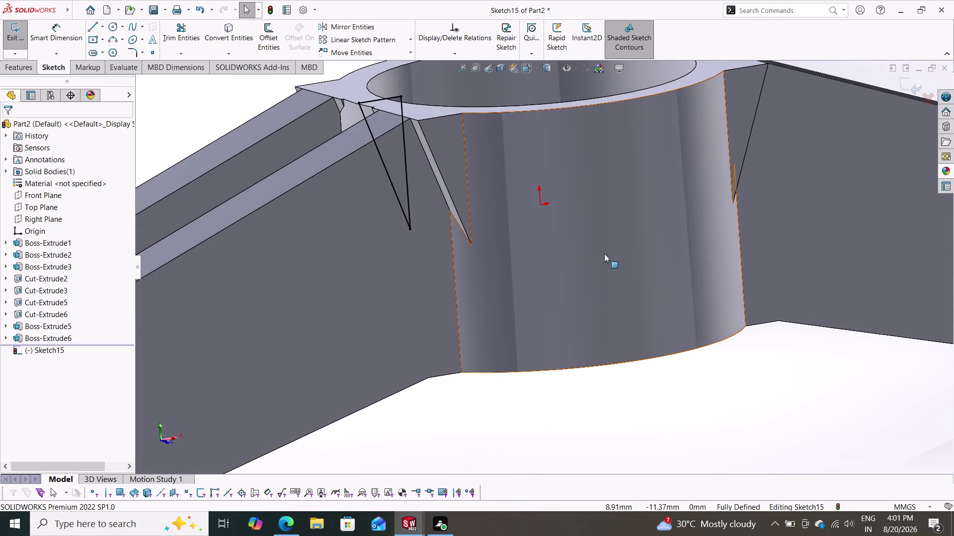
click(610, 221)
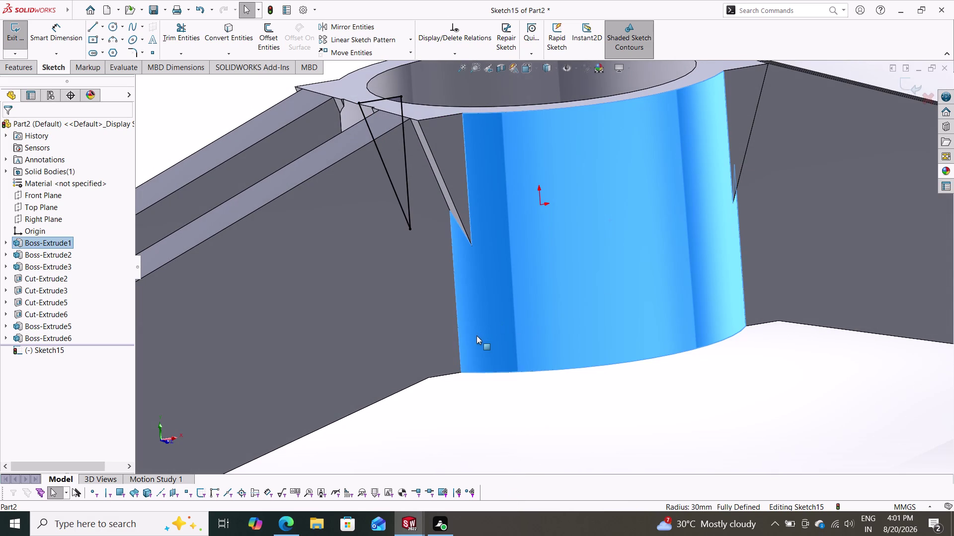
key(ctrl+z)
key(ctrl+z)
key(ctrl+z)
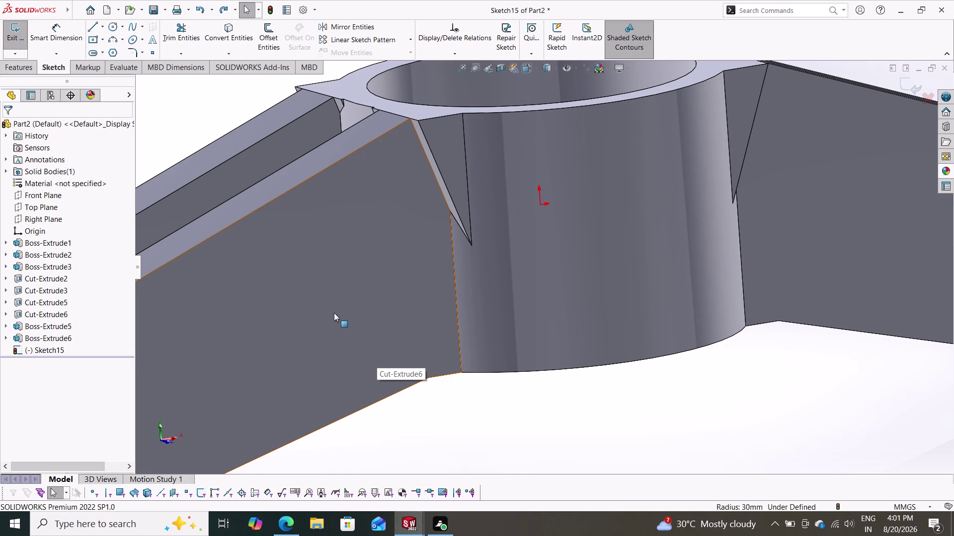
Discard Sketch15 and select the left arm's front face.
key(Escape)
key(Escape)
click(921, 91)
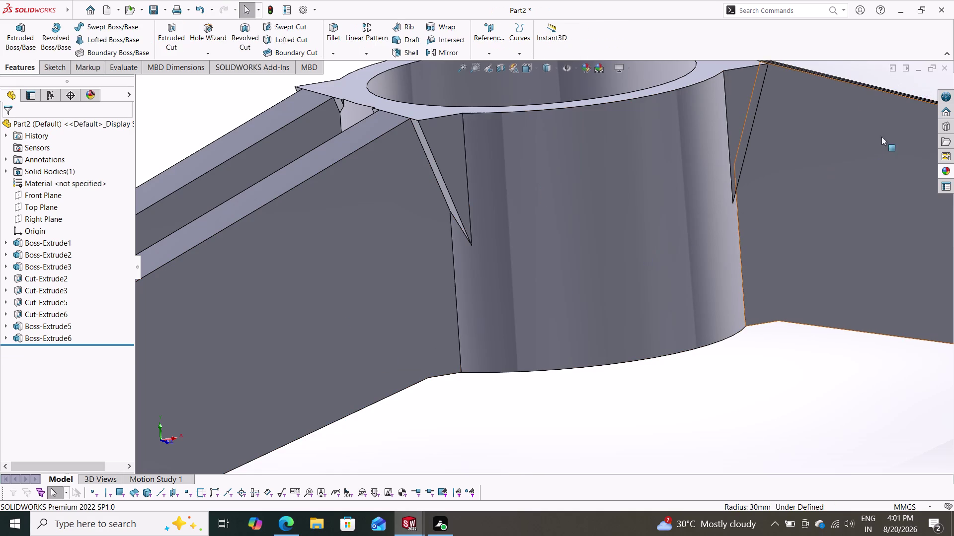
click(358, 287)
Open Sketch16 on the left arm face and view it straight on.
click(403, 258)
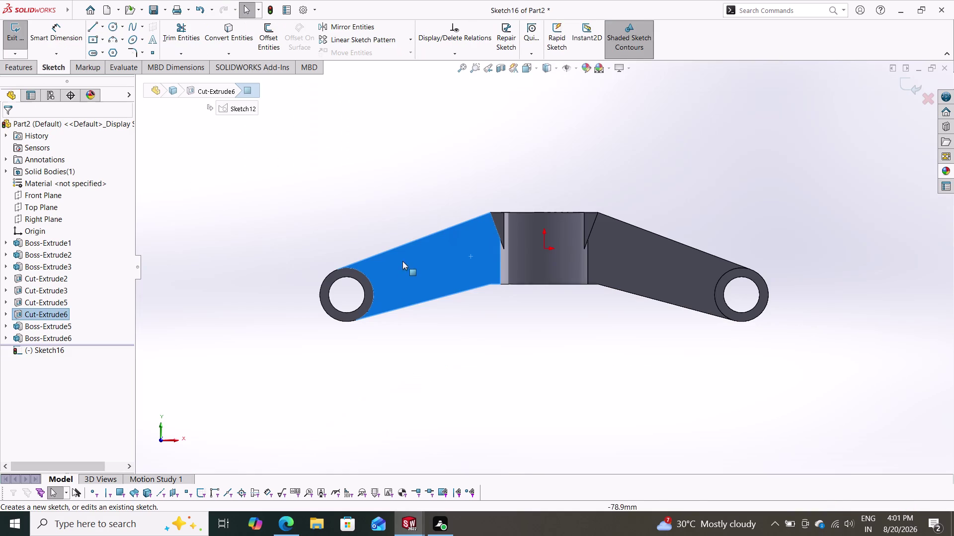
key(Escape)
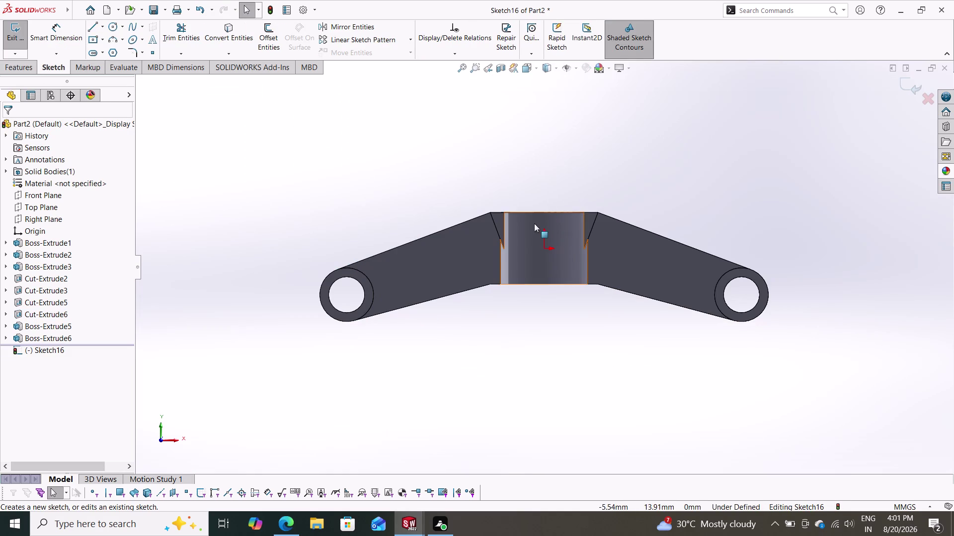
scroll(down, 3)
scroll(down, 3)
scroll(down, 3)
scroll(down, 3)
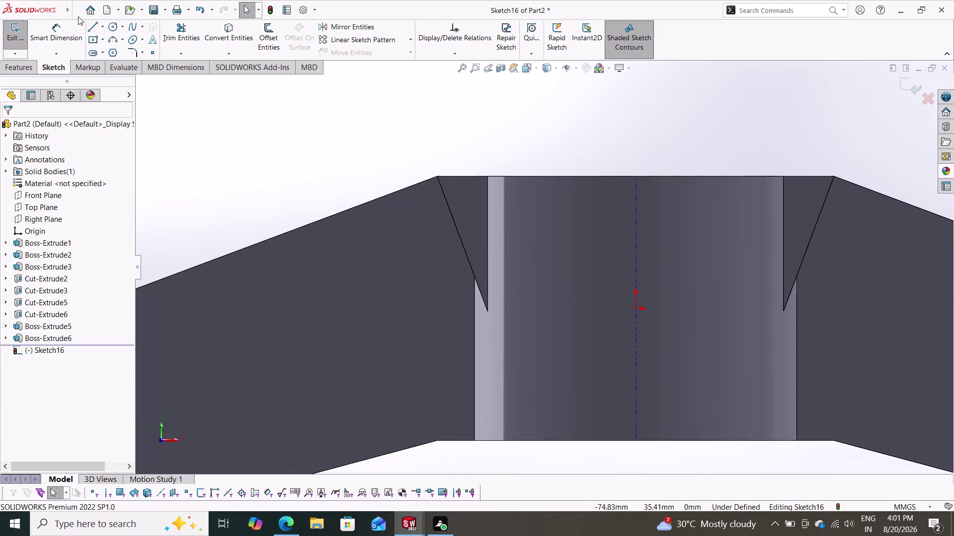
click(89, 24)
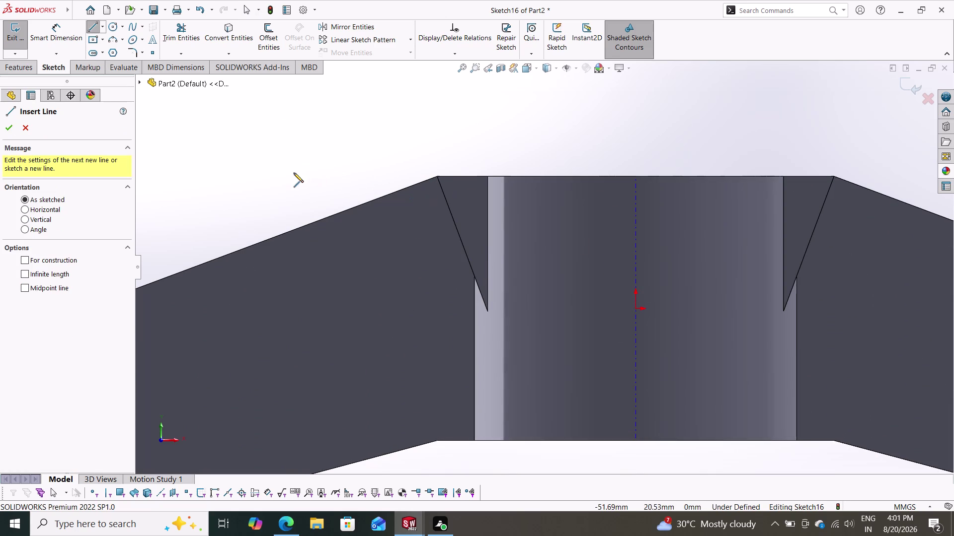
key(Escape)
Convert six hub and notch edges into Sketch16 to close both triangular profiles.
click(232, 29)
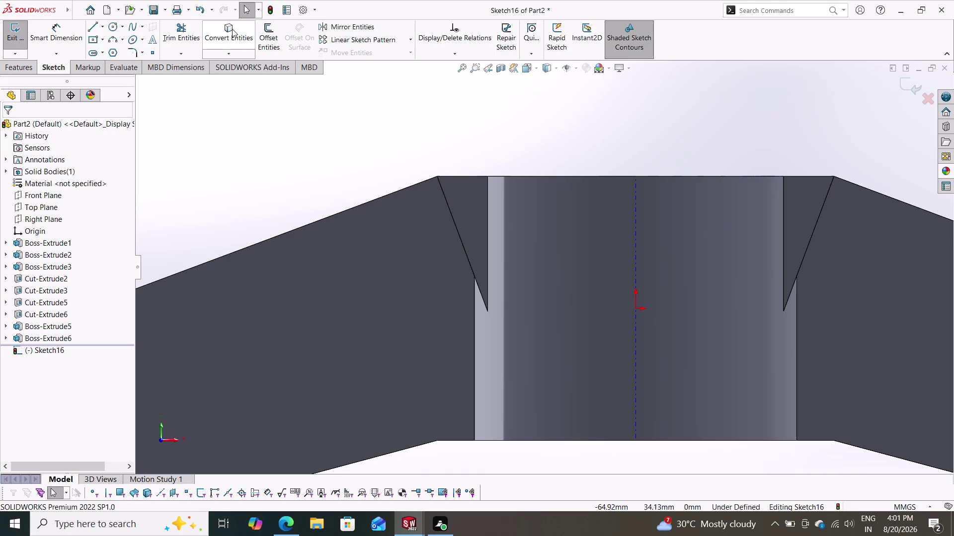
click(464, 248)
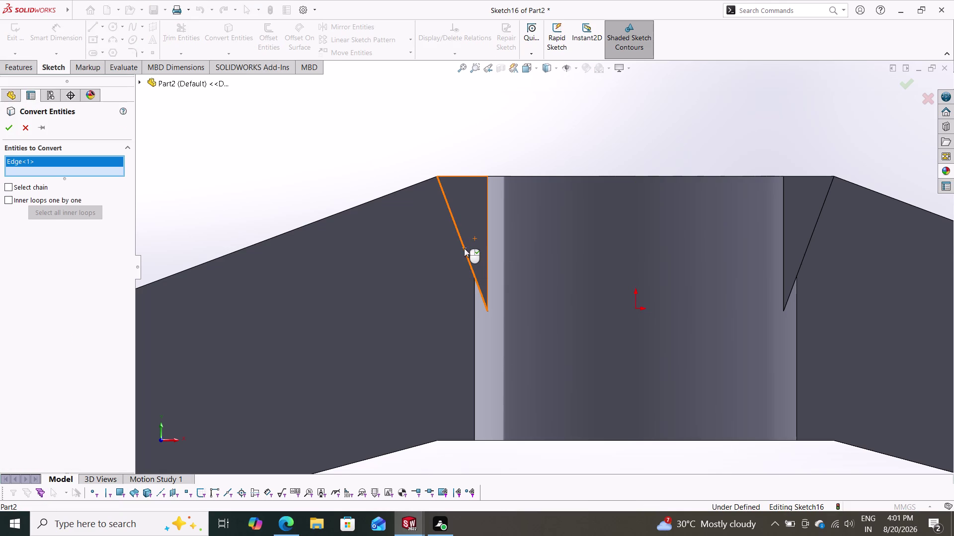
click(471, 175)
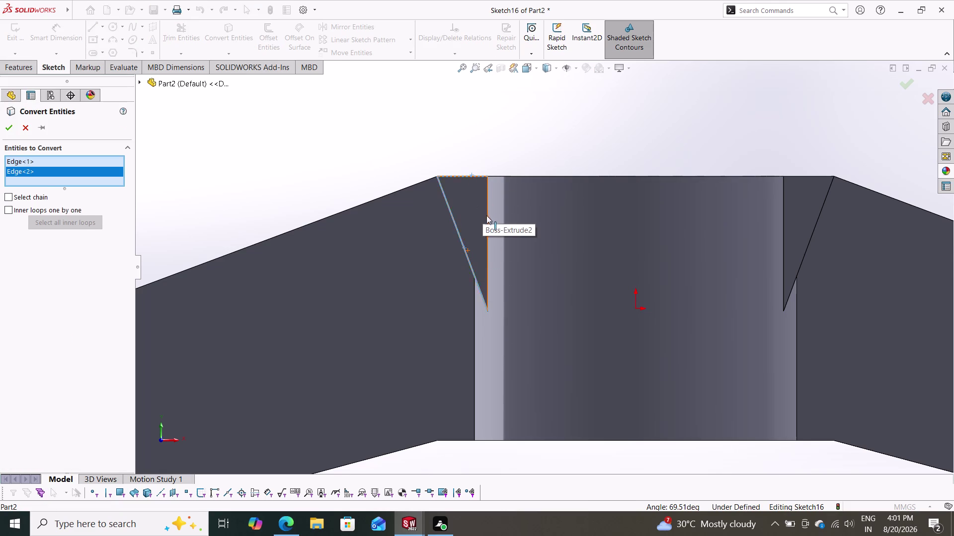
click(487, 216)
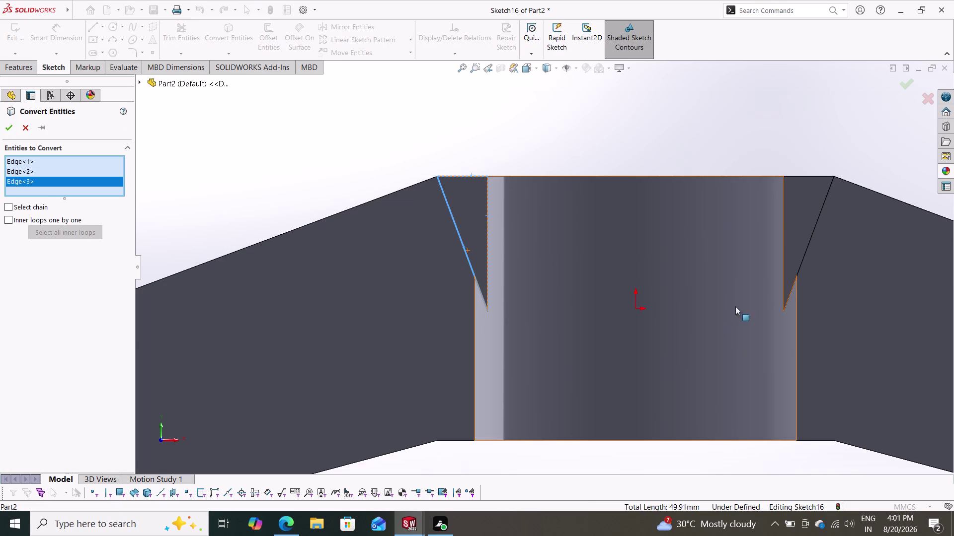
click(784, 235)
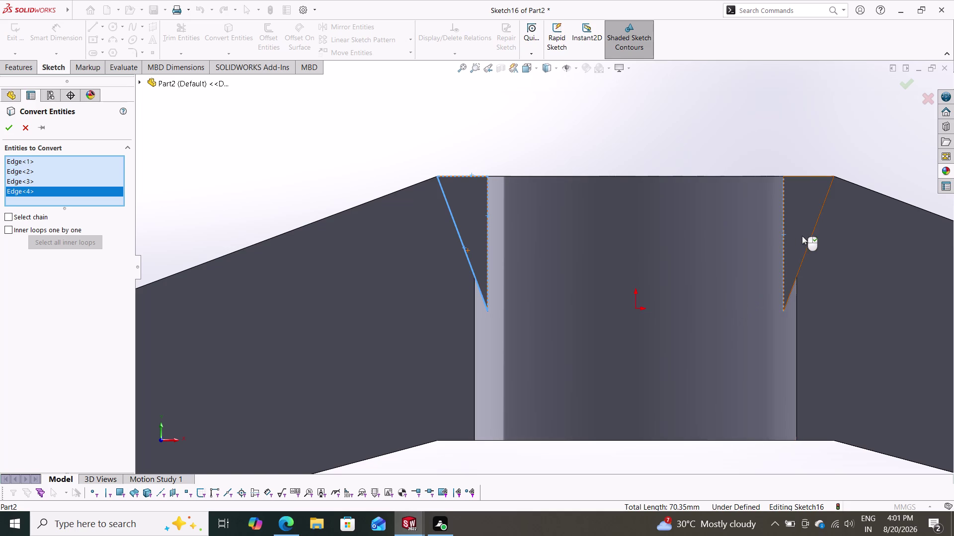
click(811, 235)
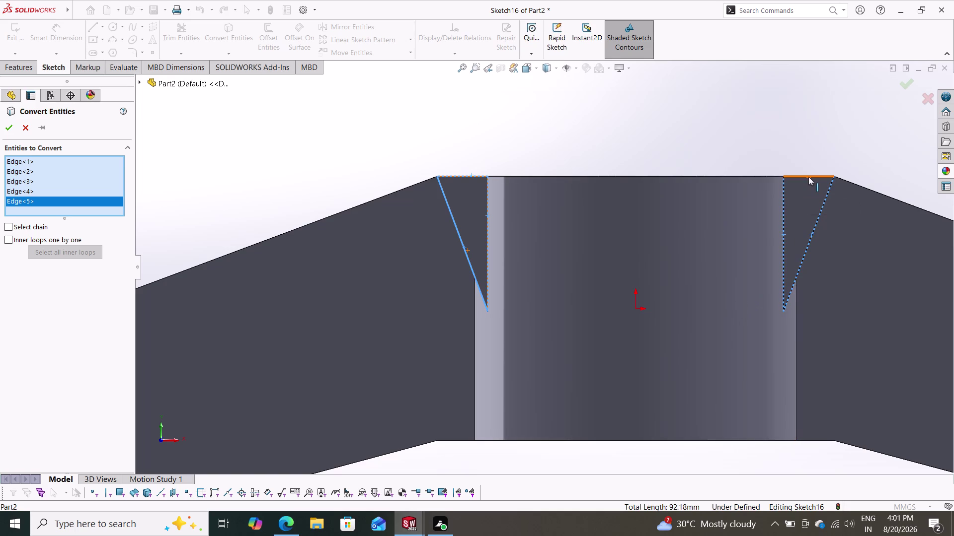
click(808, 177)
click(5, 126)
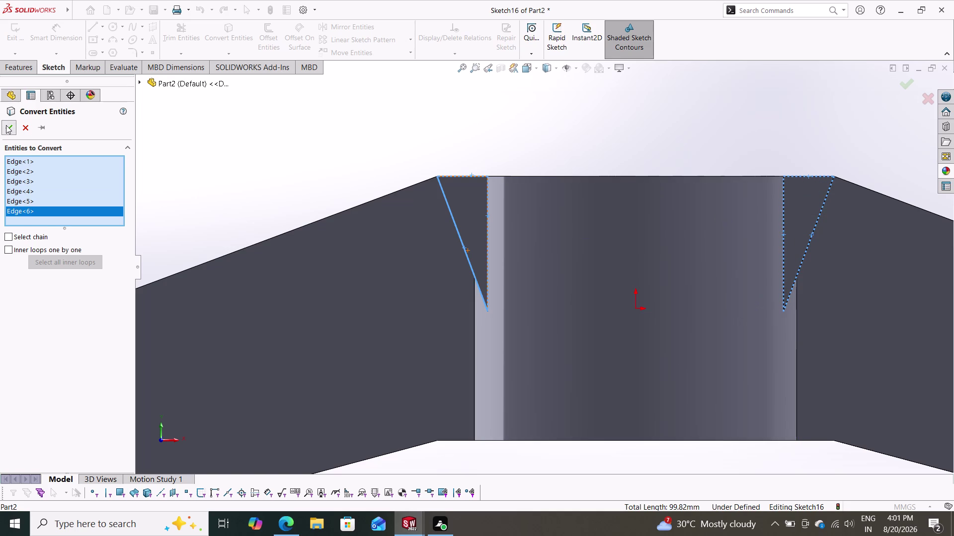
middle_drag(594, 133, 604, 192)
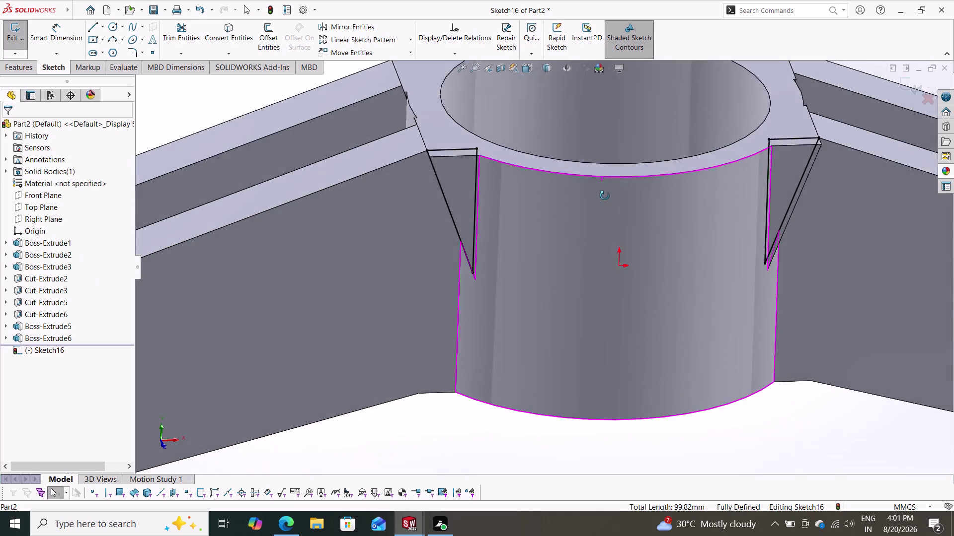
Extrude-cut the Sketch16 notch profiles Through All, creating Cut-Extrude7.
middle_drag(604, 191, 614, 274)
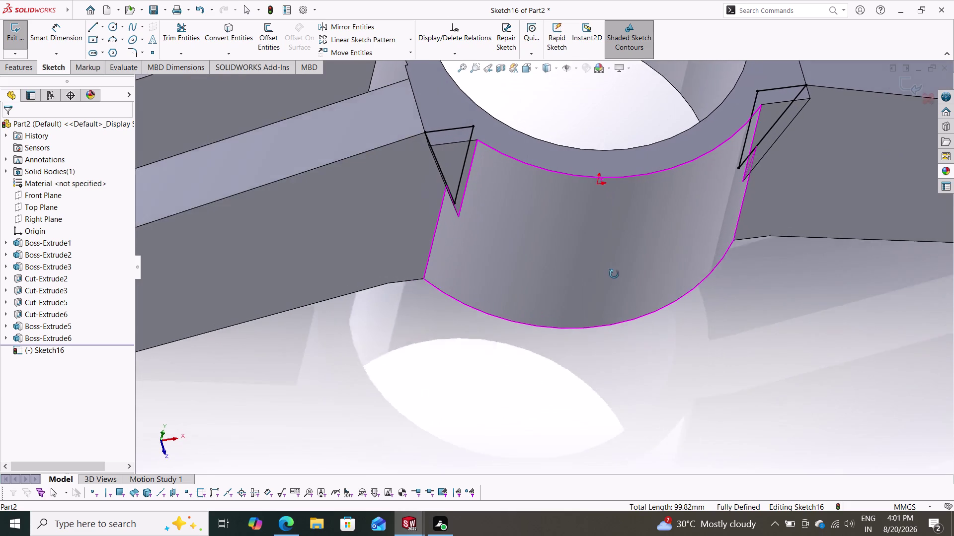
middle_drag(613, 274, 612, 230)
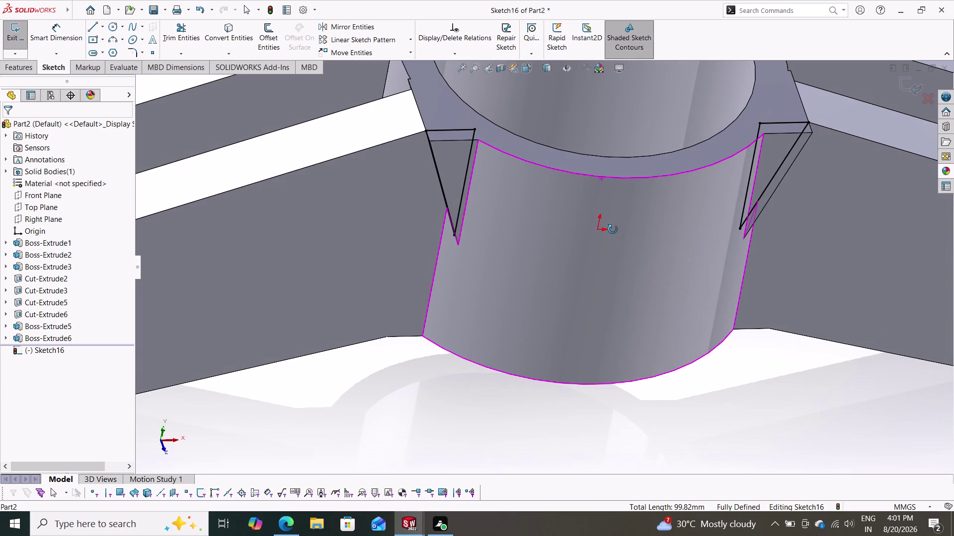
middle_drag(613, 230, 612, 230)
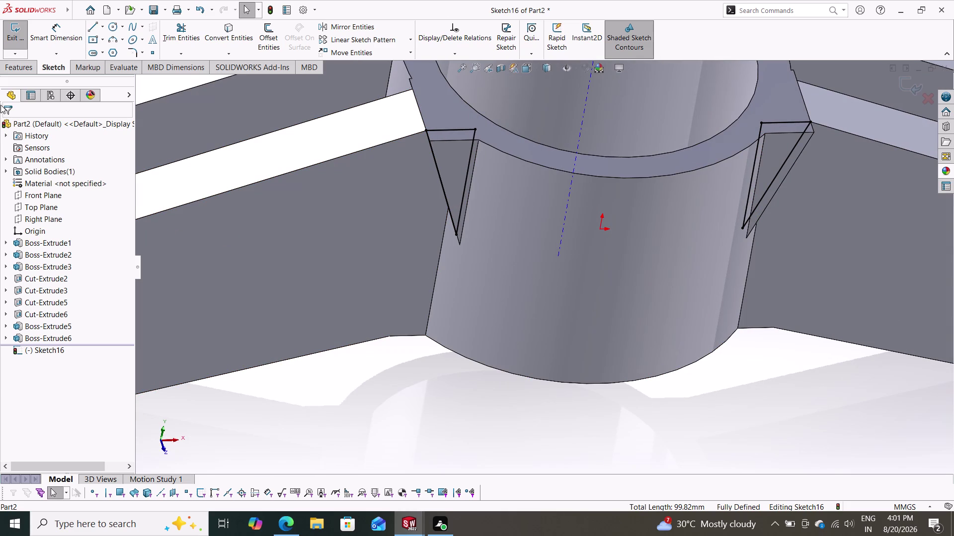
click(13, 66)
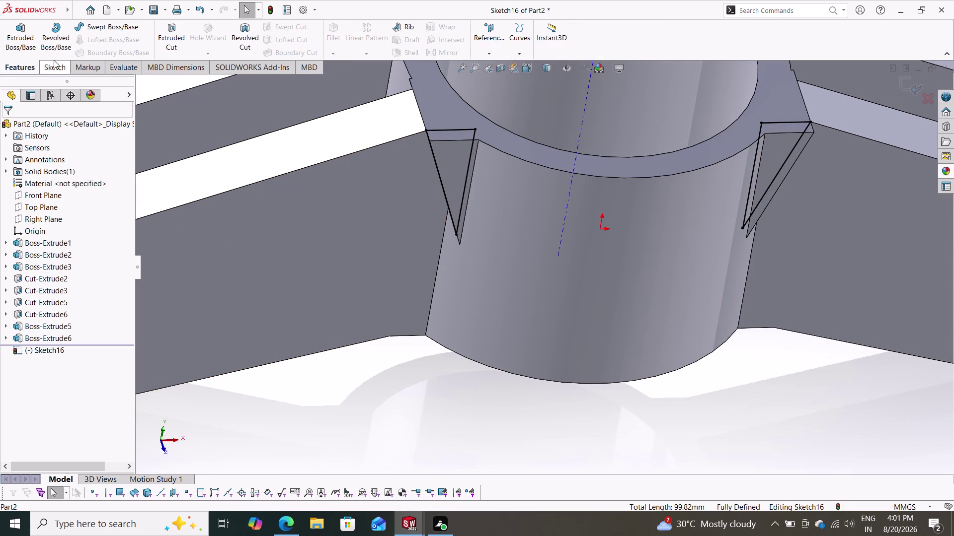
click(174, 36)
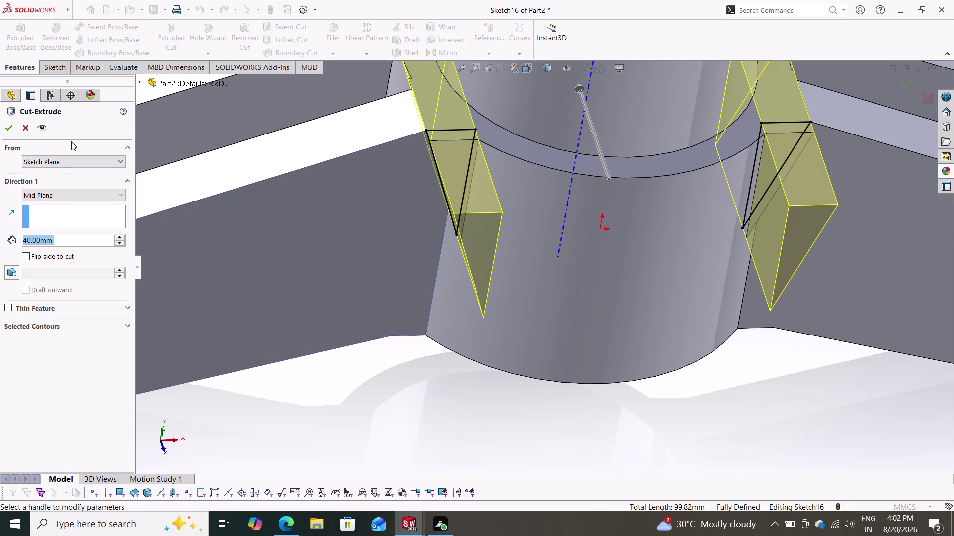
click(56, 198)
click(56, 213)
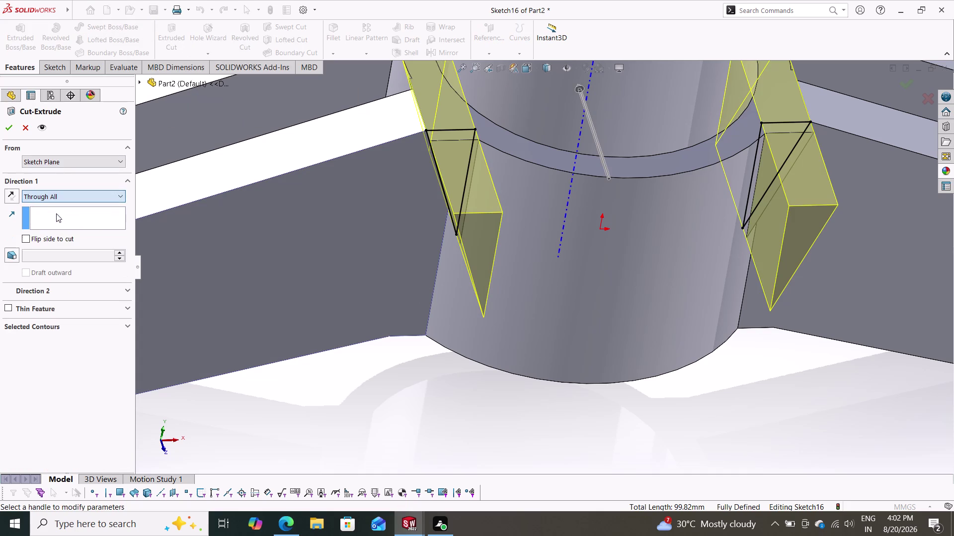
click(10, 196)
middle_drag(289, 279, 284, 357)
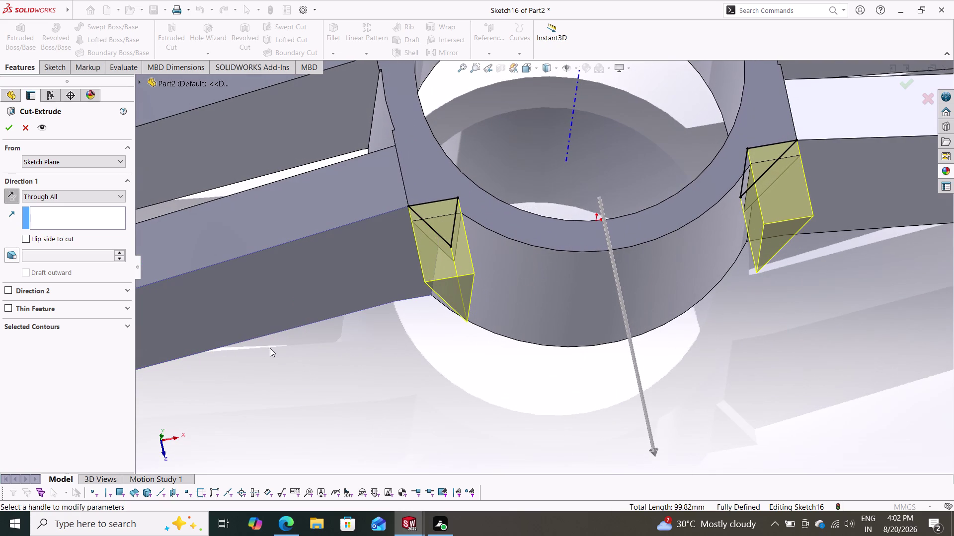
click(3, 132)
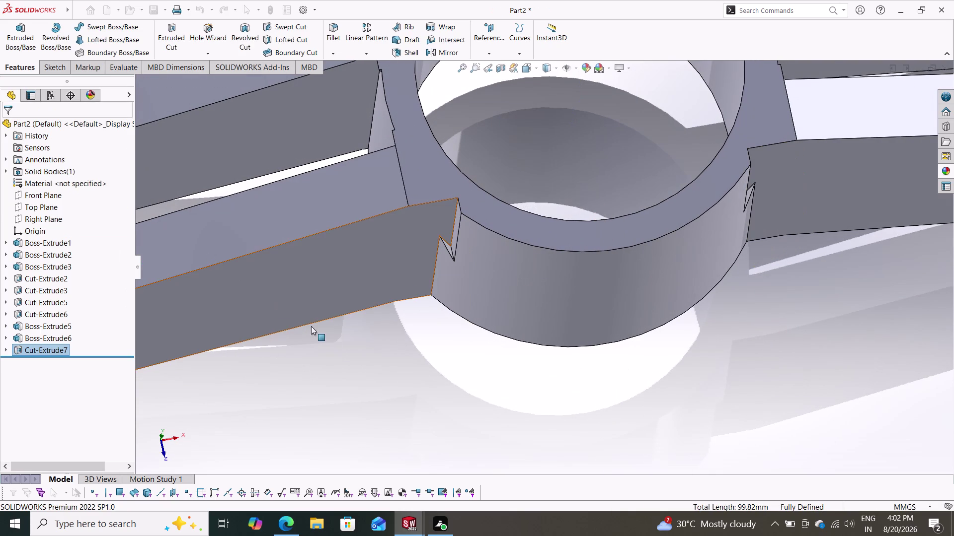
Orbit and zoom to inspect the new notches along the hub and arms.
scroll(down, 3)
middle_drag(389, 359, 383, 229)
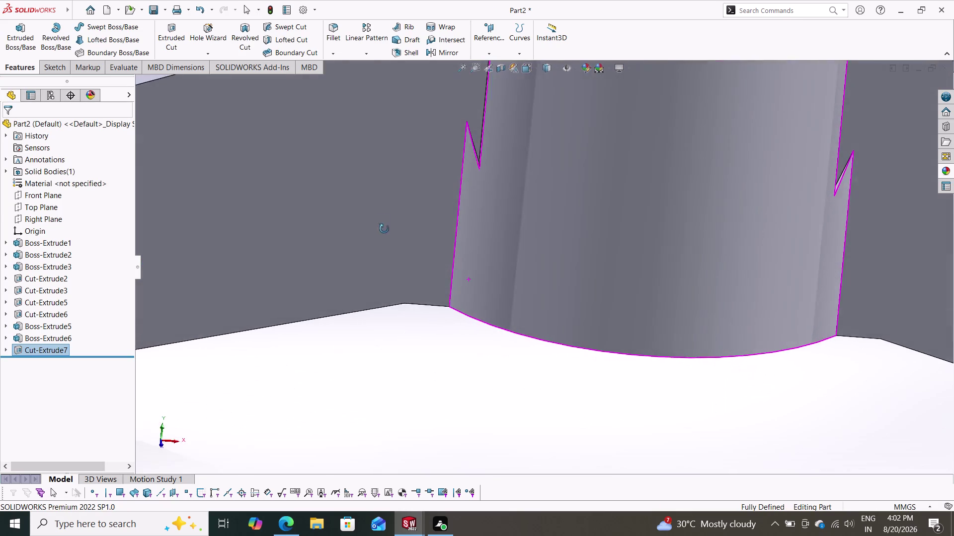
middle_drag(384, 229, 395, 253)
scroll(down, 3)
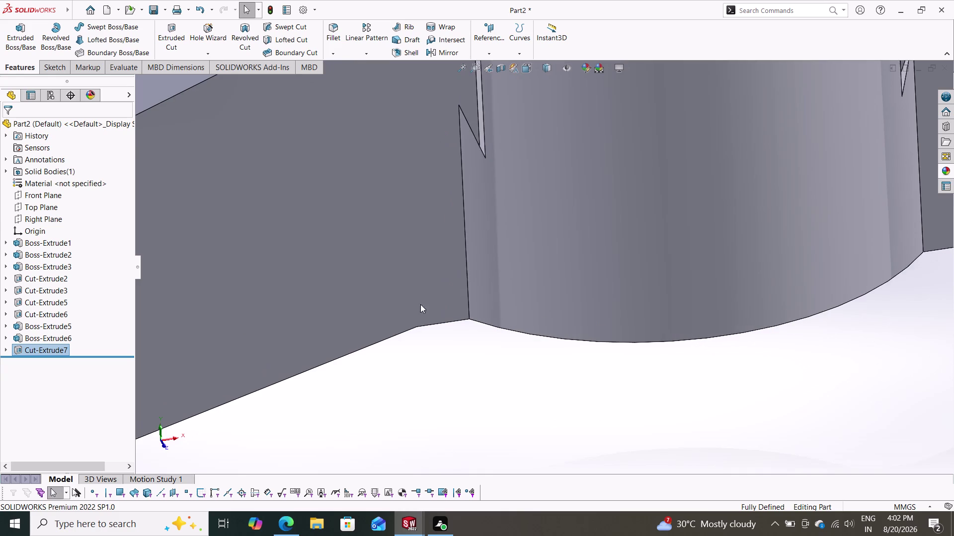
scroll(up, 3)
middle_drag(468, 296, 474, 354)
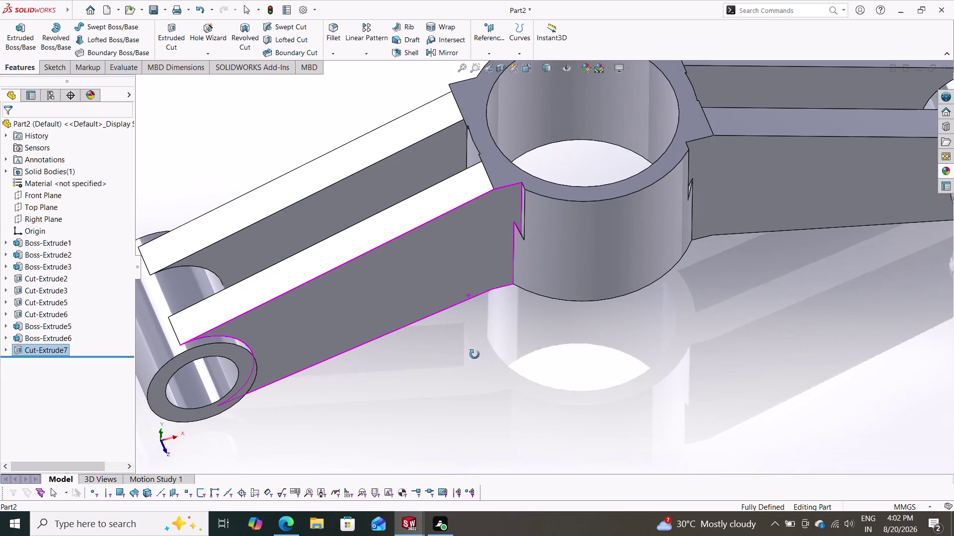
middle_drag(474, 354, 474, 381)
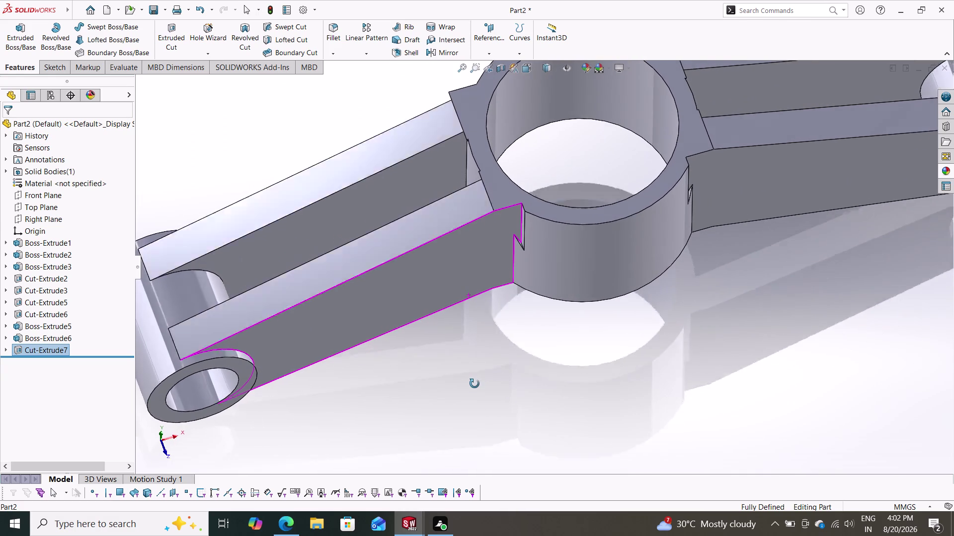
middle_drag(474, 382, 460, 380)
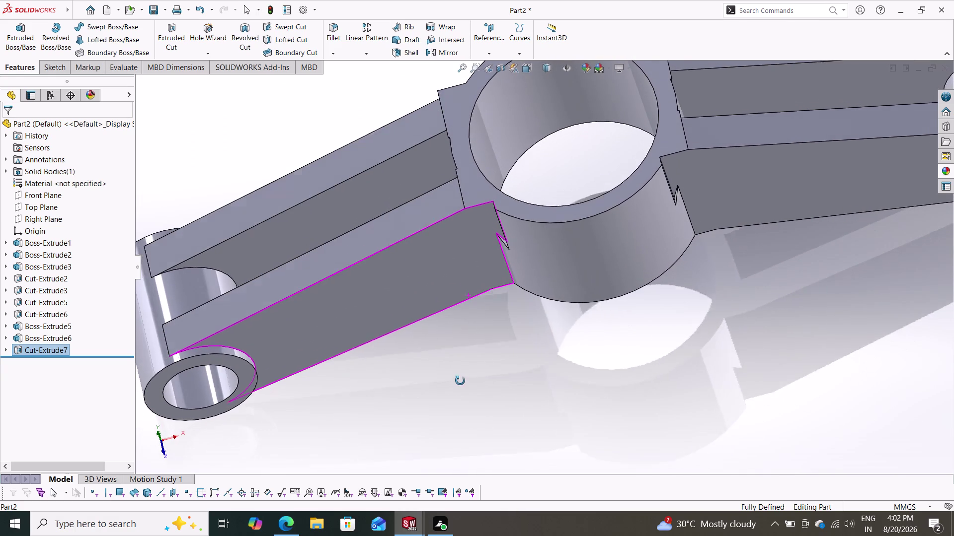
middle_drag(460, 380, 487, 350)
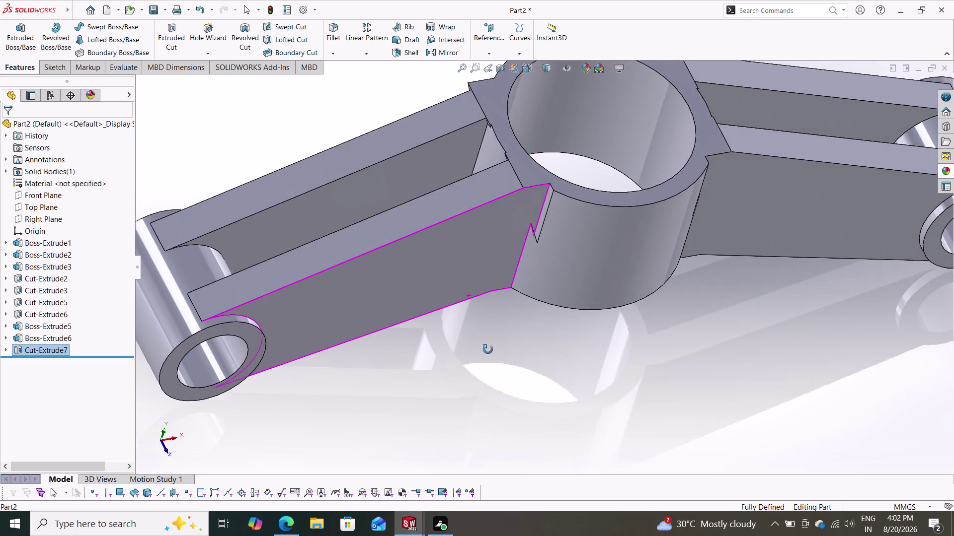
middle_drag(487, 350, 465, 348)
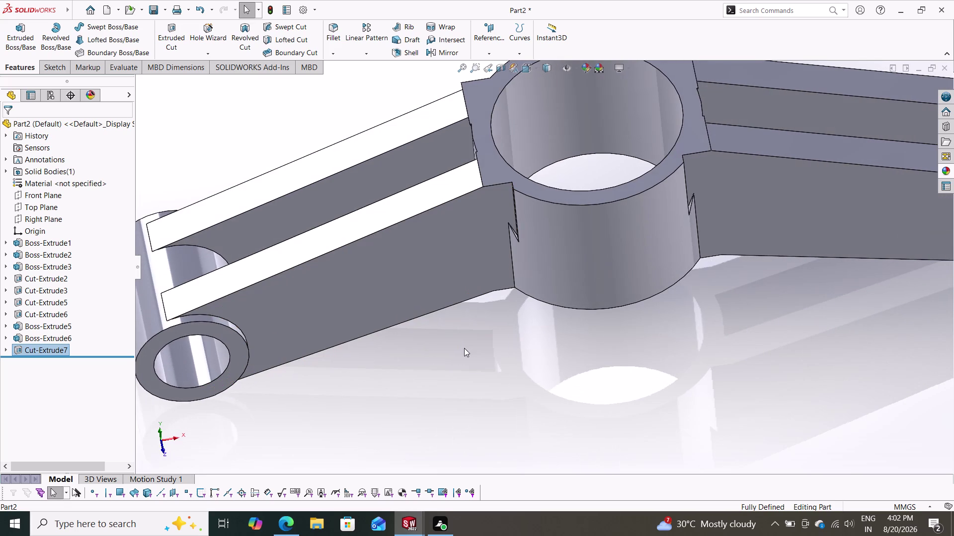
Orbit around the clamp's underside to check both notches.
middle_drag(647, 341, 650, 368)
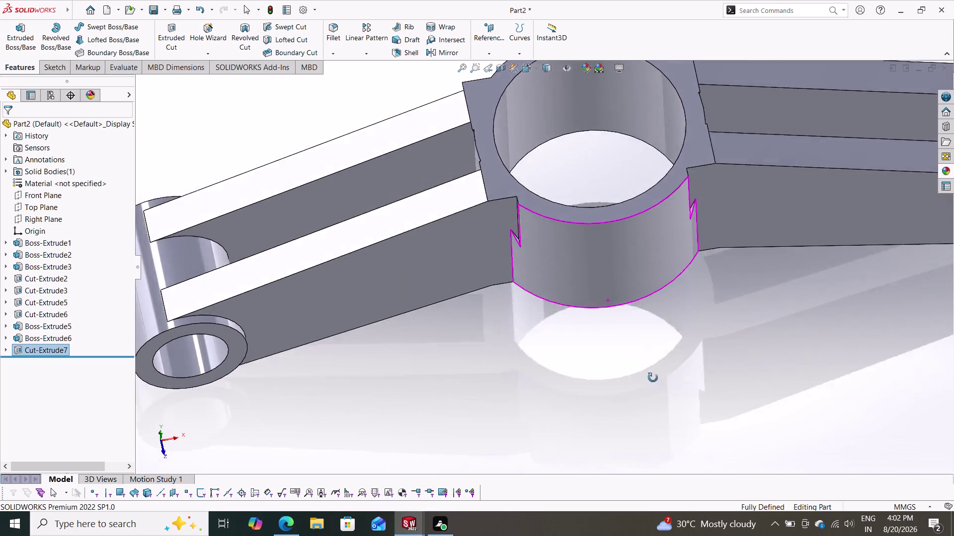
middle_drag(650, 368, 652, 389)
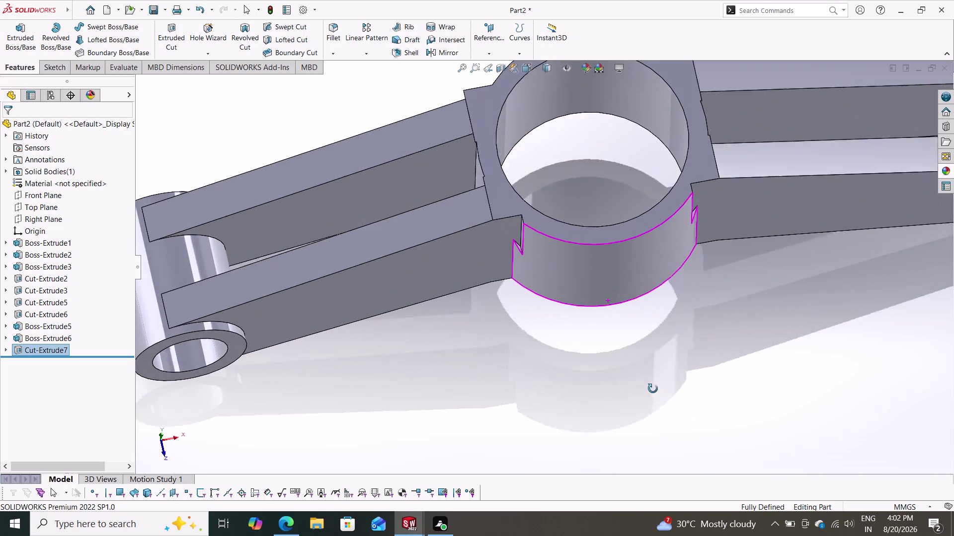
middle_drag(653, 389, 660, 331)
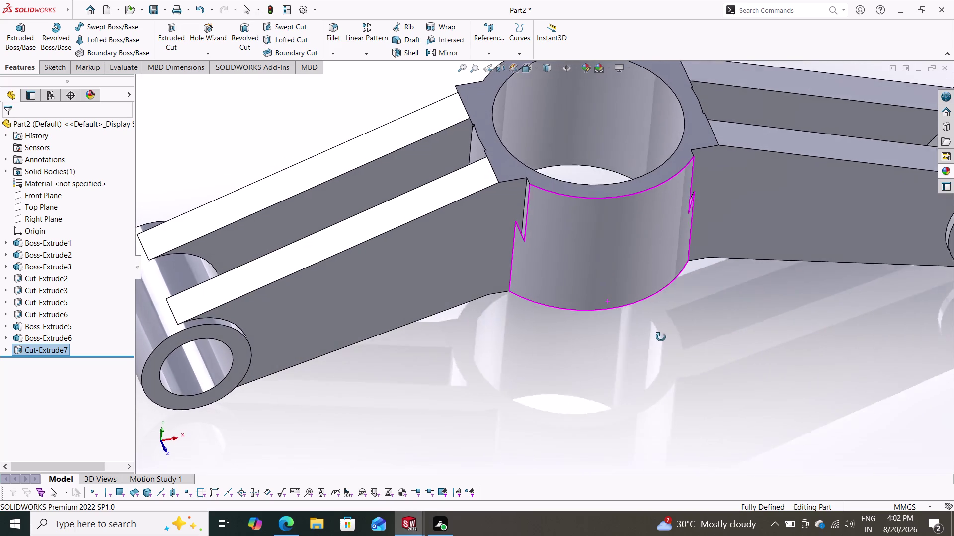
middle_drag(659, 331, 684, 373)
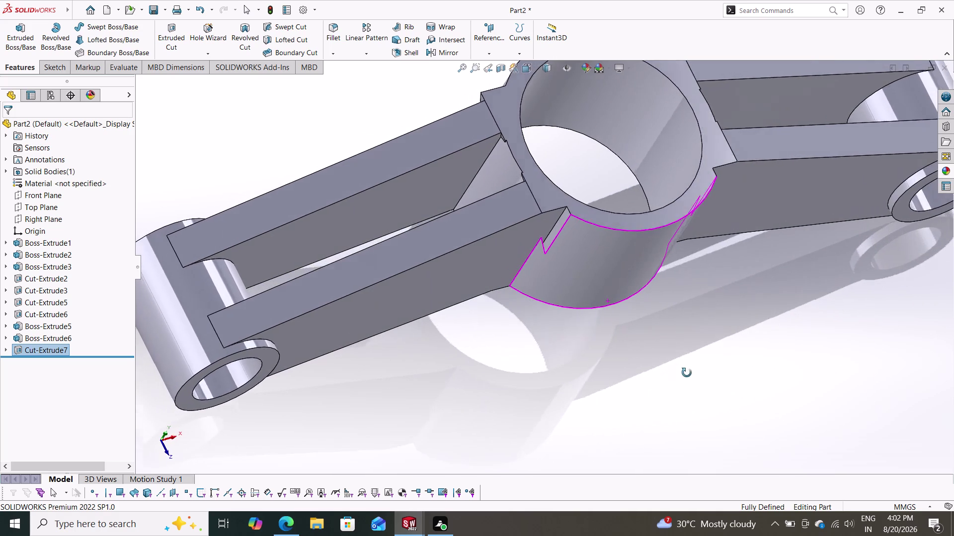
middle_drag(684, 373, 721, 410)
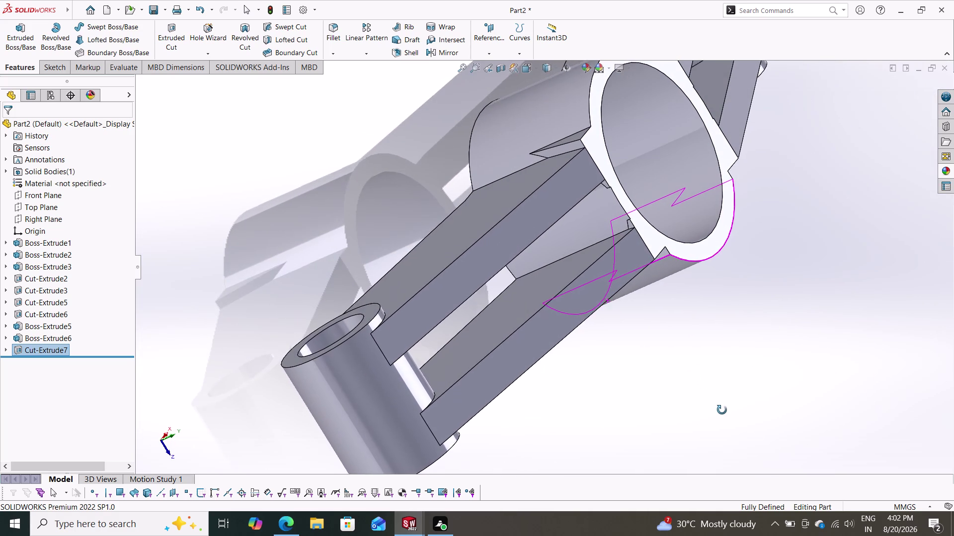
middle_drag(721, 410, 750, 376)
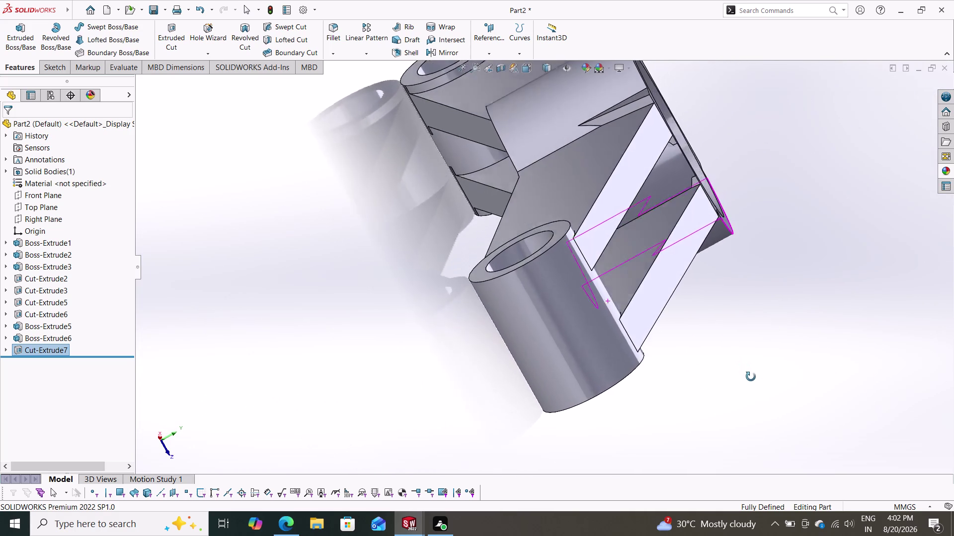
middle_drag(751, 376, 641, 271)
View the whole clamp from above, then undo the cut to reopen its sketch.
scroll(down, 3)
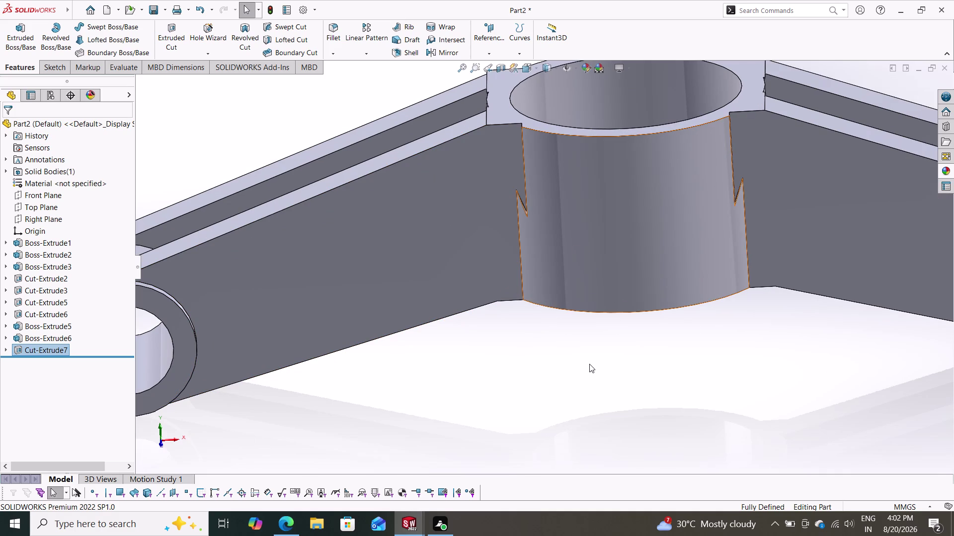
scroll(up, 3)
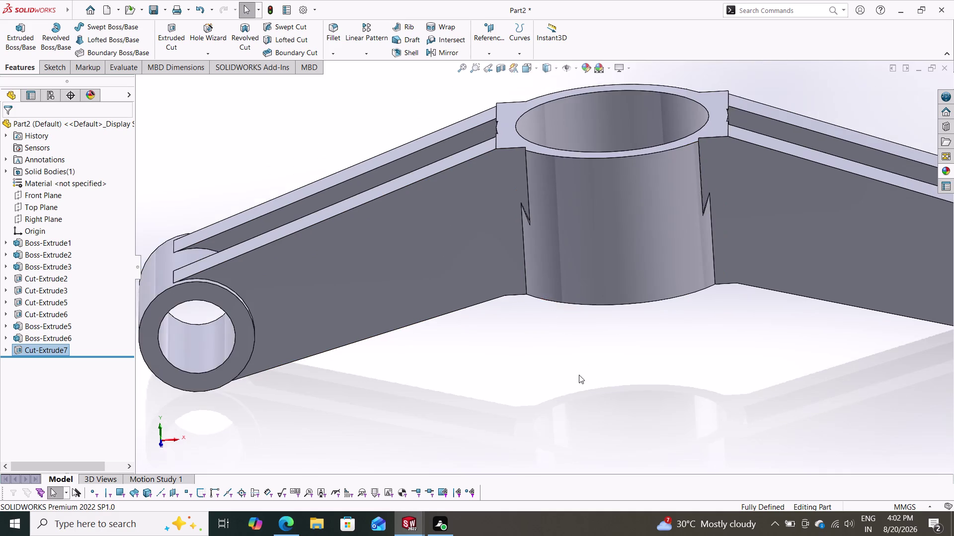
scroll(up, 3)
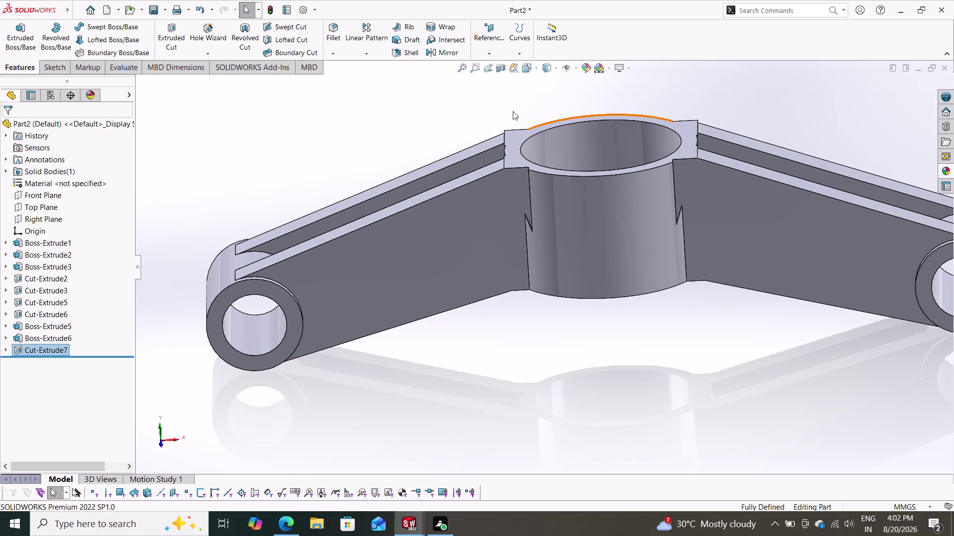
middle_drag(453, 114, 441, 214)
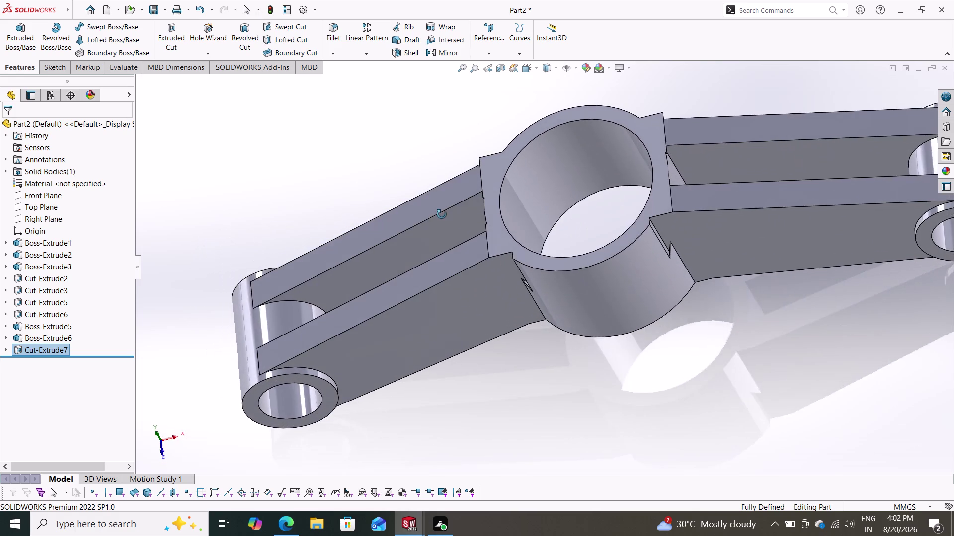
middle_drag(442, 214, 478, 229)
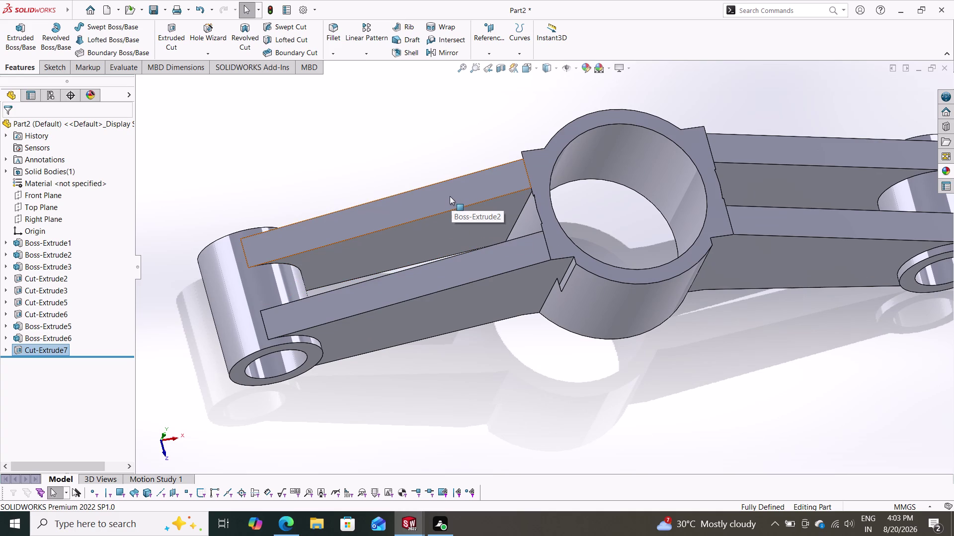
key(ctrl+z)
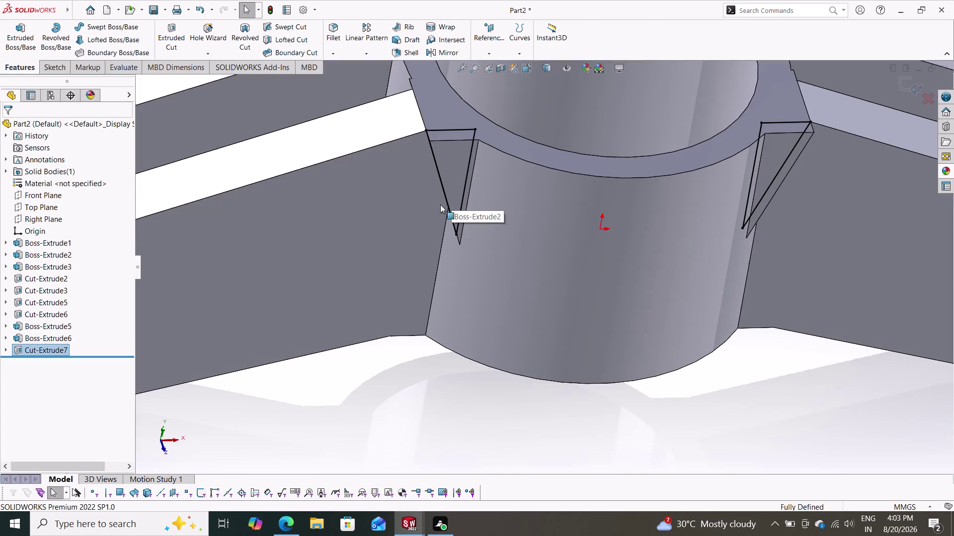
Extrude-cut Sketch16's notches Through All in the reversed, downward direction, creating Cut-Extrude9.
middle_drag(517, 379, 521, 427)
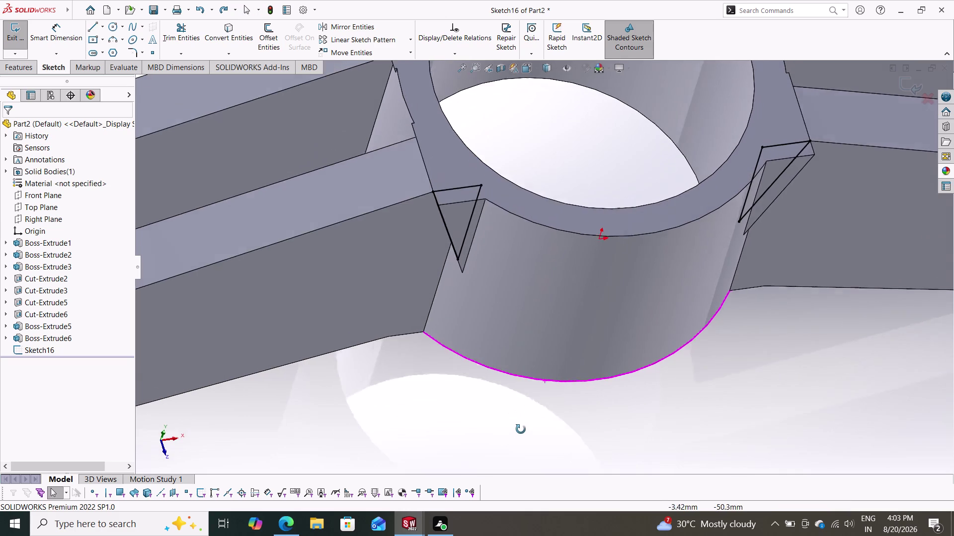
middle_drag(520, 428, 580, 443)
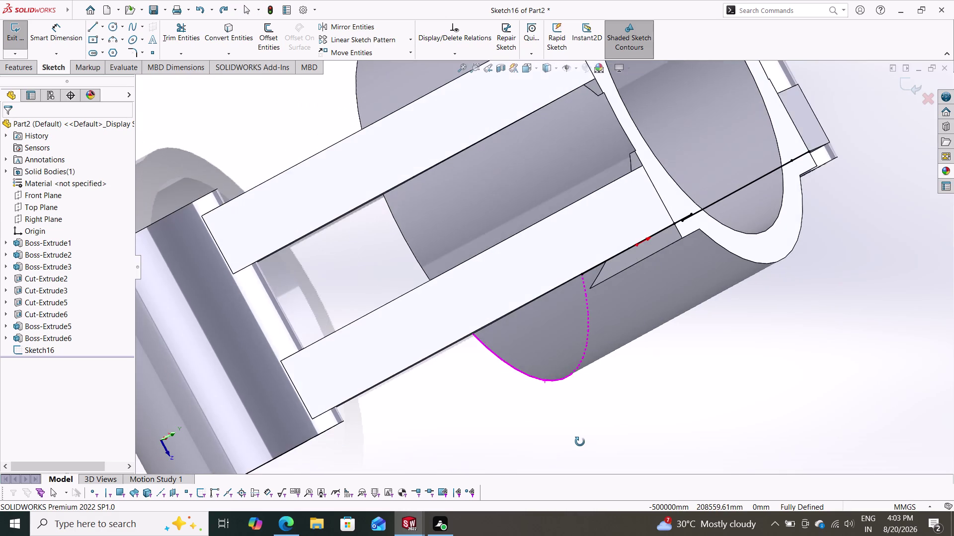
middle_drag(580, 442, 511, 404)
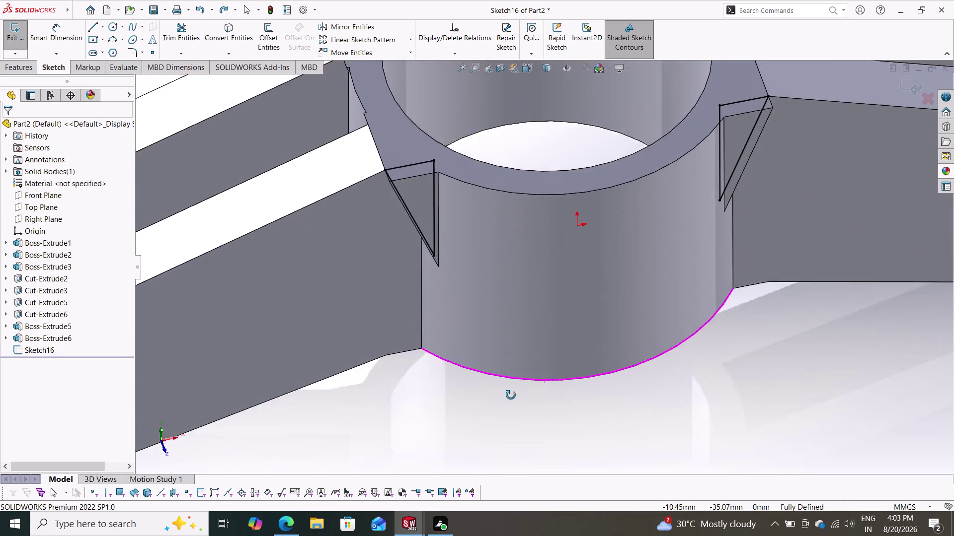
middle_drag(511, 404, 506, 370)
scroll(down, 3)
scroll(up, 3)
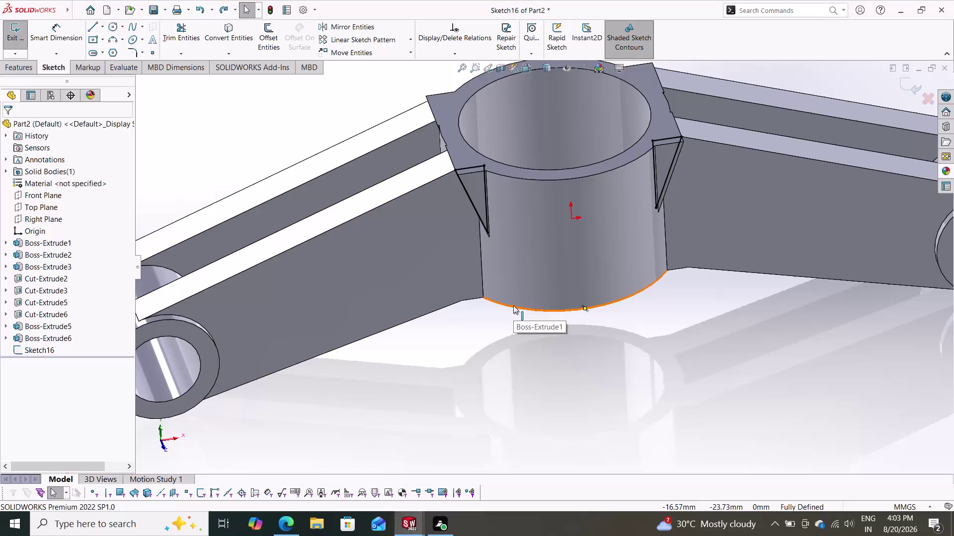
click(30, 69)
click(172, 29)
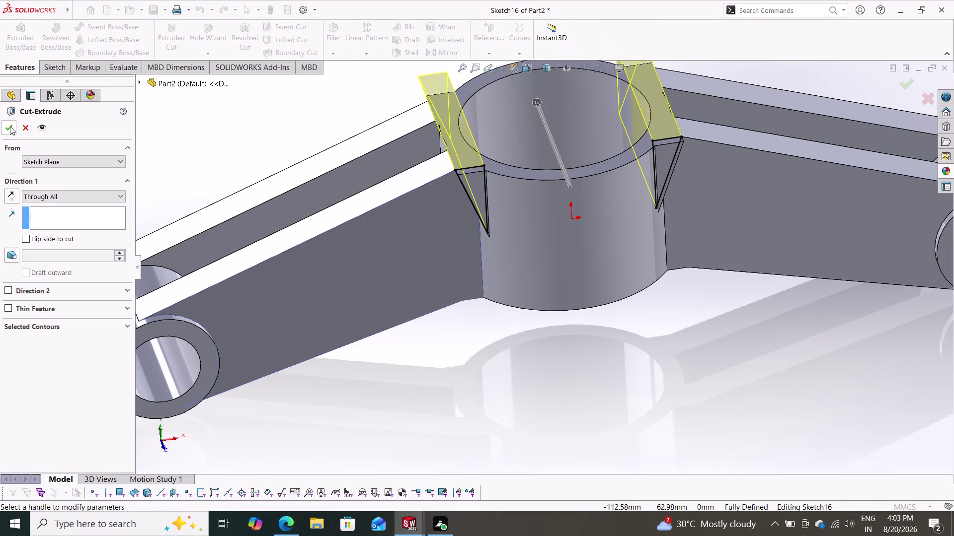
click(10, 127)
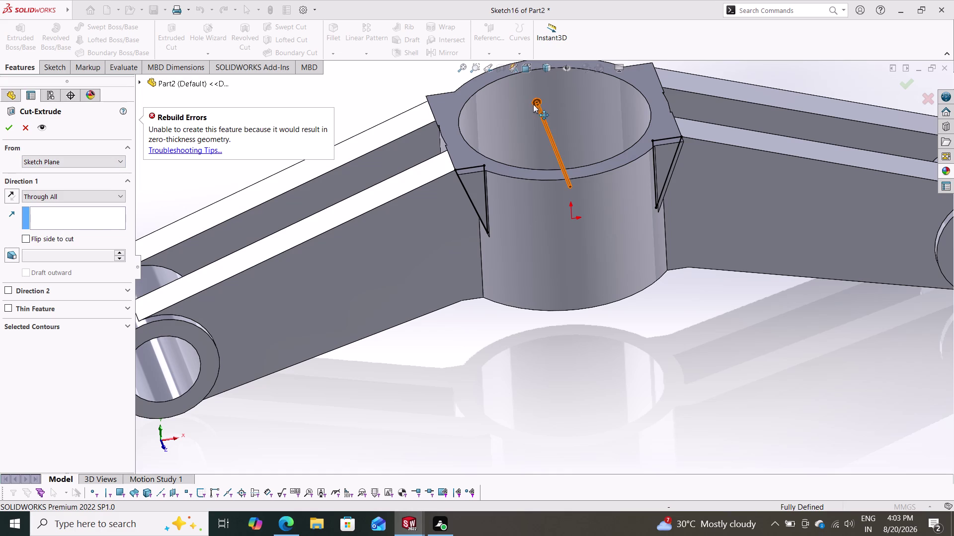
click(7, 194)
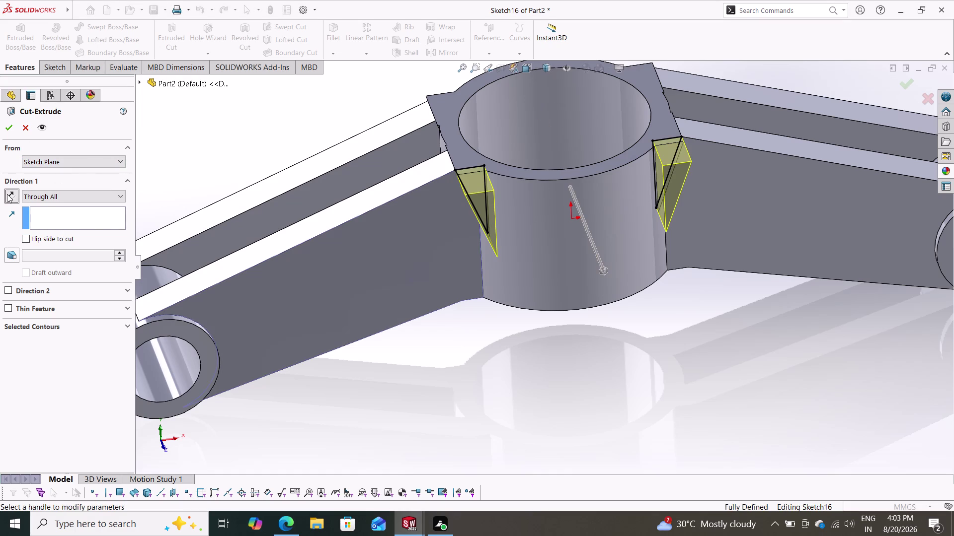
click(3, 127)
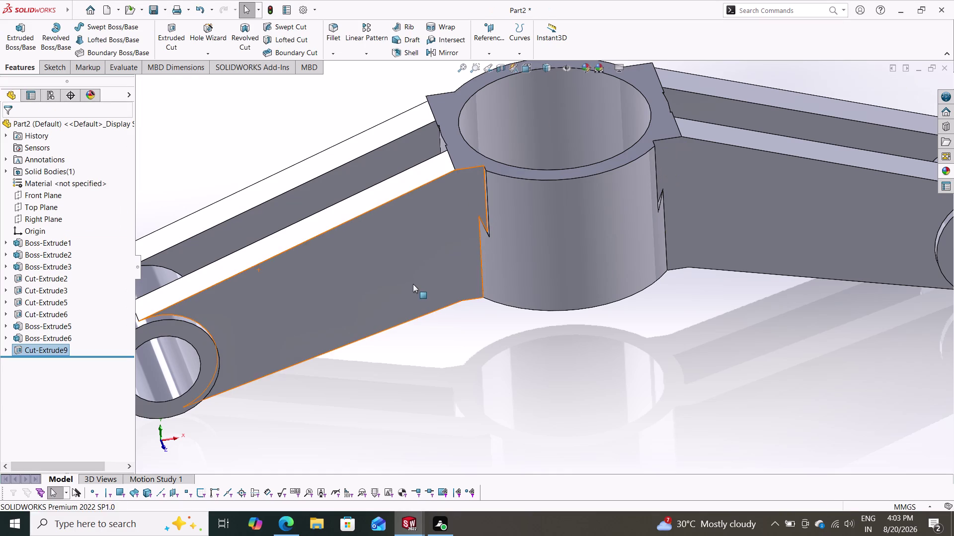
middle_drag(420, 286, 425, 307)
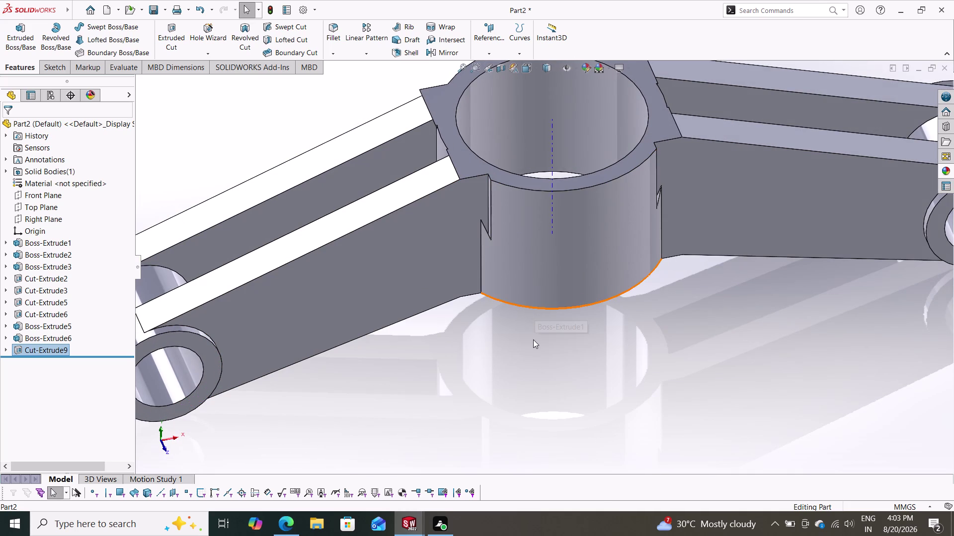
middle_drag(520, 342, 531, 335)
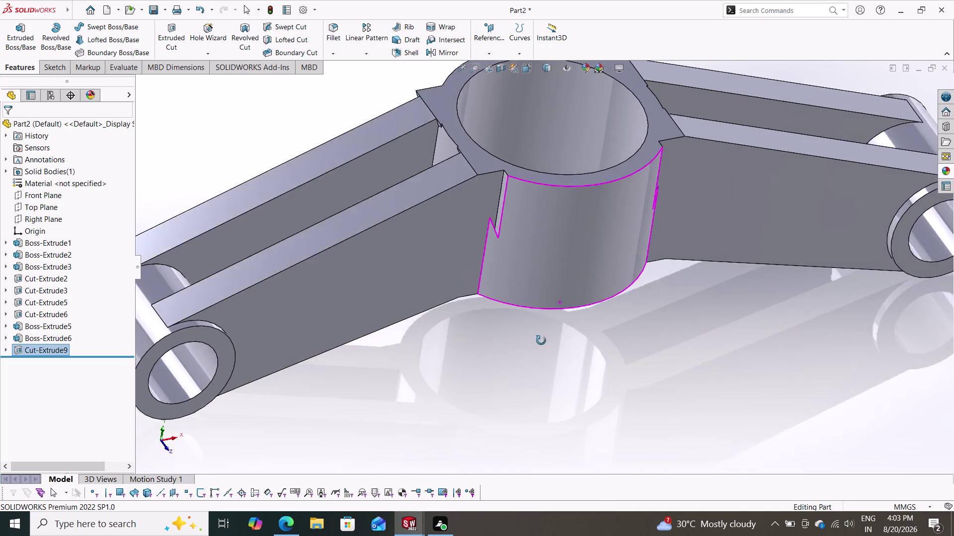
middle_drag(532, 335, 571, 460)
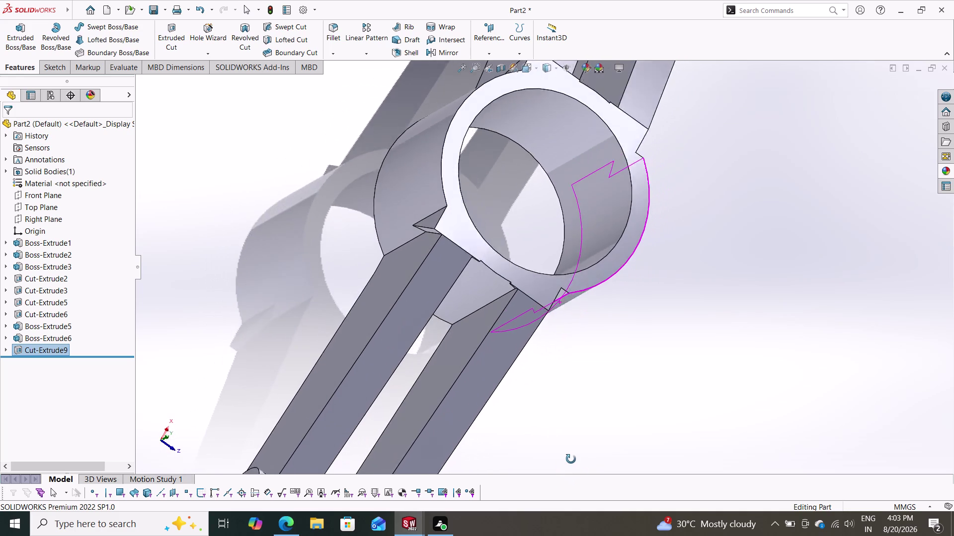
middle_drag(571, 460, 537, 445)
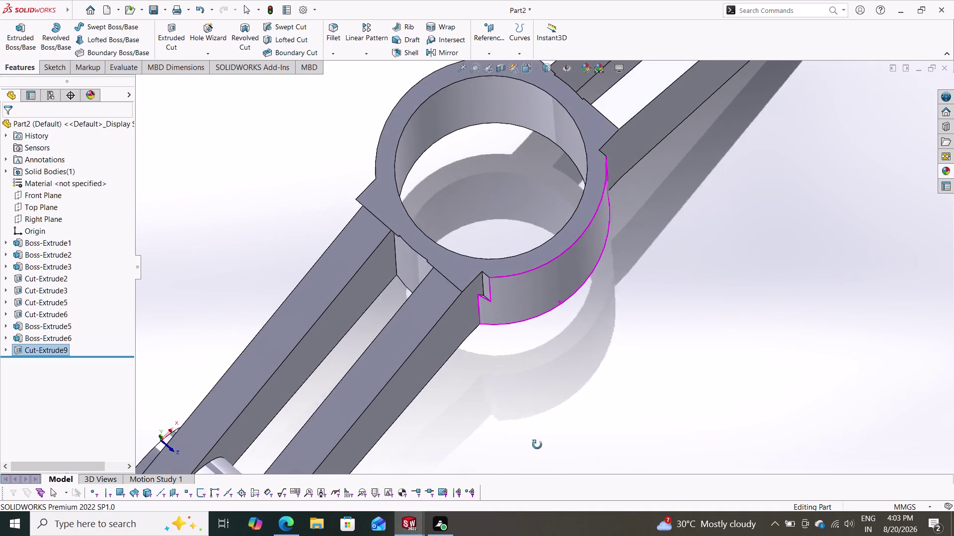
middle_drag(537, 445, 510, 485)
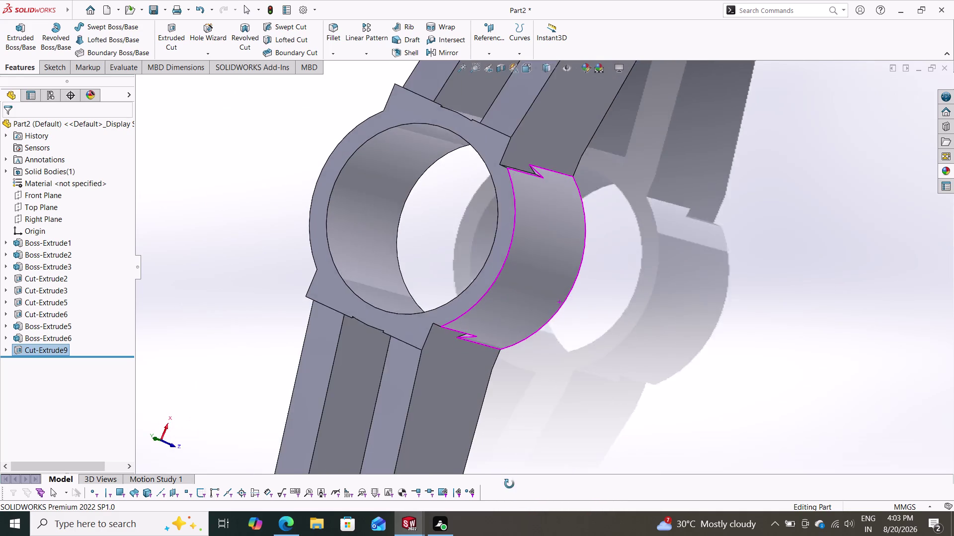
middle_drag(509, 485, 542, 427)
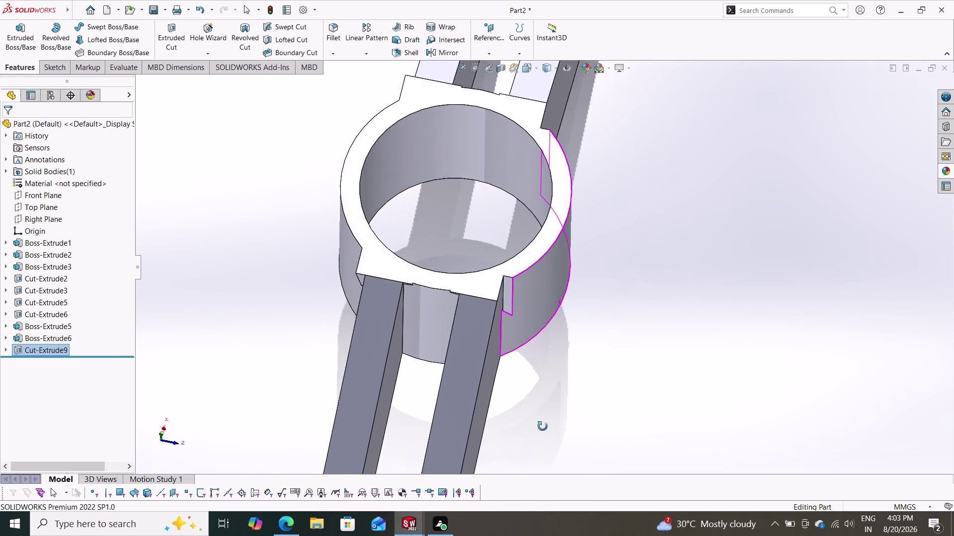
middle_drag(543, 428, 504, 399)
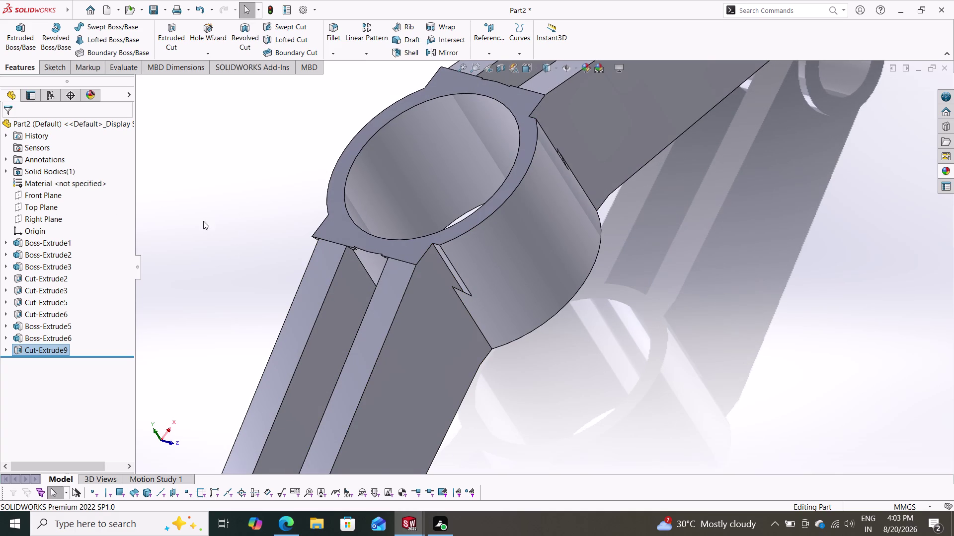
Sketch a radius-30 circle centred on the origin on the Top Plane.
click(39, 204)
click(51, 191)
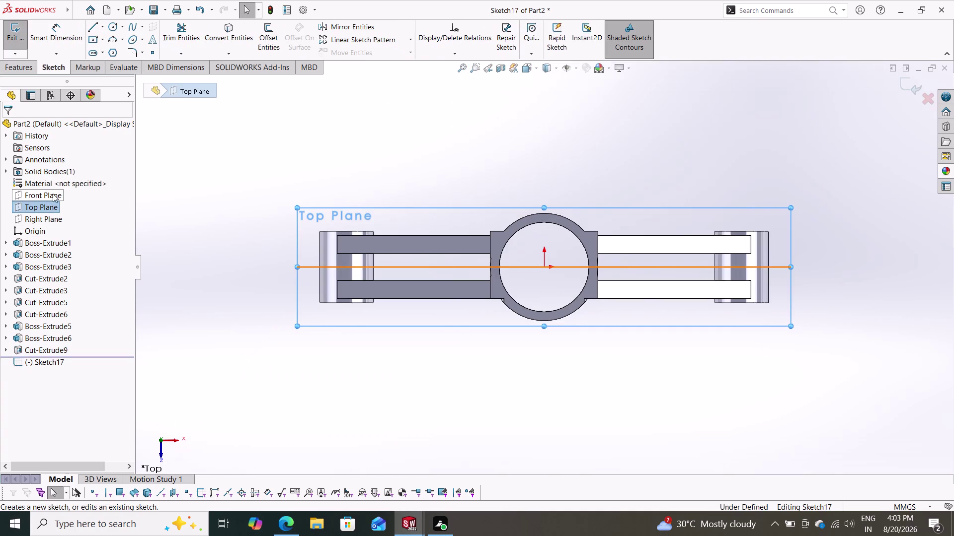
click(110, 28)
click(546, 270)
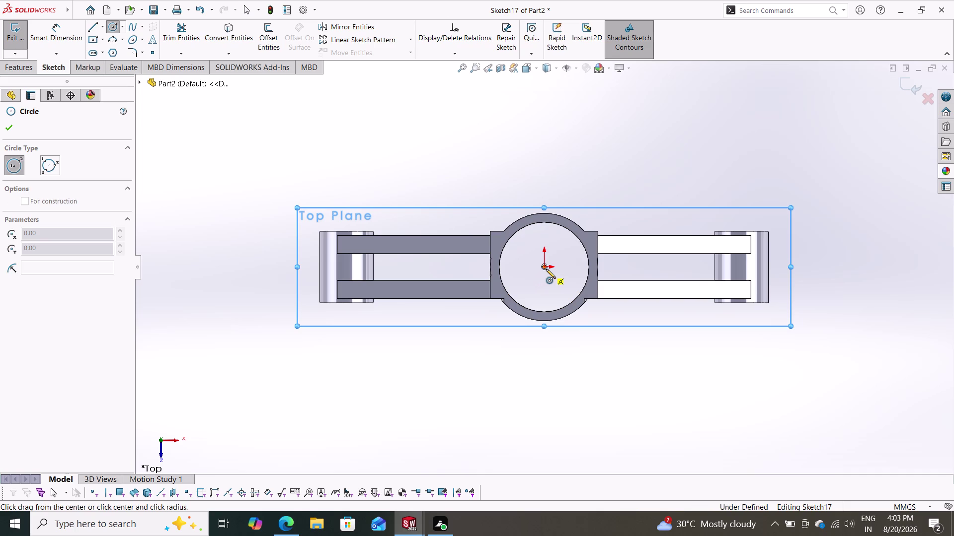
click(549, 215)
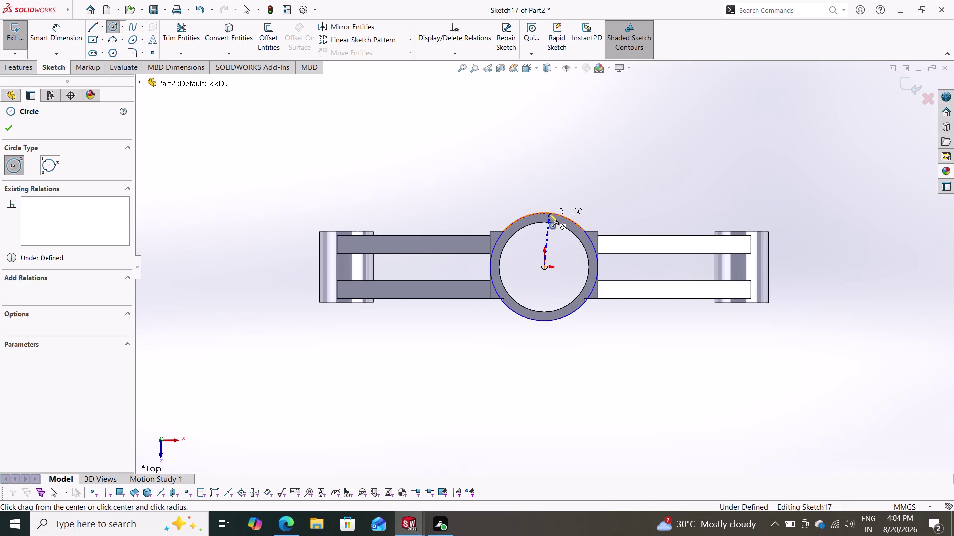
key(Escape)
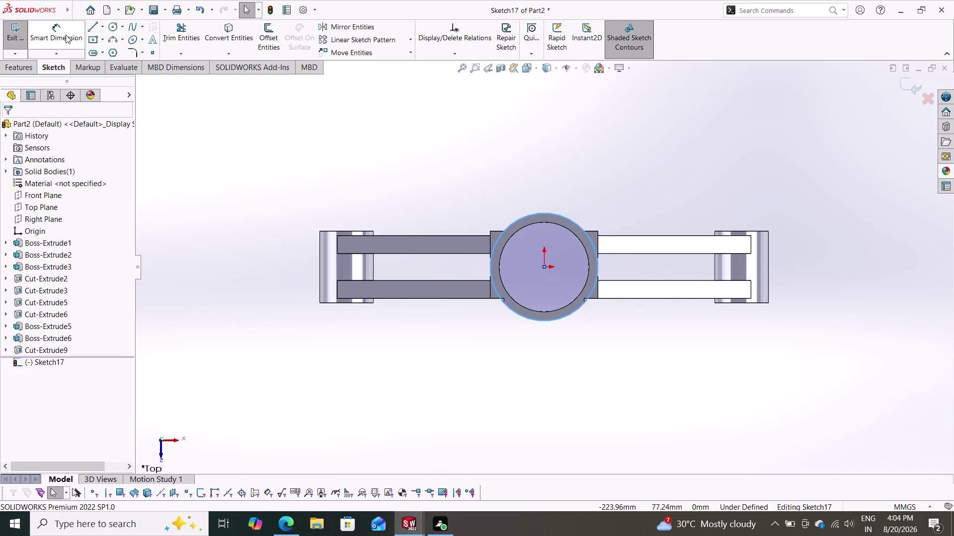
Extrude the circle 40 mm mid-plane as a trial hub boss.
click(19, 64)
click(21, 31)
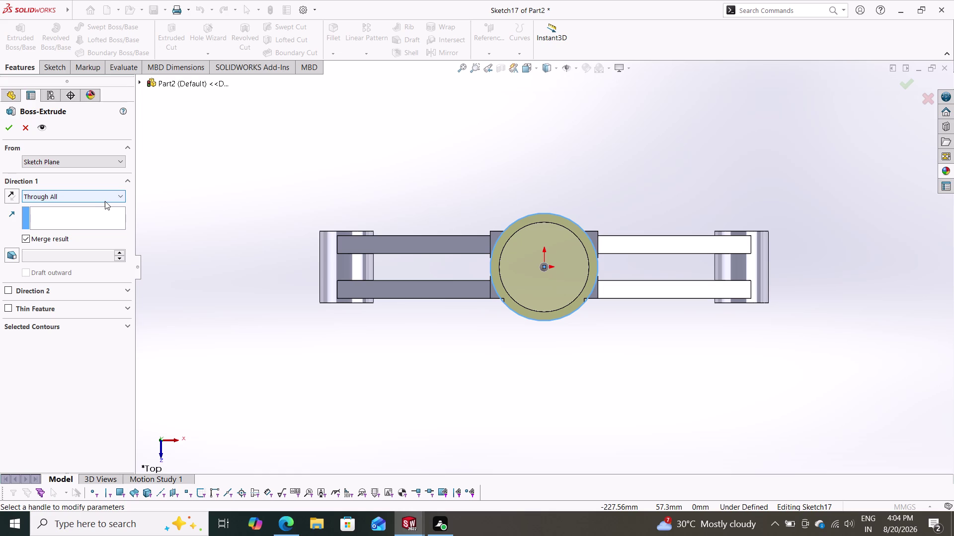
click(105, 201)
click(78, 211)
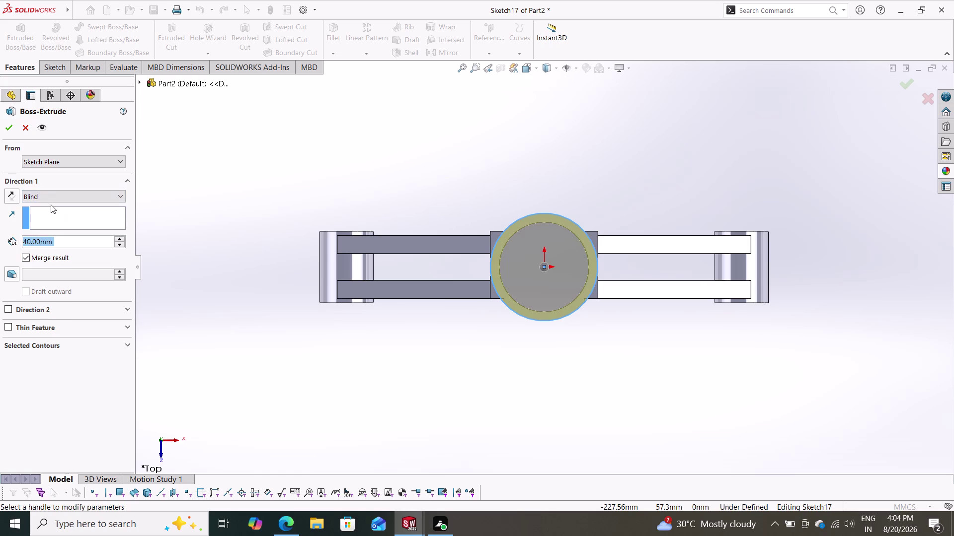
click(54, 197)
click(49, 254)
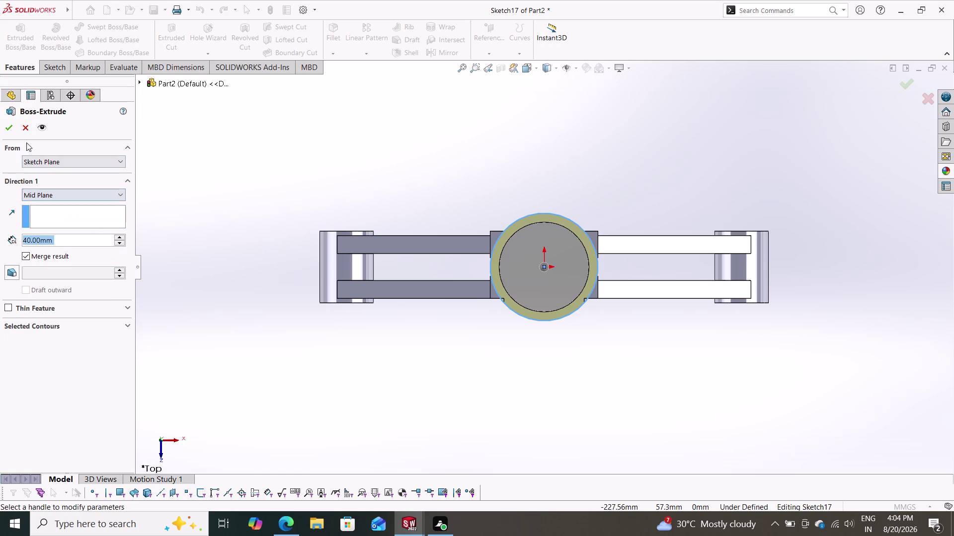
click(4, 128)
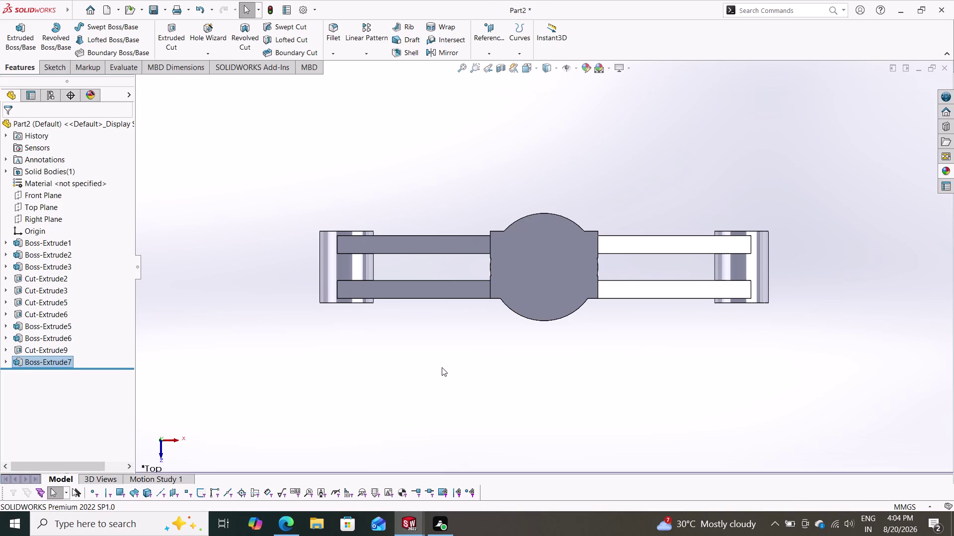
Orbit to inspect the raised hub, then undo the extrusion.
scroll(down, 3)
middle_drag(445, 367, 454, 201)
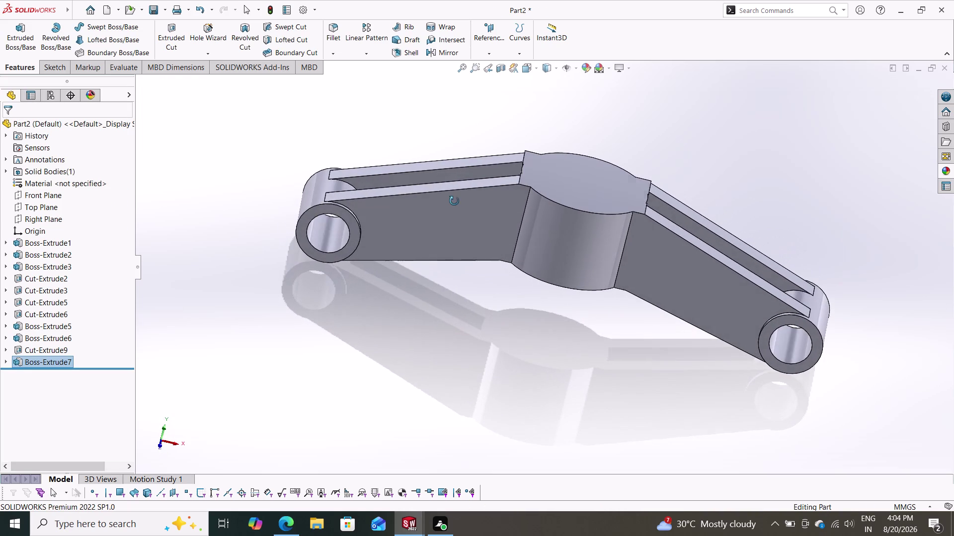
middle_drag(454, 201, 425, 284)
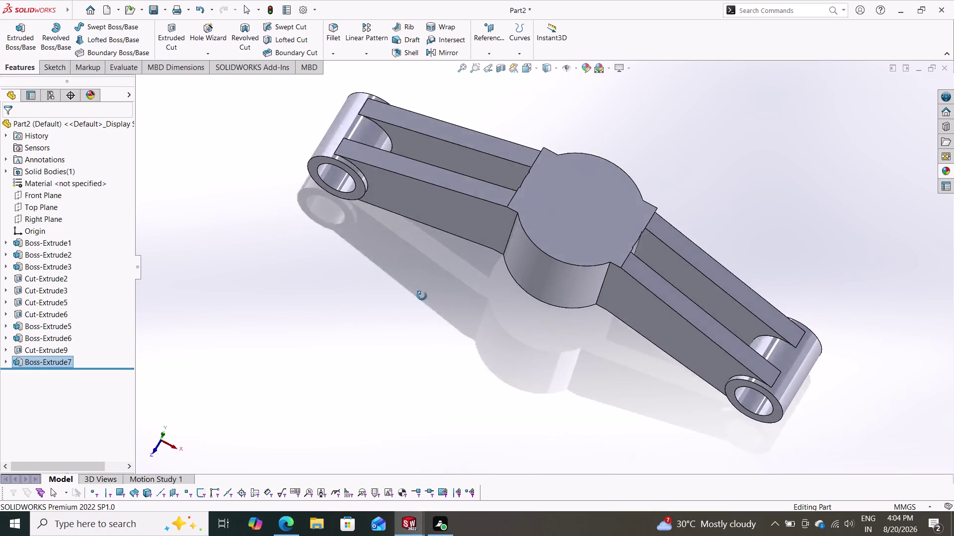
middle_drag(425, 284, 488, 213)
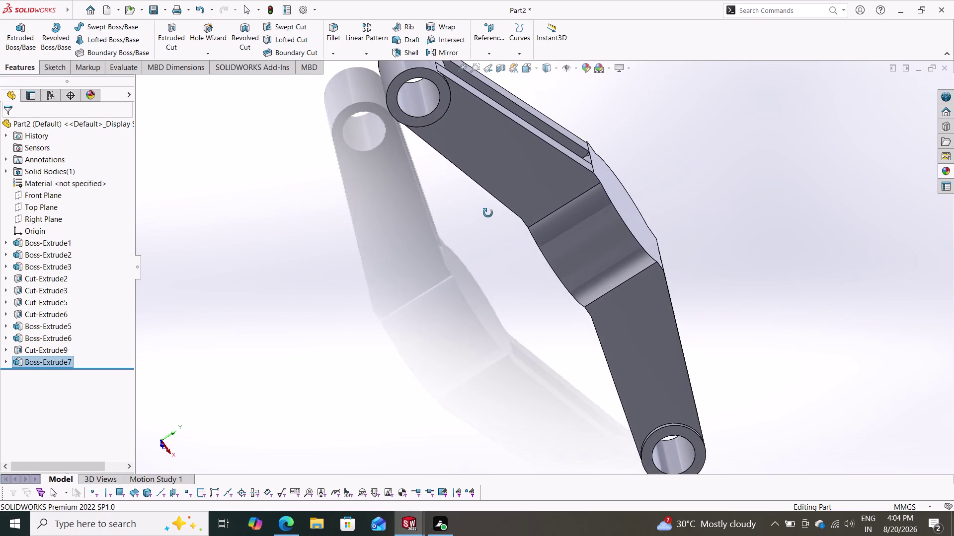
middle_drag(488, 213, 425, 152)
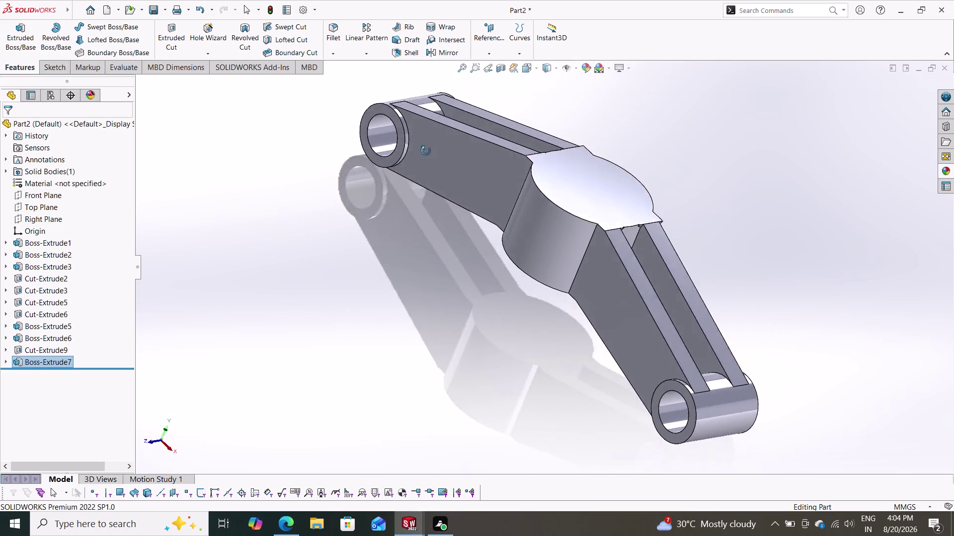
middle_drag(425, 152, 441, 130)
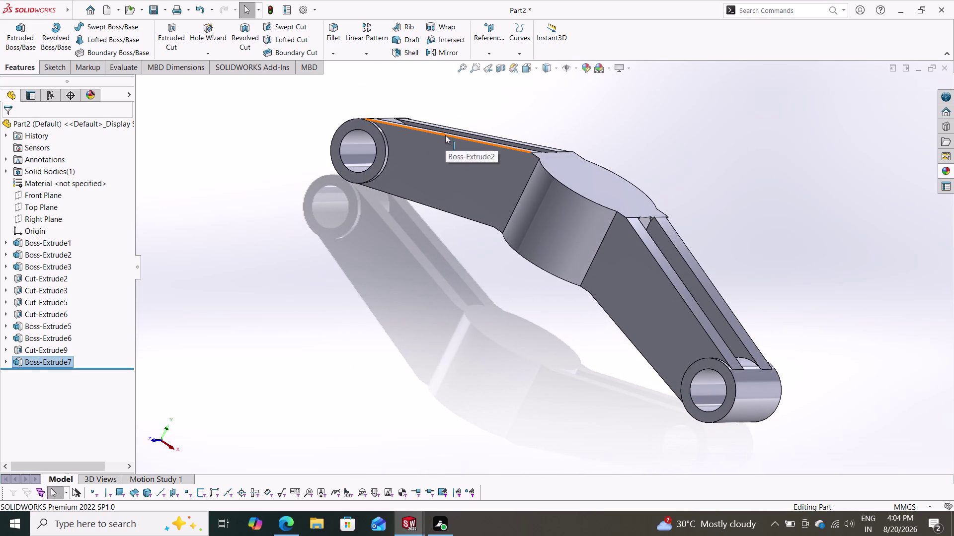
key(ctrl+z)
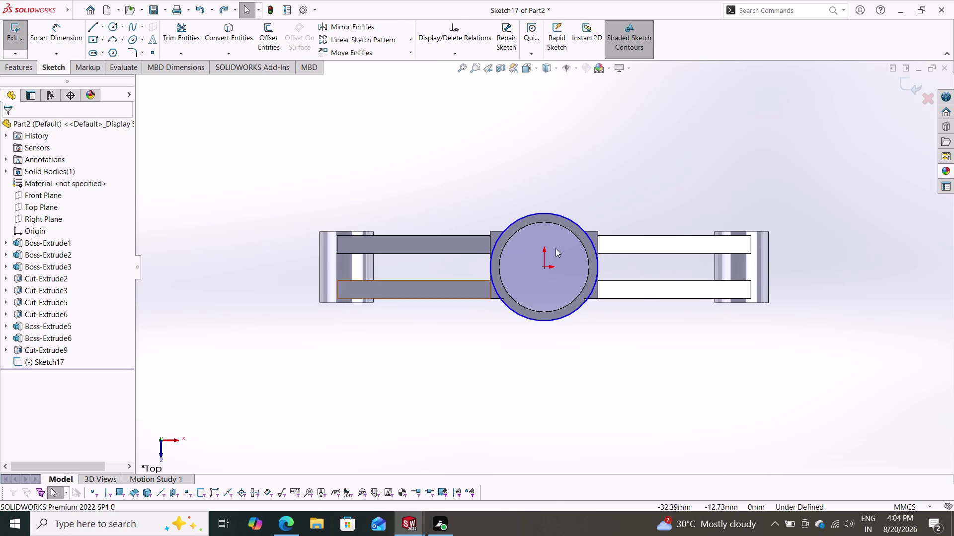
Delete the hub circles from Sketch17 and orbit the clamp into 3D.
click(575, 222)
key(Delete)
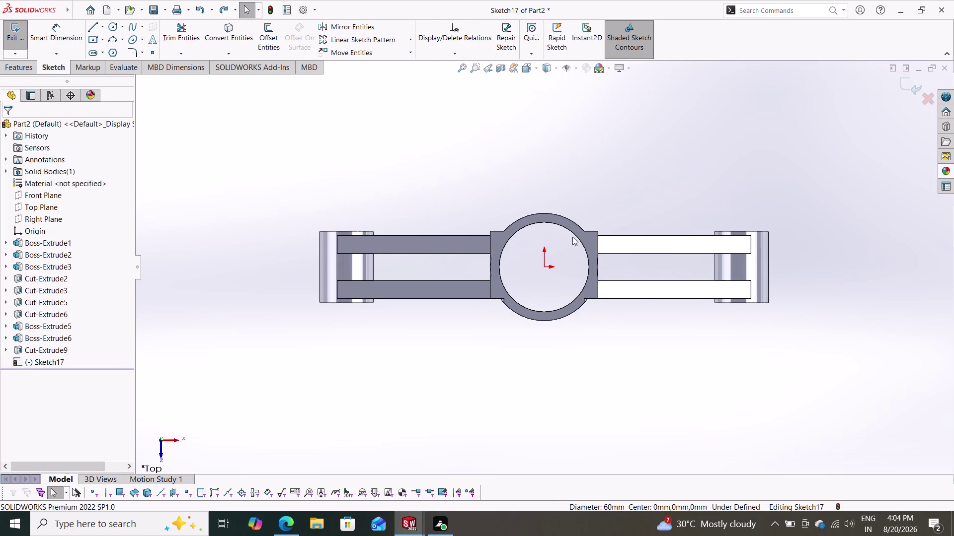
middle_drag(501, 352, 547, 489)
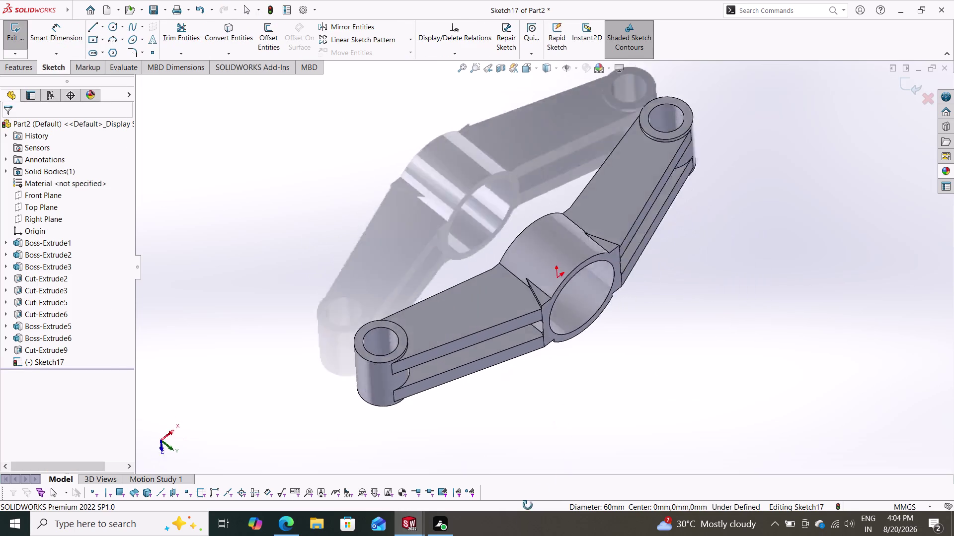
middle_drag(547, 488, 537, 513)
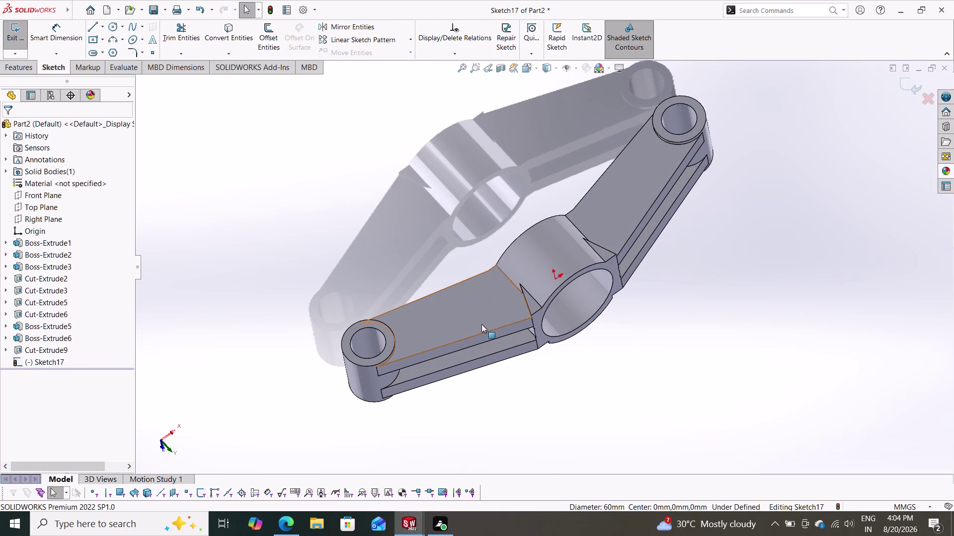
Discard Sketch17 and start a new sketch on the arm's front face.
click(481, 308)
key(Escape)
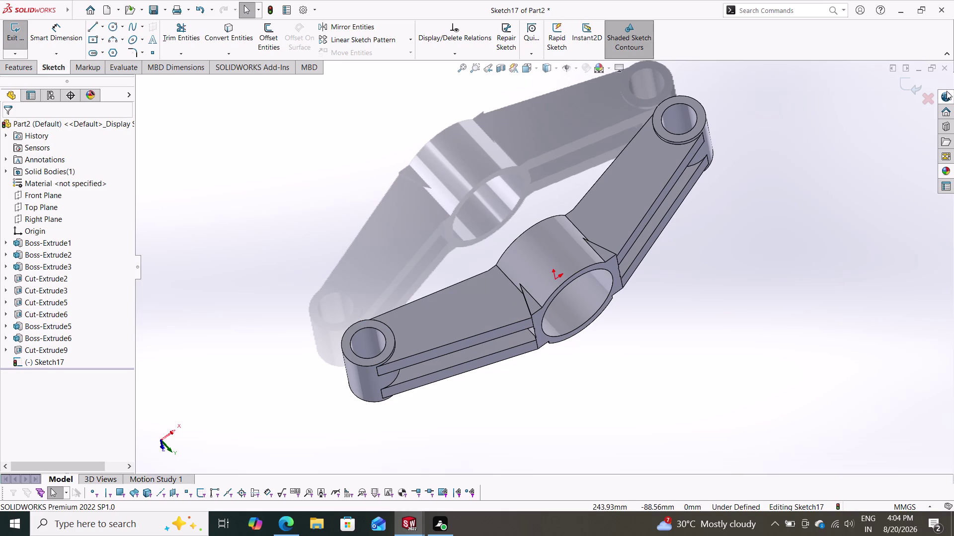
click(912, 85)
click(475, 303)
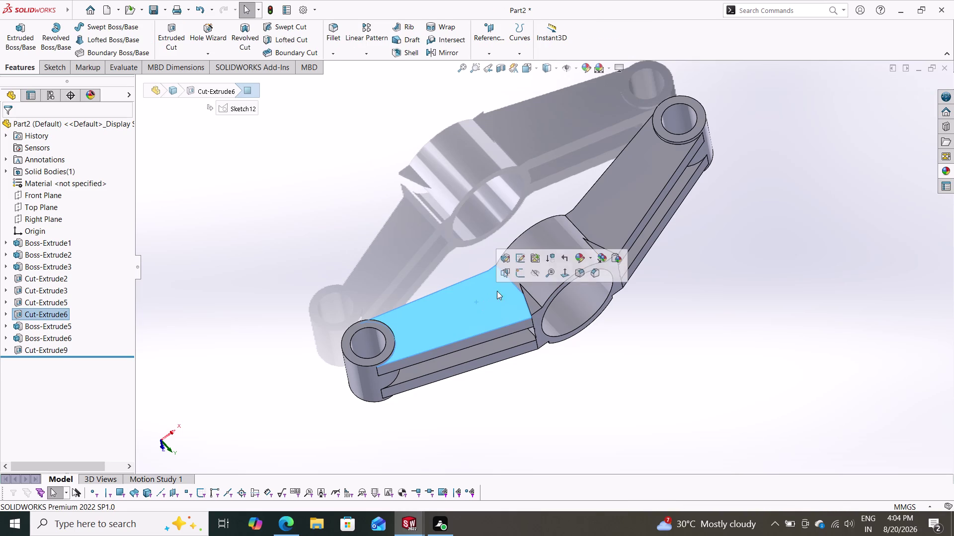
click(521, 273)
Convert the left triangular notch's edges into Sketch18, face viewed straight on.
key(Escape)
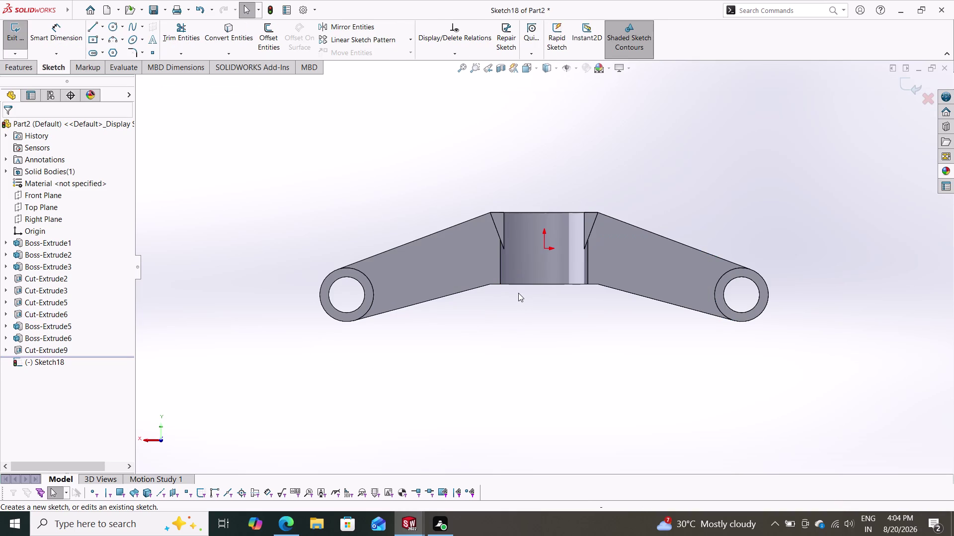
scroll(down, 3)
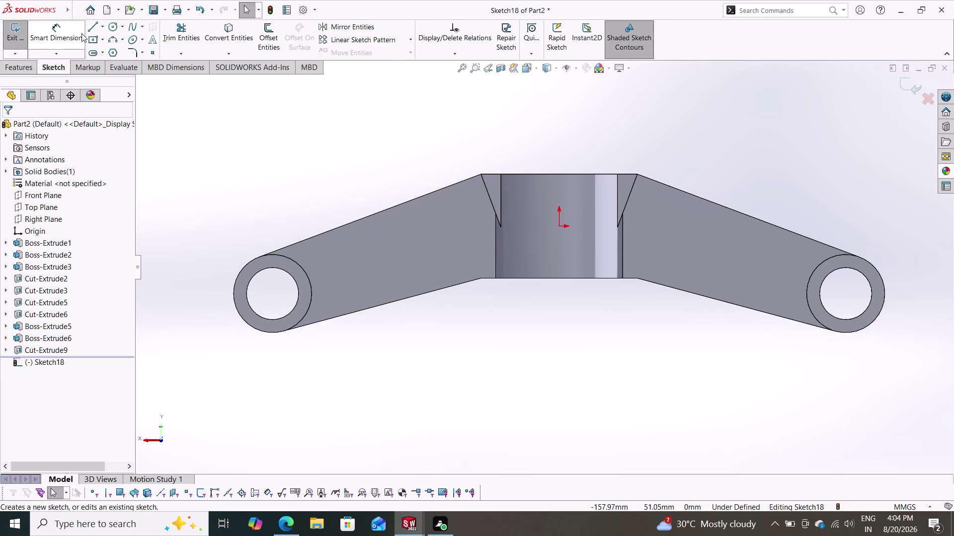
click(415, 258)
key(Escape)
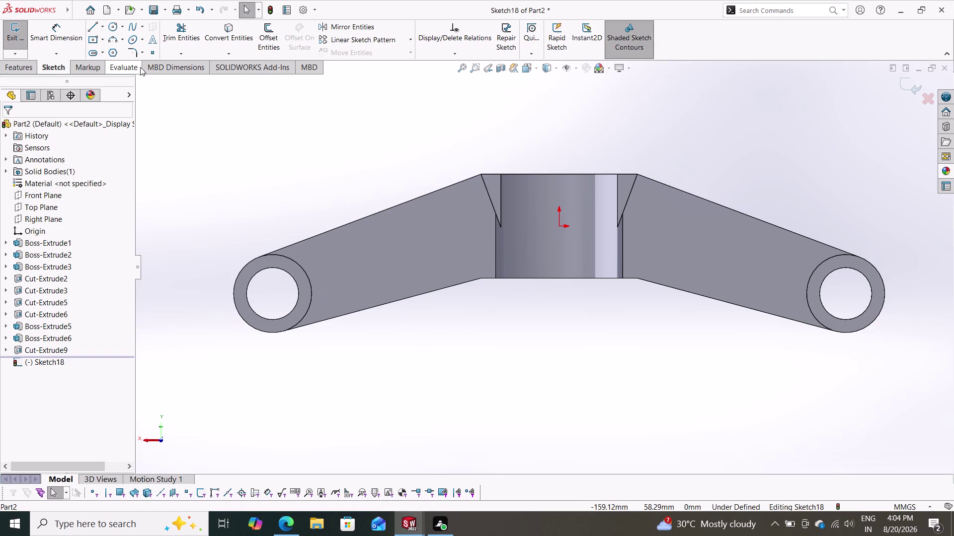
click(228, 37)
scroll(down, 3)
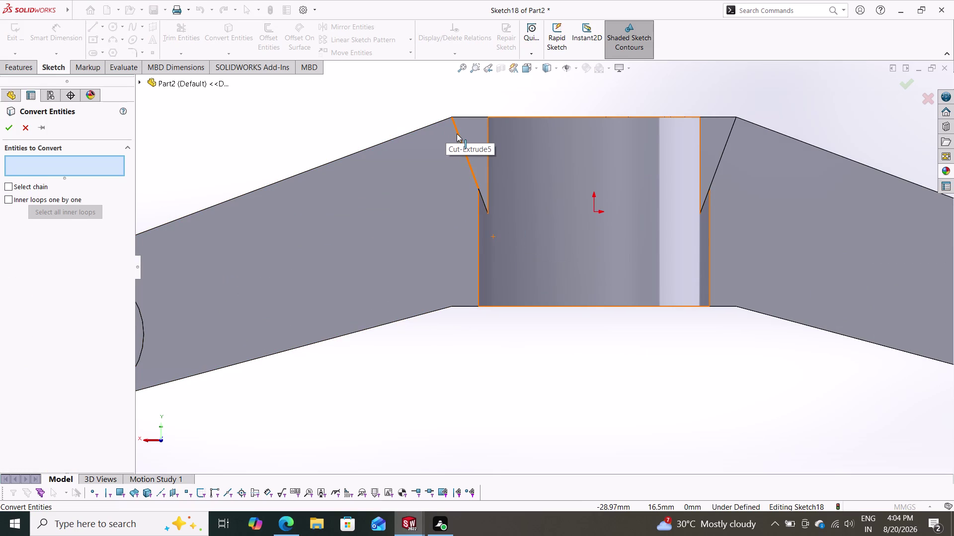
click(457, 133)
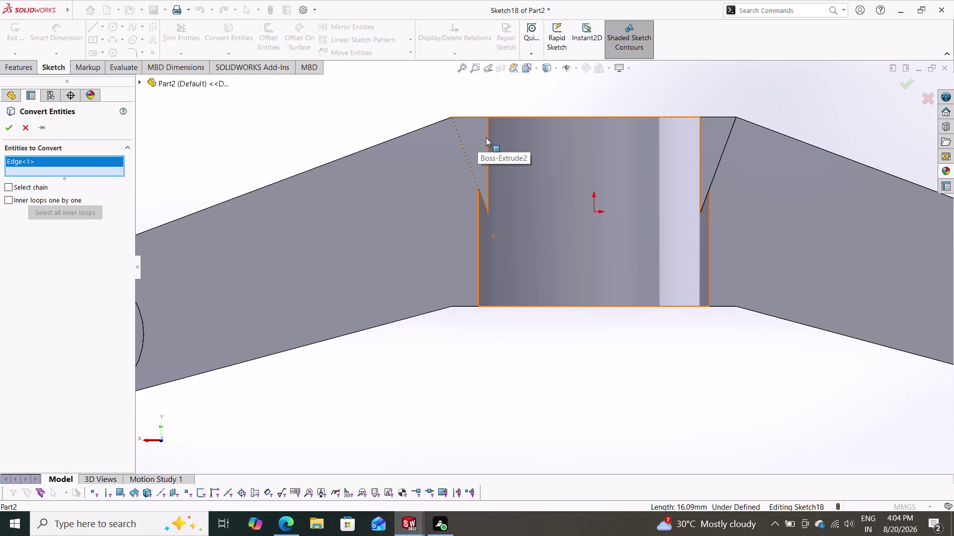
click(487, 137)
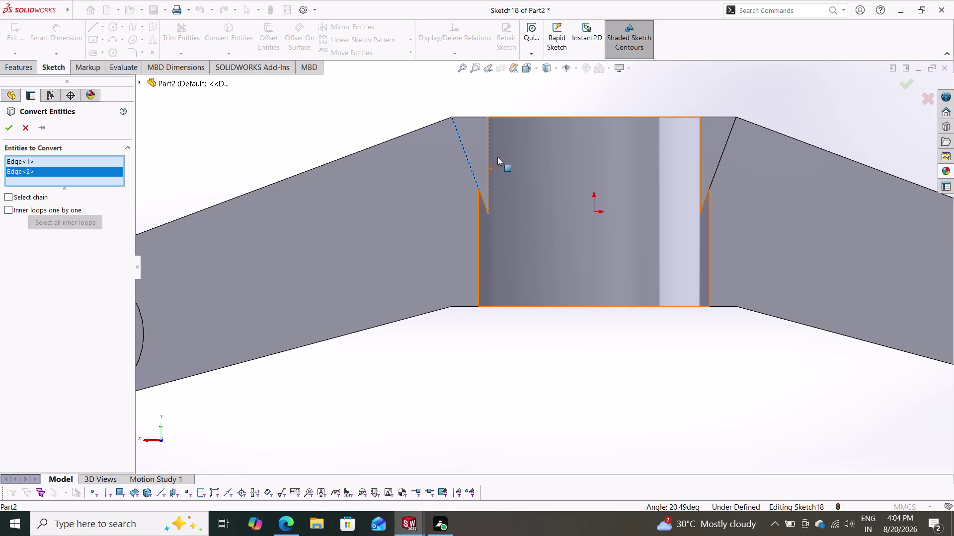
click(482, 198)
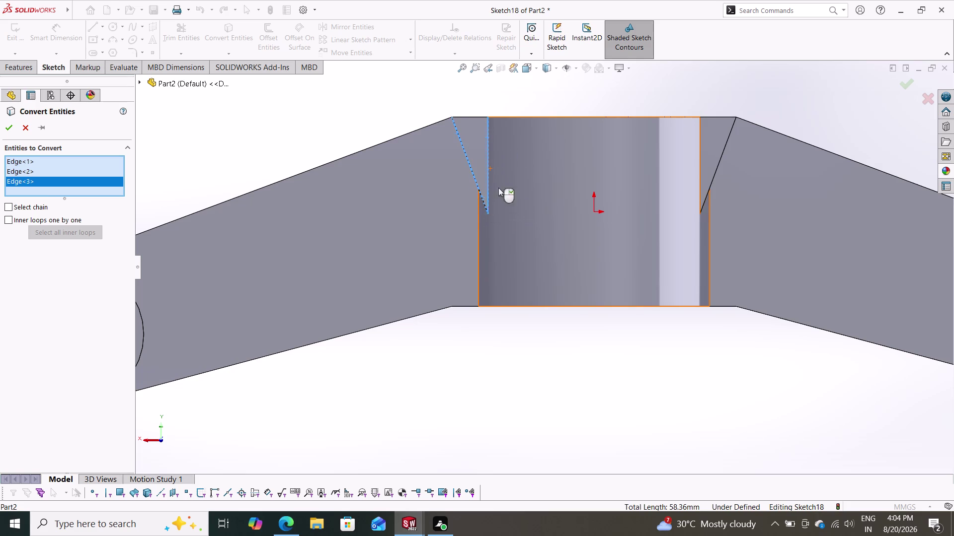
click(488, 145)
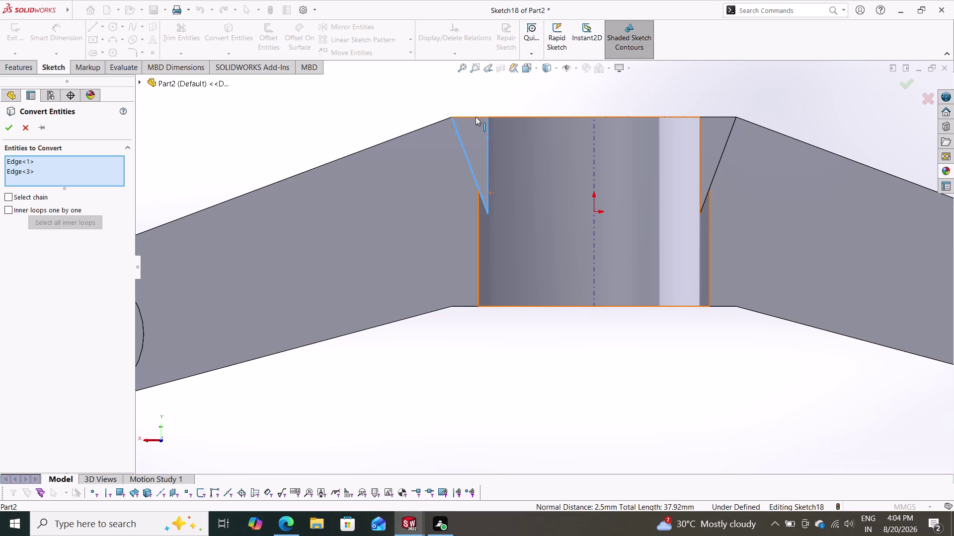
click(475, 117)
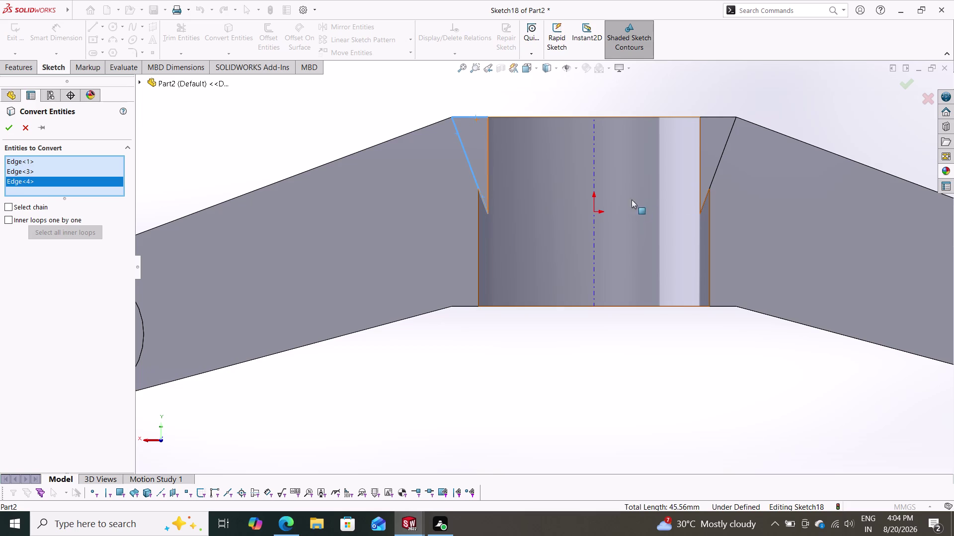
Convert the right notch's slanted, top and vertical edges and confirm.
click(701, 161)
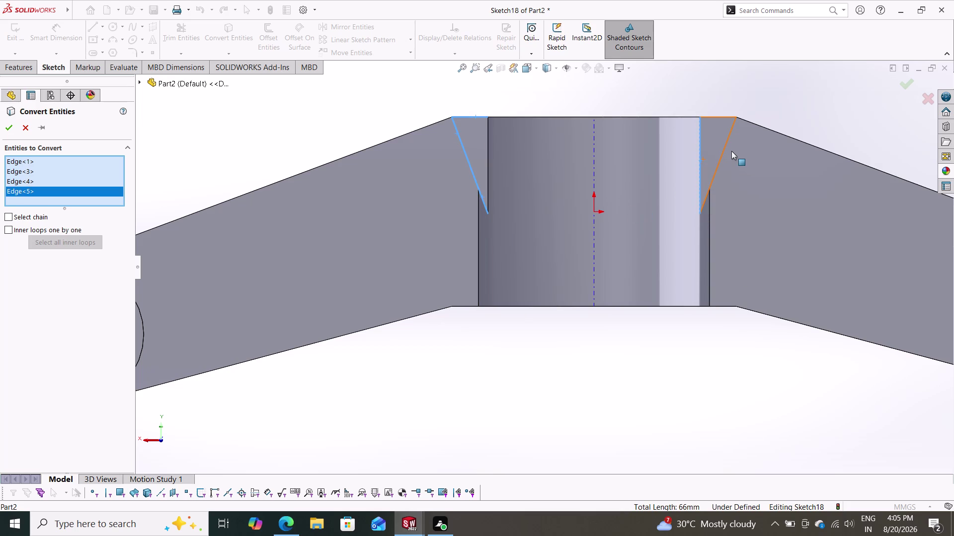
click(723, 149)
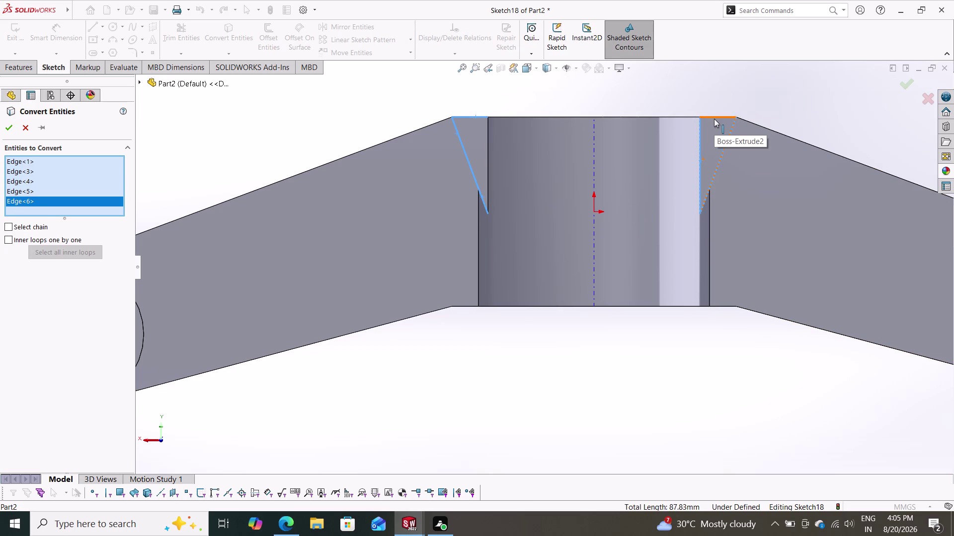
click(713, 116)
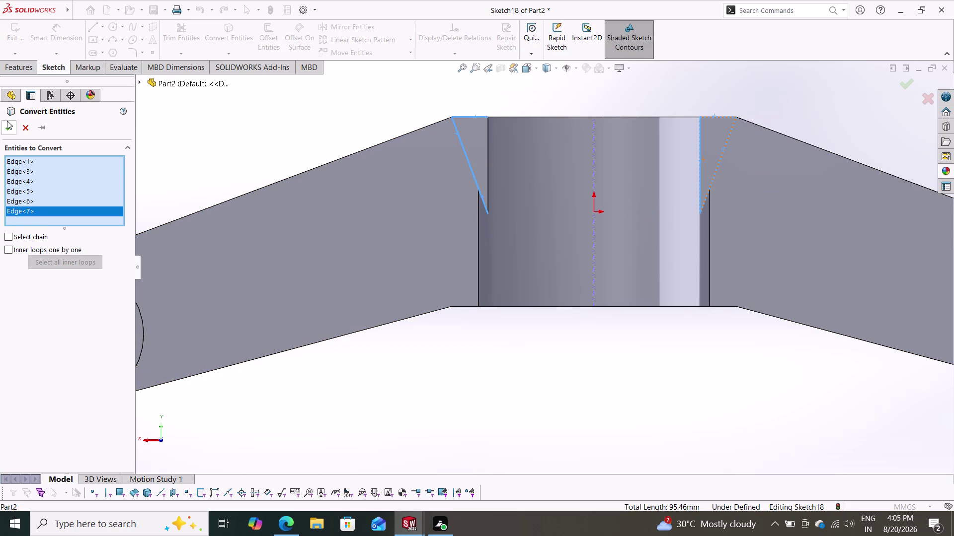
click(6, 122)
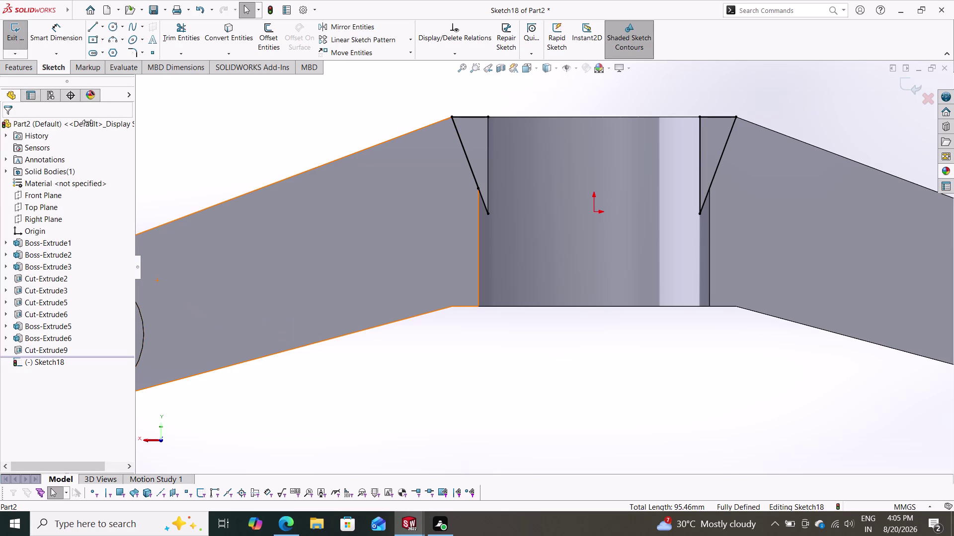
Try an extruded cut from the sketch, then cancel it.
click(26, 68)
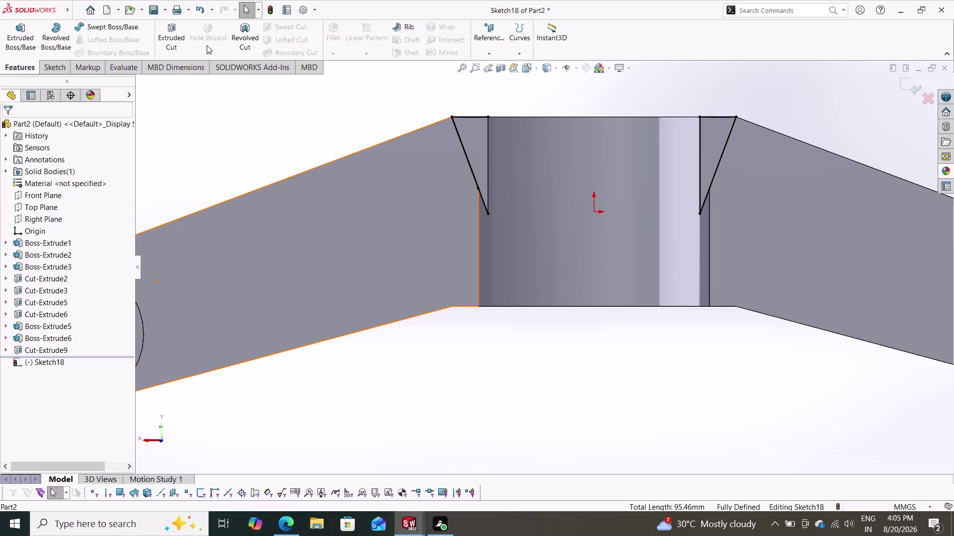
click(174, 39)
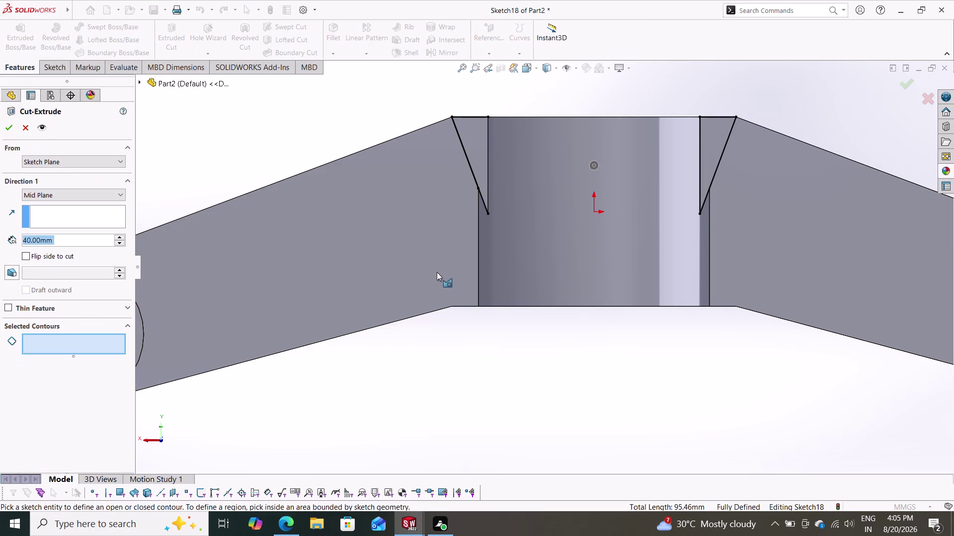
middle_drag(347, 91, 354, 137)
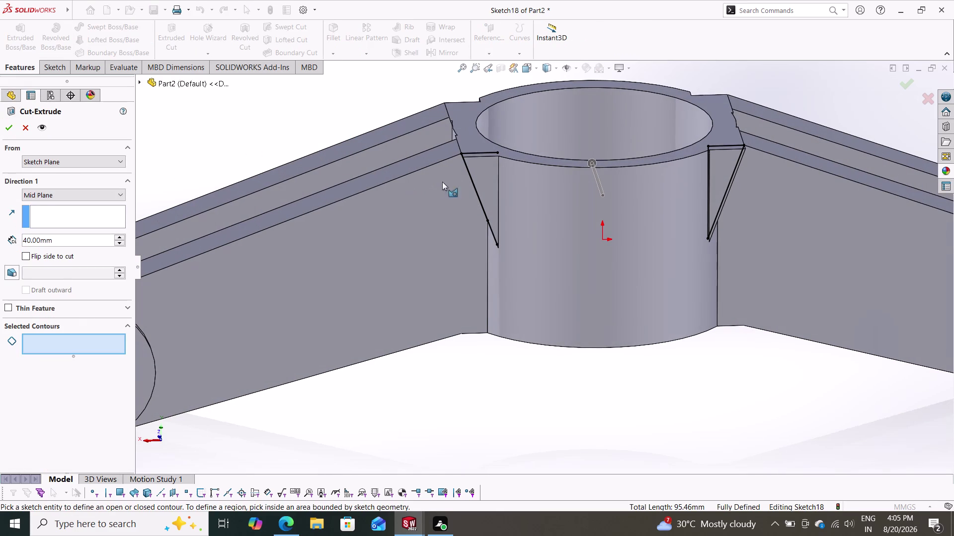
key(Escape)
key(Escape)
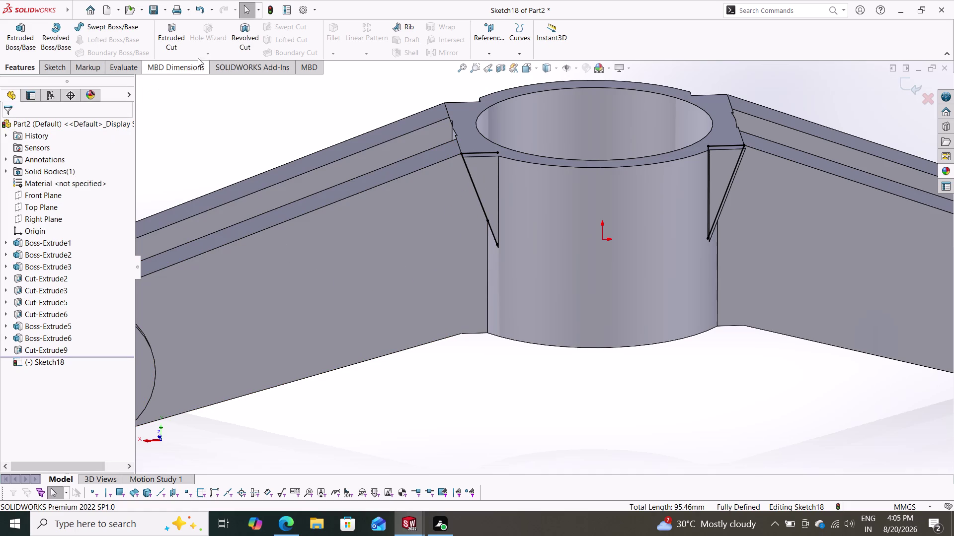
Convert the hub's upper edge beside the notch into the sketch.
click(46, 65)
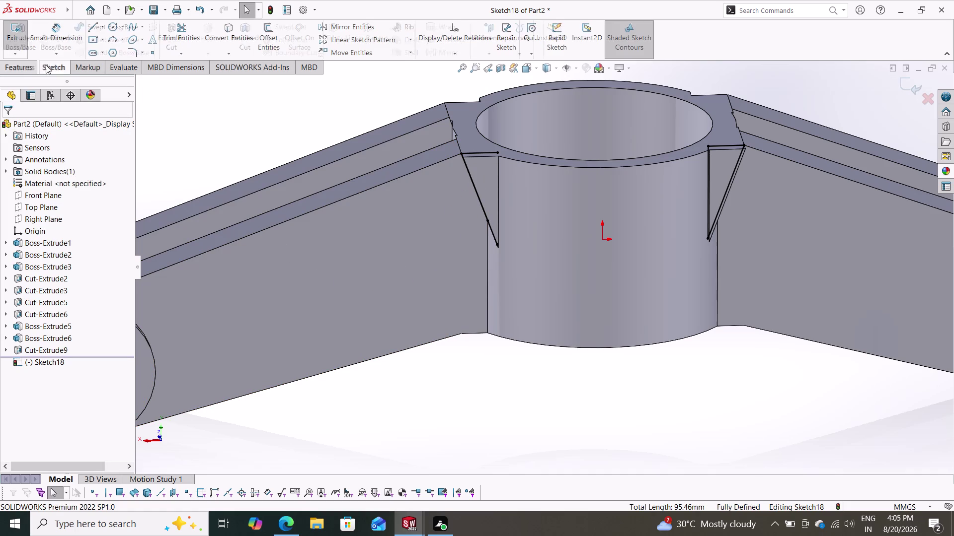
click(216, 35)
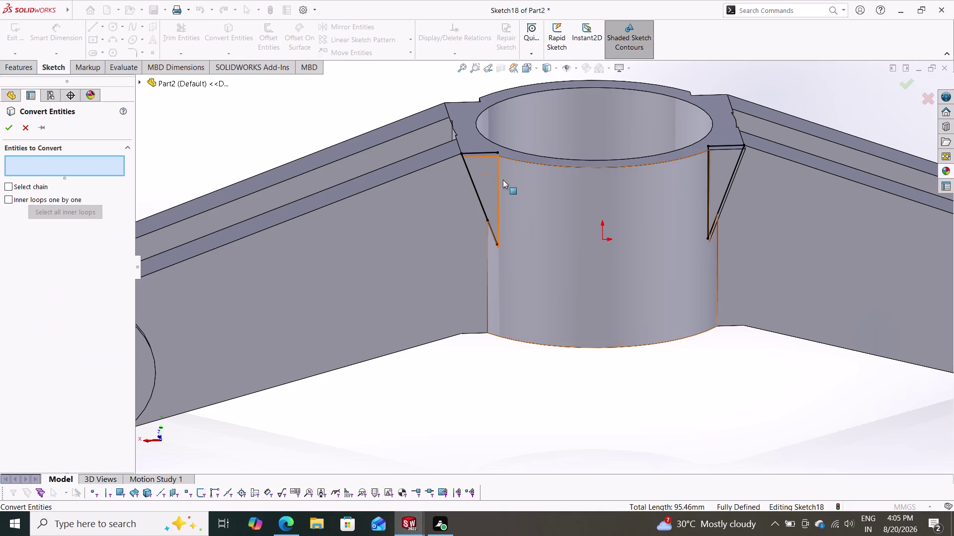
click(500, 179)
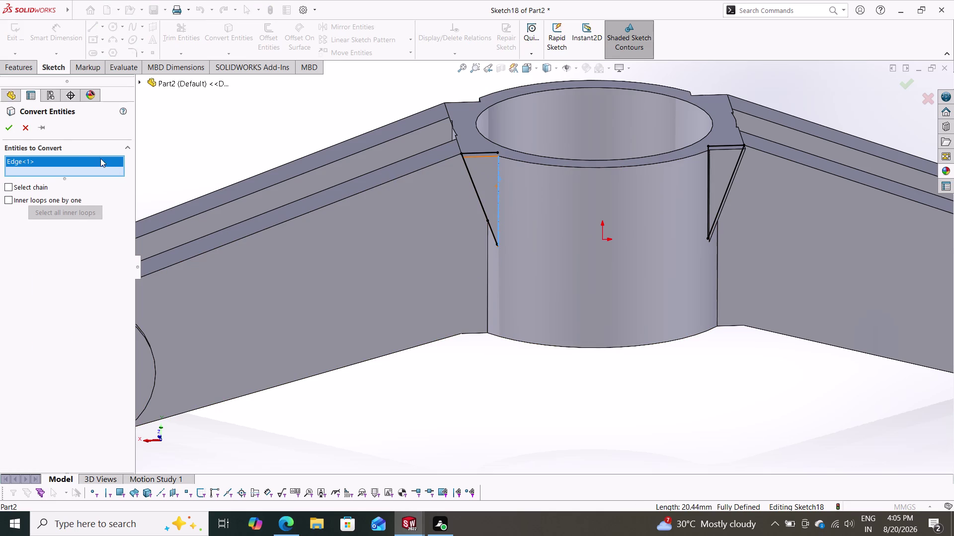
click(12, 126)
key(Escape)
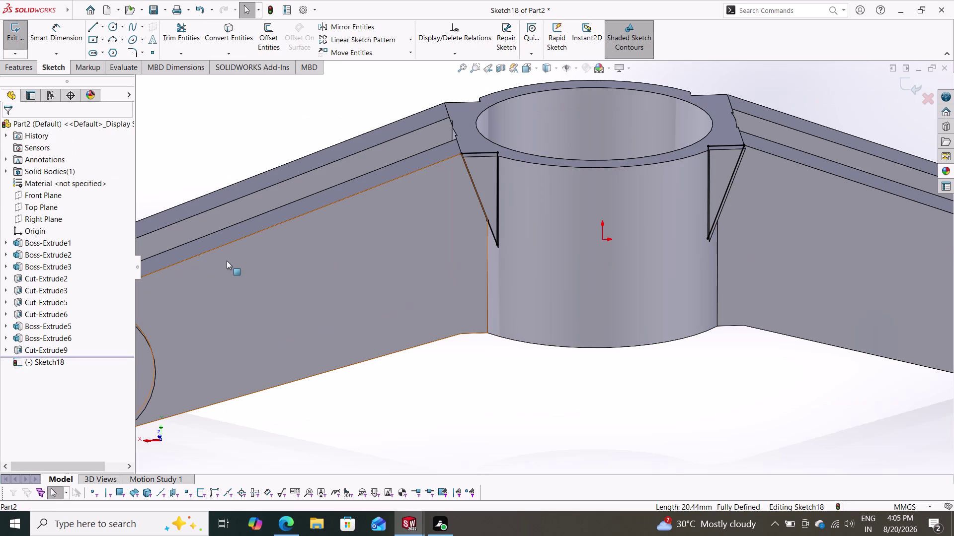
Cut both notch regions 40 mm mid-plane, creating Cut-Extrude10.
click(31, 69)
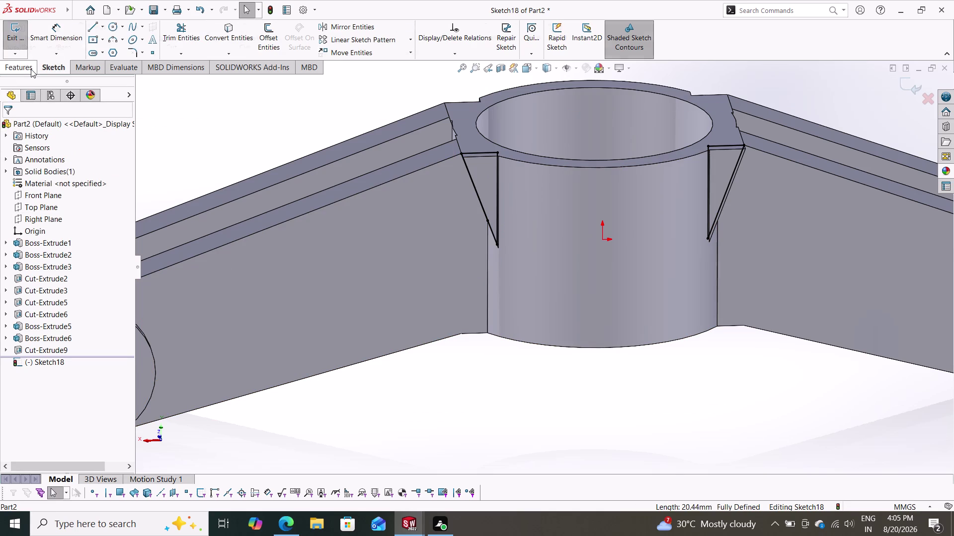
click(172, 38)
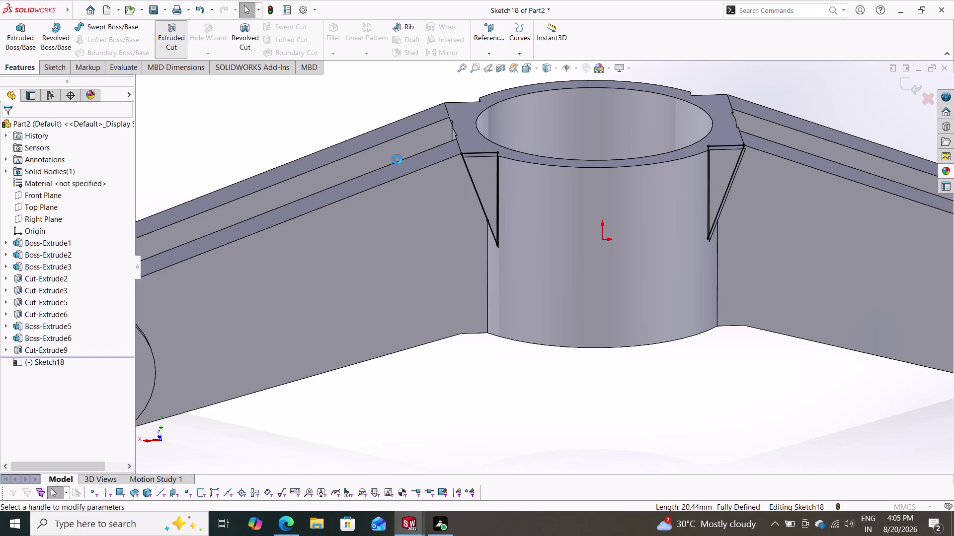
click(480, 174)
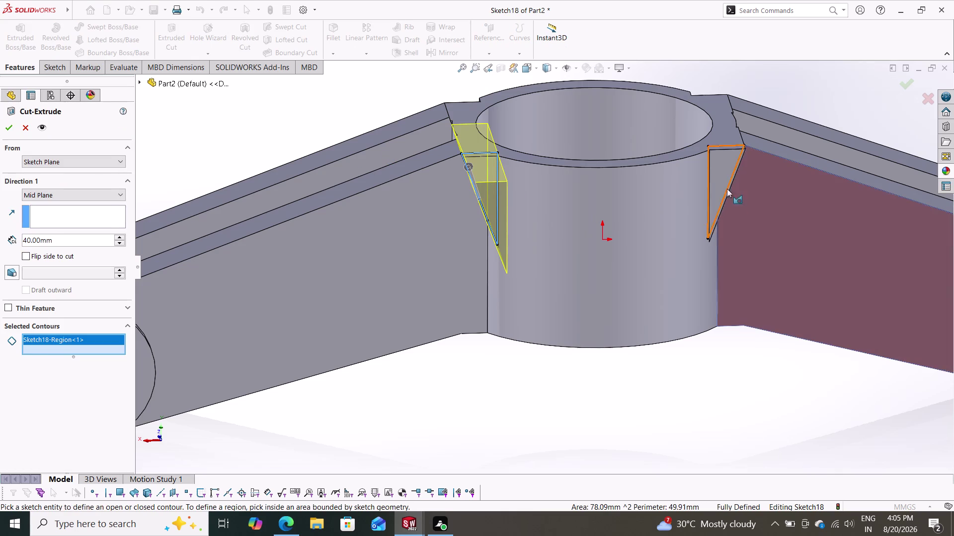
click(720, 184)
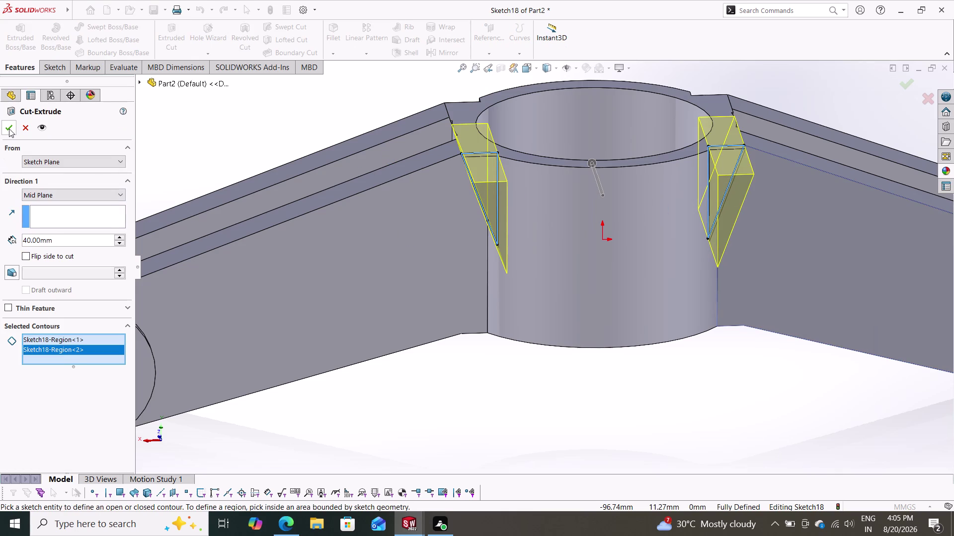
click(9, 128)
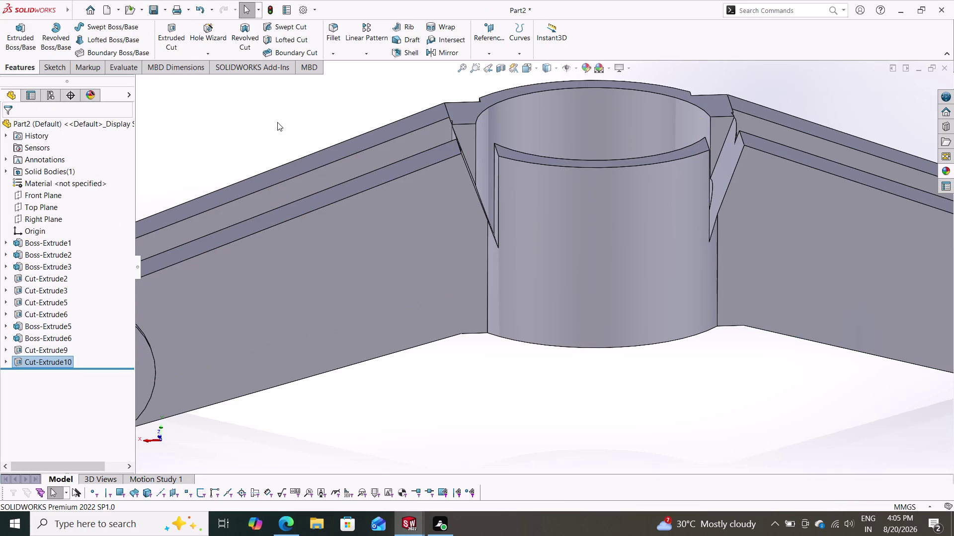
middle_drag(285, 120, 278, 198)
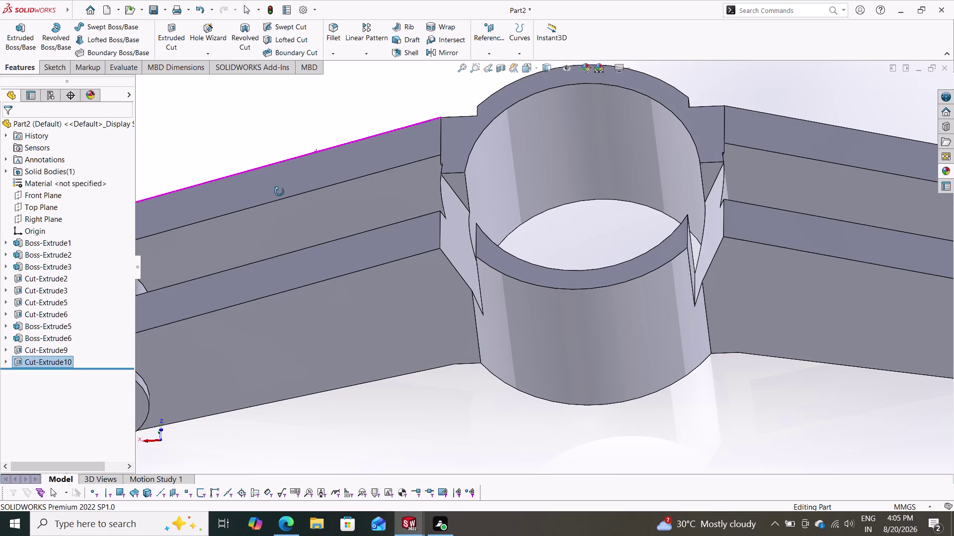
Undo the 40 mm mid-plane notch cut.
middle_drag(278, 198, 280, 163)
scroll(down, 3)
key(ctrl+z)
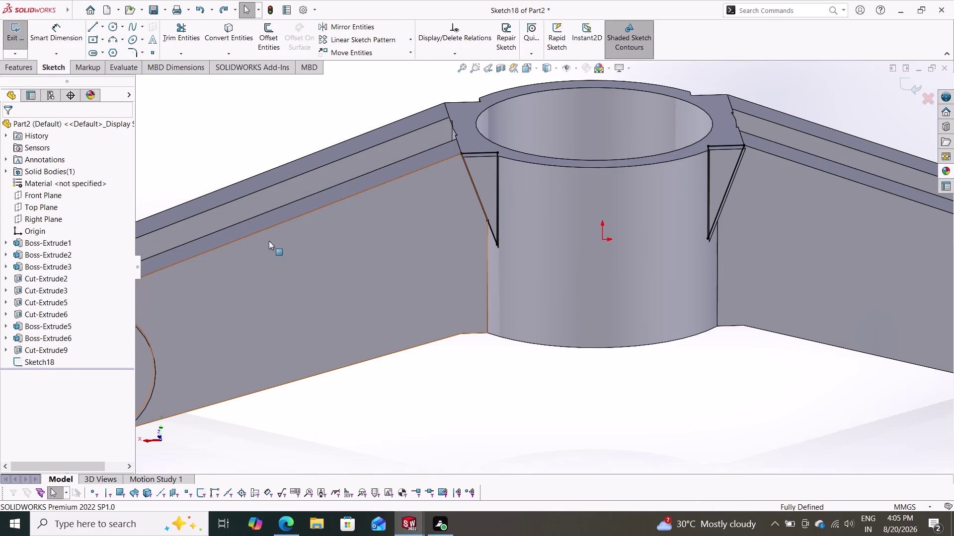
Cut both triangular regions Through All in the reversed direction.
click(25, 67)
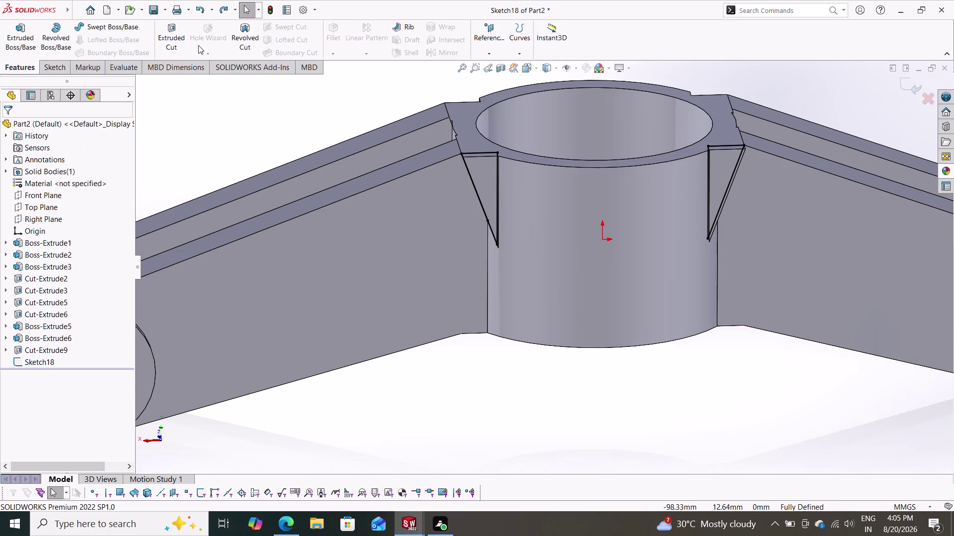
click(175, 29)
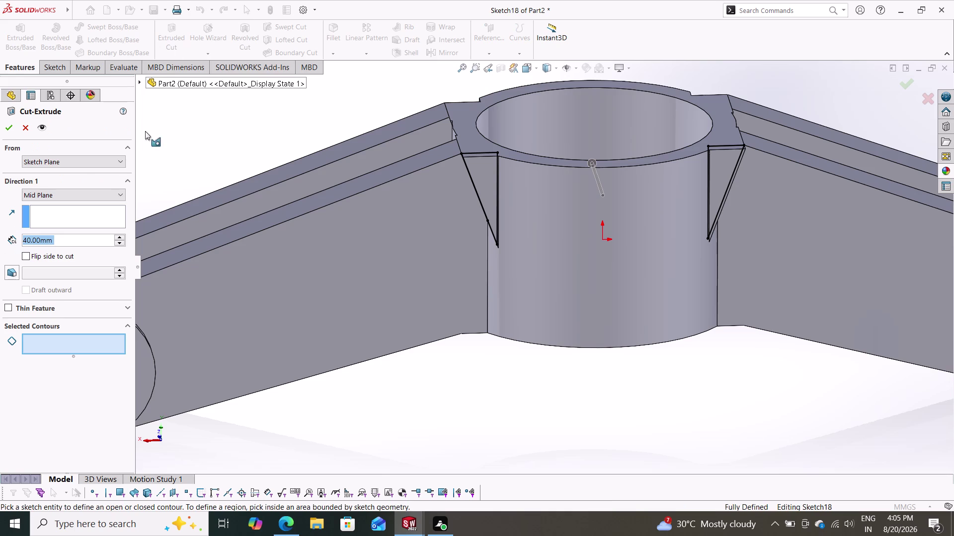
click(101, 198)
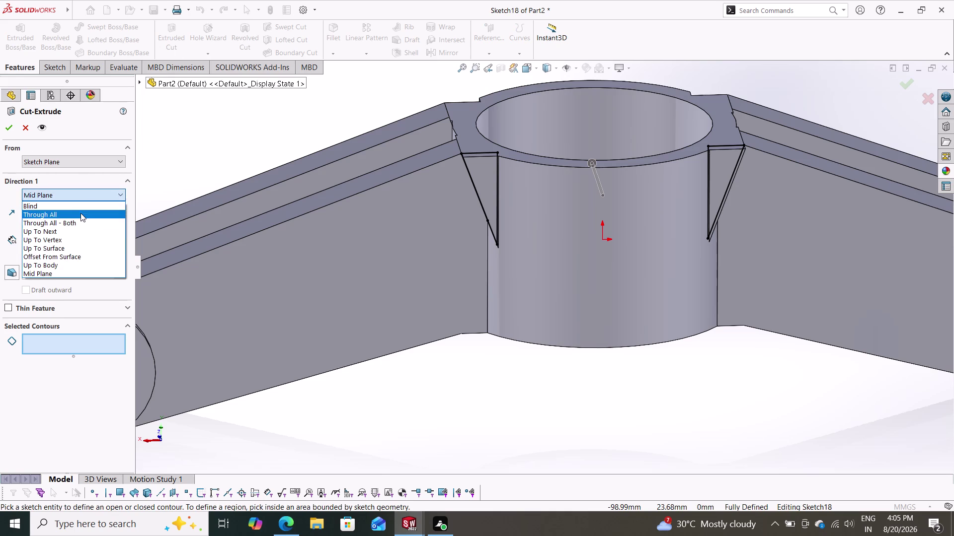
click(81, 213)
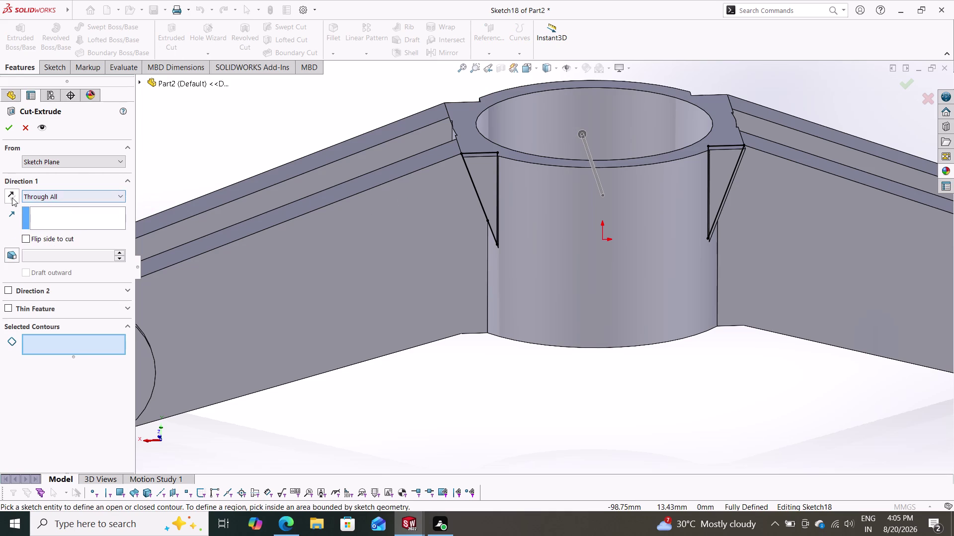
click(12, 197)
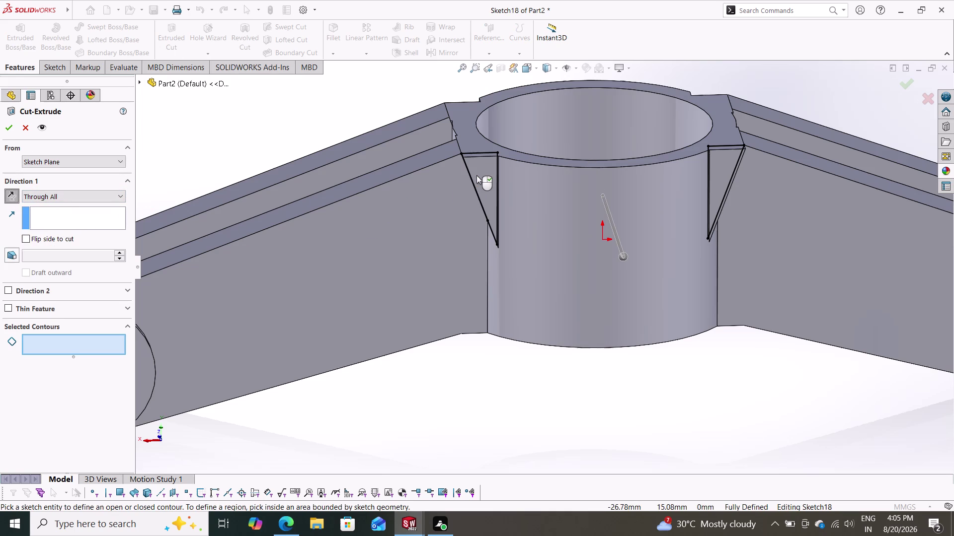
click(483, 173)
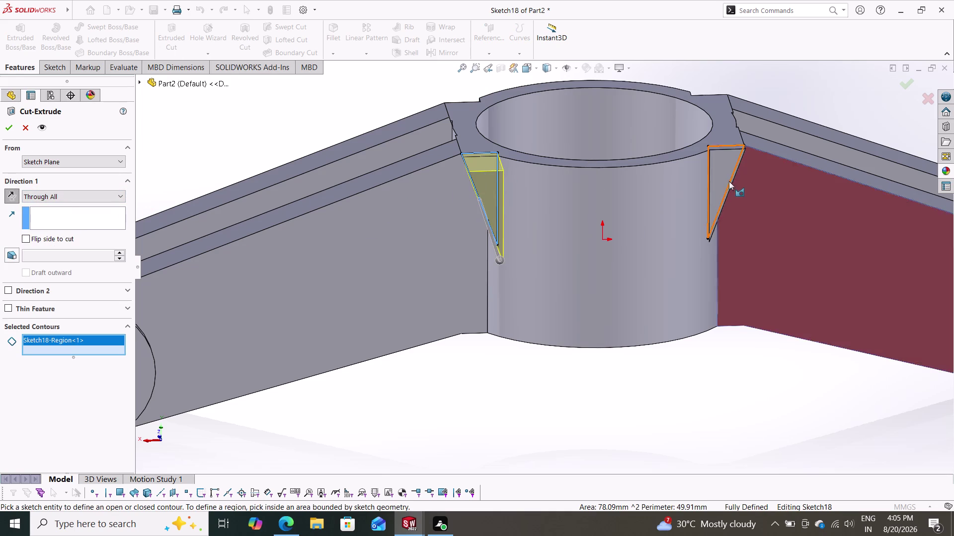
click(714, 177)
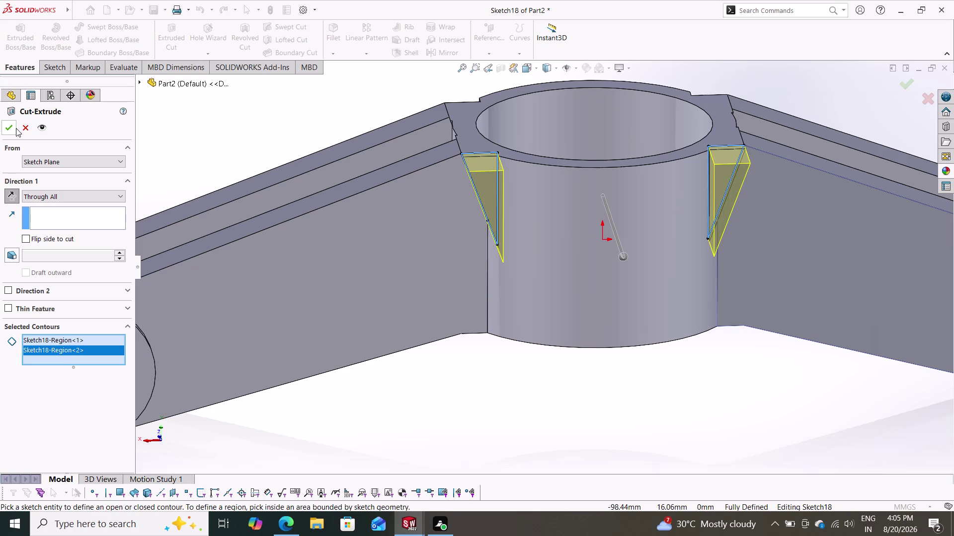
click(5, 126)
Orbit around the hub to inspect the new through cut.
middle_drag(472, 335, 474, 331)
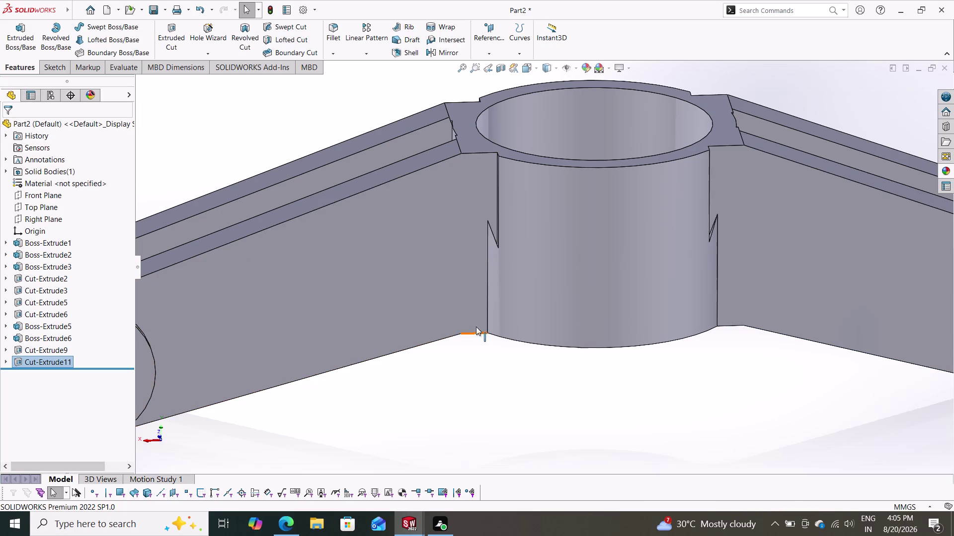
middle_drag(474, 331, 322, 440)
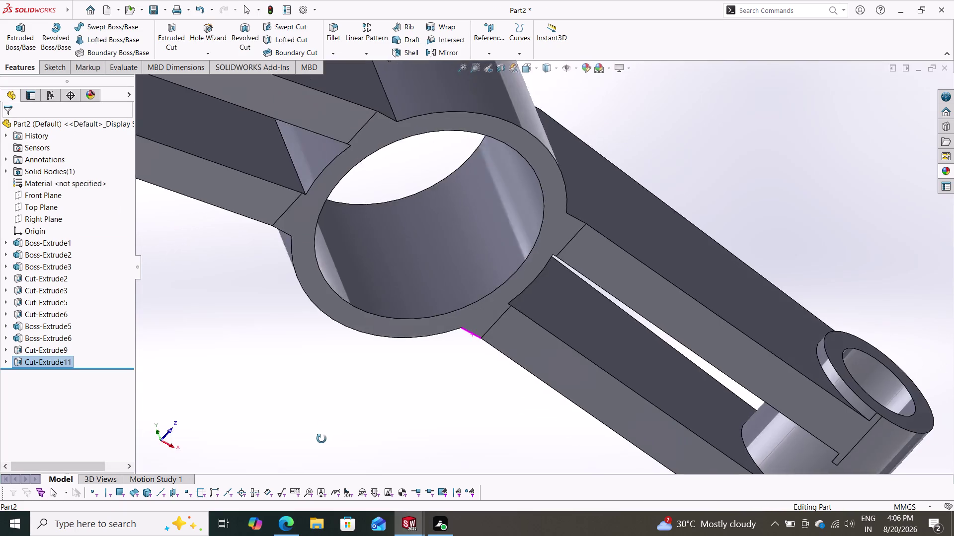
middle_drag(322, 440, 257, 468)
scroll(down, 3)
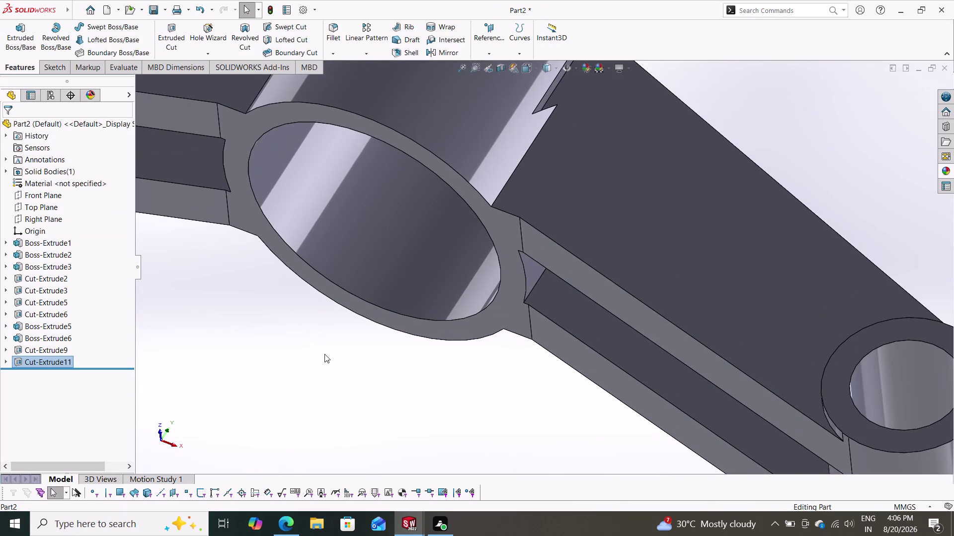
middle_drag(325, 354, 378, 190)
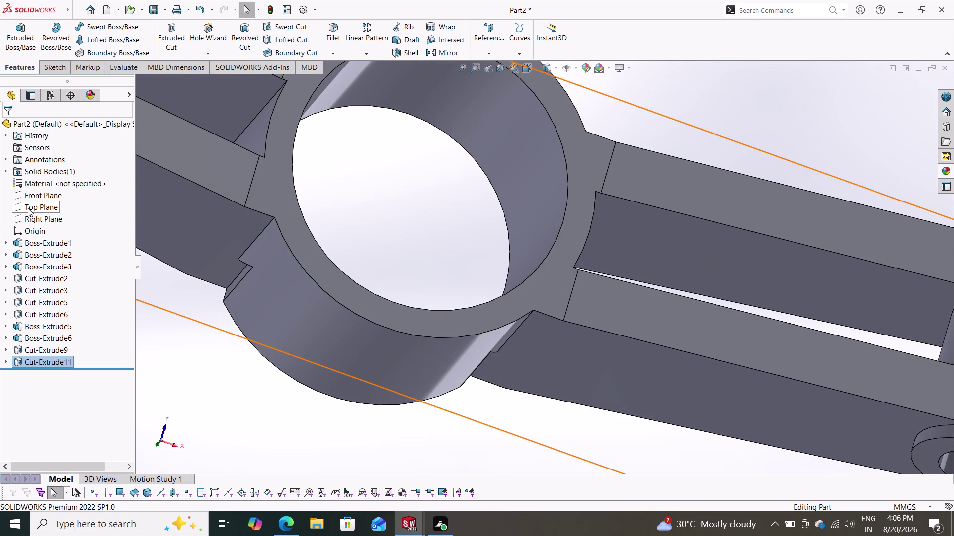
Sketch concentric R25 and R29 circles at the origin on the Top Plane.
click(28, 209)
click(39, 189)
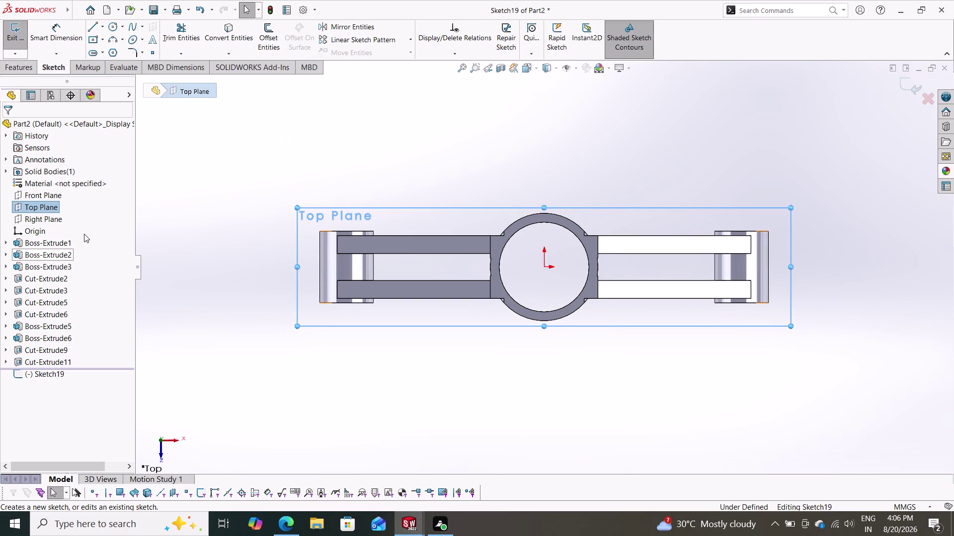
key(Escape)
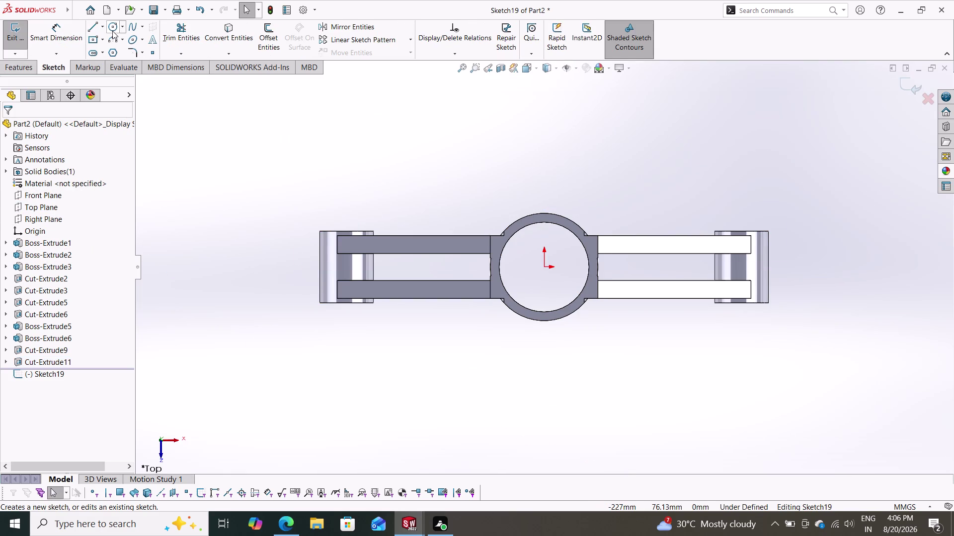
click(112, 30)
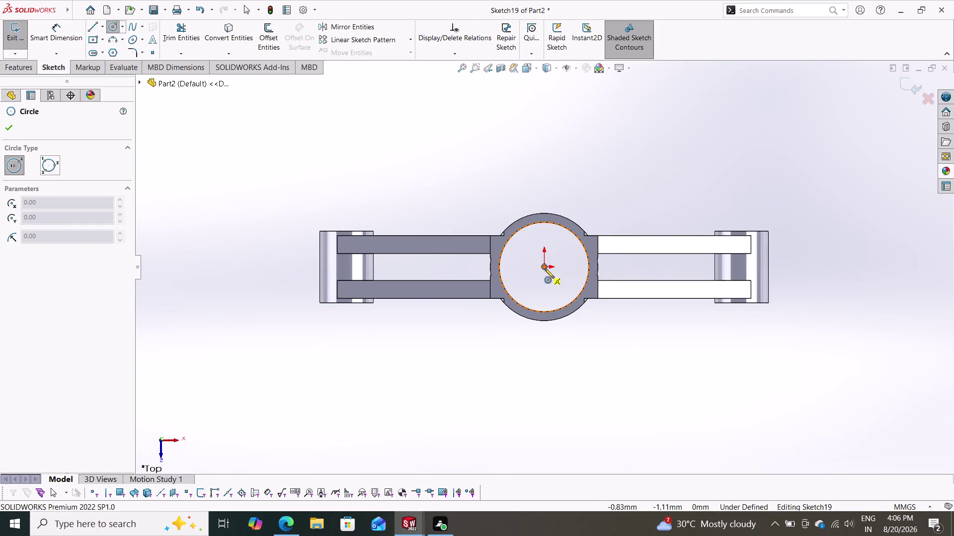
click(545, 268)
click(582, 244)
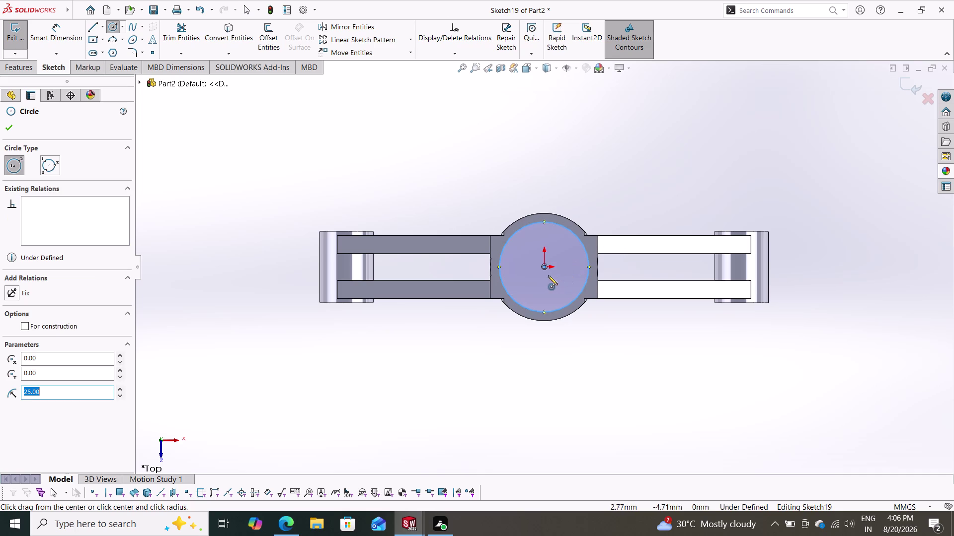
click(544, 267)
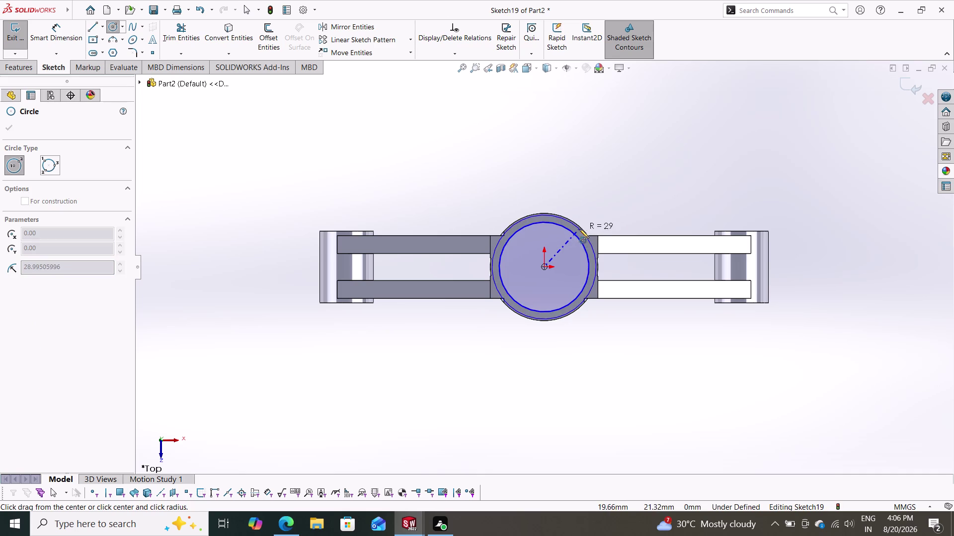
click(577, 223)
key(Escape)
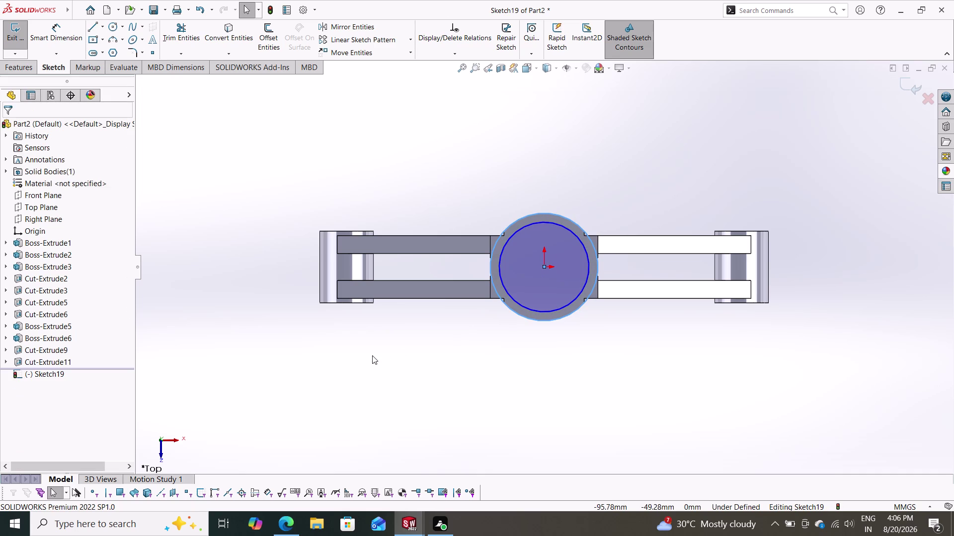
click(6, 67)
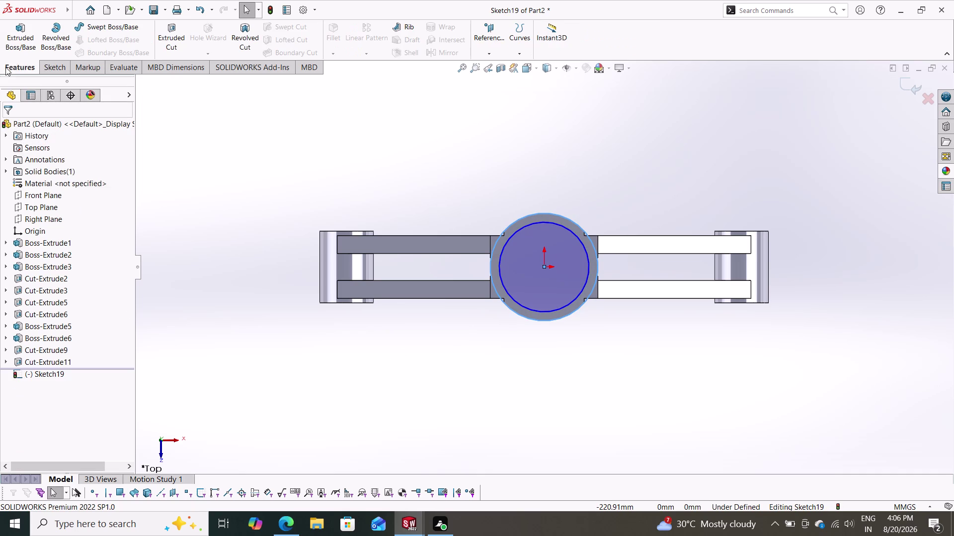
Extrude Sketch19's ring mid-plane and merged, creating Boss-Extrude8.
click(15, 45)
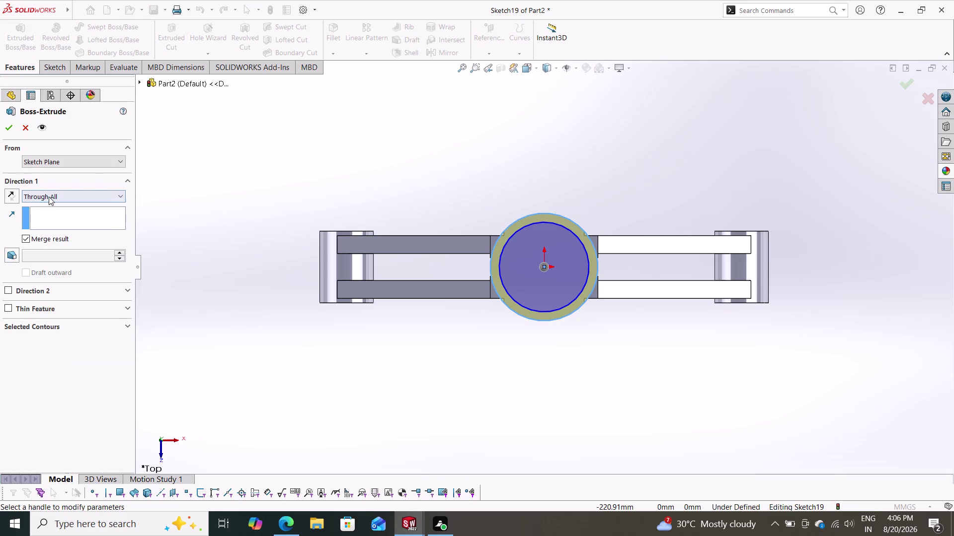
click(51, 197)
click(57, 257)
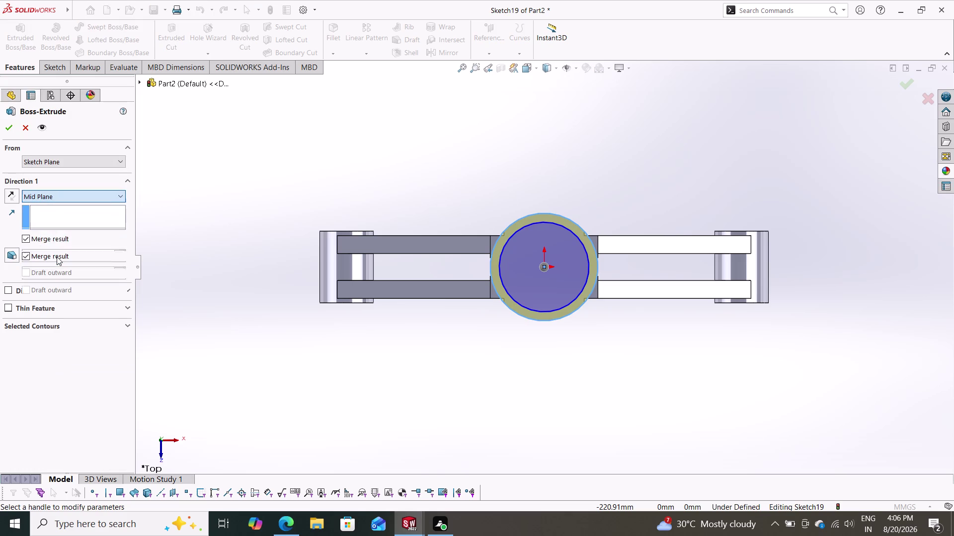
click(14, 124)
middle_drag(413, 370, 414, 291)
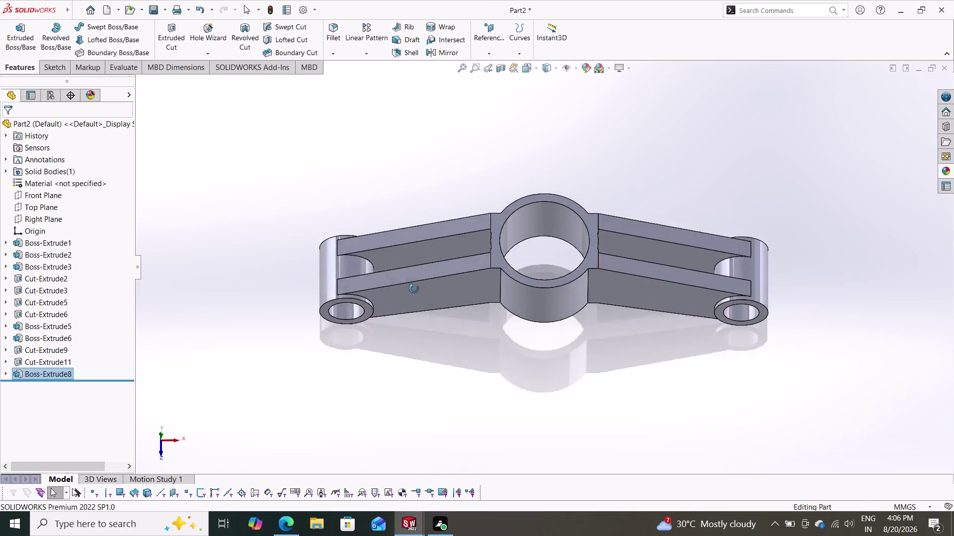
middle_drag(414, 291, 447, 317)
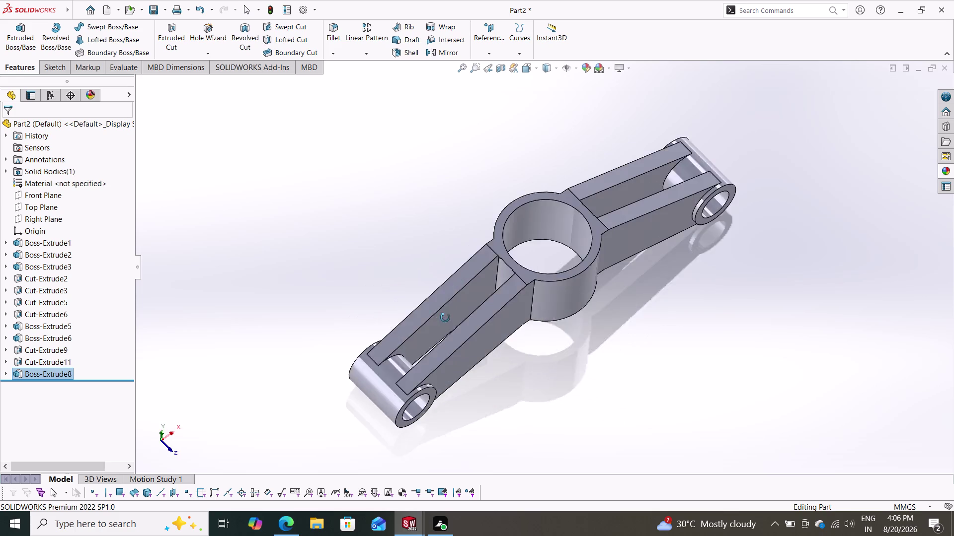
middle_drag(447, 317, 422, 212)
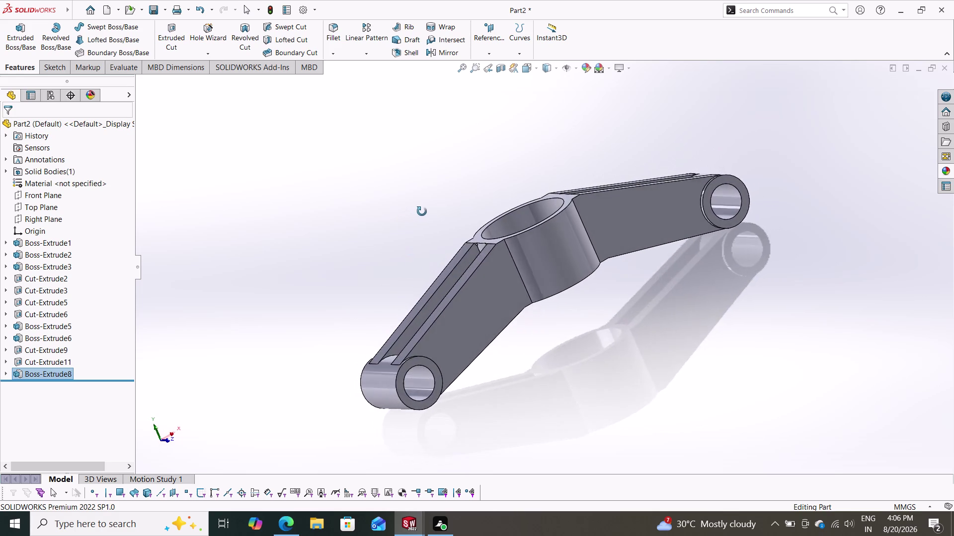
middle_drag(422, 212, 523, 346)
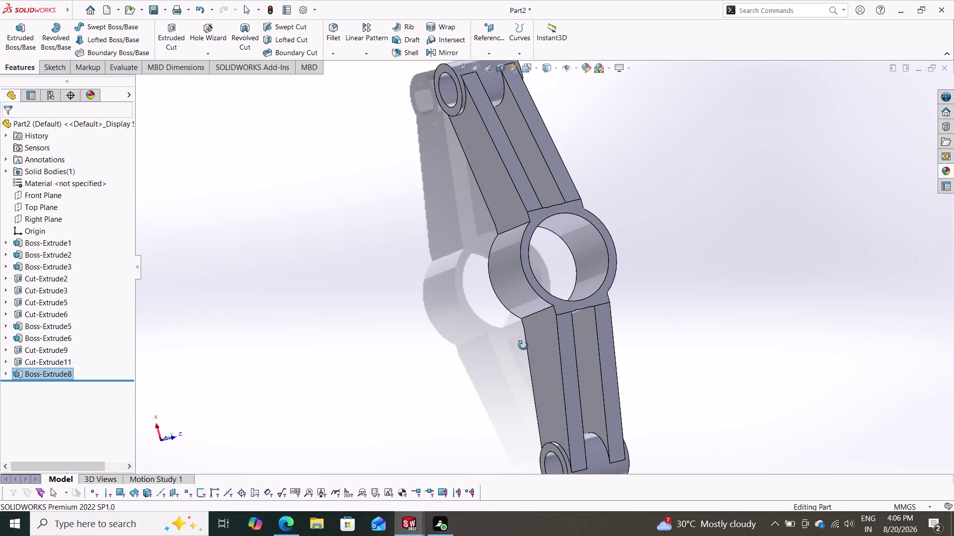
middle_drag(523, 345, 507, 309)
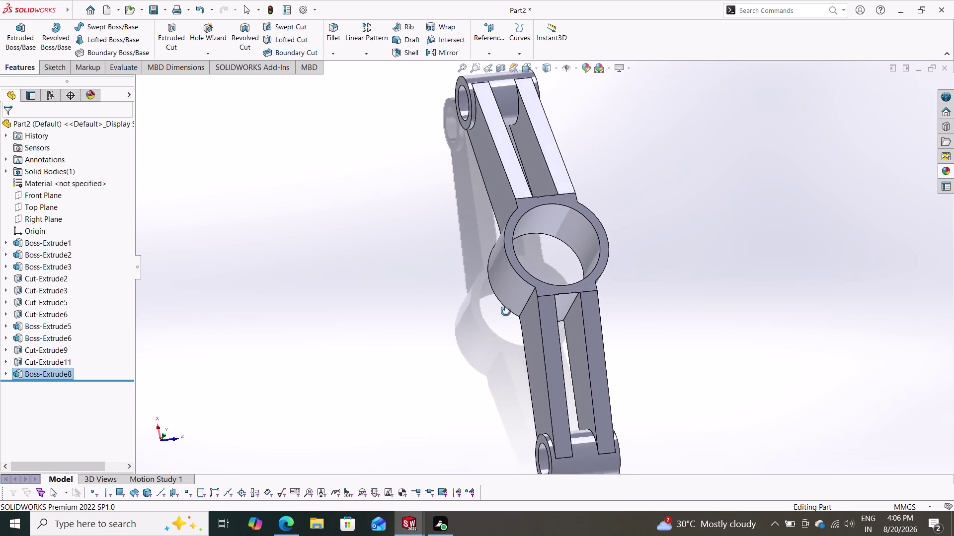
middle_drag(507, 309, 458, 264)
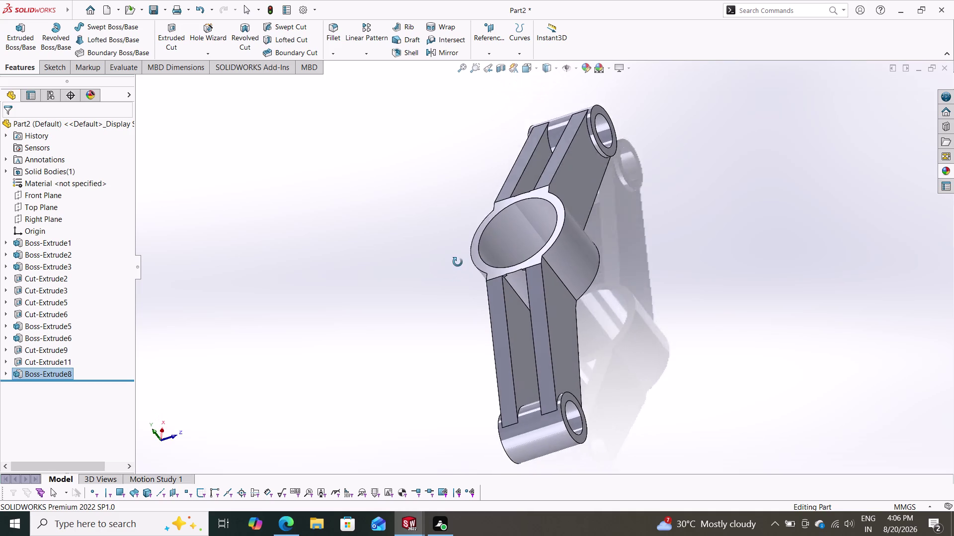
middle_drag(457, 264, 491, 270)
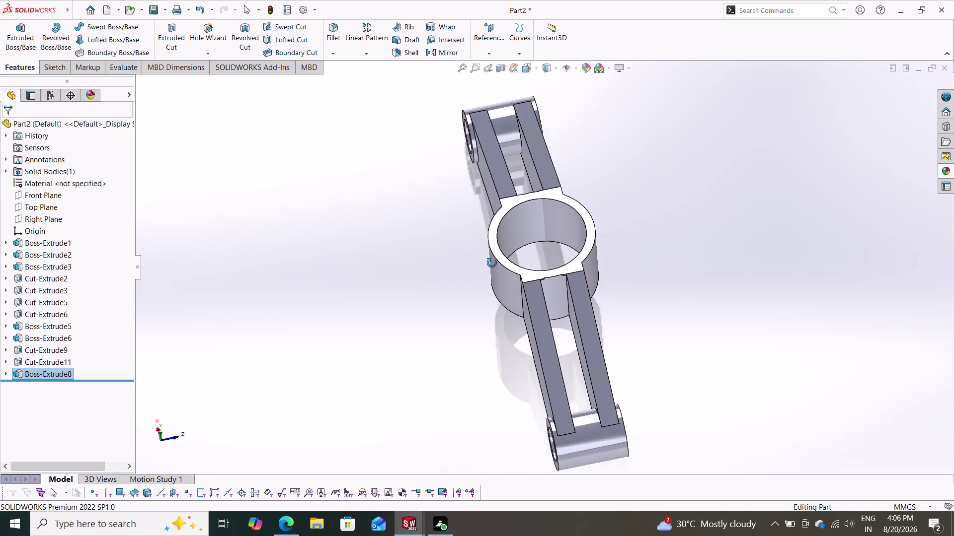
middle_drag(492, 270, 538, 254)
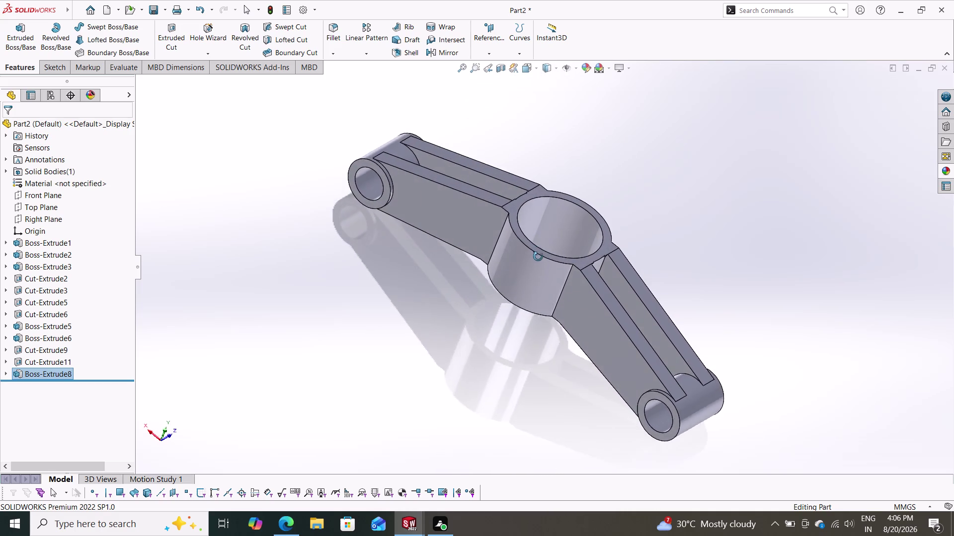
middle_drag(538, 254, 522, 310)
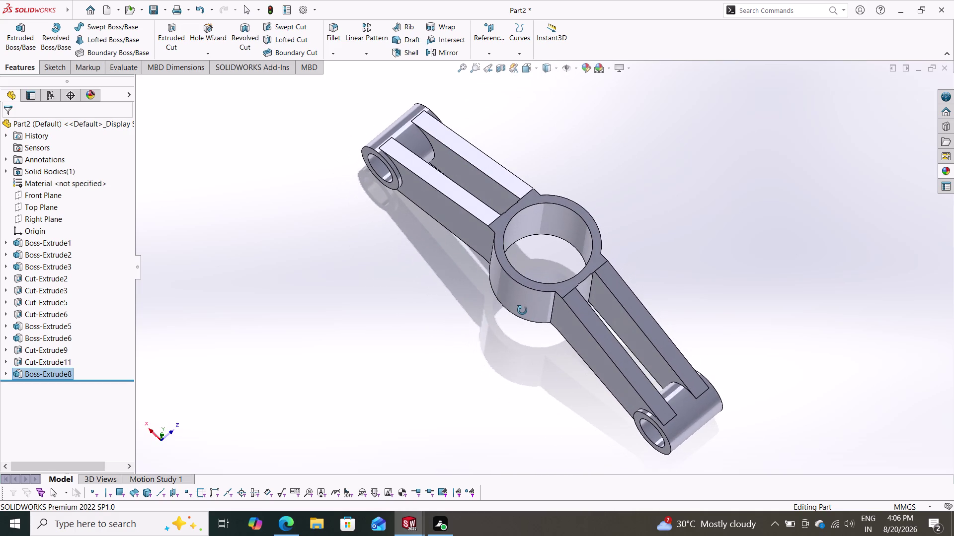
middle_drag(522, 310, 473, 204)
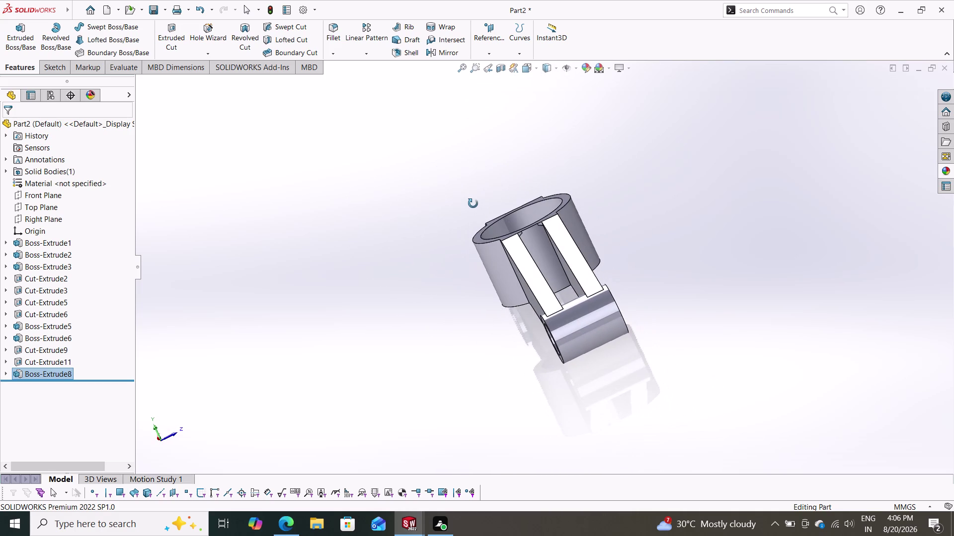
middle_drag(473, 203, 462, 378)
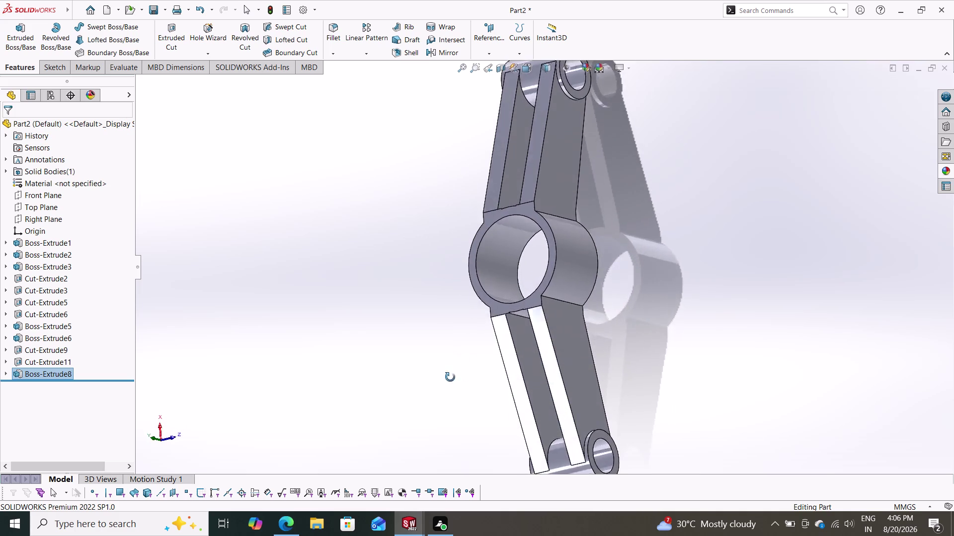
middle_drag(462, 378, 530, 303)
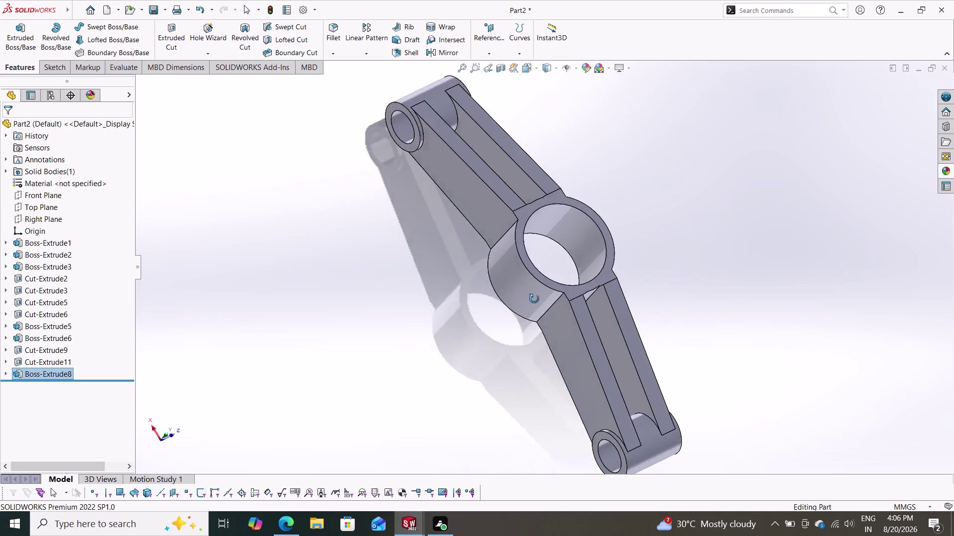
middle_drag(530, 303, 554, 314)
scroll(up, 3)
scroll(down, 3)
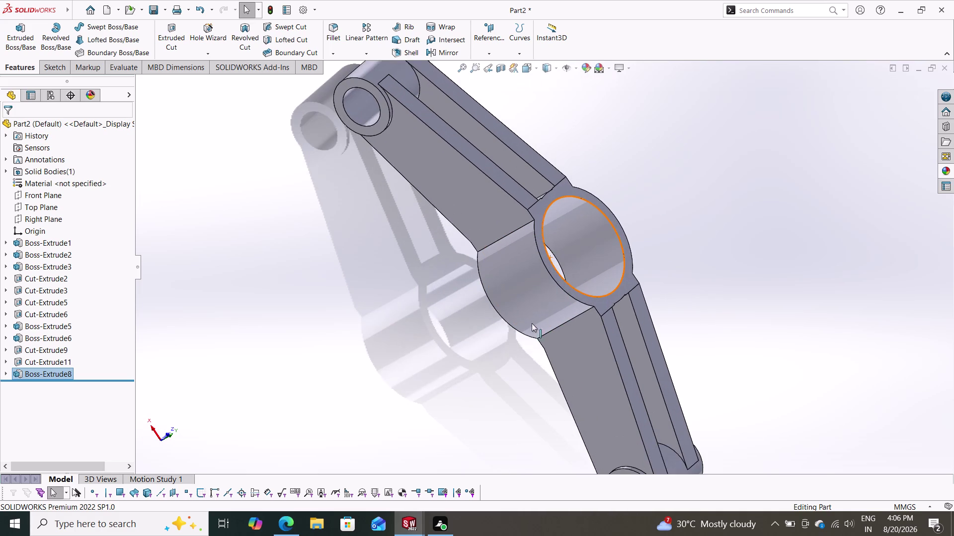
scroll(down, 3)
scroll(up, 3)
middle_drag(497, 313, 467, 260)
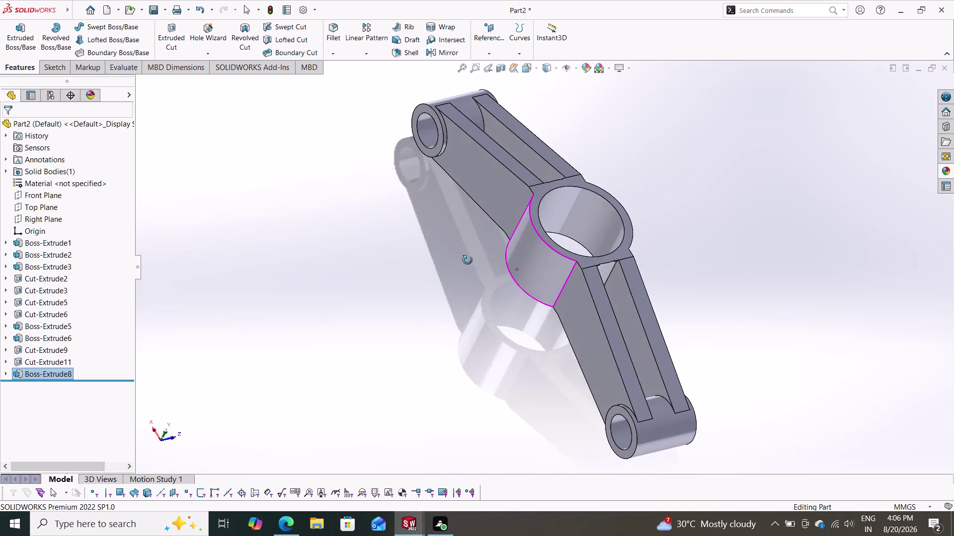
middle_drag(467, 260, 342, 268)
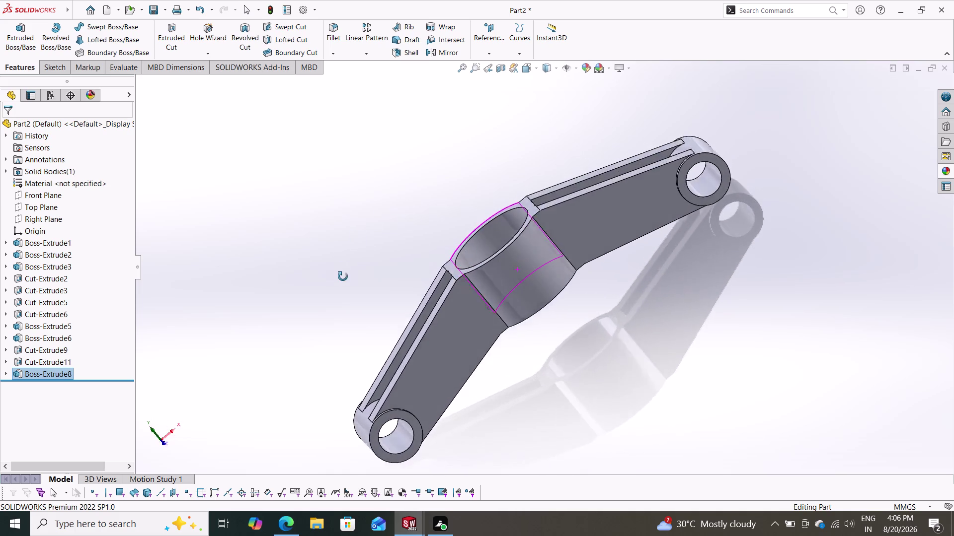
middle_drag(343, 269, 391, 251)
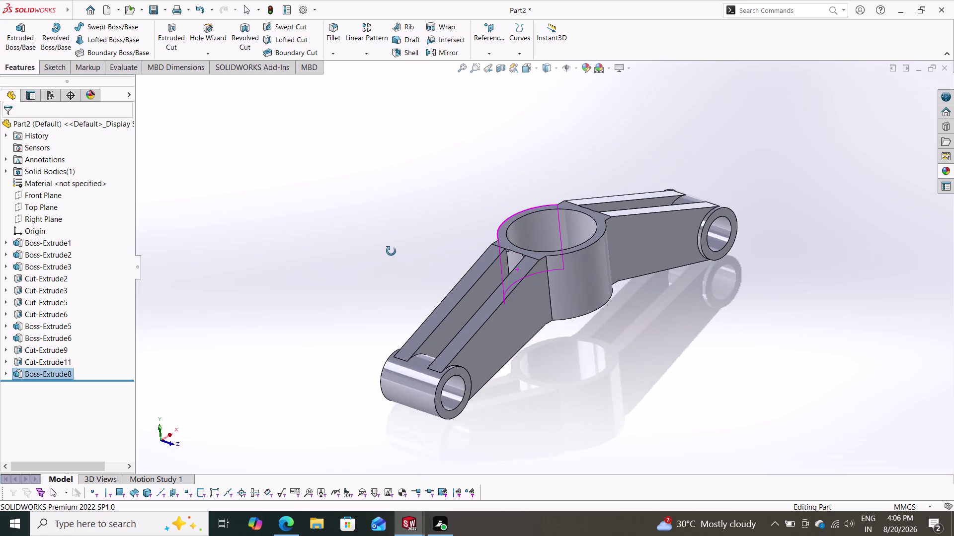
middle_drag(391, 251, 396, 277)
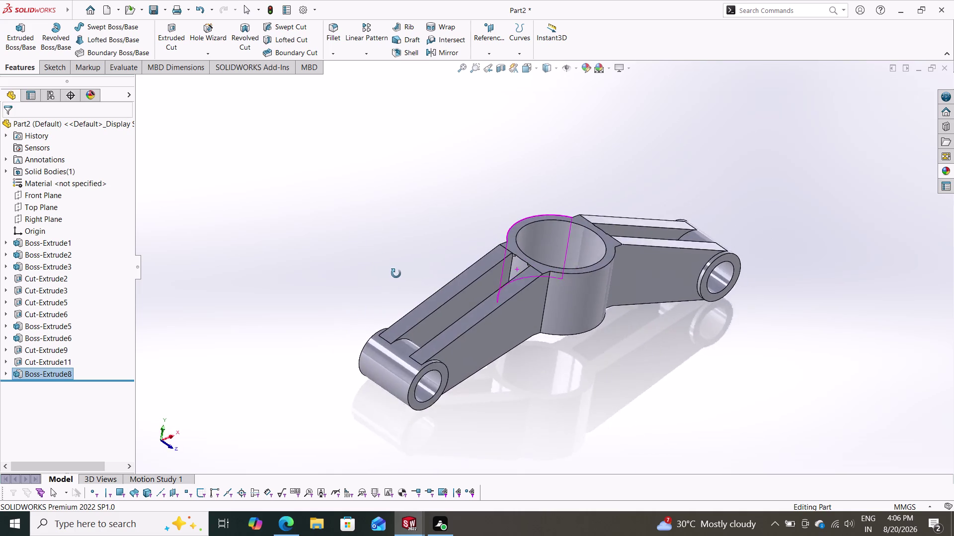
middle_drag(396, 277, 548, 332)
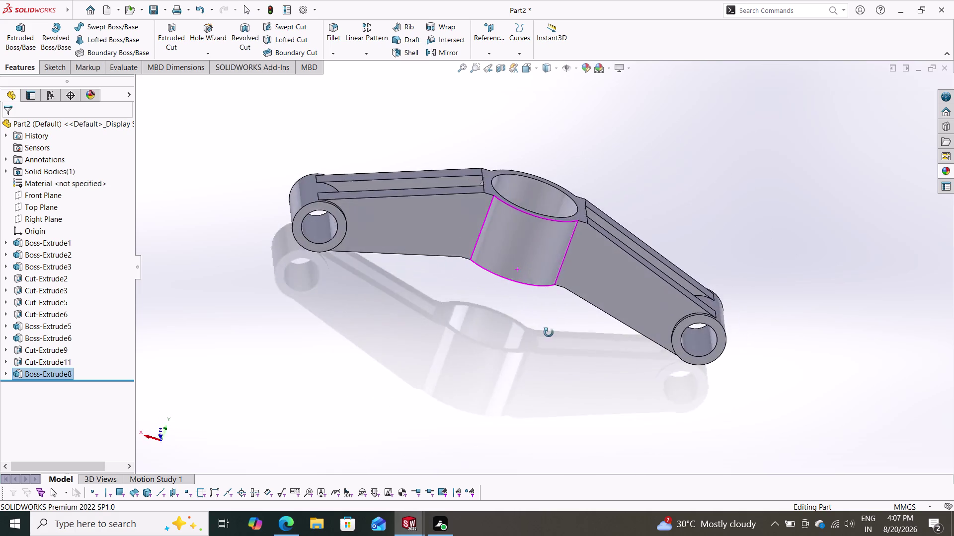
middle_drag(548, 332, 554, 411)
scroll(up, 3)
scroll(down, 3)
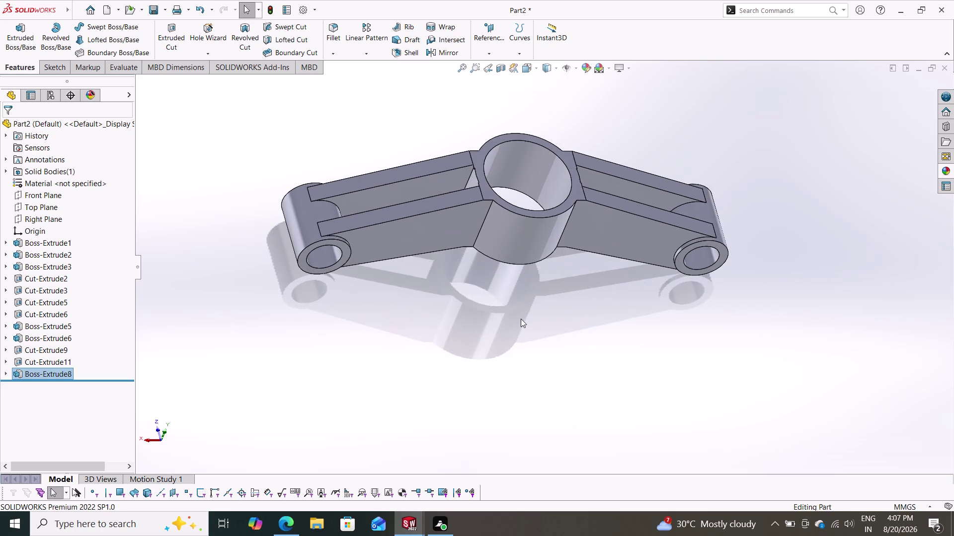
scroll(up, 3)
scroll(up, 3)
scroll(down, 3)
scroll(down, 3)
middle_drag(517, 265, 507, 296)
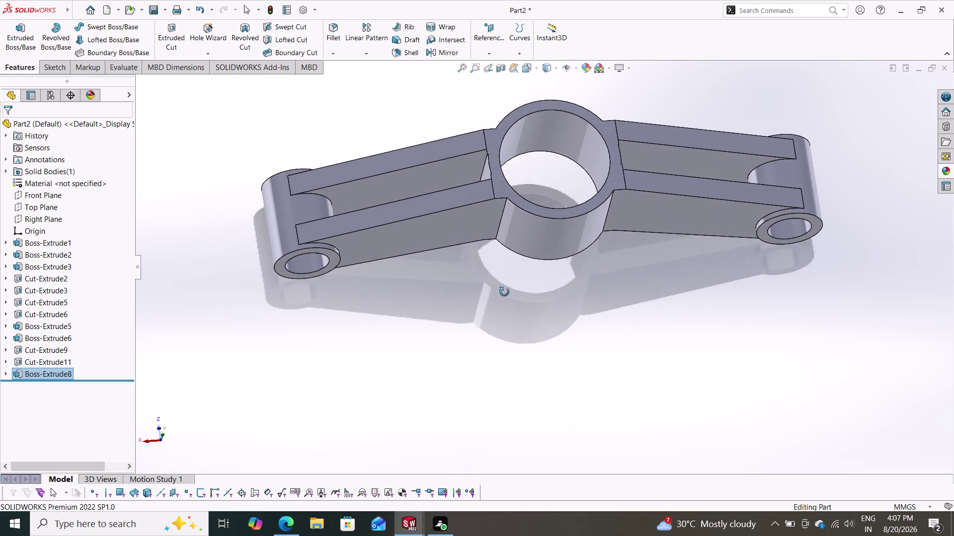
middle_drag(507, 296, 503, 218)
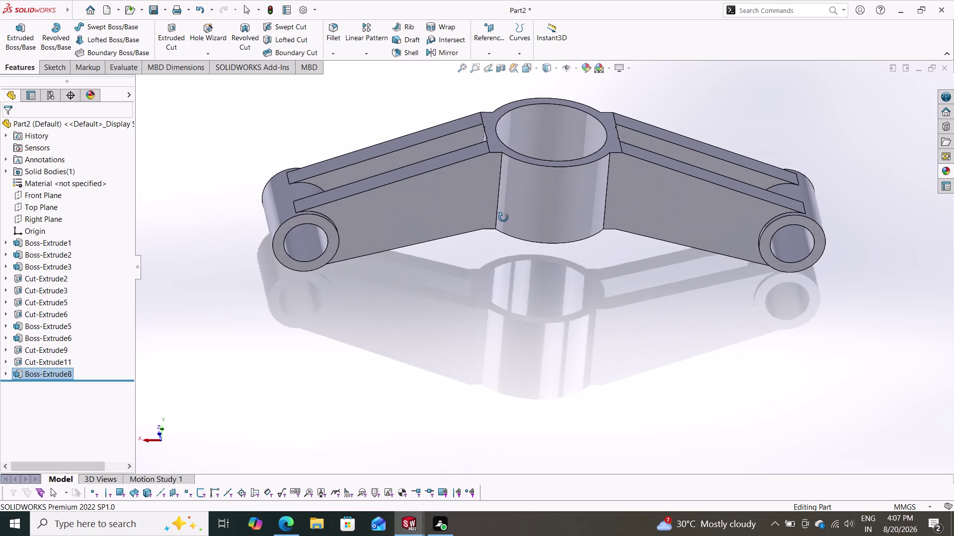
middle_drag(503, 218, 494, 309)
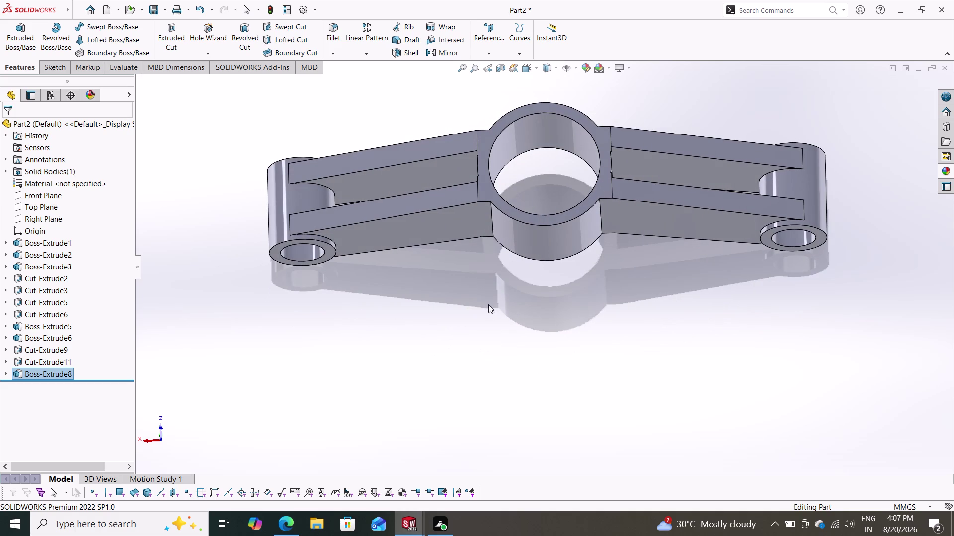
Select the left arm's sloped face and slot face to identify their features.
drag(460, 226, 436, 210)
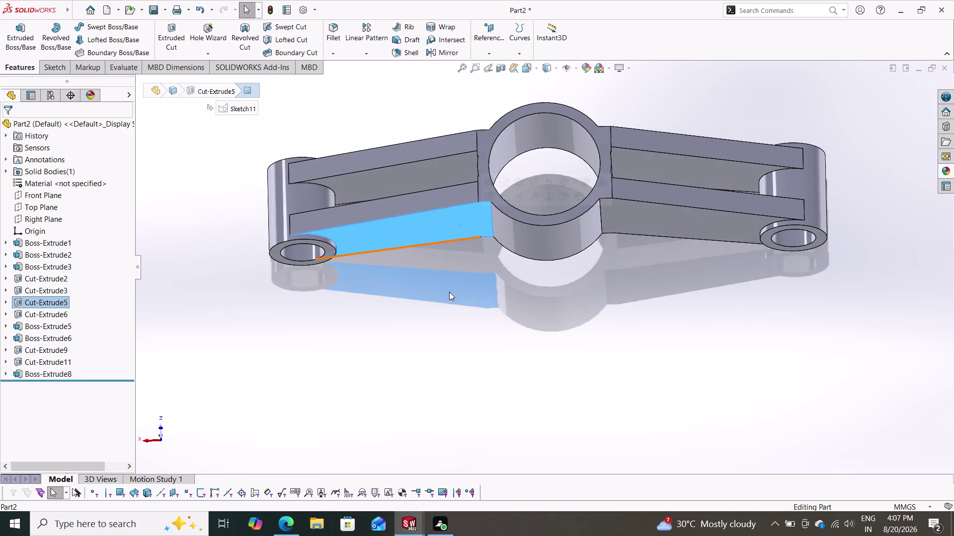
click(437, 204)
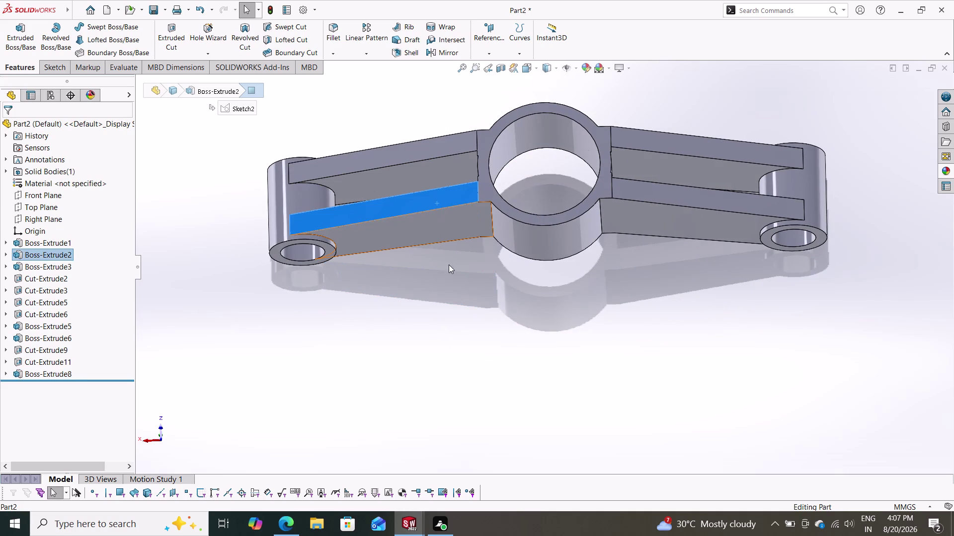
key(Escape)
Orbit to the underside and confirm the arm-to-hub edge measures 40 mm.
middle_drag(482, 300, 494, 213)
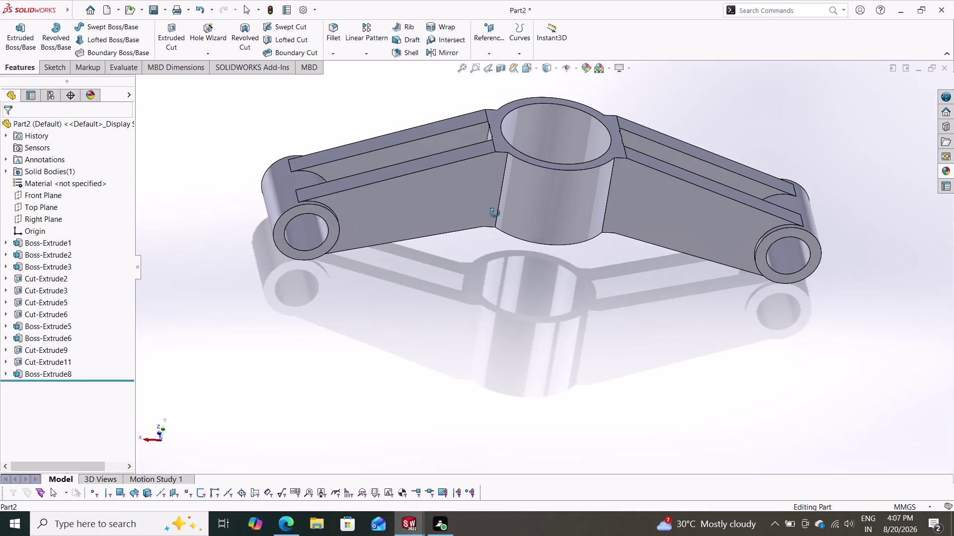
middle_drag(495, 213, 488, 117)
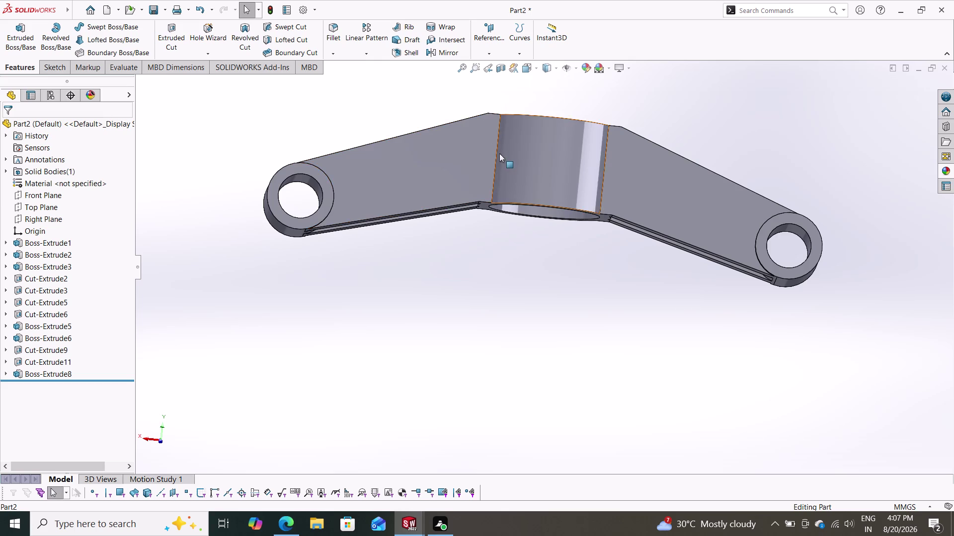
scroll(down, 3)
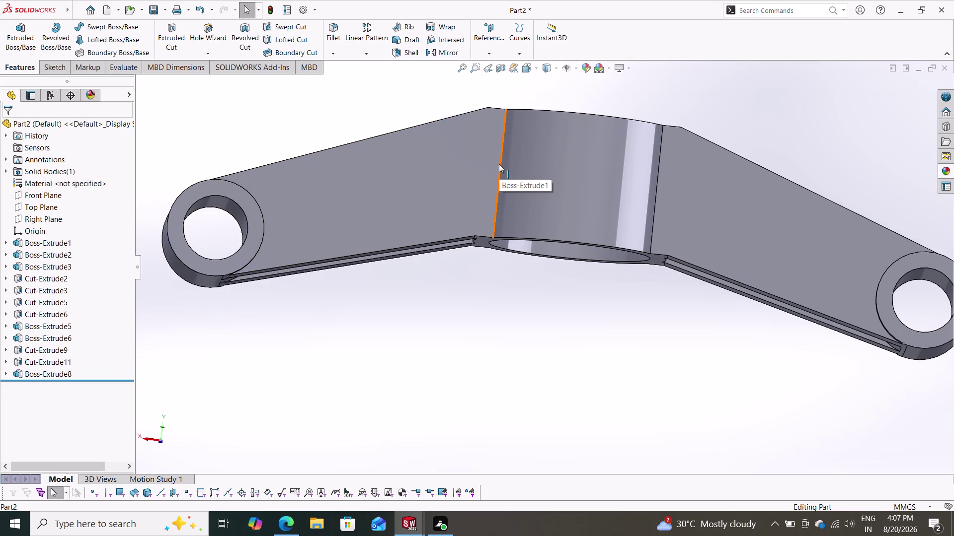
click(499, 163)
key(Escape)
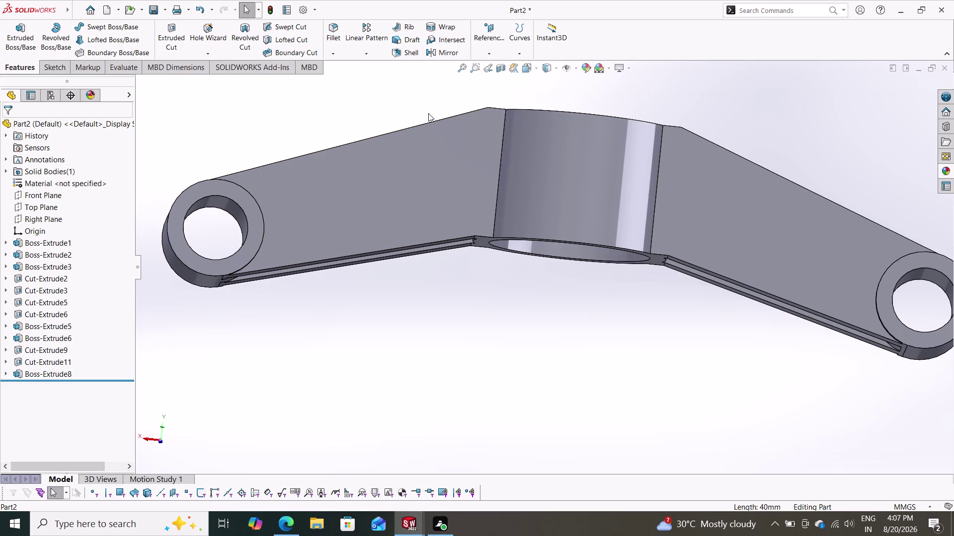
middle_drag(425, 94, 421, 239)
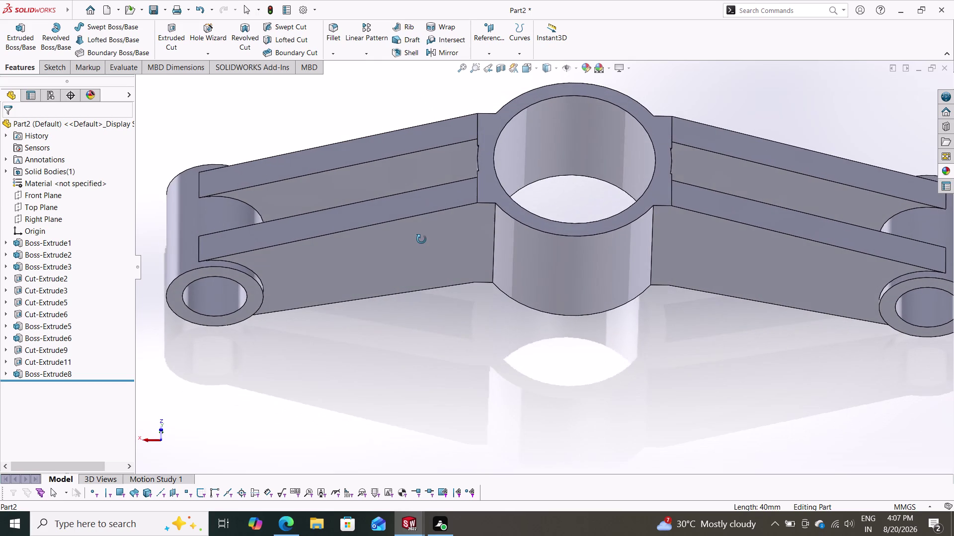
middle_drag(421, 239, 423, 126)
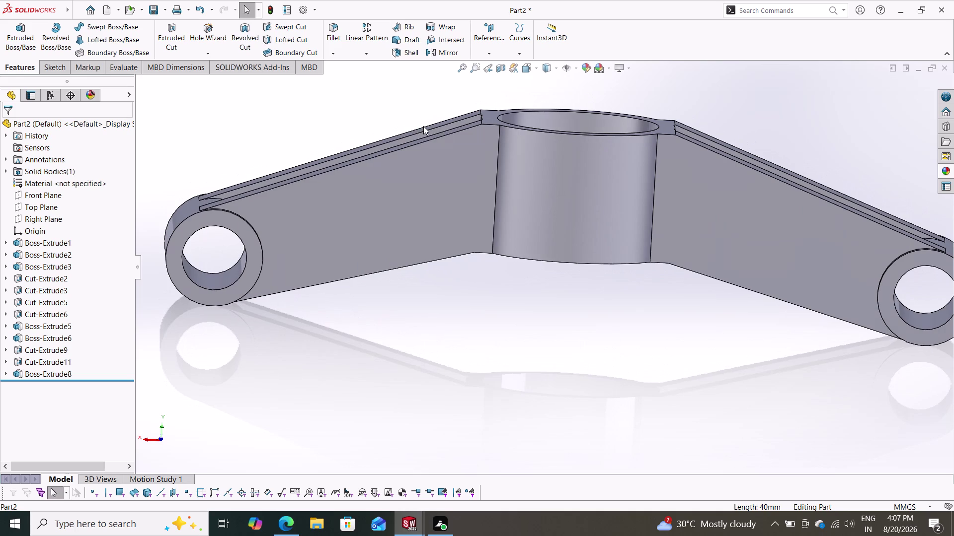
middle_drag(355, 358, 355, 321)
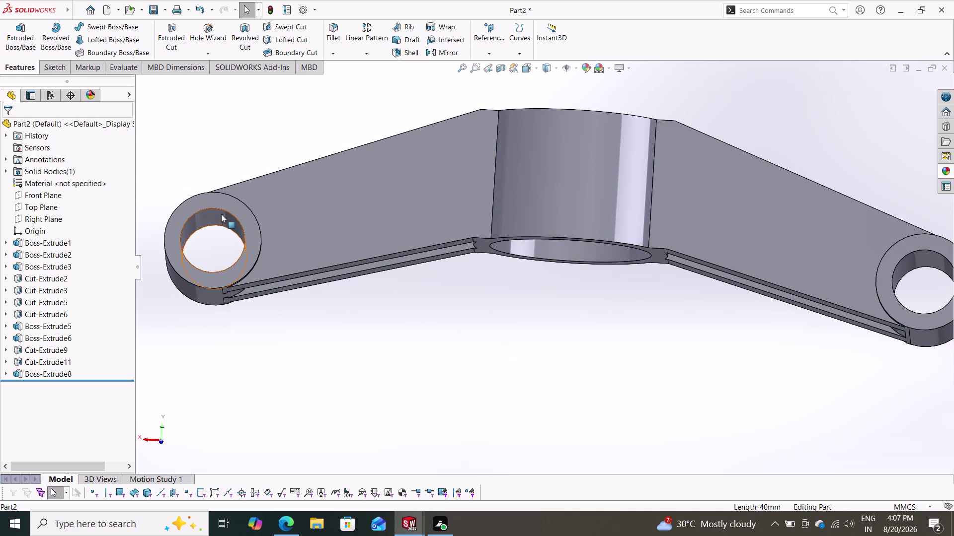
middle_drag(501, 101, 486, 237)
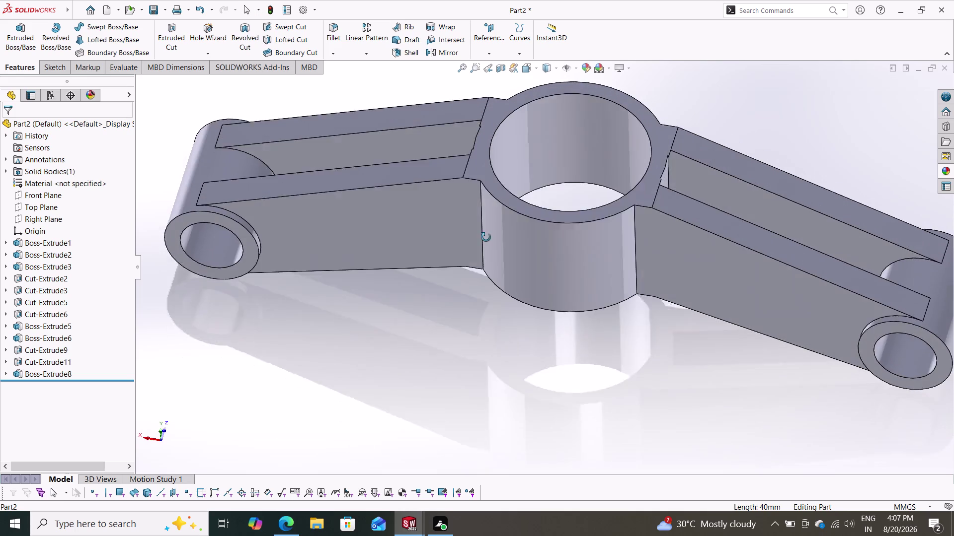
middle_drag(486, 236, 449, 260)
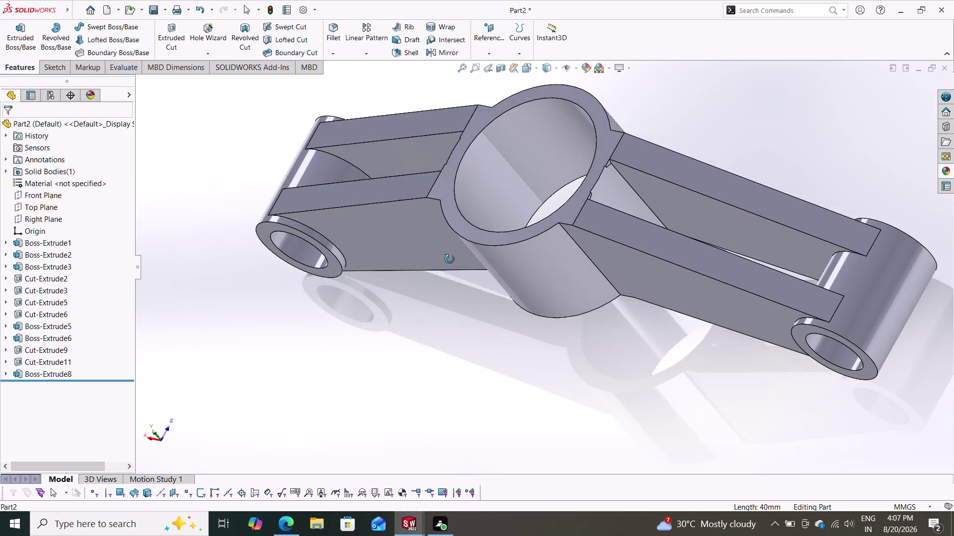
middle_drag(449, 260, 478, 225)
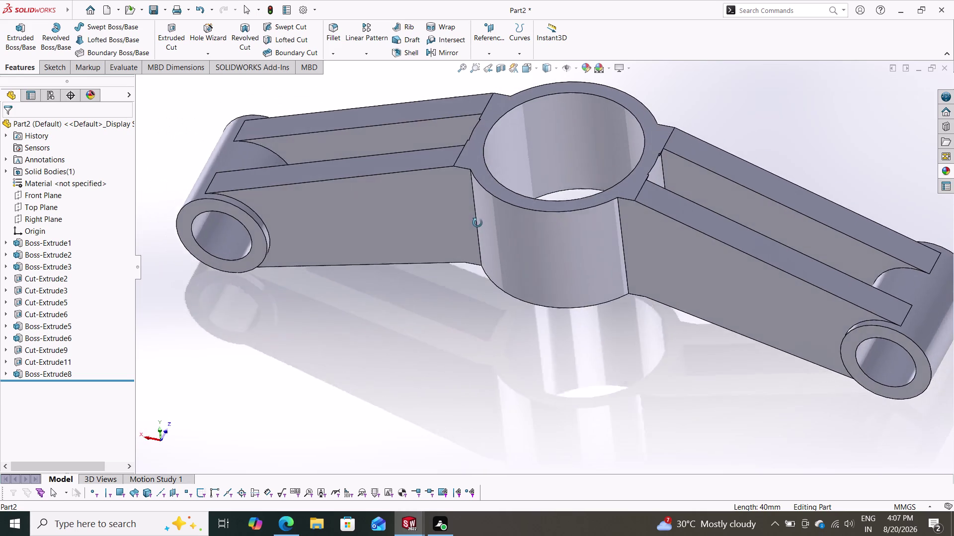
middle_drag(478, 225, 478, 198)
scroll(down, 3)
scroll(up, 3)
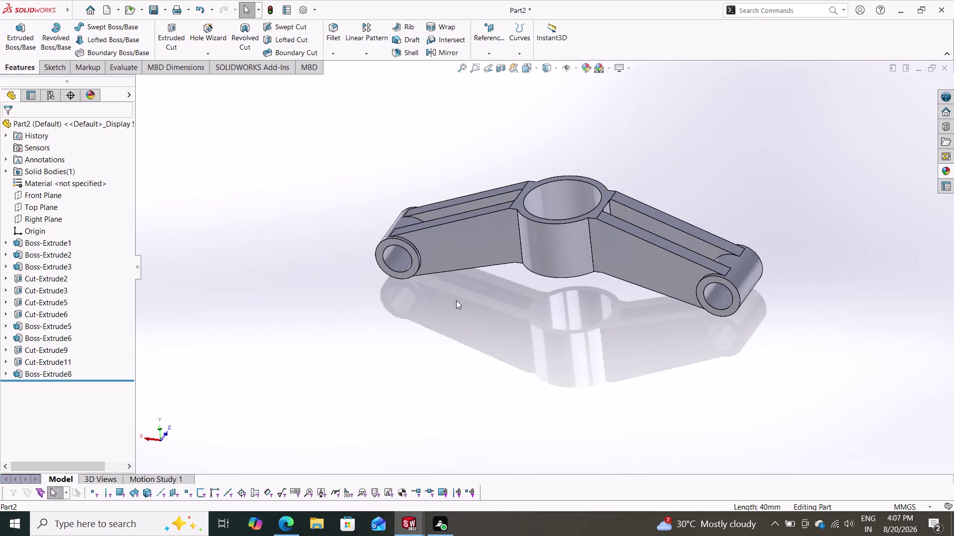
middle_drag(456, 304, 490, 316)
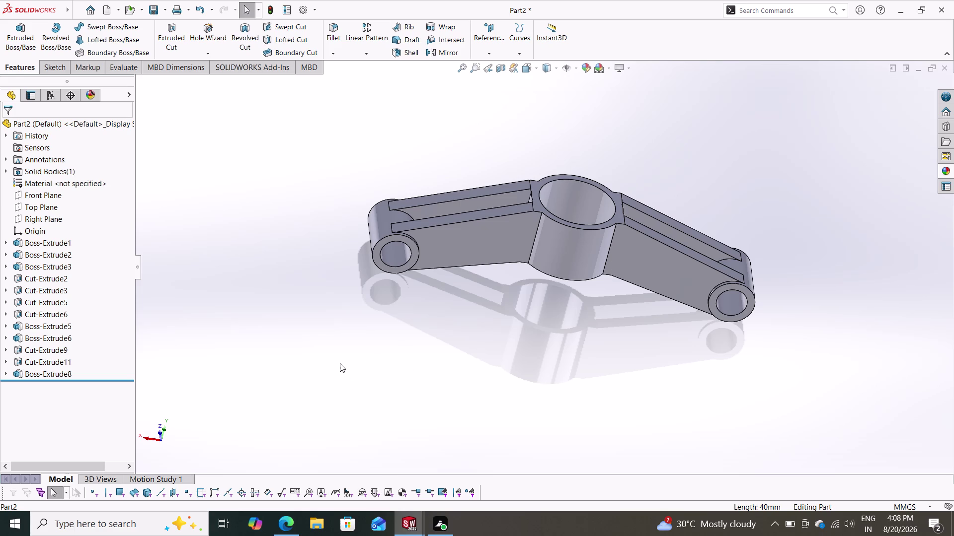
scroll(down, 3)
scroll(down, 3)
scroll(up, 3)
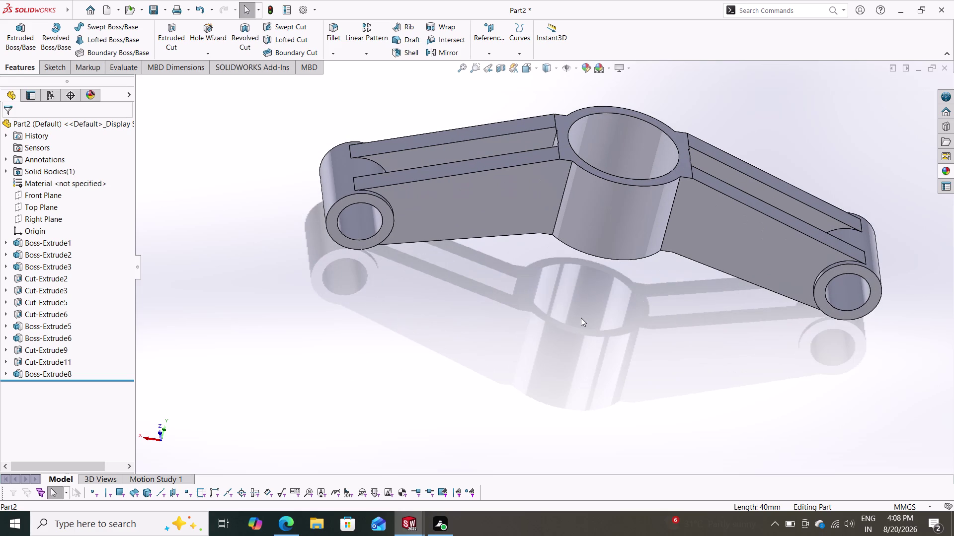